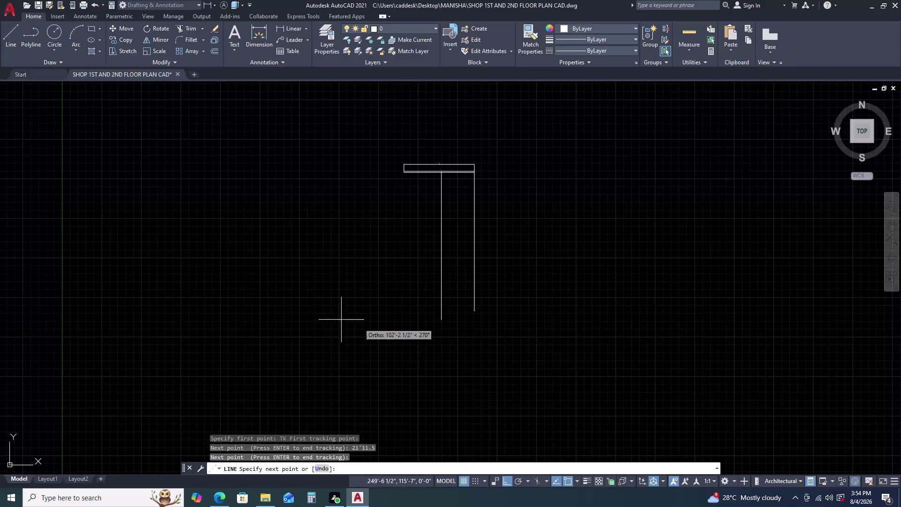
Draw a 92' partition line down from the top wall.
scroll(up, 3)
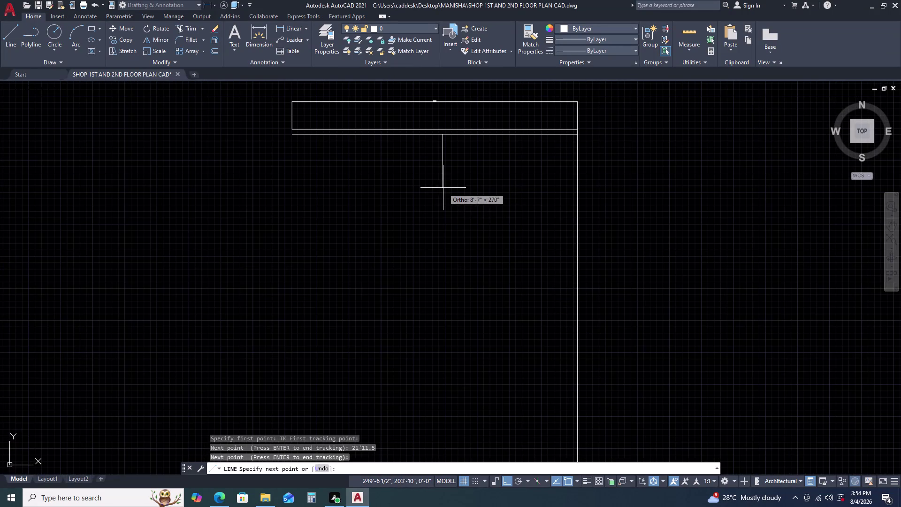
scroll(down, 3)
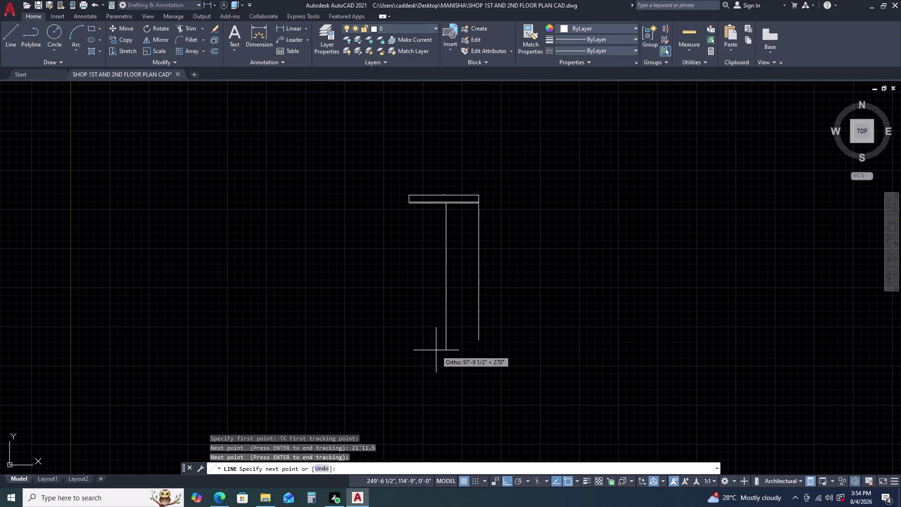
text(92')
key(Return)
key(Escape)
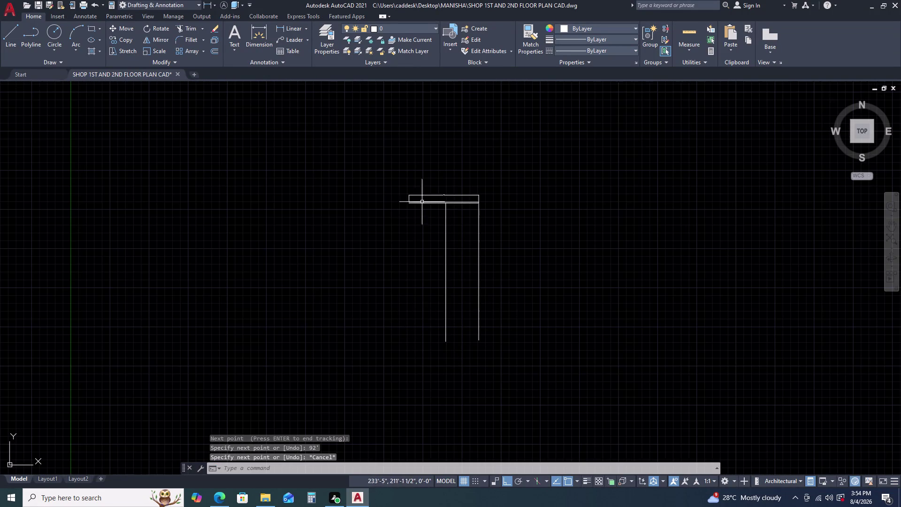
scroll(up, 3)
middle_drag(421, 222, 448, 203)
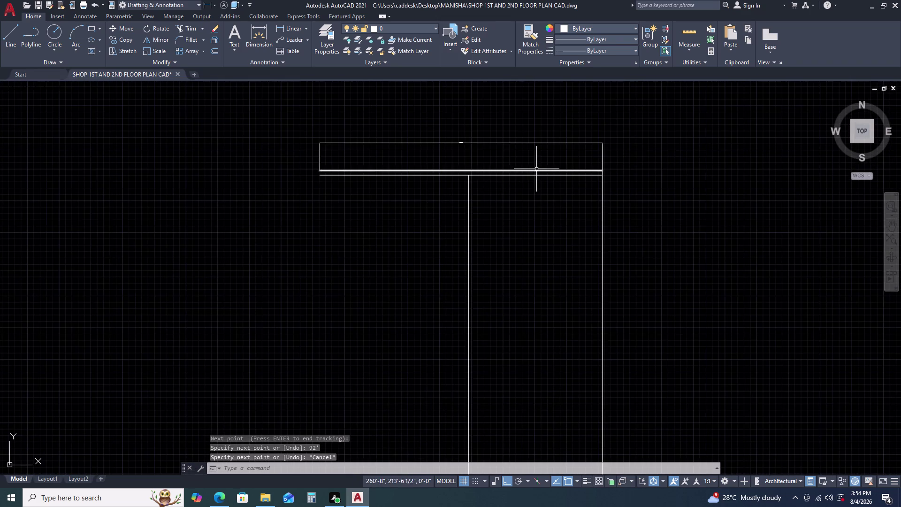
scroll(up, 3)
scroll(down, 3)
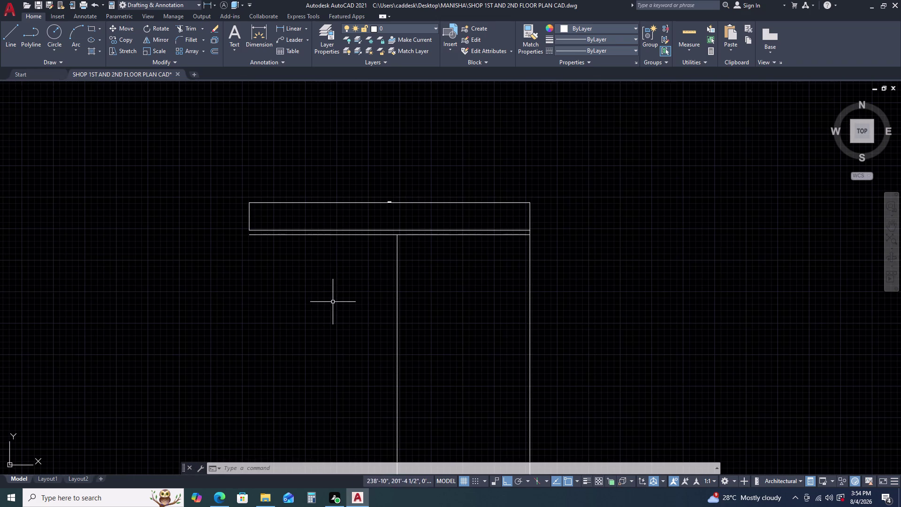
Place a vertical construction line (XL, Ver) through the wall's left corner.
key(x)
key(l)
key(space)
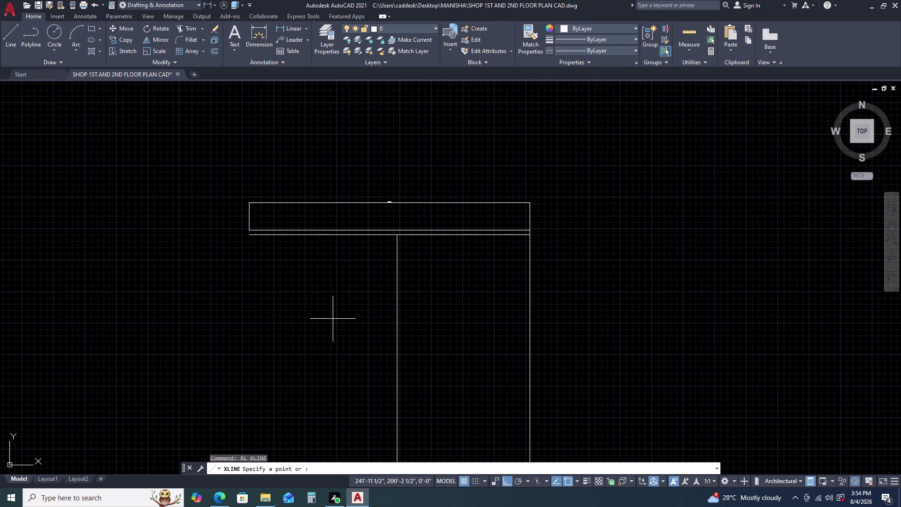
key(v)
key(c)
key(space)
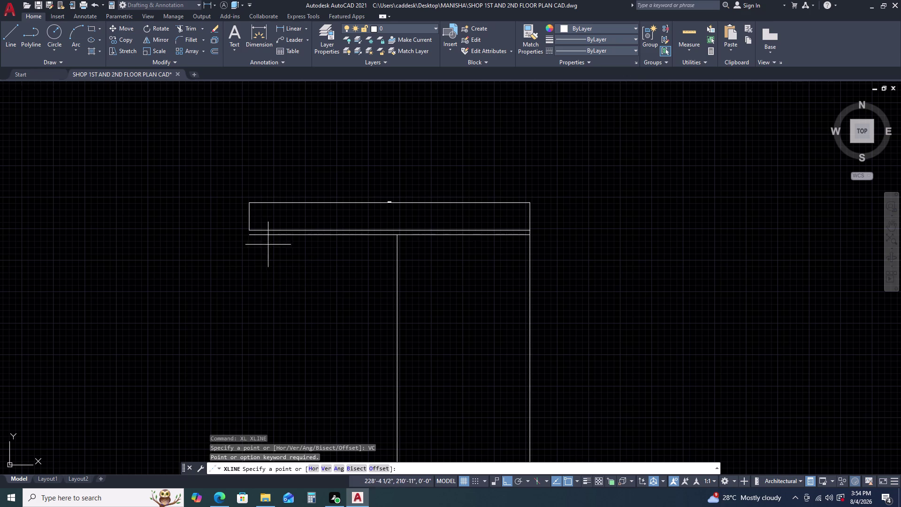
text(V)
key(space)
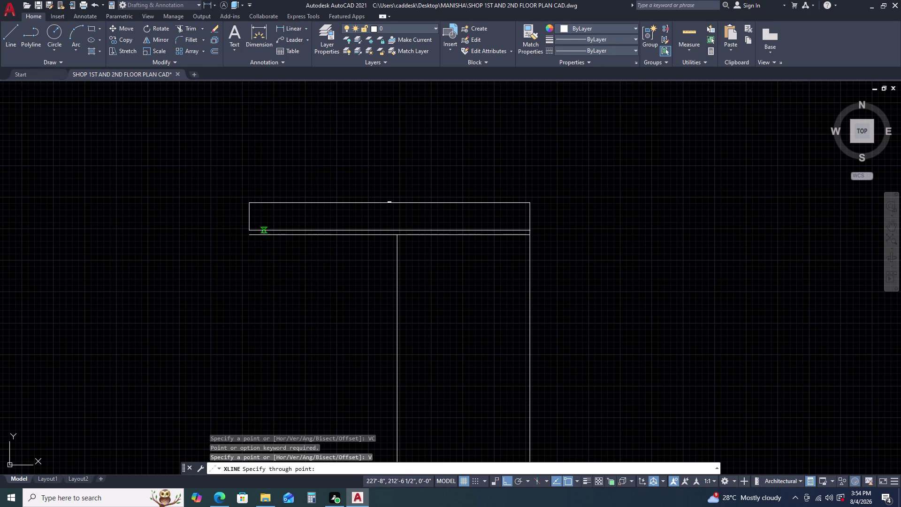
scroll(up, 3)
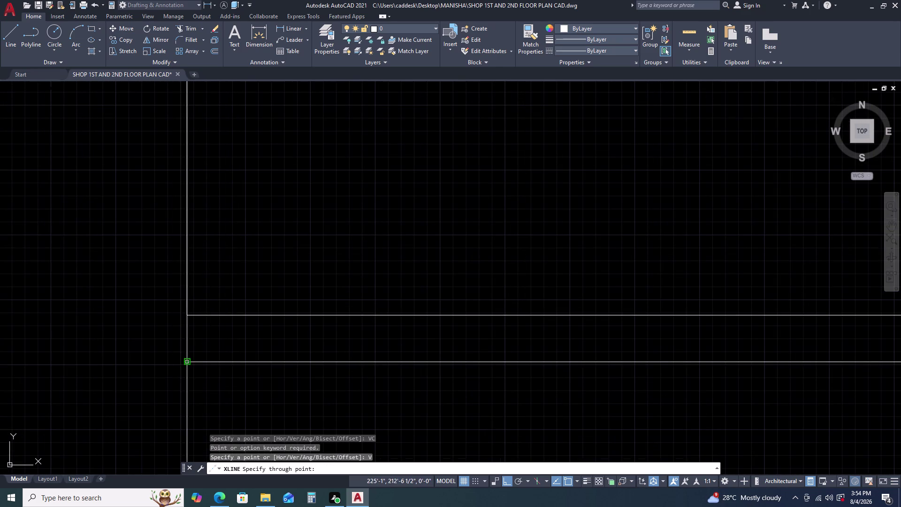
click(185, 364)
key(Escape)
Start an offset with a 9-inch wall thickness distance.
scroll(down, 3)
middle_drag(432, 382, 430, 316)
scroll(up, 3)
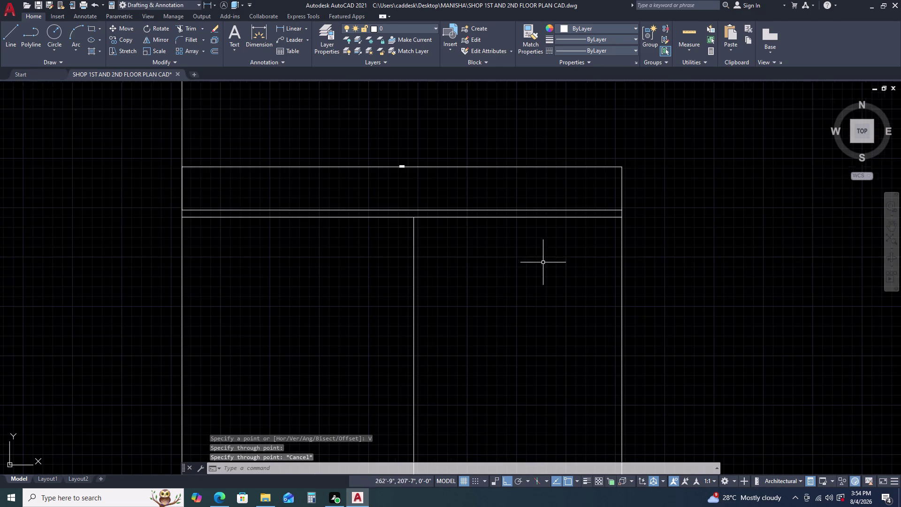
click(621, 239)
key(o)
key(space)
key(9)
key(Return)
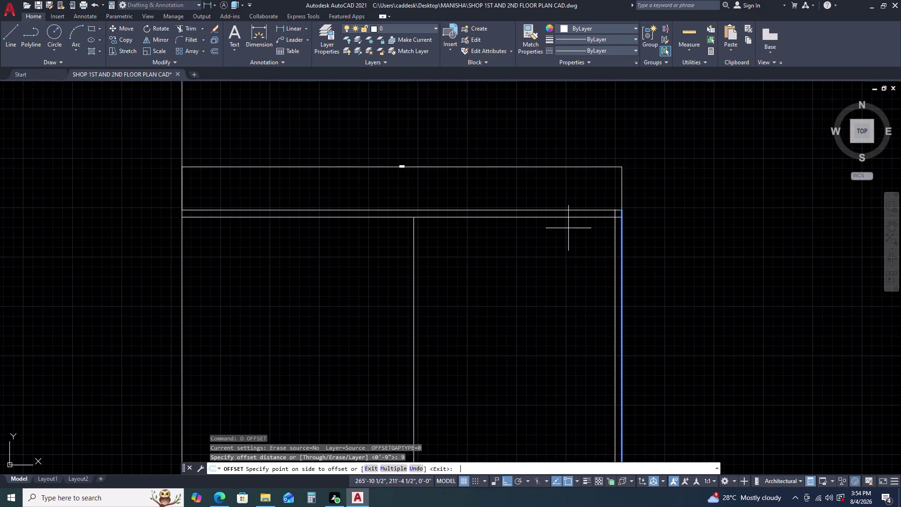
Offset the right wall 9 inches inward to form its inner face.
double_click(555, 246)
key(Escape)
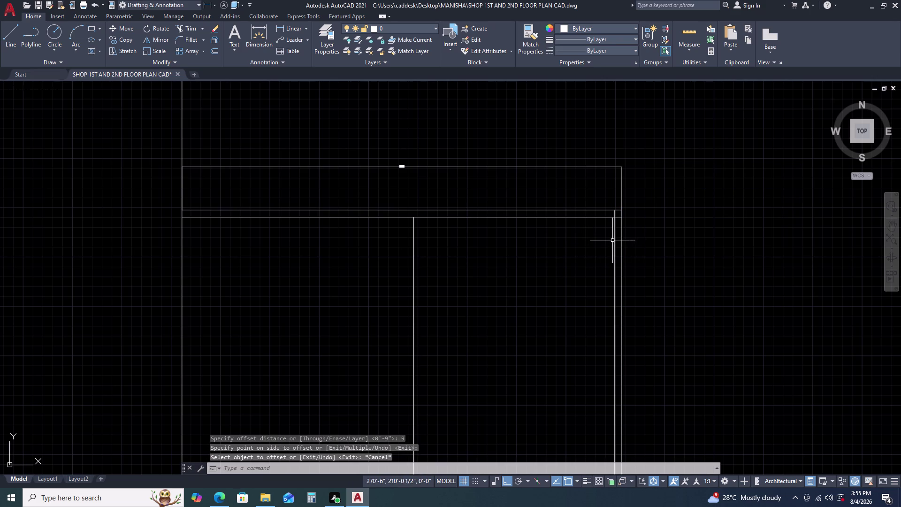
click(613, 239)
key(Escape)
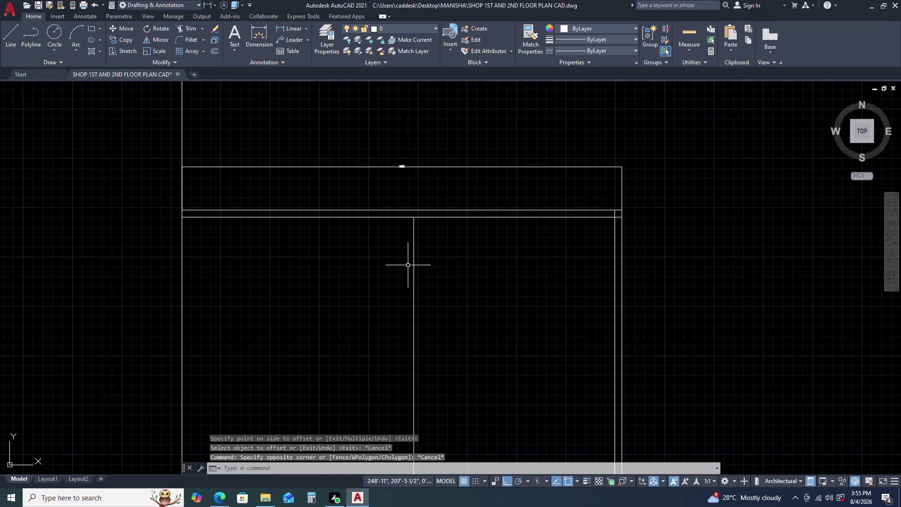
Select the middle partition and set a 10'-6 1/2" offset distance.
click(404, 265)
click(407, 261)
click(418, 253)
click(411, 259)
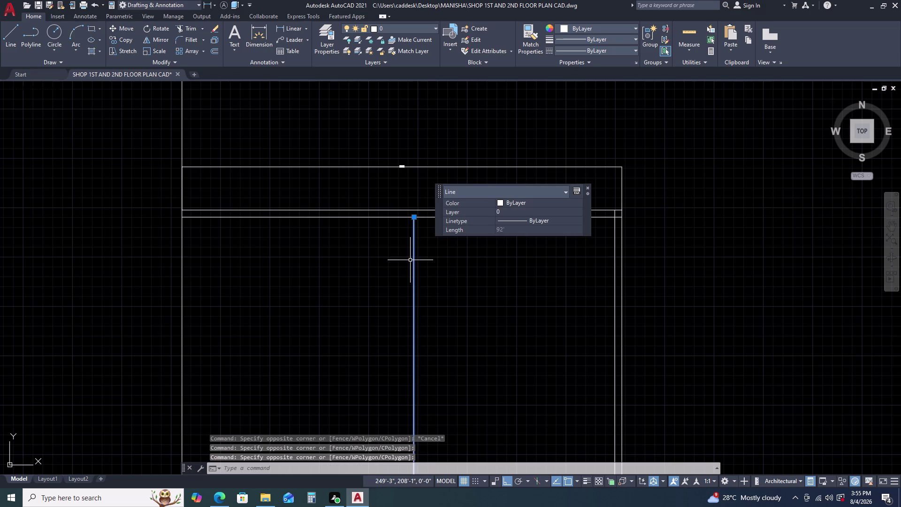
text(O)
key(space)
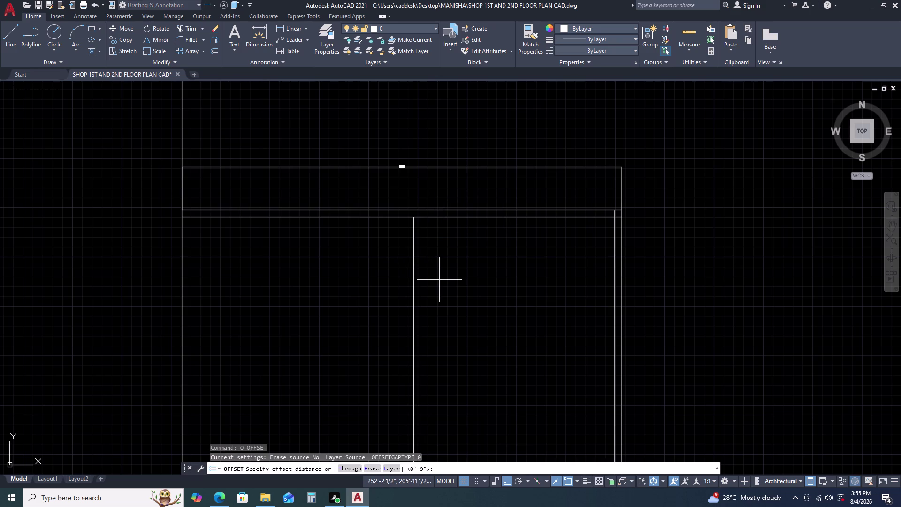
text(10)
key(apostrophe)
text(6.5)
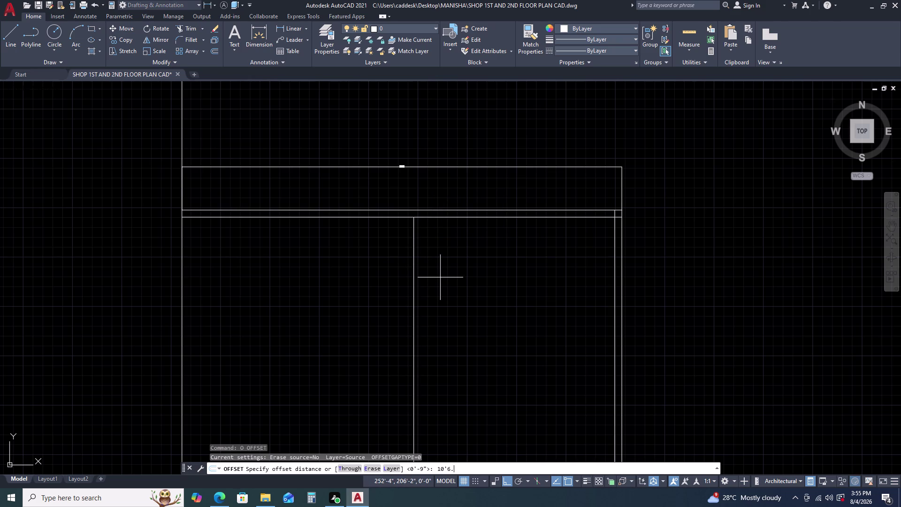
key(Return)
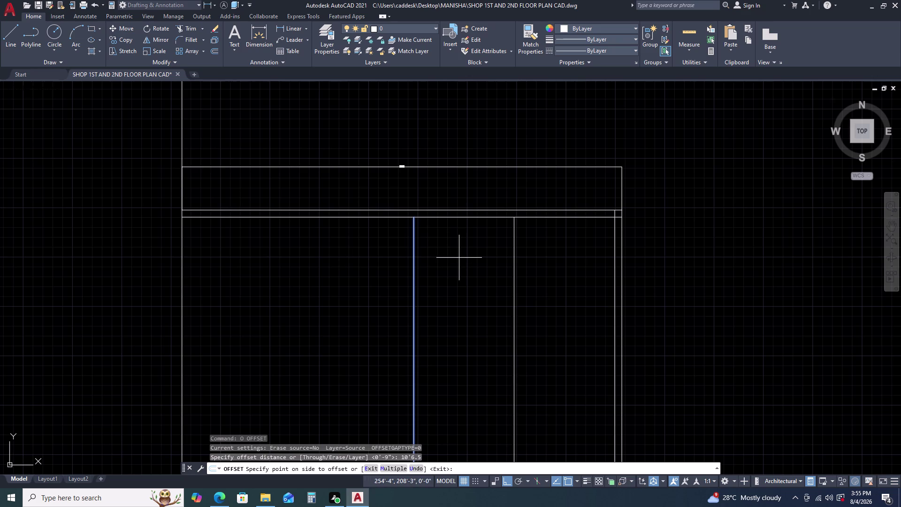
key(Escape)
Copy the middle partition line 10'-6 1/2" to the right.
key(space)
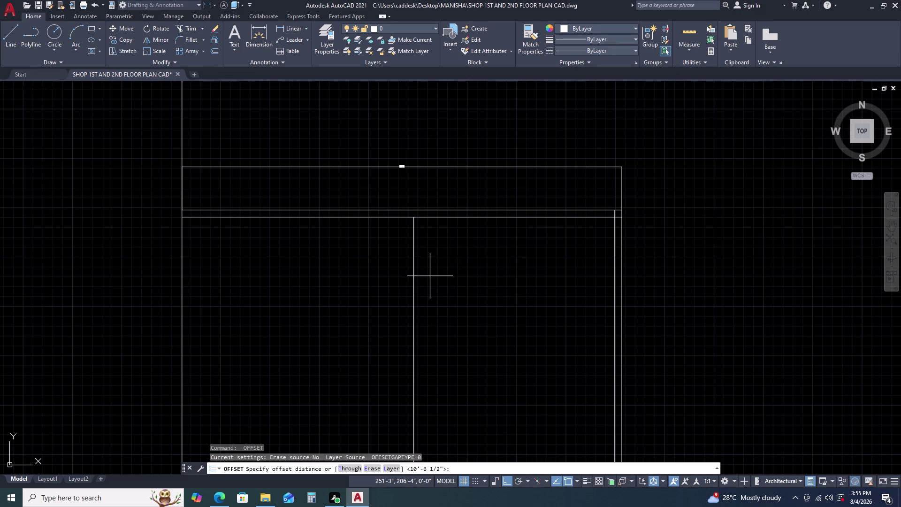
key(space)
key(space)
key(space)
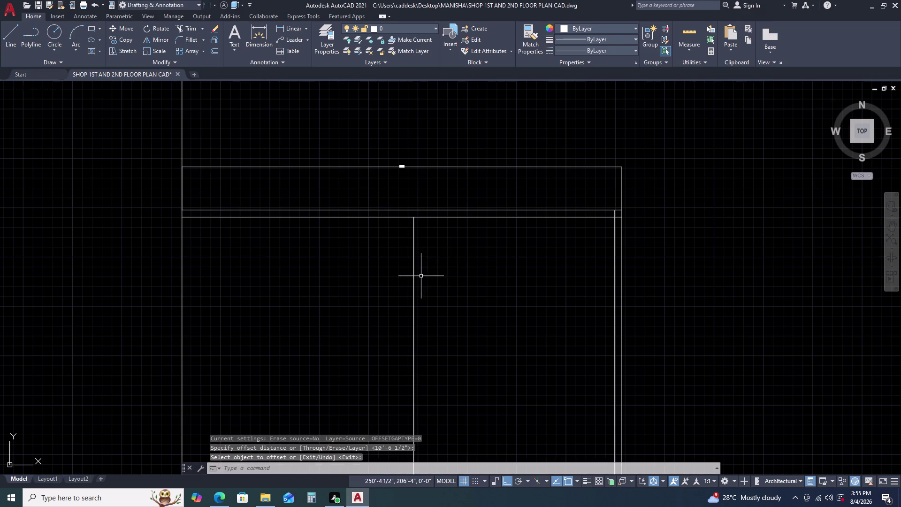
key(space)
click(412, 278)
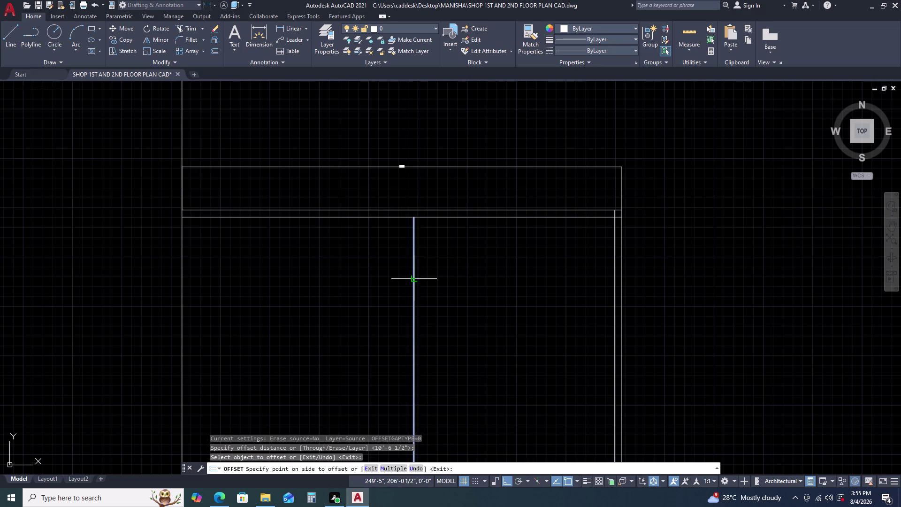
click(515, 267)
key(Escape)
Offset the middle partition by 4.5" to make it a double line.
middle_drag(418, 285, 418, 284)
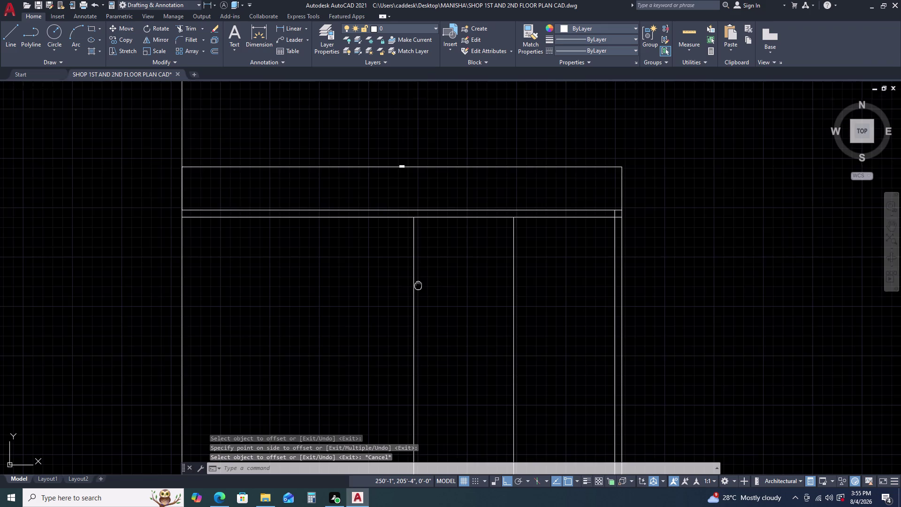
middle_drag(418, 283, 426, 245)
click(423, 239)
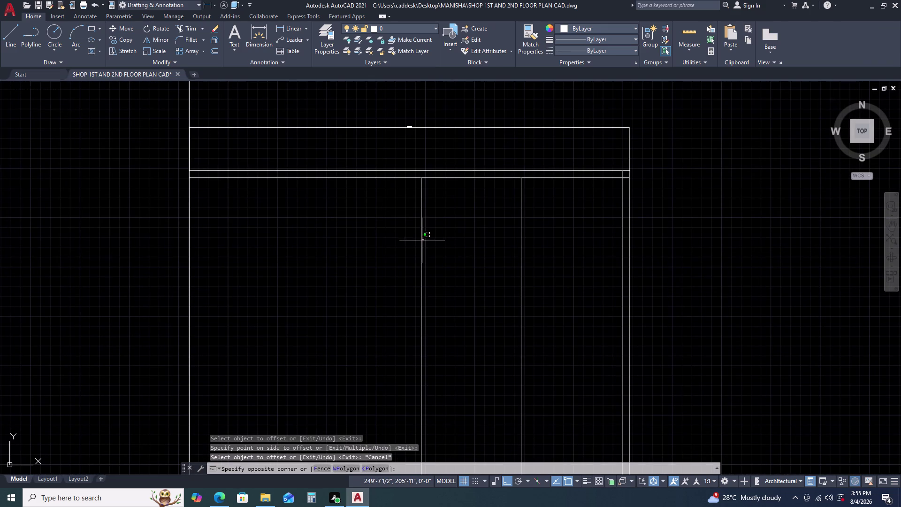
click(420, 241)
text(O)
key(space)
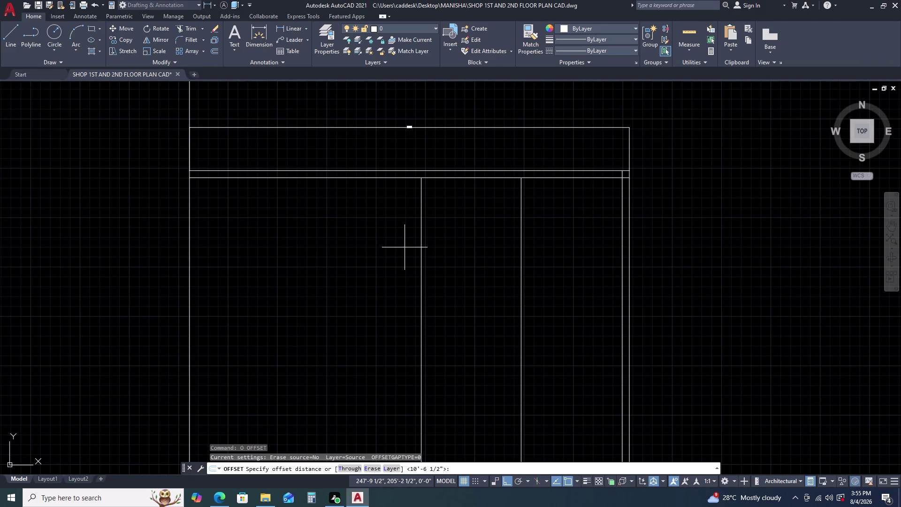
text(4.25)
key(BackSpace)
key(BackSpace)
key(5)
key(Return)
click(392, 250)
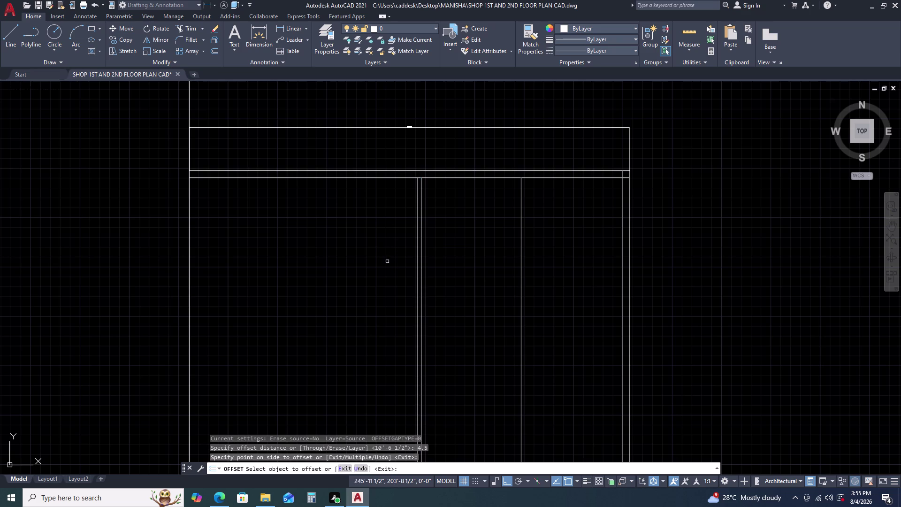
key(Escape)
Reposition the view and select the inner top wall line.
scroll(down, 3)
middle_drag(316, 284, 337, 252)
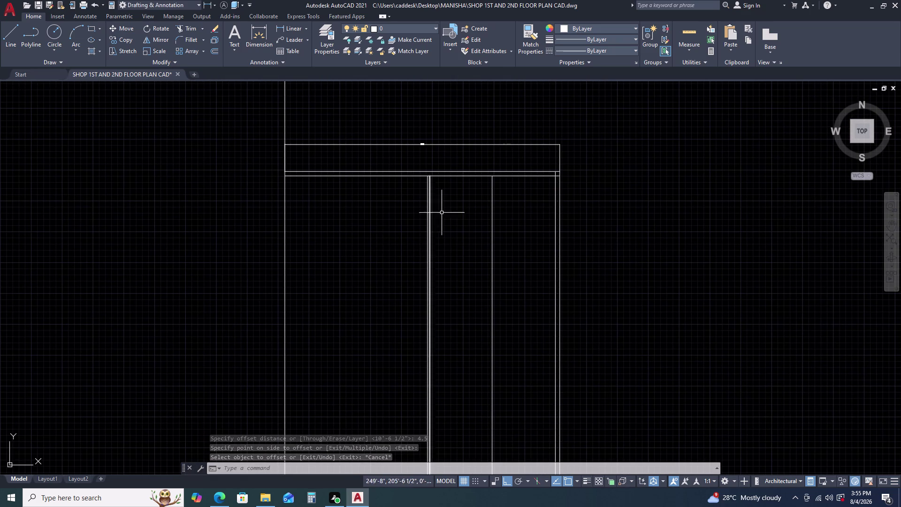
click(409, 178)
click(409, 175)
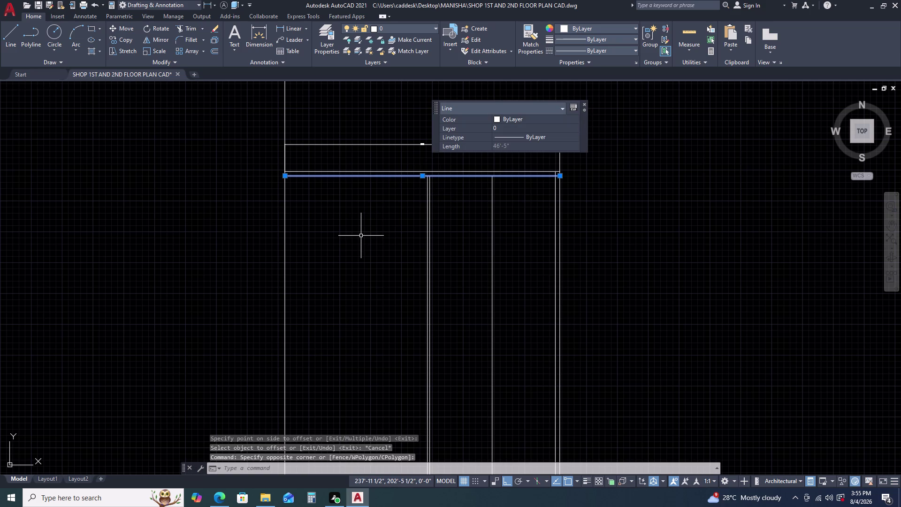
Offset two horizontal lines 4' apart below the top wall.
text(O)
key(space)
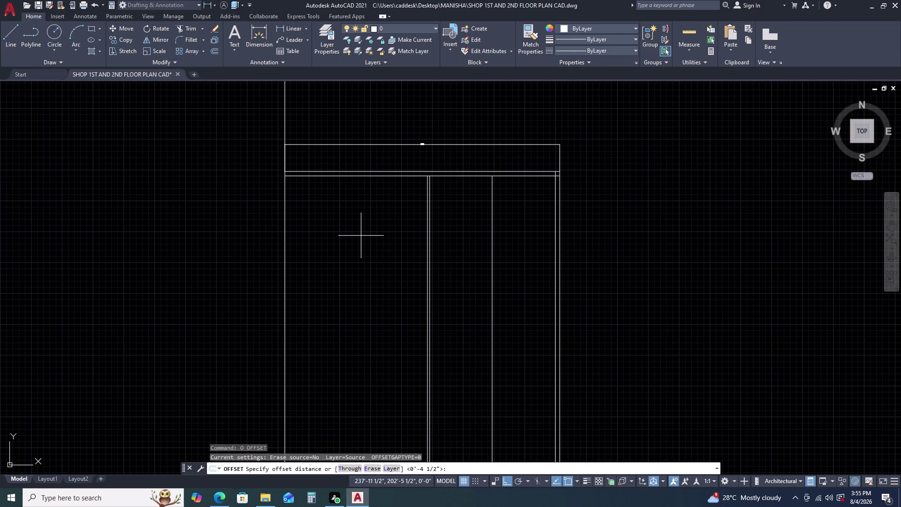
key(4)
key(apostrophe)
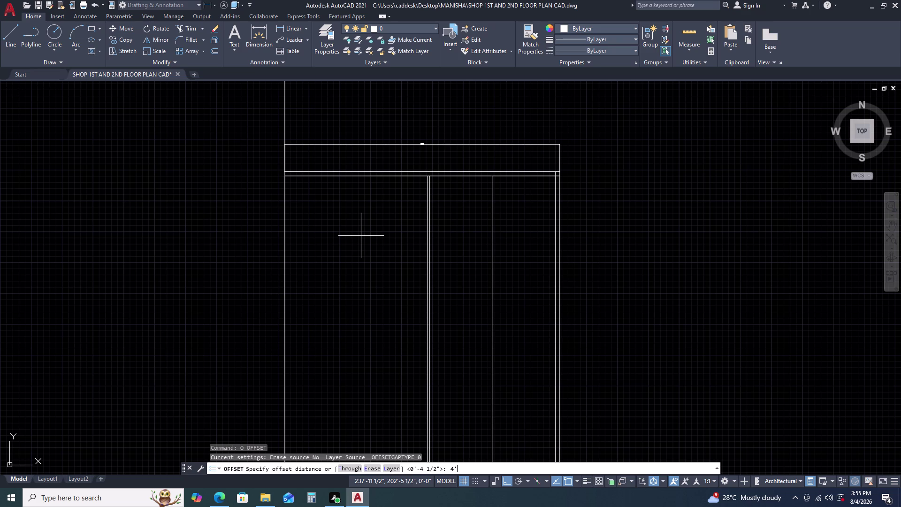
key(Return)
double_click(359, 237)
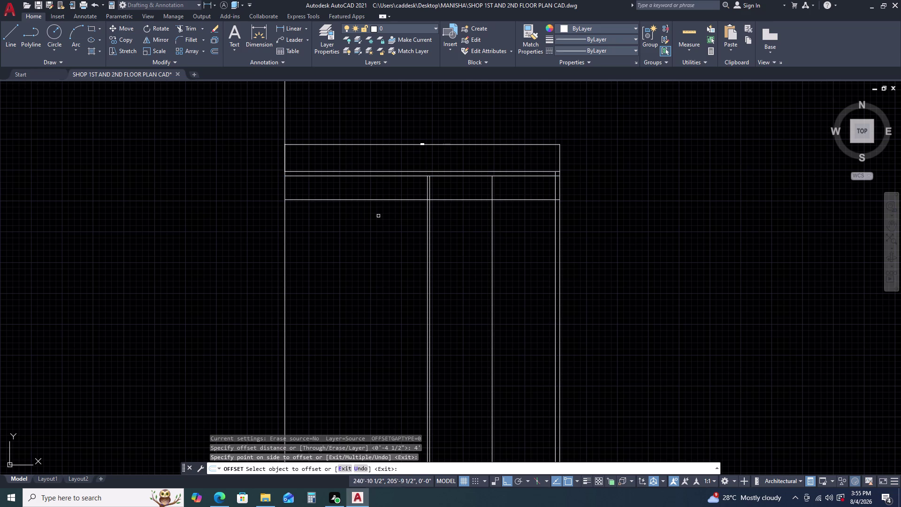
click(390, 200)
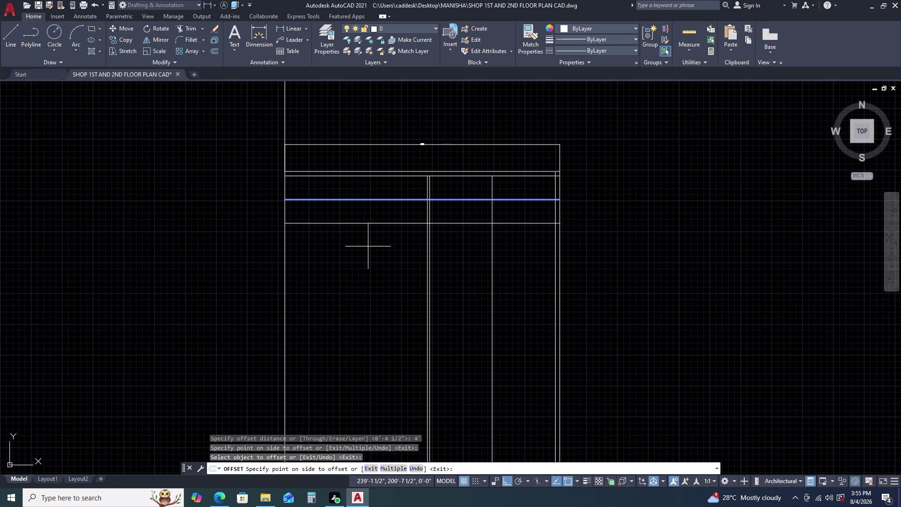
click(368, 246)
key(Escape)
Add a horizontal partition line 3'-10" below the last wall line.
click(464, 220)
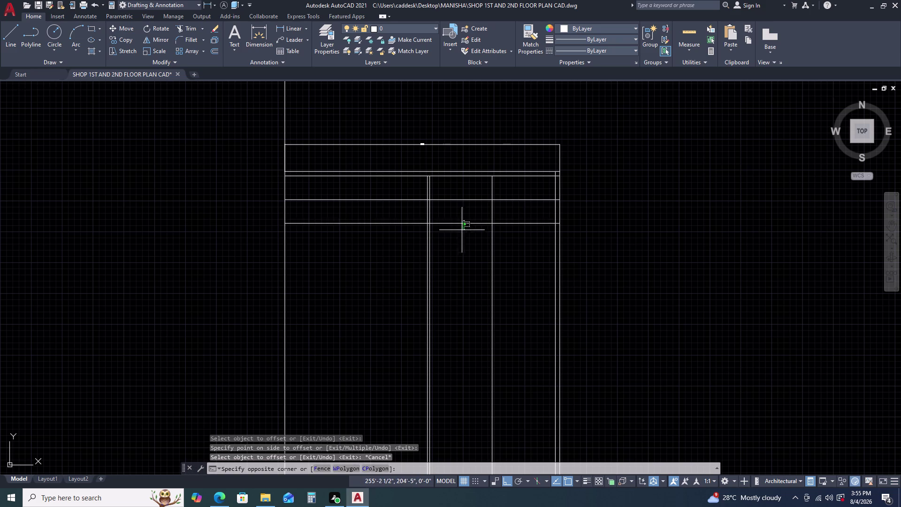
click(459, 240)
text(O)
key(space)
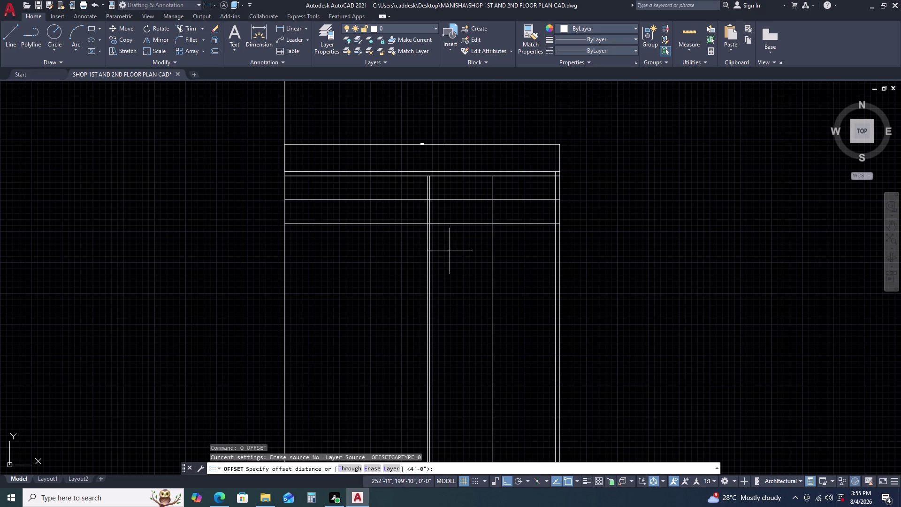
text(3')
key(1)
key(0)
key(Return)
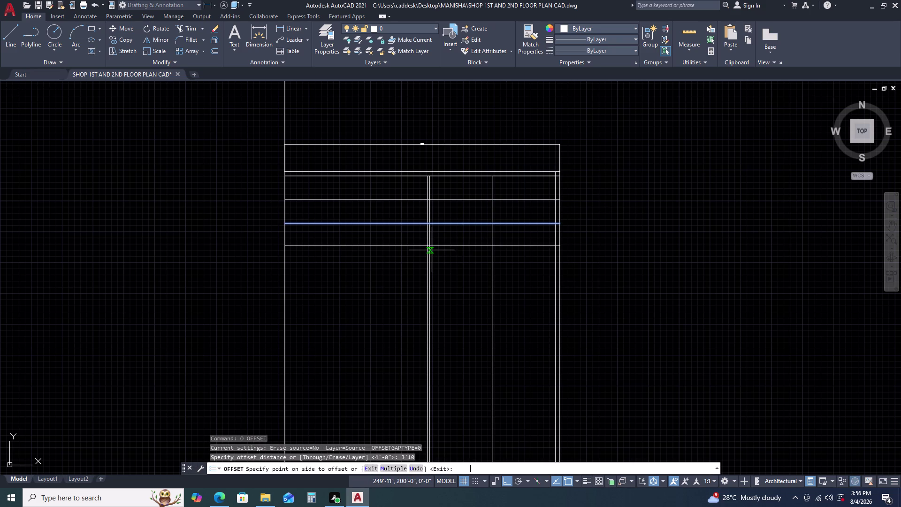
click(432, 276)
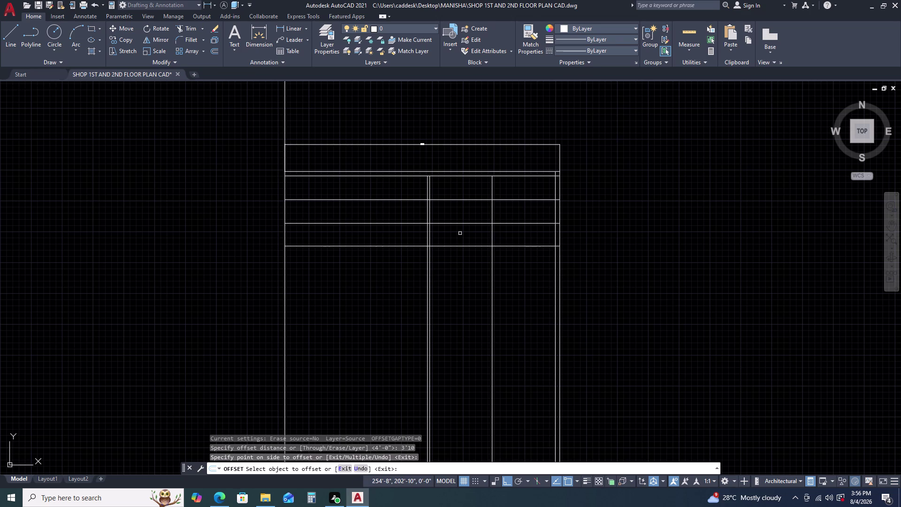
key(Escape)
scroll(up, 3)
click(411, 193)
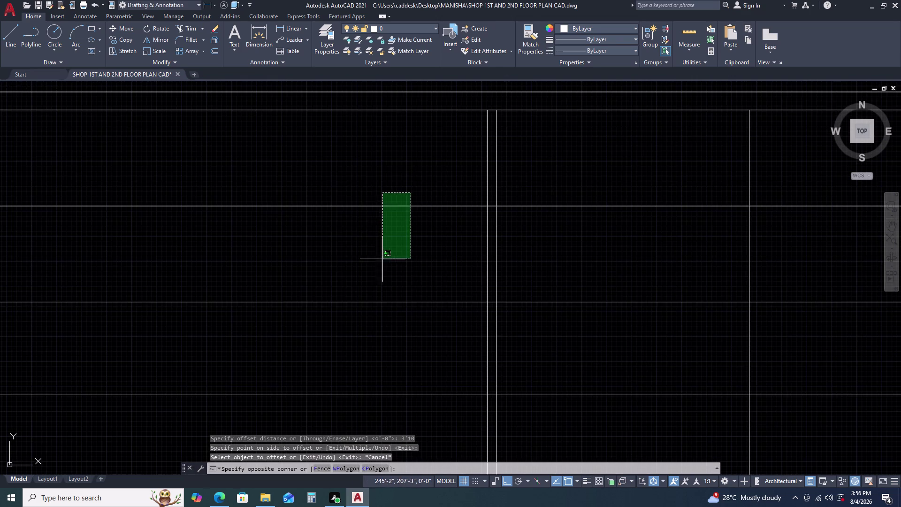
Delete the short stray lines and trim the partition line across the left room.
click(338, 327)
key(Delete)
scroll(down, 3)
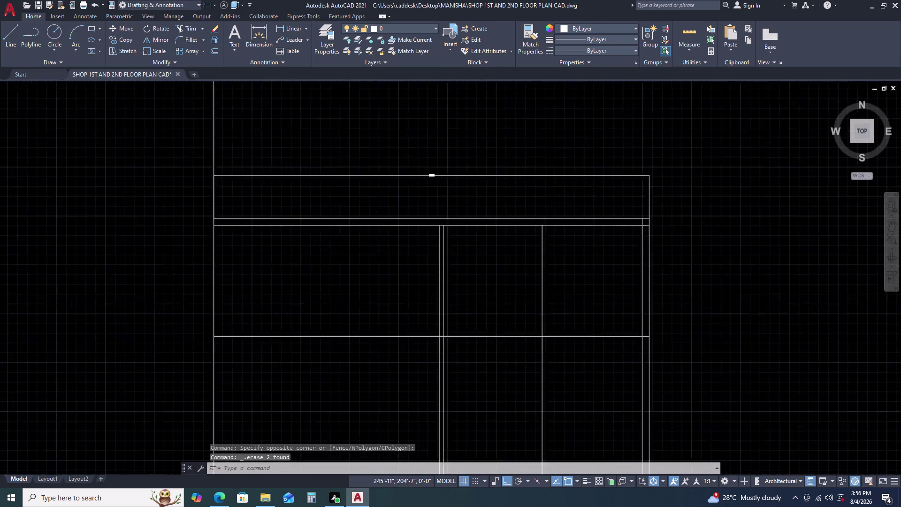
middle_drag(404, 293, 416, 262)
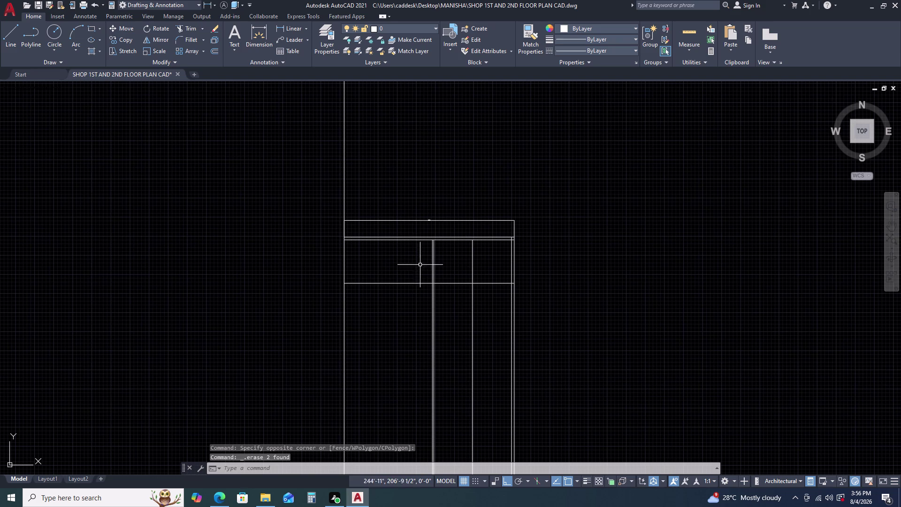
text(TR)
key(space)
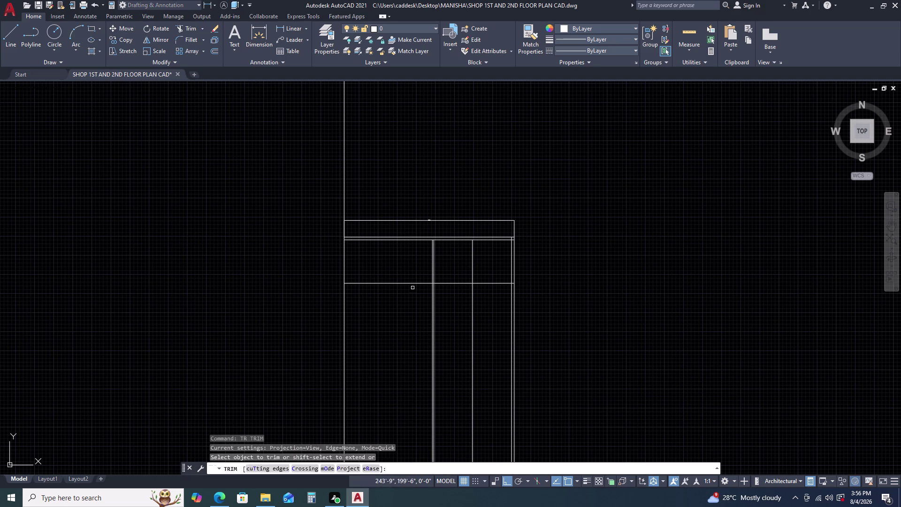
click(415, 283)
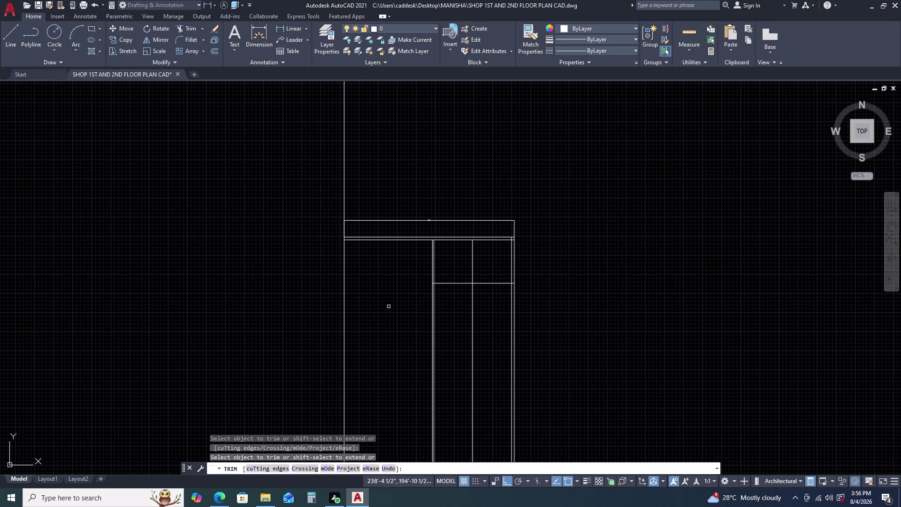
key(Escape)
Offset the inner top wall line 12'-8.5" downward to form a partition line.
scroll(up, 3)
middle_drag(443, 282, 465, 258)
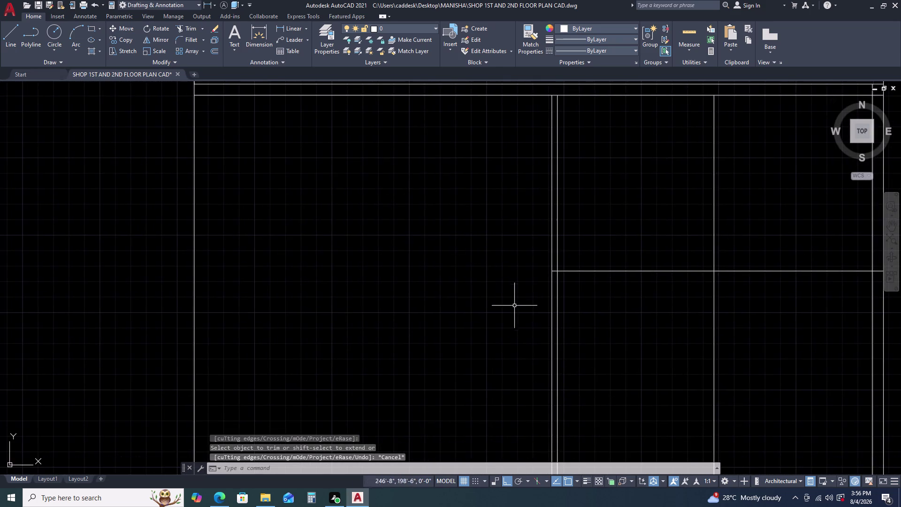
scroll(down, 3)
click(475, 223)
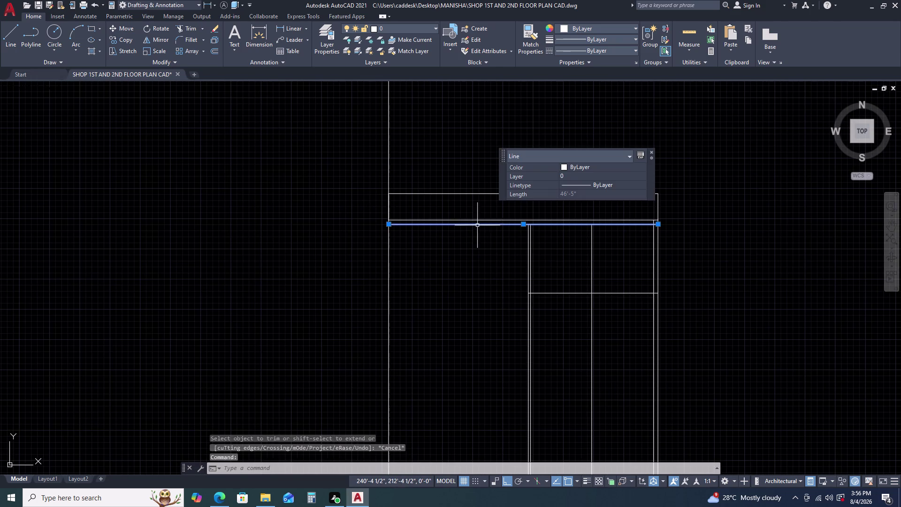
text(O)
key(space)
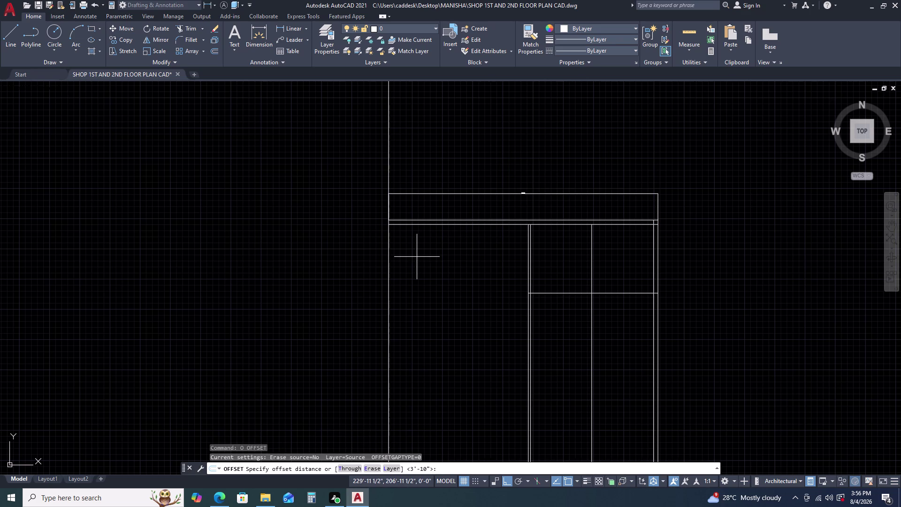
key(1)
text(2')
text(8.)
text(52)
key(BackSpace)
key(BackSpace)
key(5)
key(Return)
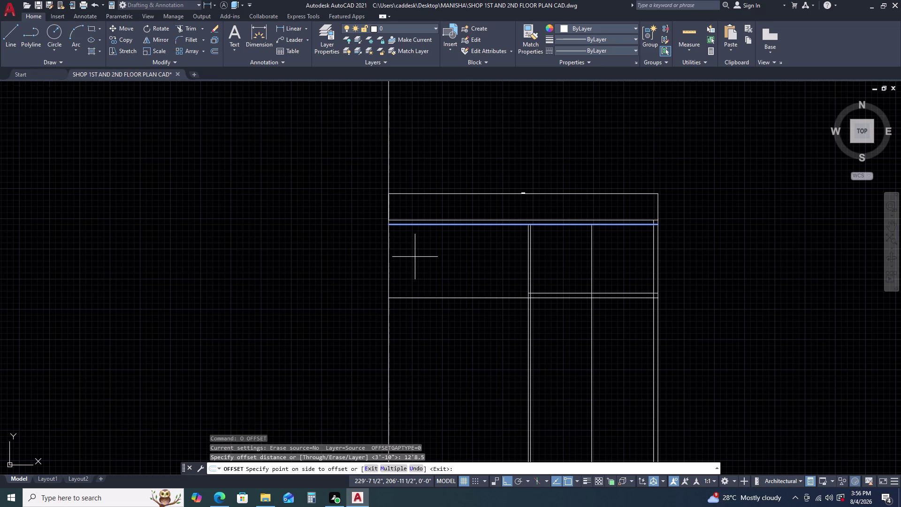
click(370, 246)
click(419, 332)
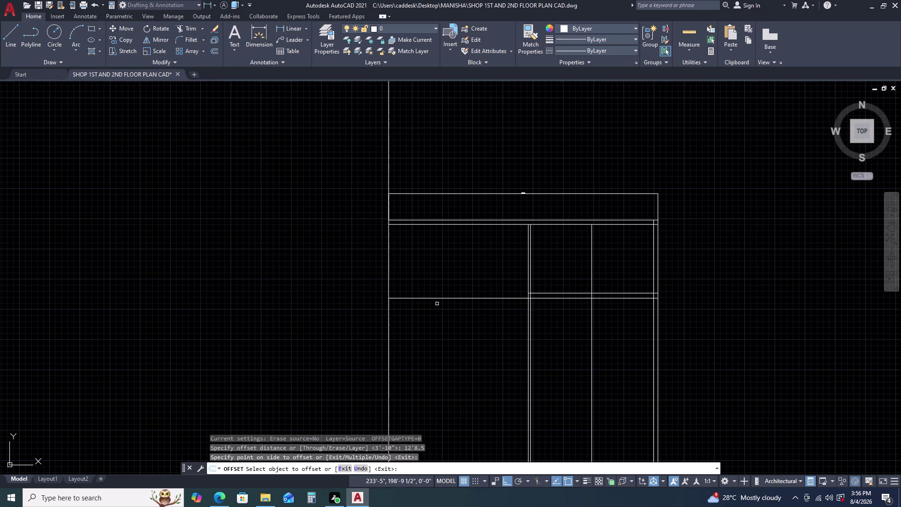
key(Escape)
Double the new partition line with a 4.5-inch offset just below it.
click(442, 299)
text(O)
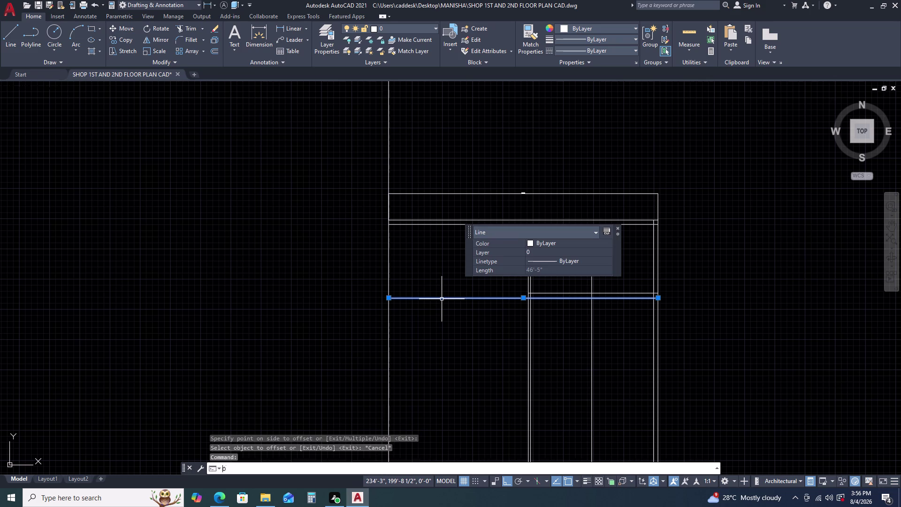
key(space)
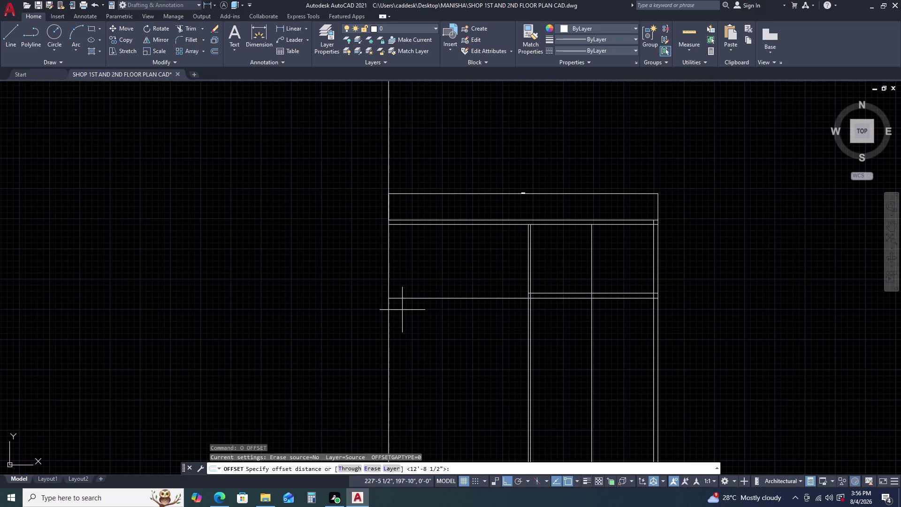
text(4.5)
key(Return)
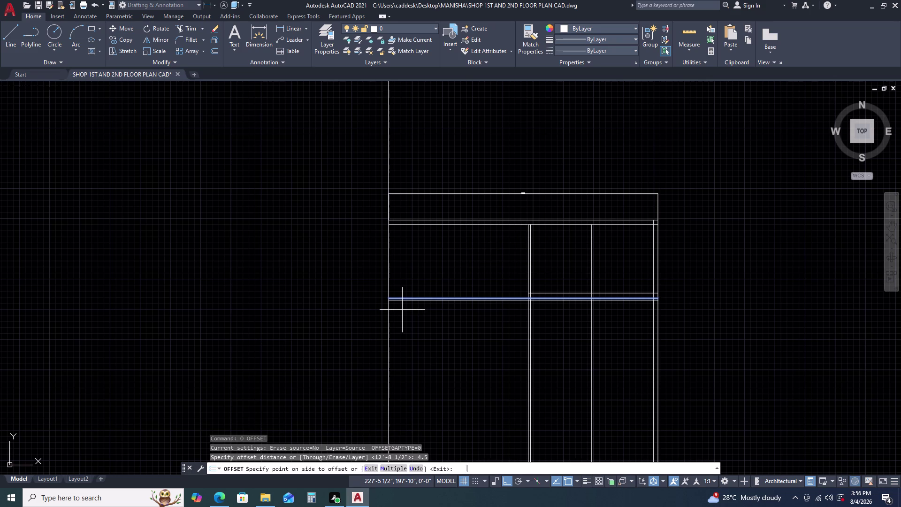
click(416, 353)
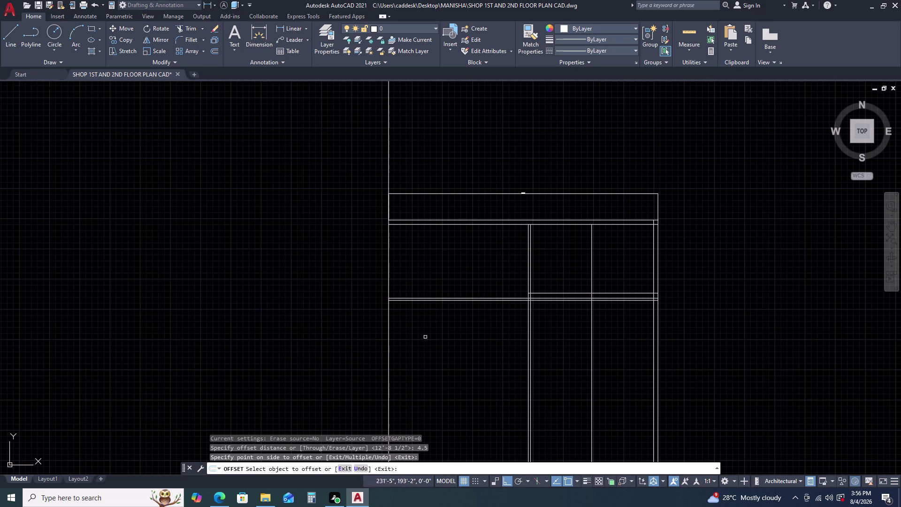
key(Escape)
Trim the double partition lines through the middle room and the extra right wall lines.
text(TR)
key(space)
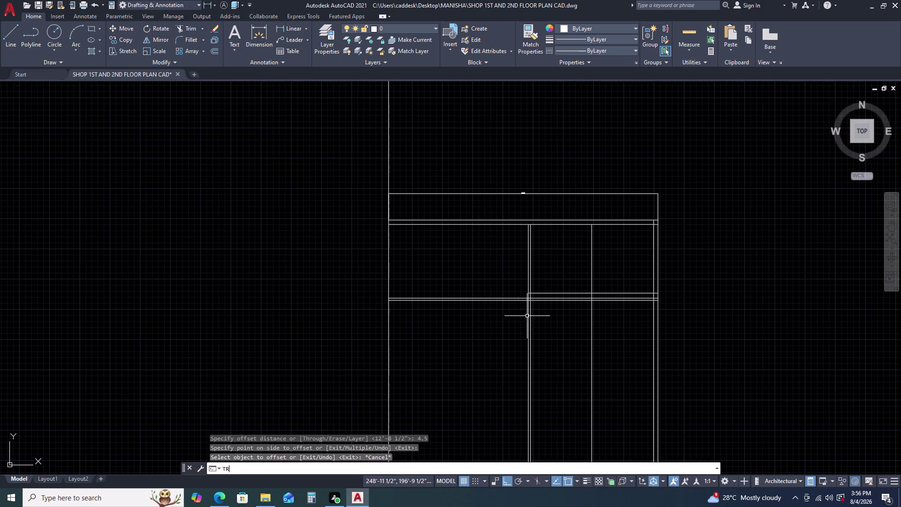
scroll(up, 3)
click(548, 309)
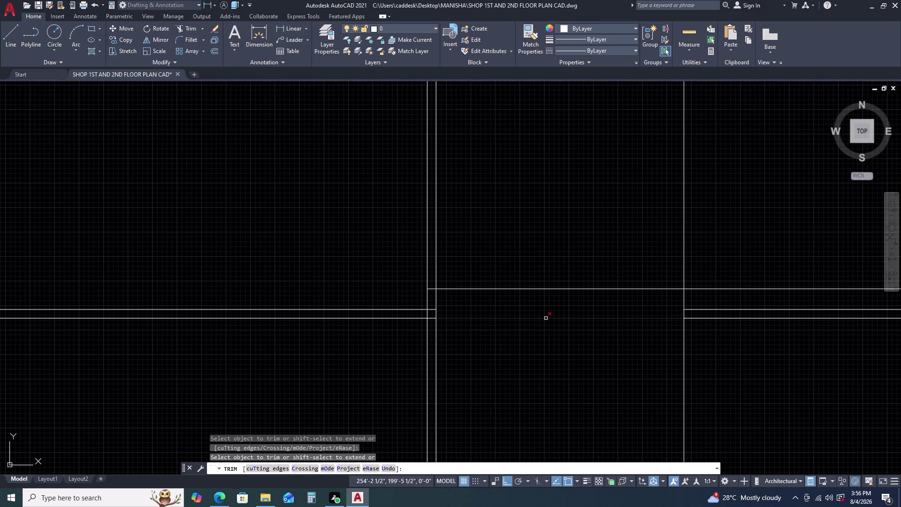
click(546, 318)
click(727, 307)
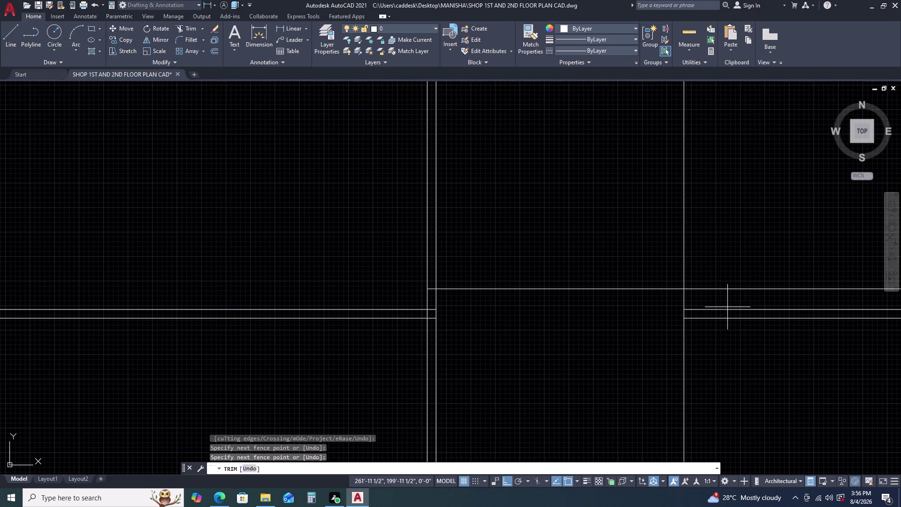
double_click(727, 318)
click(726, 321)
click(726, 319)
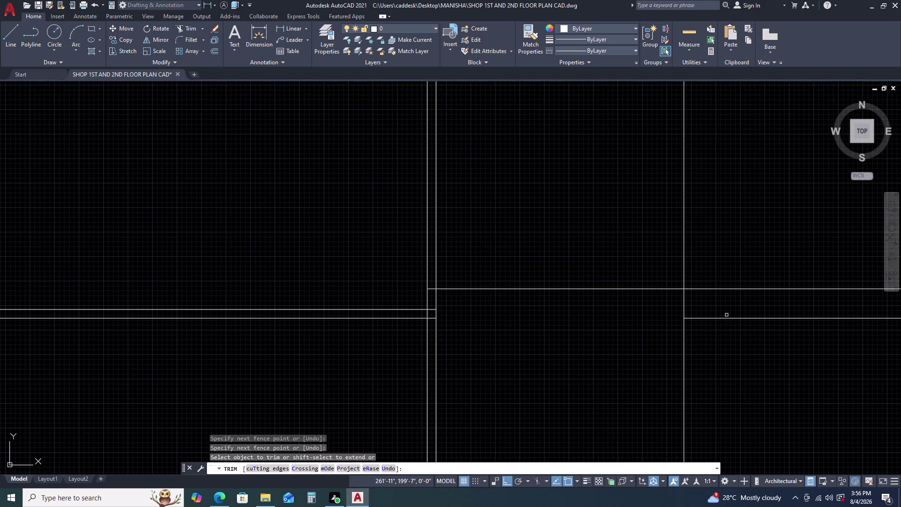
double_click(726, 317)
scroll(down, 3)
middle_drag(725, 319, 623, 301)
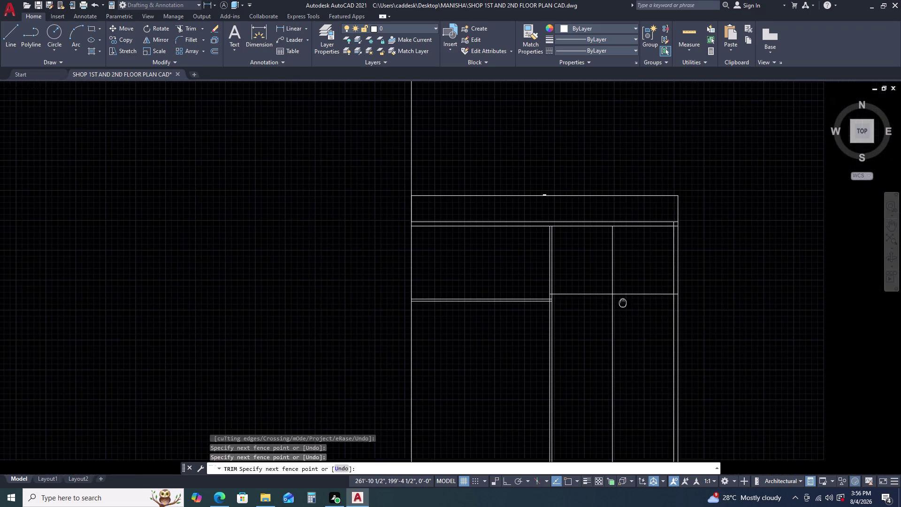
key(Escape)
Offset the right room's partition line 4.5 inches downward.
scroll(up, 3)
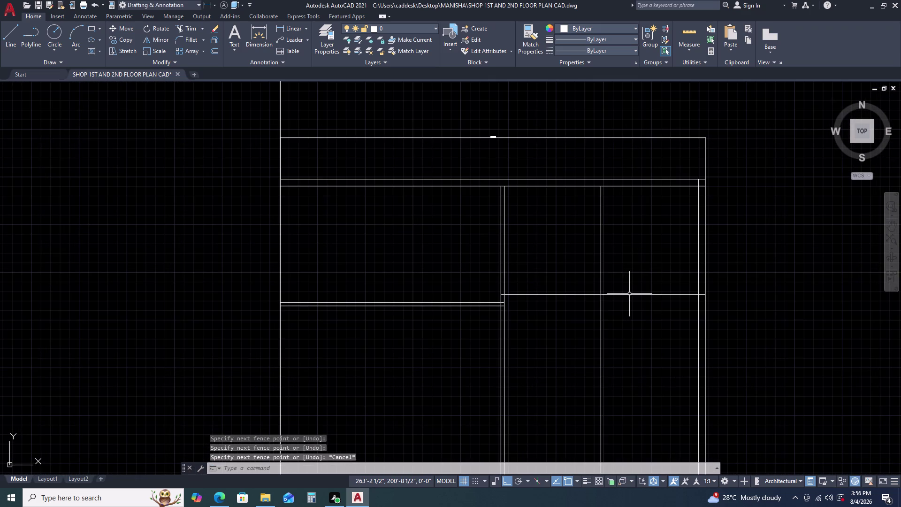
click(629, 293)
text(O)
key(space)
text(4.)
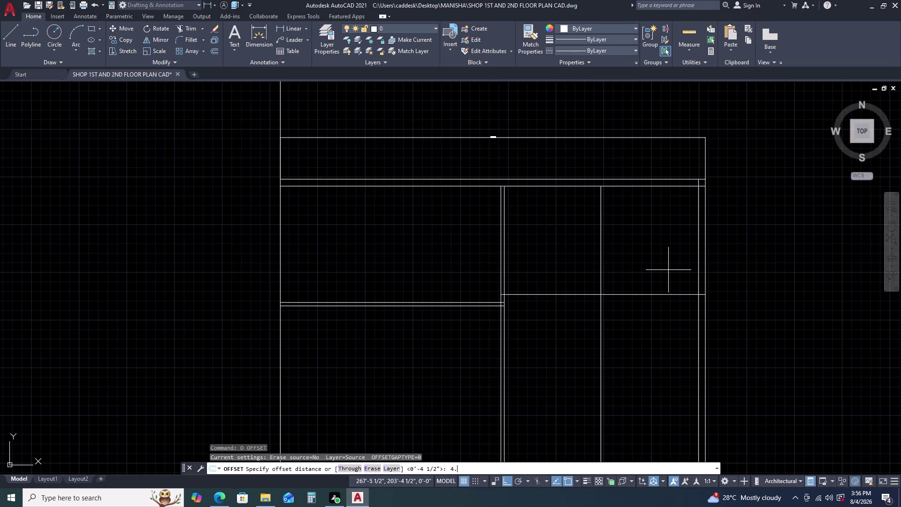
key(5)
key(Return)
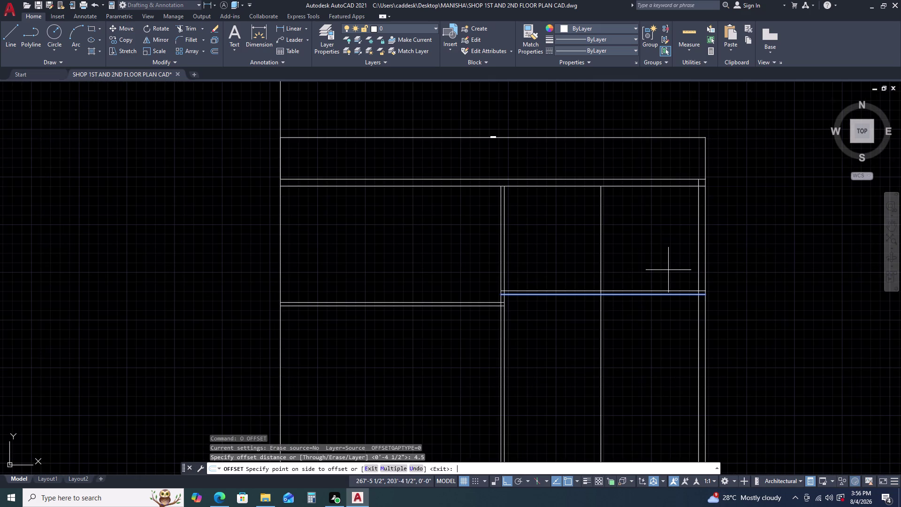
click(665, 318)
key(Escape)
Trim the two wall lines where they cross the vertical wall.
scroll(up, 3)
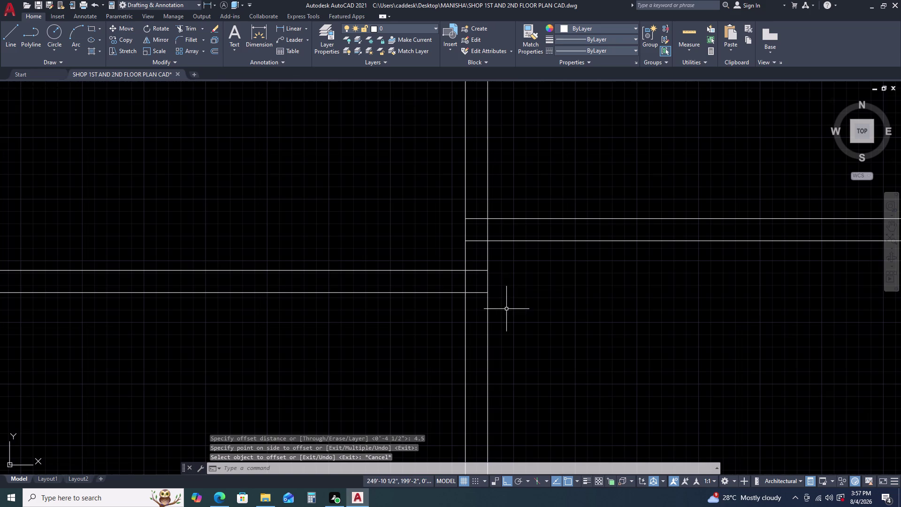
text(TR)
key(space)
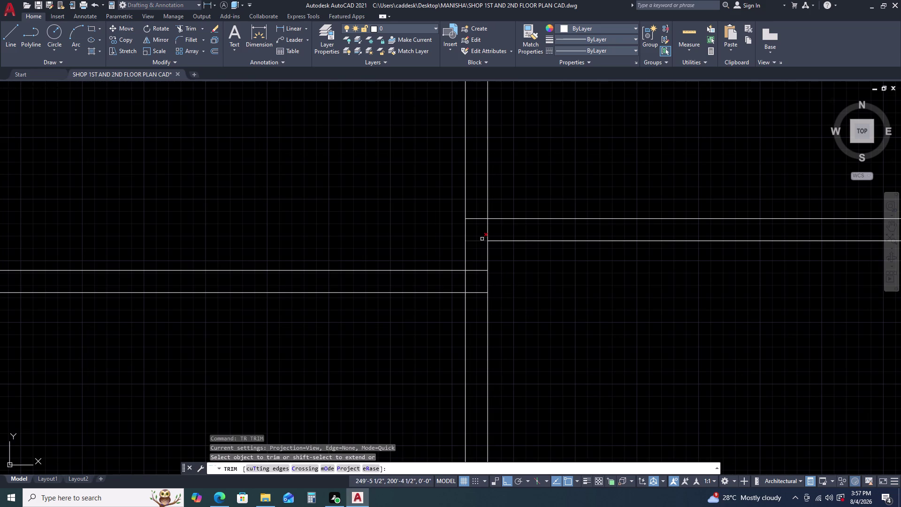
click(480, 241)
click(479, 219)
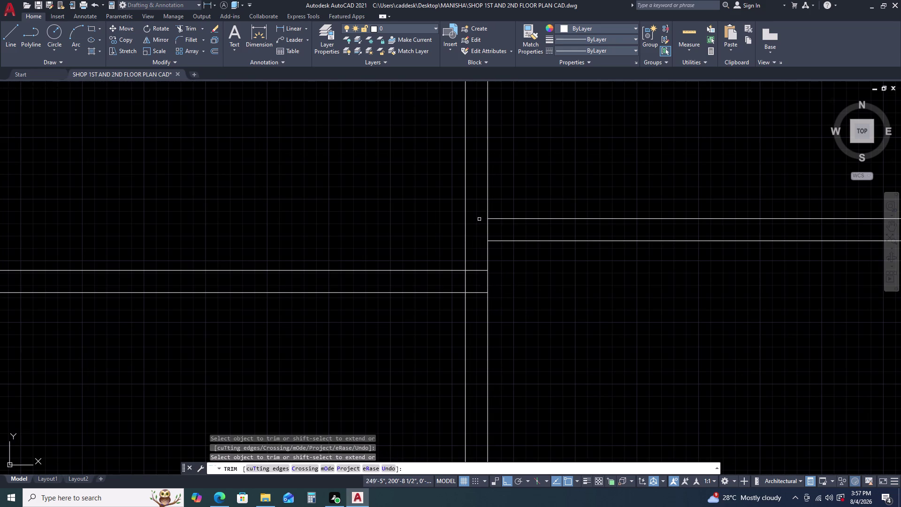
key(Escape)
scroll(down, 3)
middle_drag(493, 284, 517, 232)
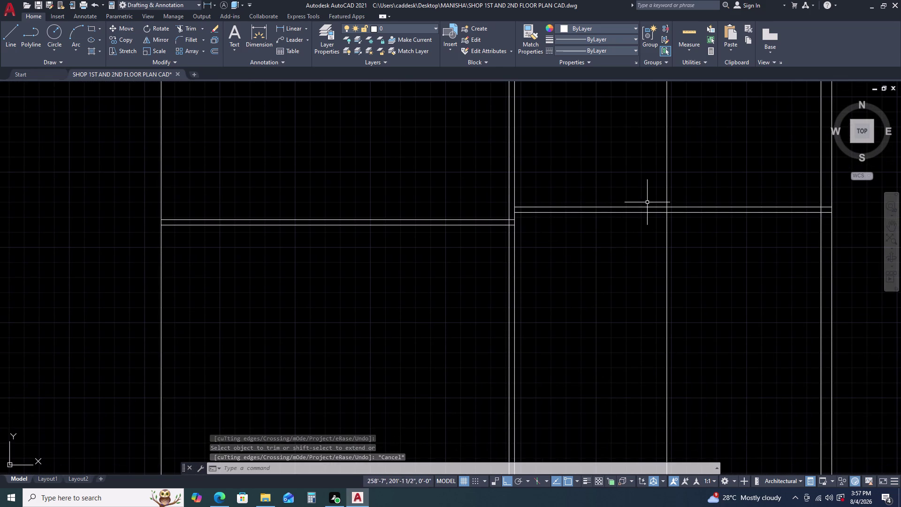
scroll(down, 3)
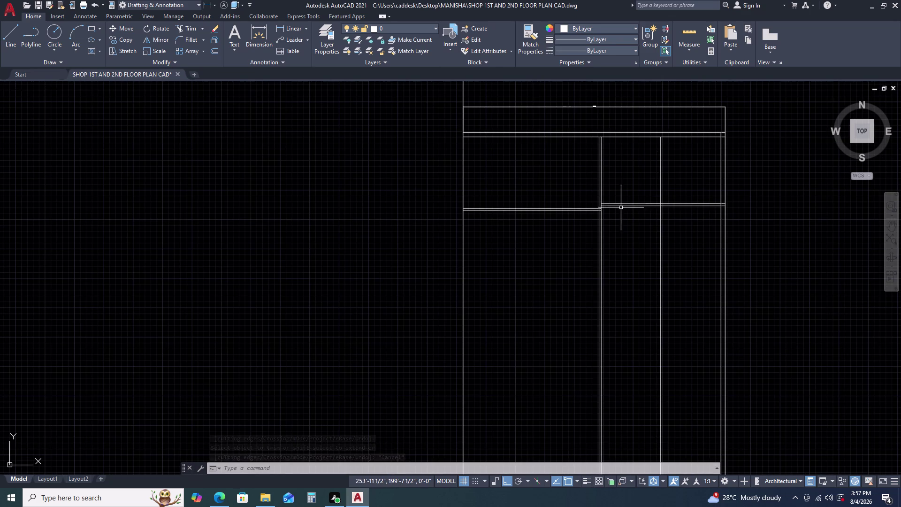
middle_drag(596, 206, 604, 187)
Offset the left wall line 4.5 inches to make it double-lined.
click(478, 157)
click(462, 156)
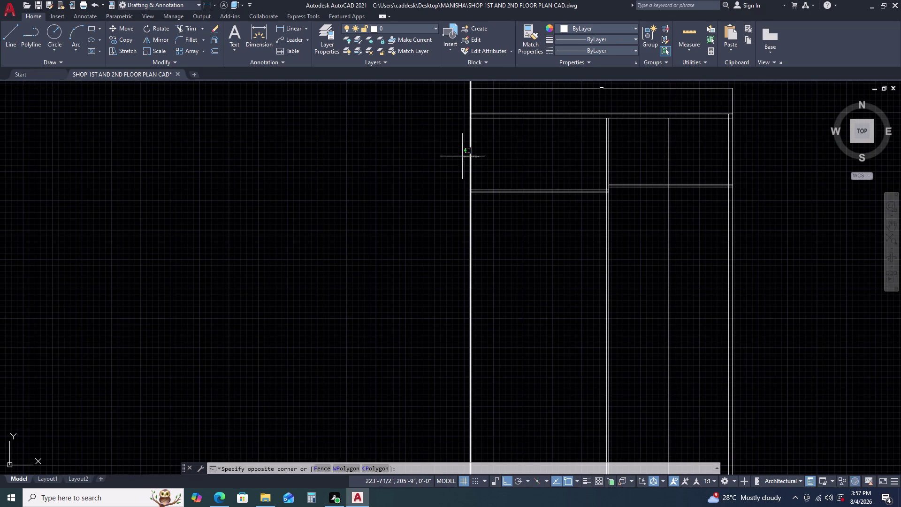
text(O)
key(space)
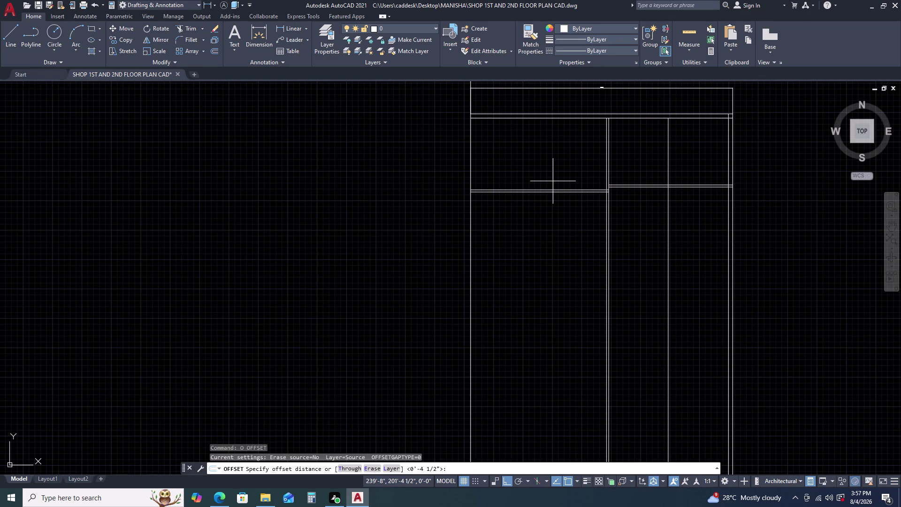
text(4.5)
key(Return)
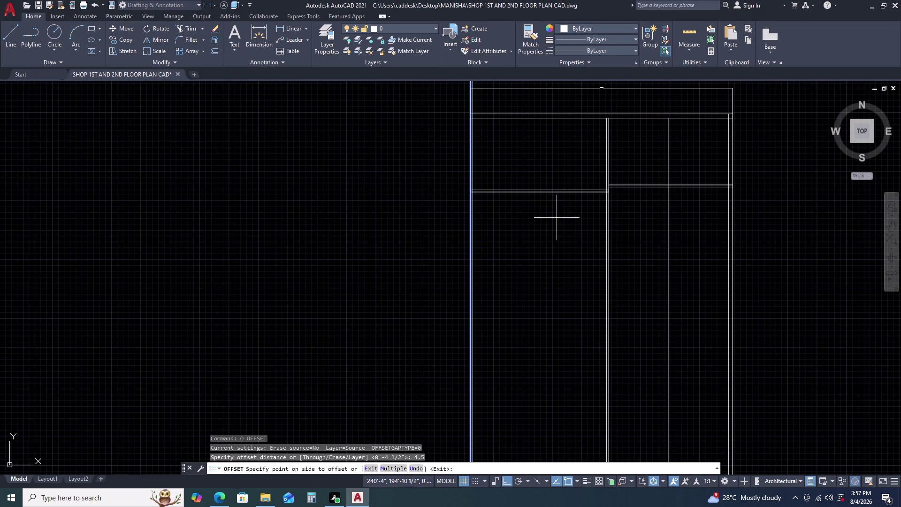
click(556, 220)
key(Escape)
middle_drag(554, 195, 507, 259)
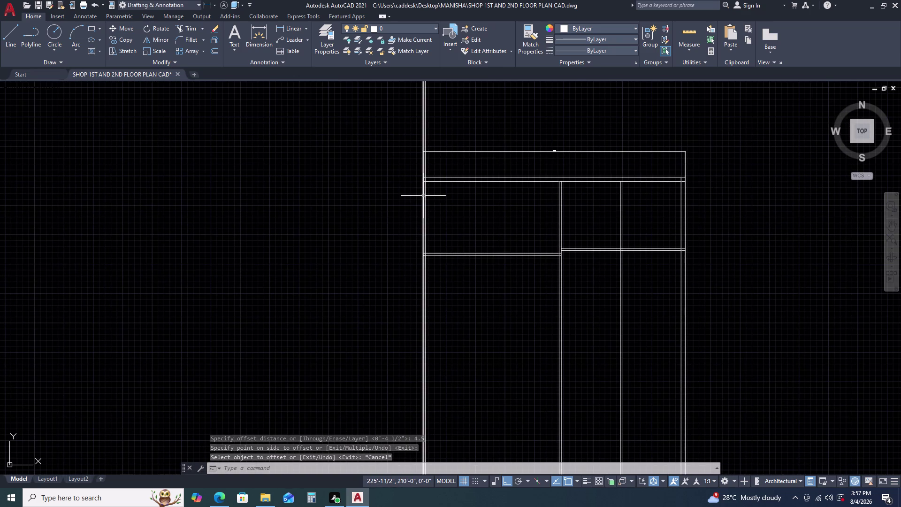
scroll(up, 3)
scroll(up, 3)
text(L)
key(space)
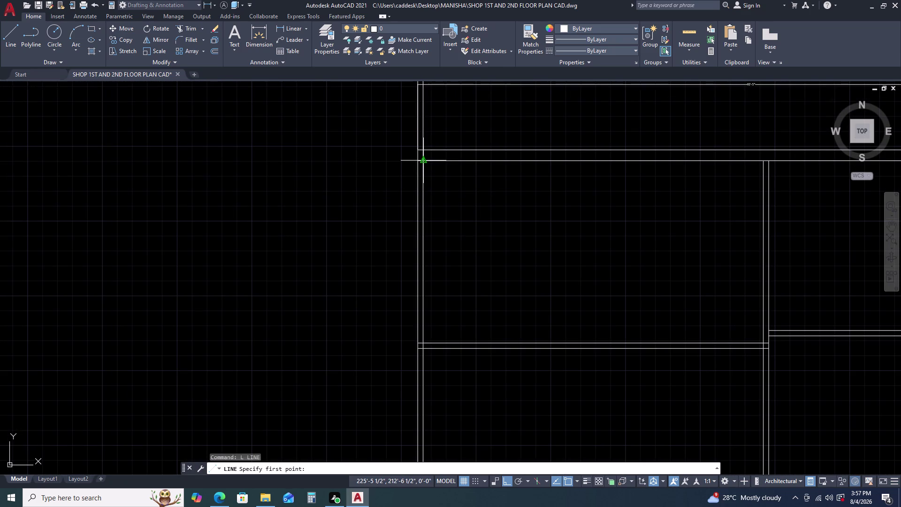
Dimension the top-left room's left side, corner to corner, as 13'-10", placed left of the wall.
key(Escape)
click(298, 28)
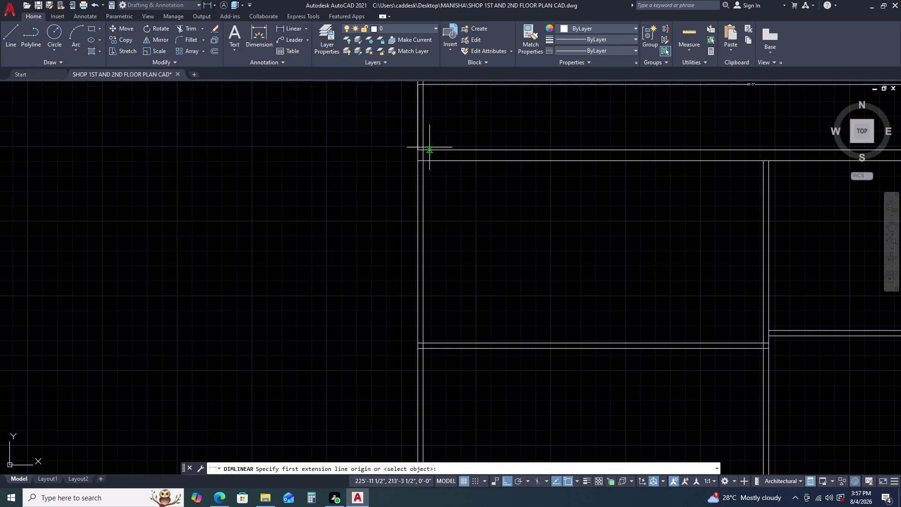
click(422, 162)
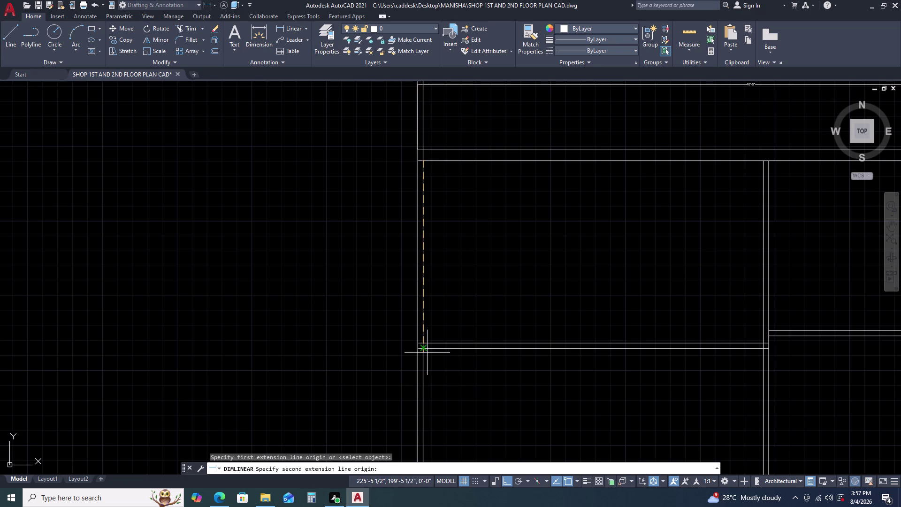
key(Escape)
key(space)
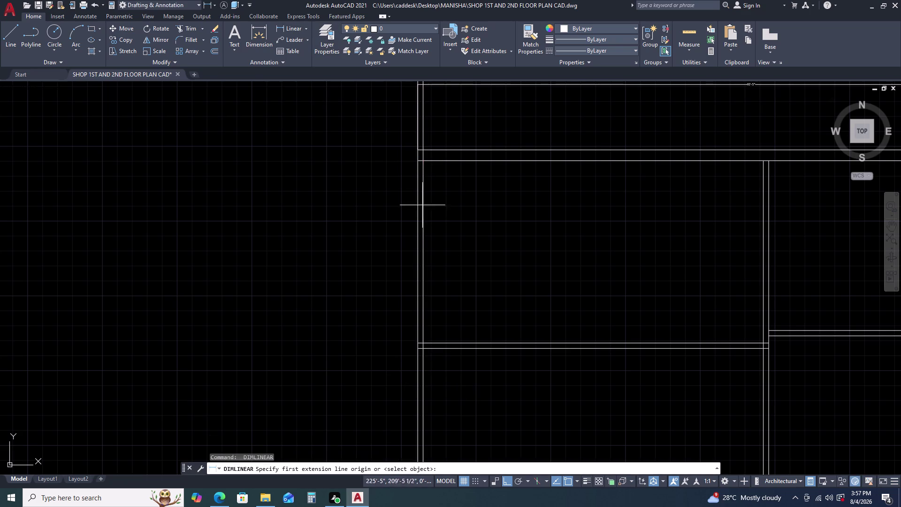
click(421, 152)
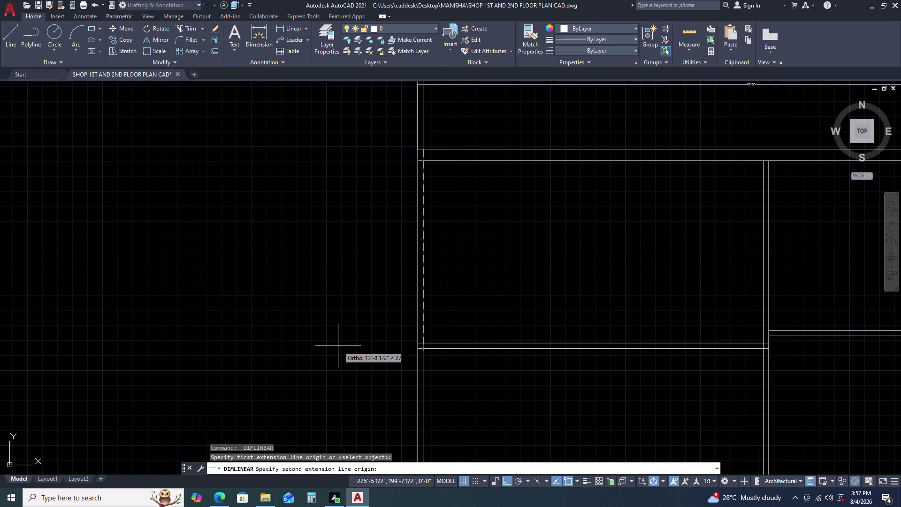
scroll(up, 3)
click(418, 351)
scroll(down, 3)
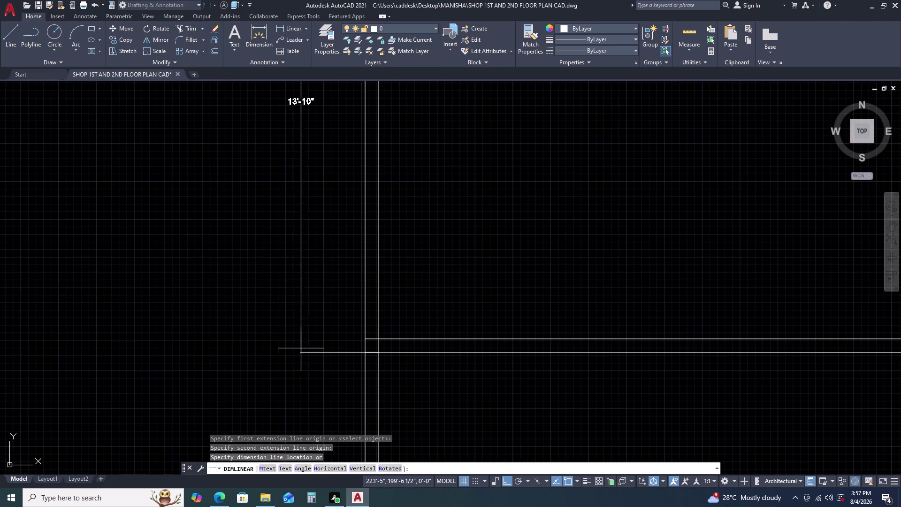
click(270, 345)
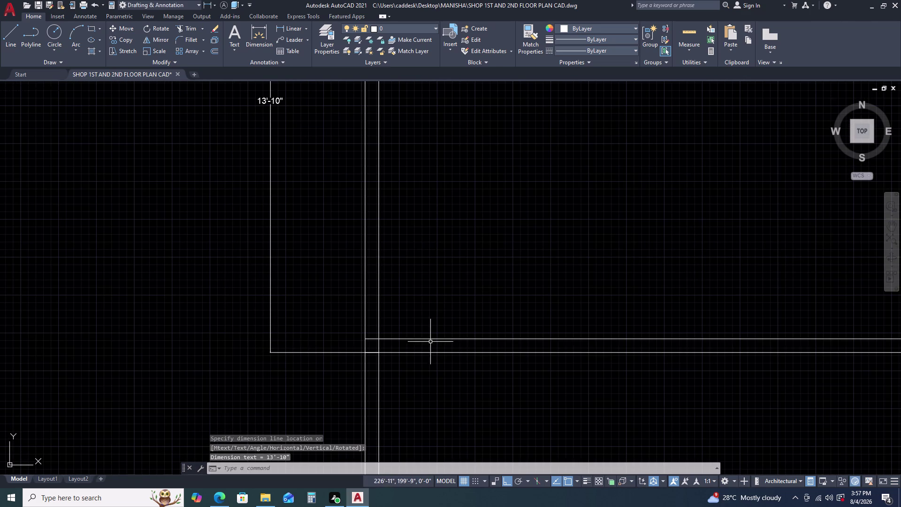
scroll(down, 3)
middle_drag(434, 351, 434, 352)
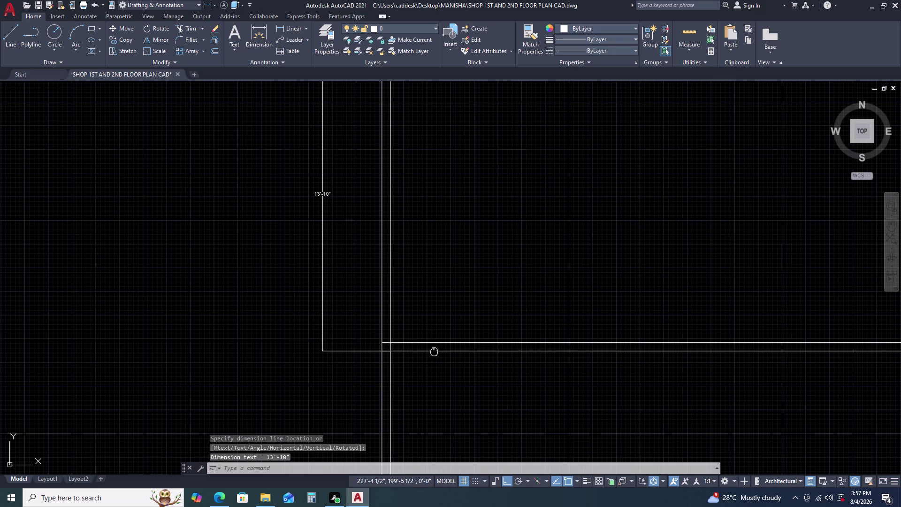
middle_drag(434, 351, 411, 355)
scroll(up, 3)
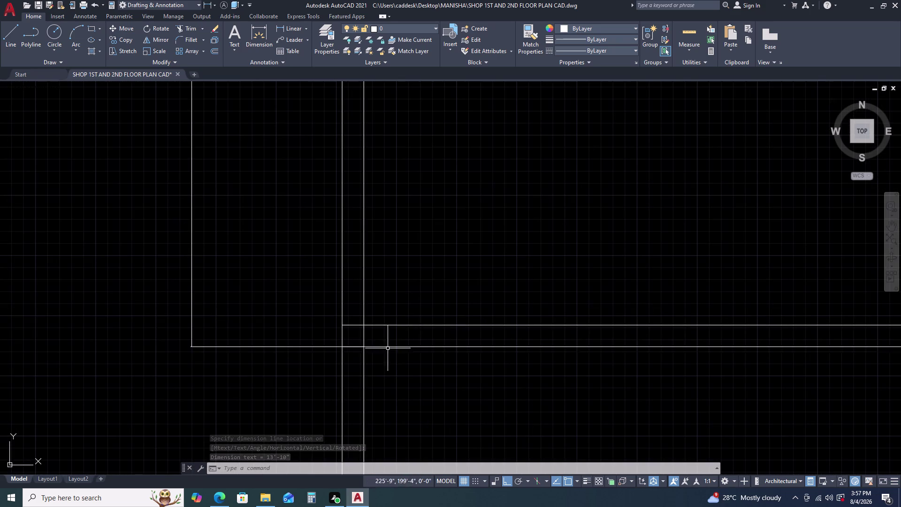
scroll(down, 3)
key(Escape)
scroll(up, 3)
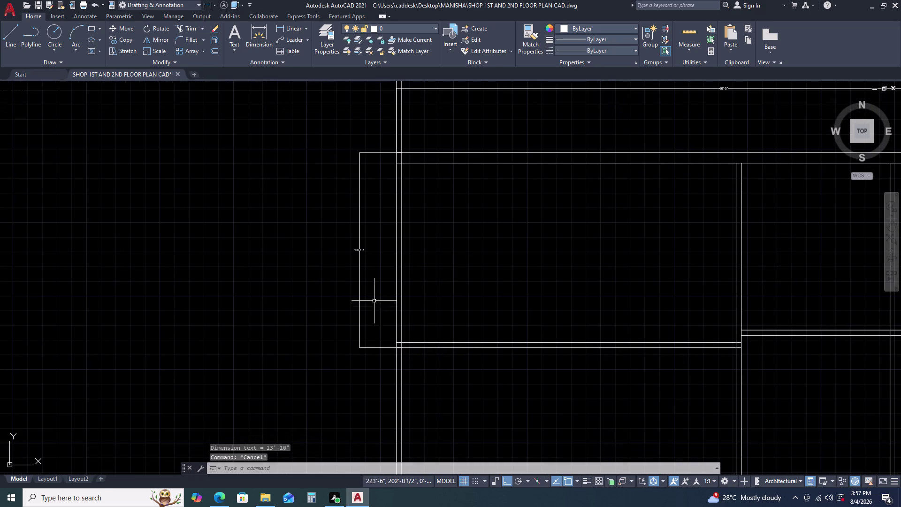
scroll(up, 3)
middle_drag(447, 302, 397, 315)
middle_click(397, 315)
middle_click(395, 315)
middle_click(395, 315)
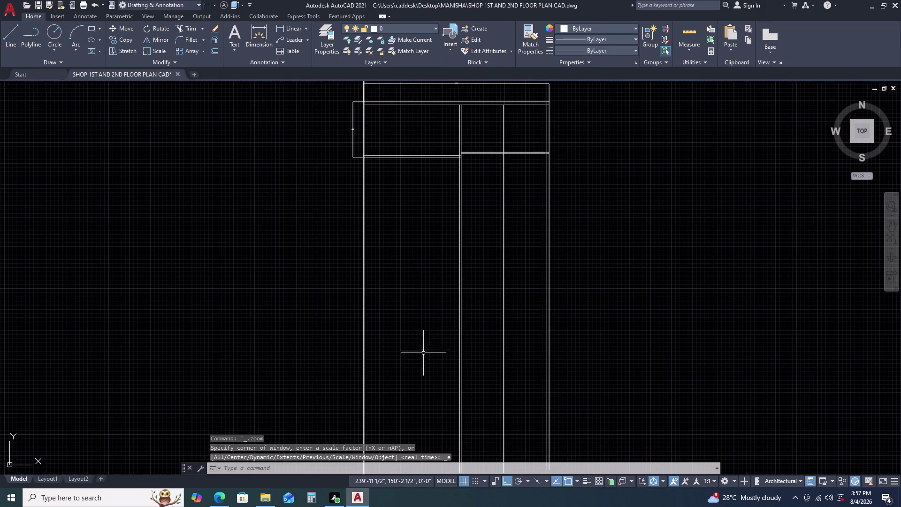
scroll(up, 3)
middle_drag(363, 139, 367, 213)
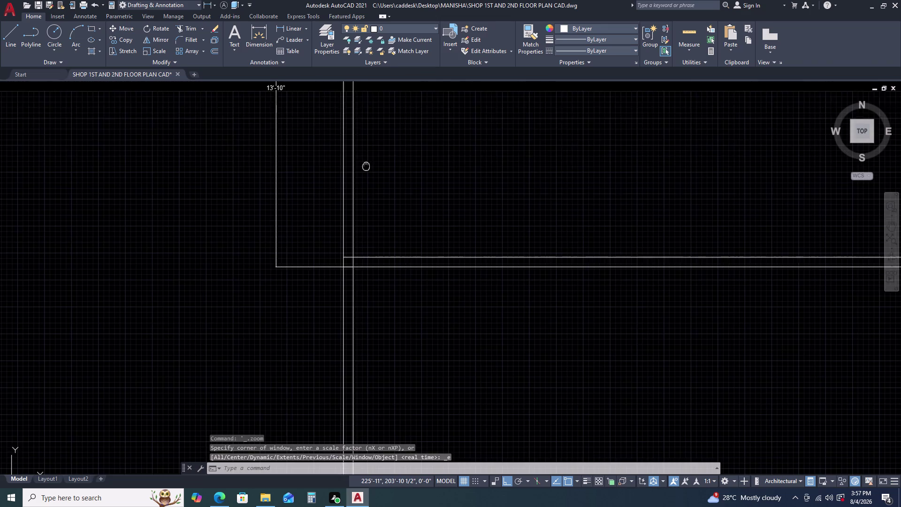
middle_drag(367, 213, 364, 239)
middle_drag(405, 256, 397, 293)
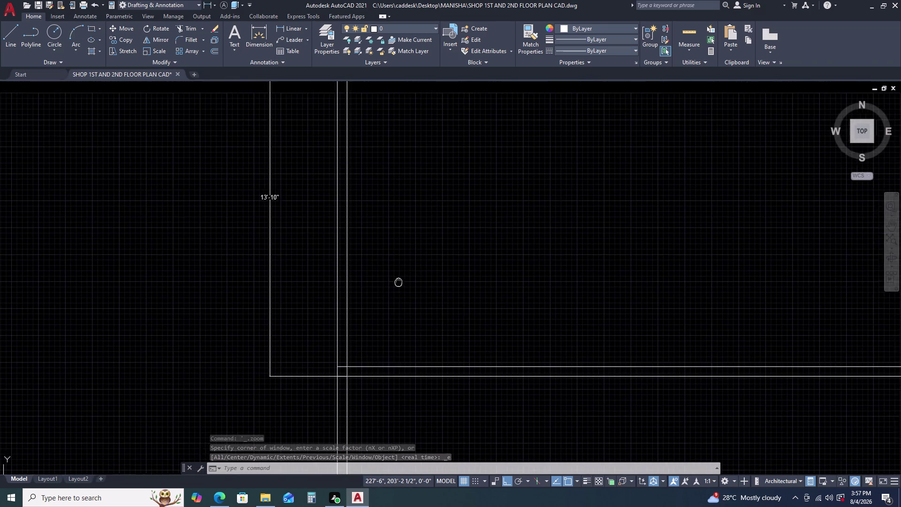
middle_click(397, 308)
scroll(down, 3)
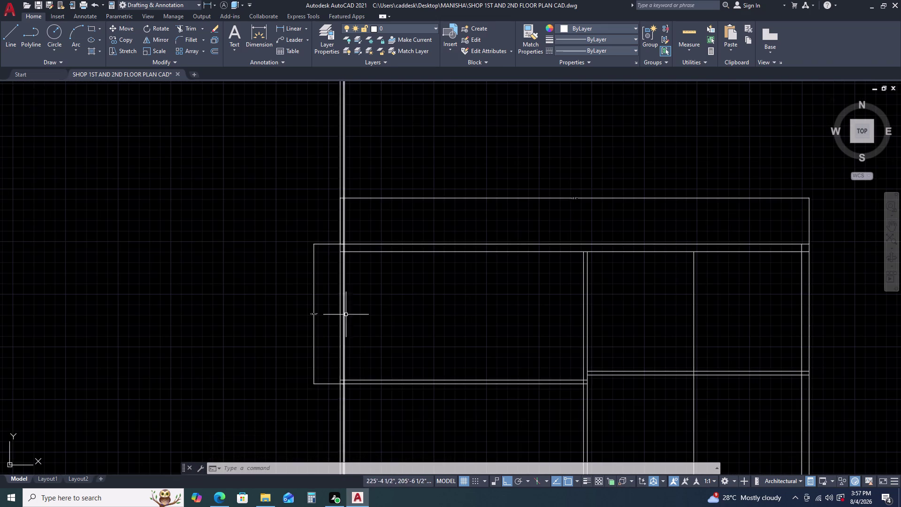
scroll(up, 3)
middle_drag(470, 281, 391, 230)
scroll(down, 3)
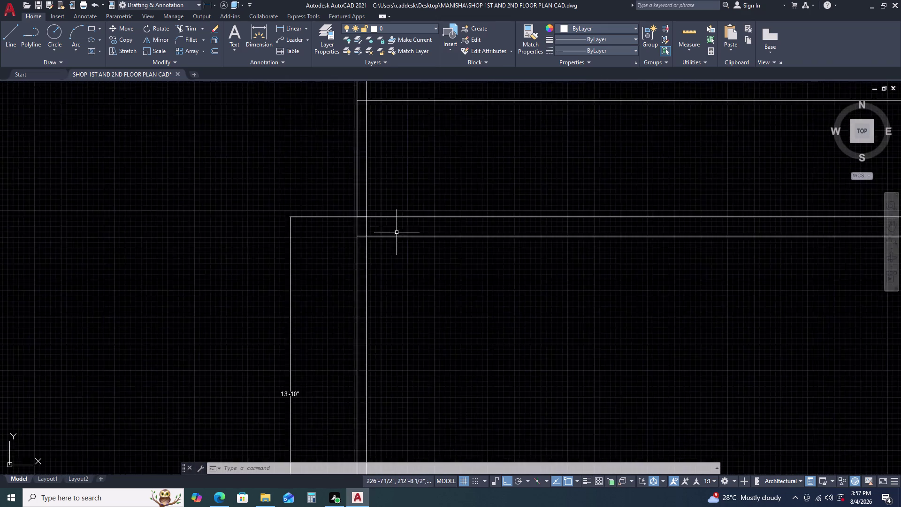
middle_drag(452, 312, 338, 236)
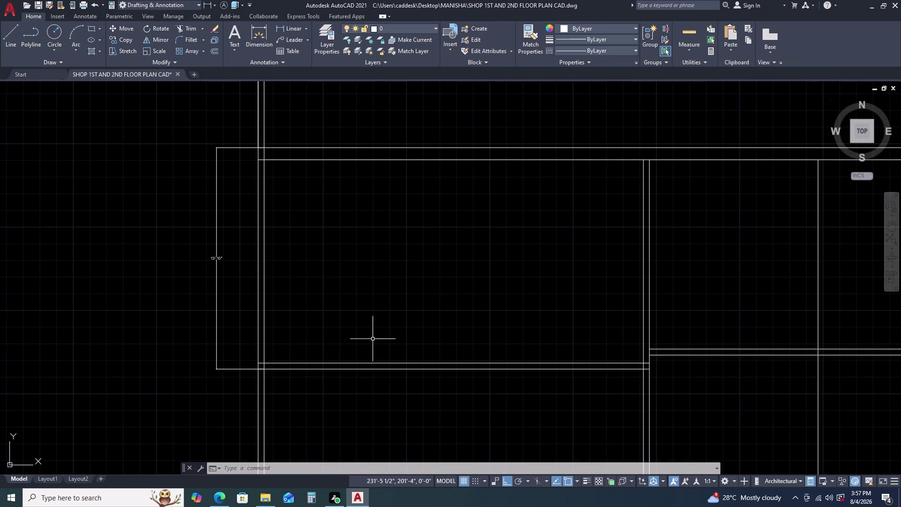
scroll(down, 3)
middle_drag(566, 292, 481, 258)
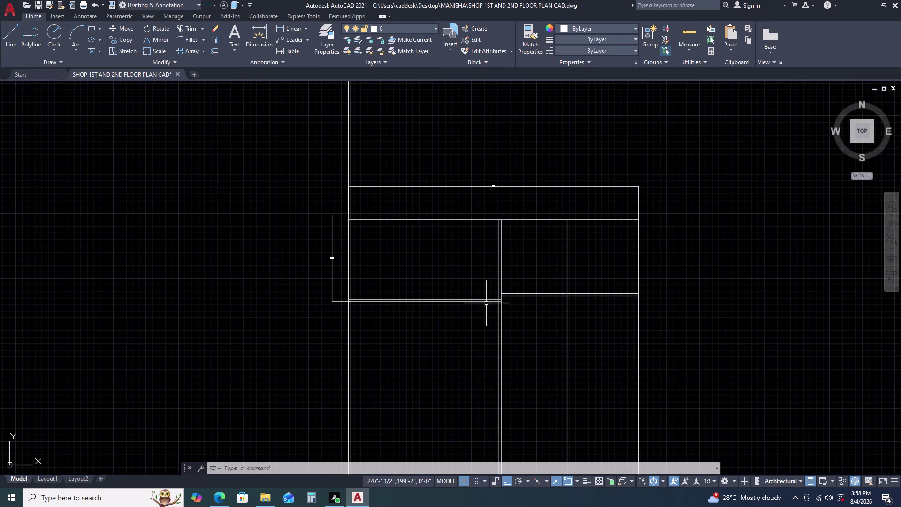
scroll(up, 3)
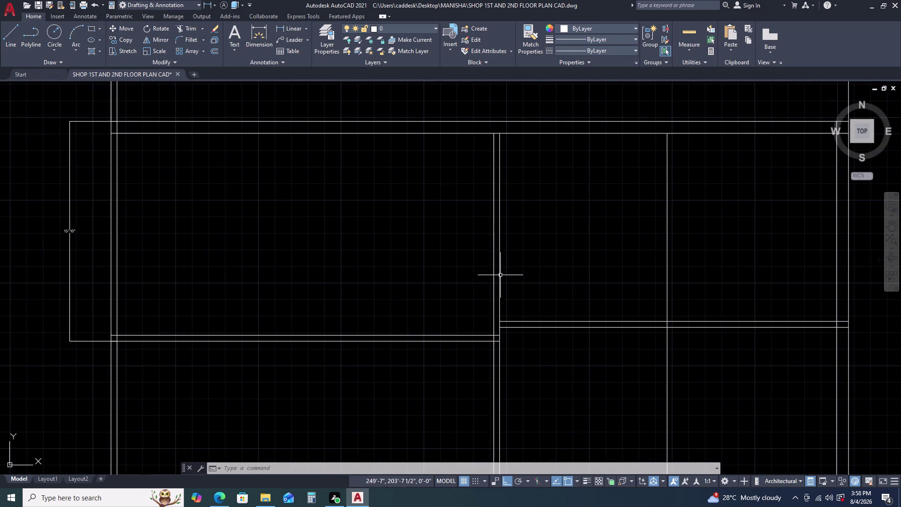
key(l)
key(space)
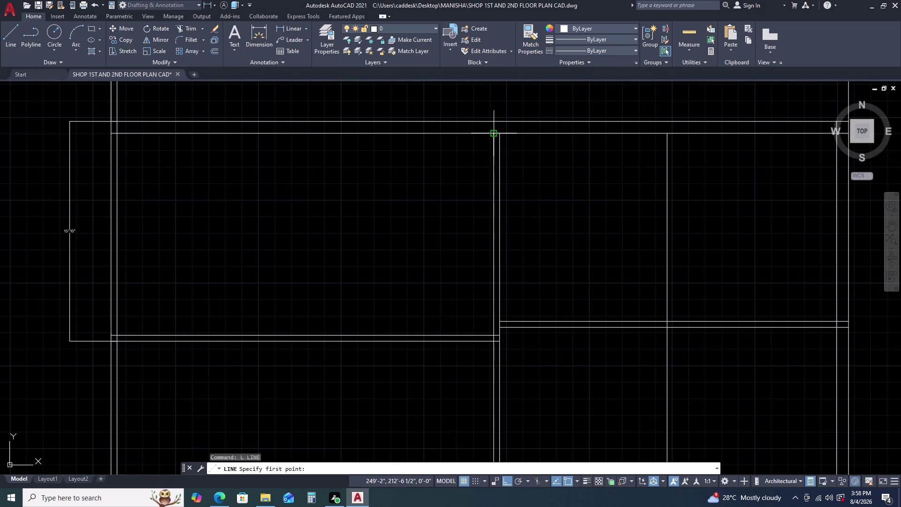
Draw a vertical line between the top and bottom walls and offset it 19'-11" left.
click(494, 135)
click(493, 333)
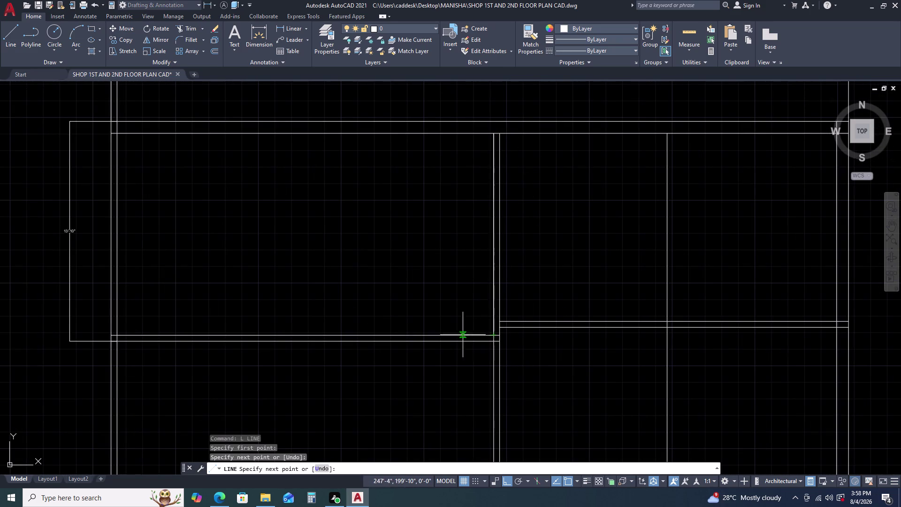
key(Escape)
click(493, 298)
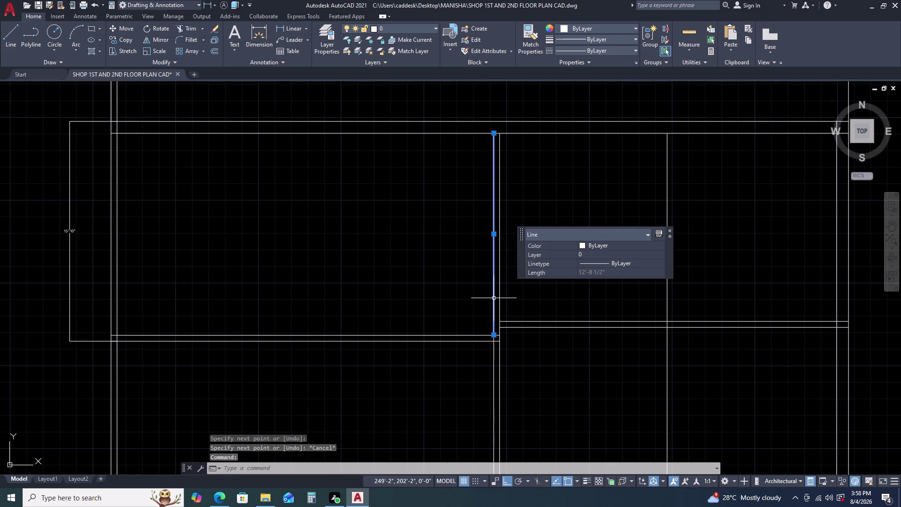
text(O)
key(space)
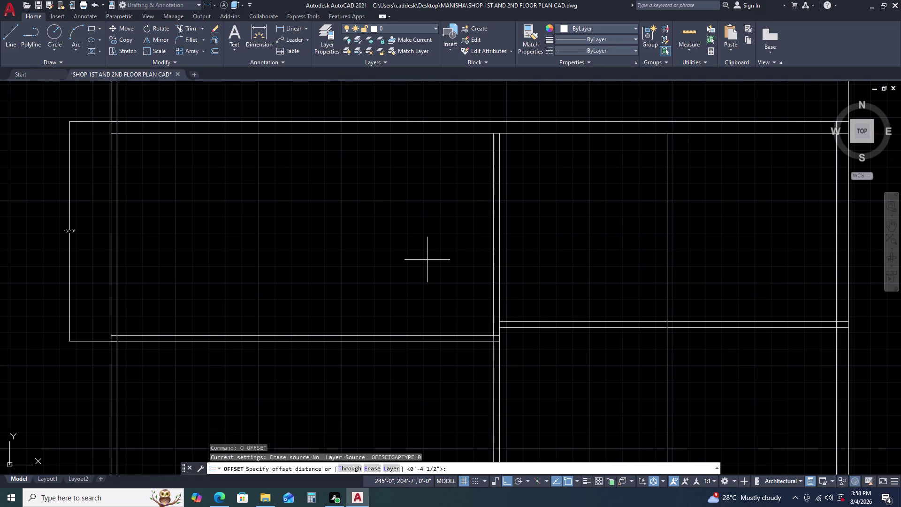
text(19')
text(11)
key(Return)
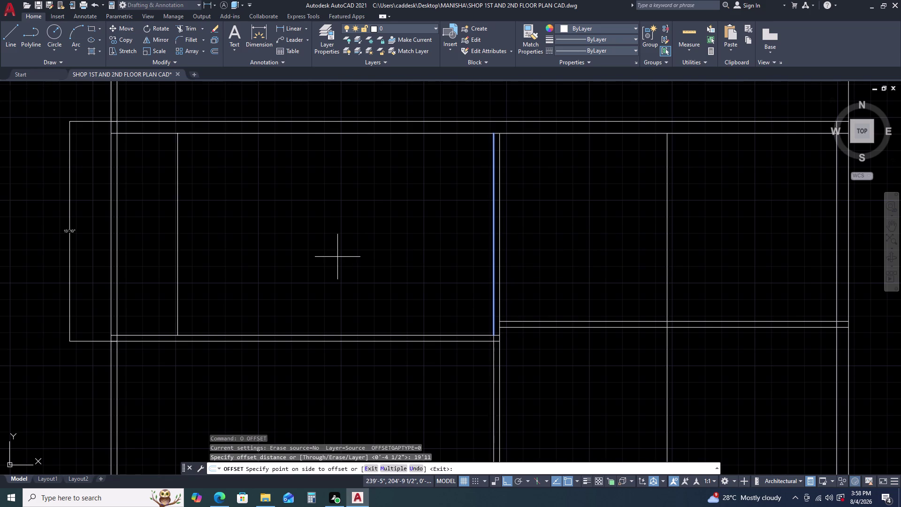
click(337, 257)
key(Escape)
Offset a line 9 inches to the left.
click(179, 212)
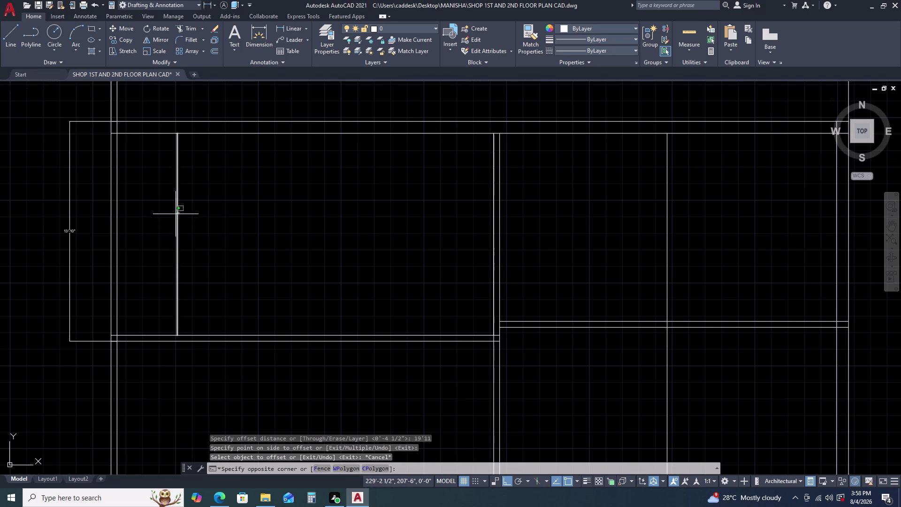
click(175, 215)
text(O)
key(space)
key(9)
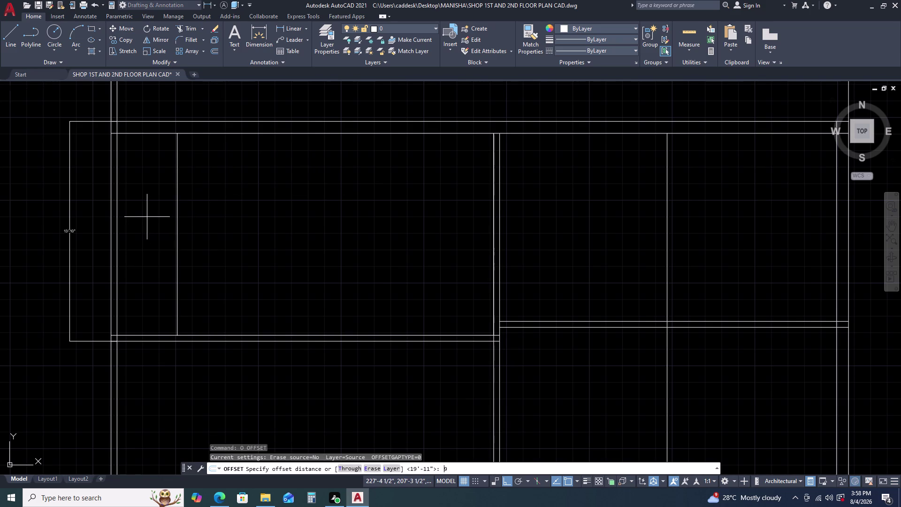
key(Return)
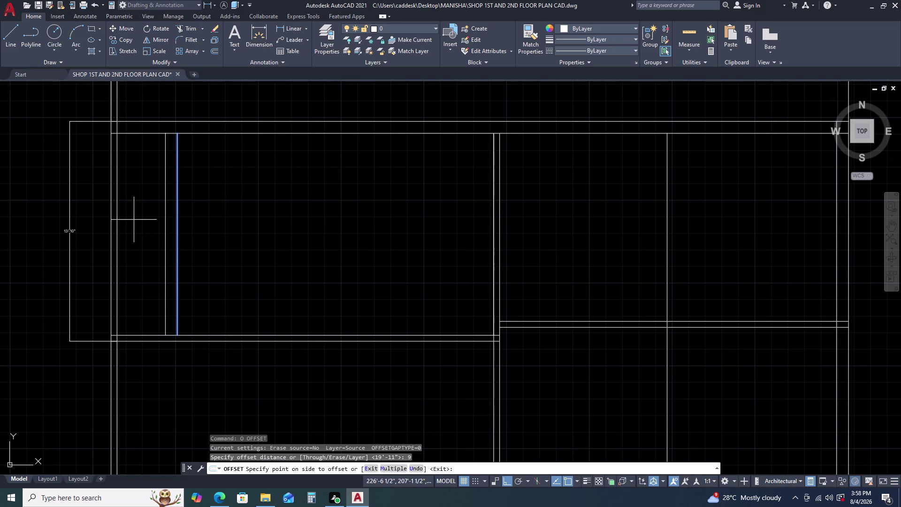
click(134, 220)
key(Escape)
middle_drag(208, 230, 281, 208)
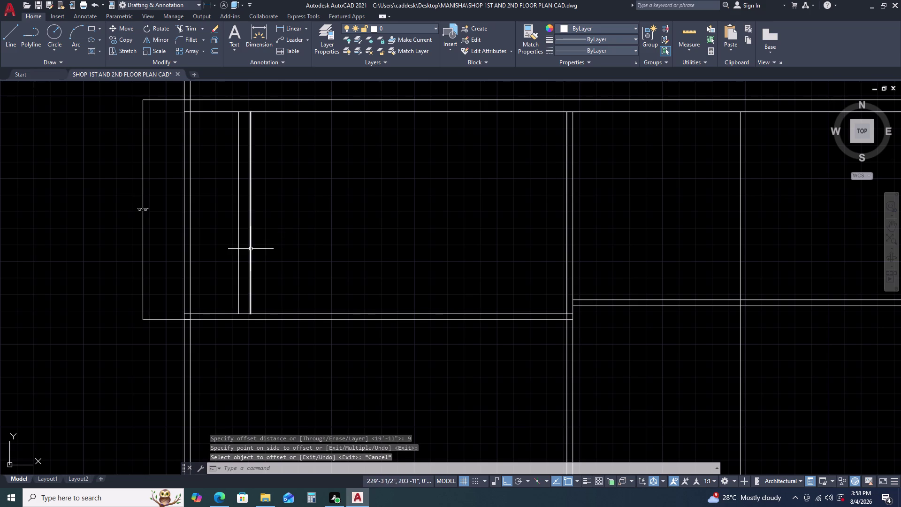
Offset a line 6'-3" to the right to create the middle partition.
click(250, 248)
text(O)
key(space)
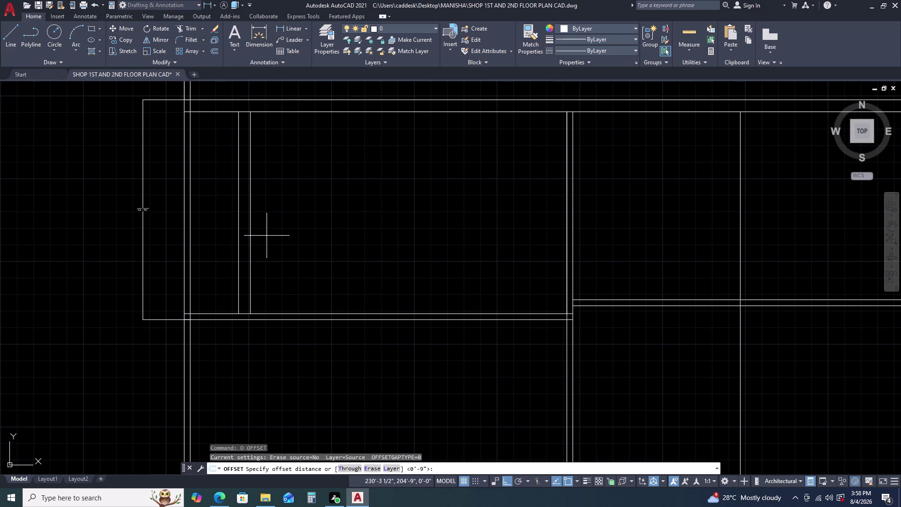
text(6)
text('3)
key(Return)
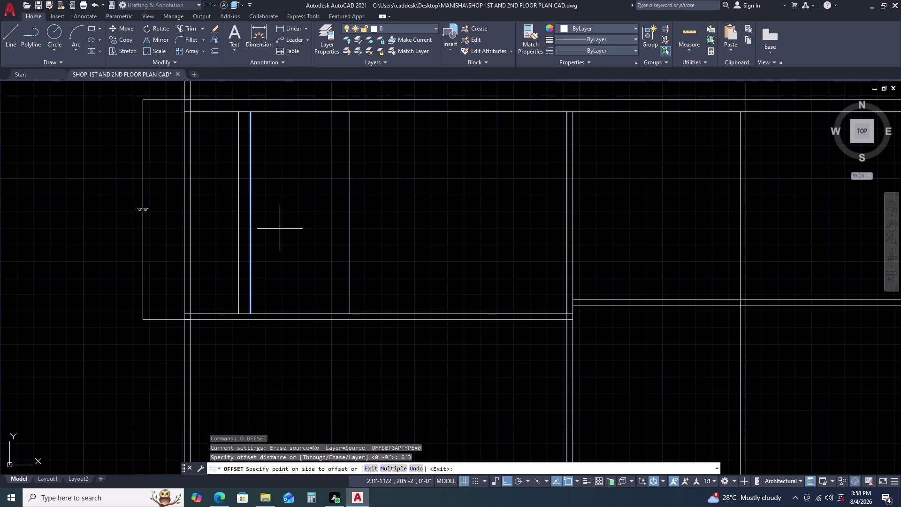
drag(311, 219, 315, 217)
key(Escape)
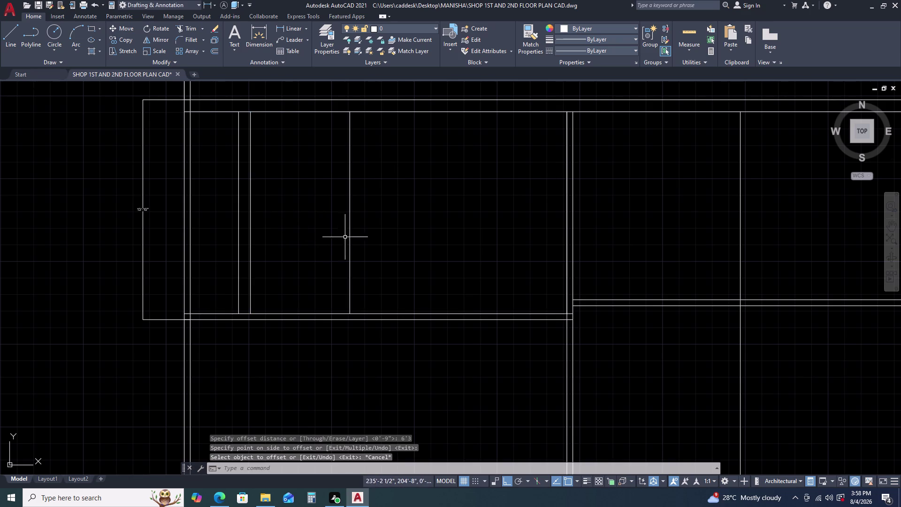
Offset the middle partition line 4.5 to its right to double it.
click(351, 226)
click(345, 230)
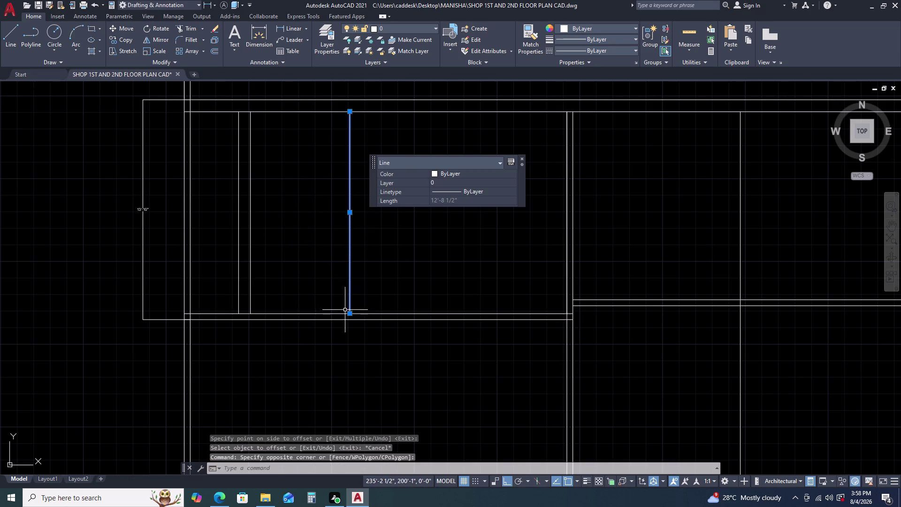
key(Escape)
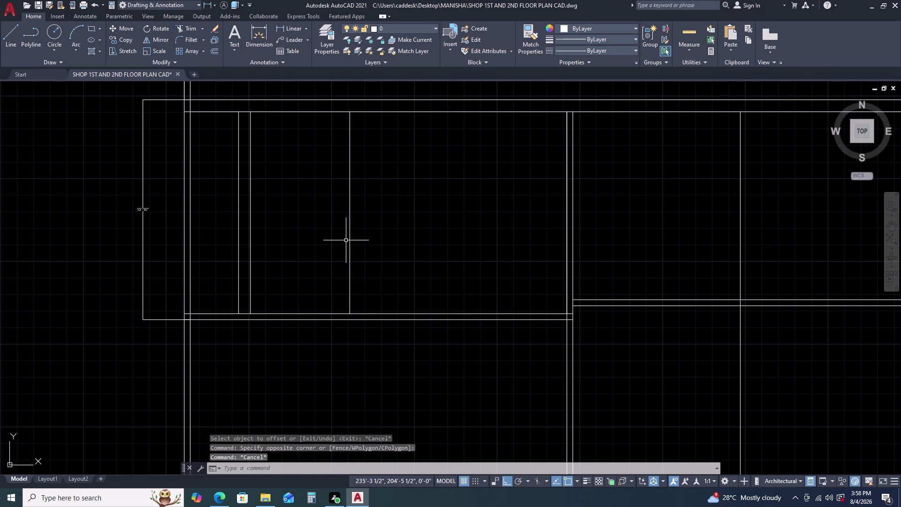
text(O)
key(space)
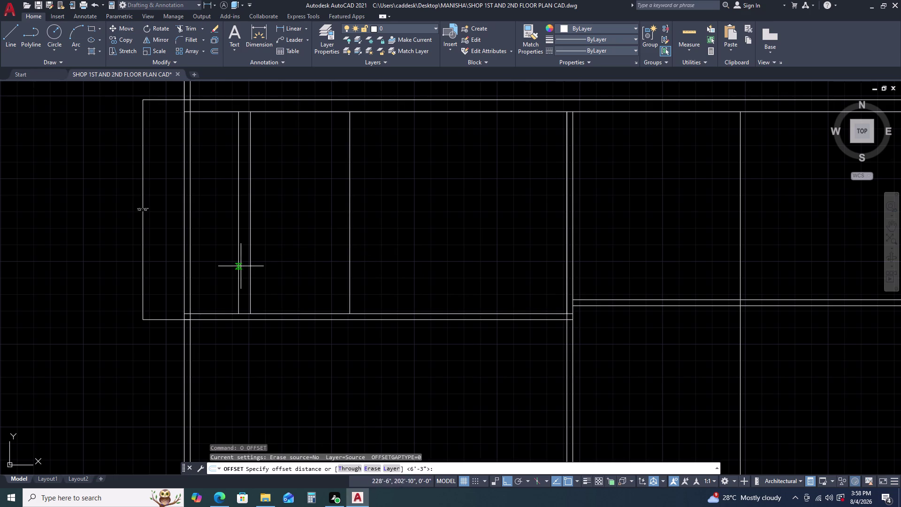
key(Escape)
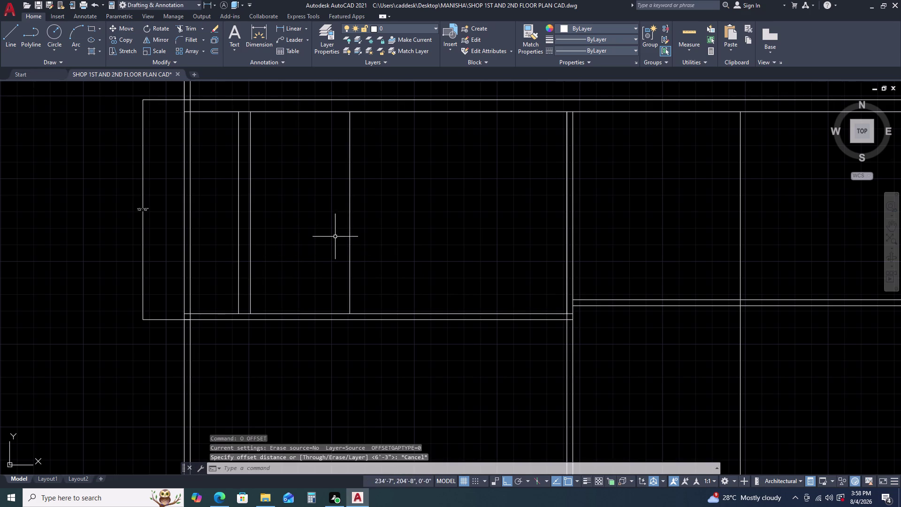
click(355, 215)
click(336, 227)
text(O)
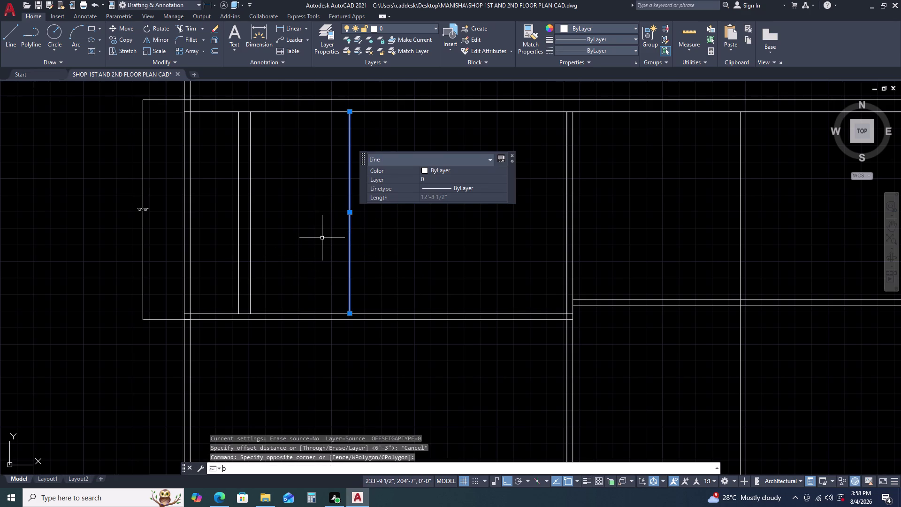
key(space)
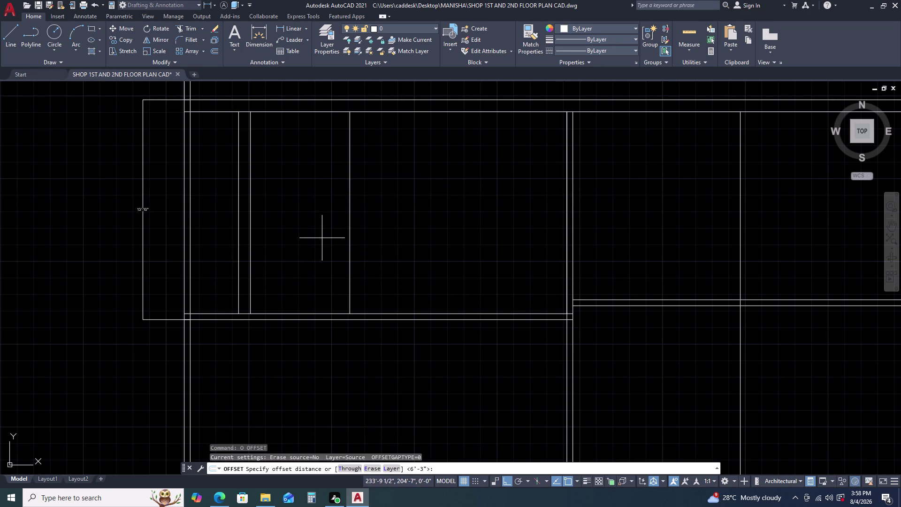
text(4.5)
key(Return)
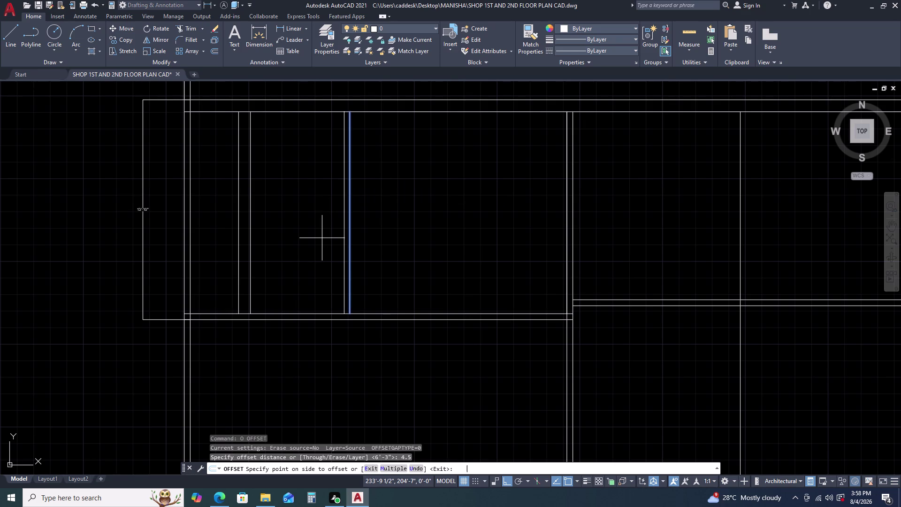
click(399, 237)
key(Escape)
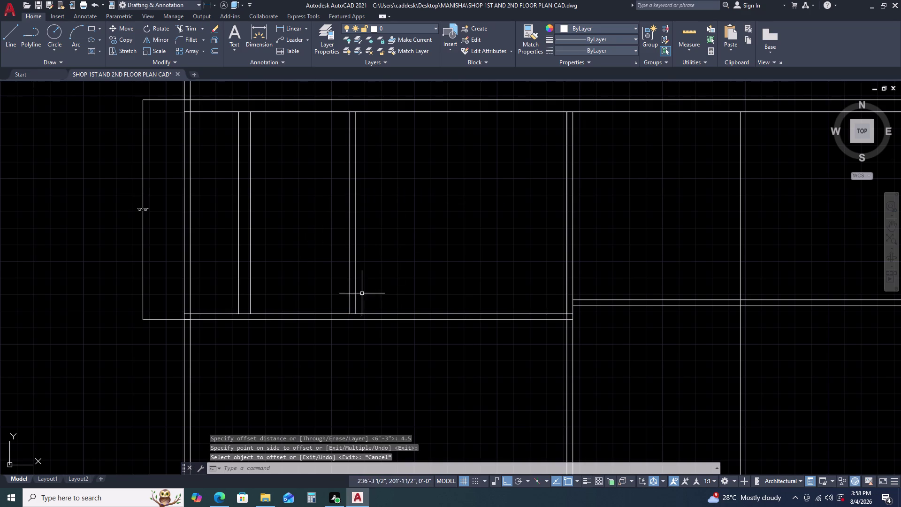
middle_drag(352, 305, 351, 279)
scroll(down, 3)
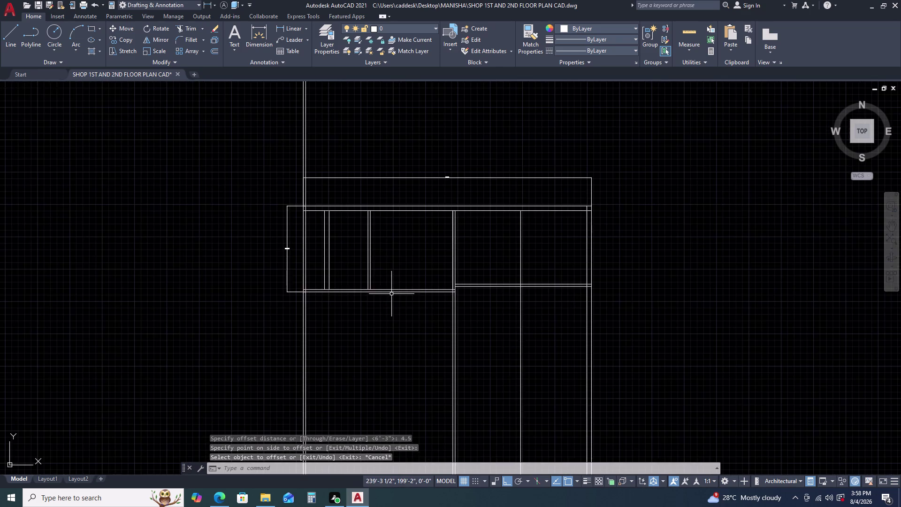
middle_drag(391, 293, 375, 246)
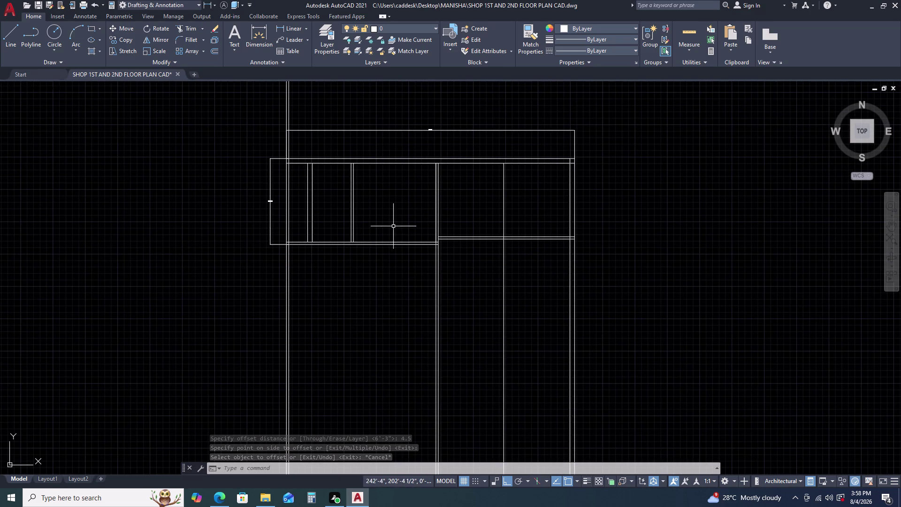
scroll(up, 3)
middle_drag(305, 237, 339, 242)
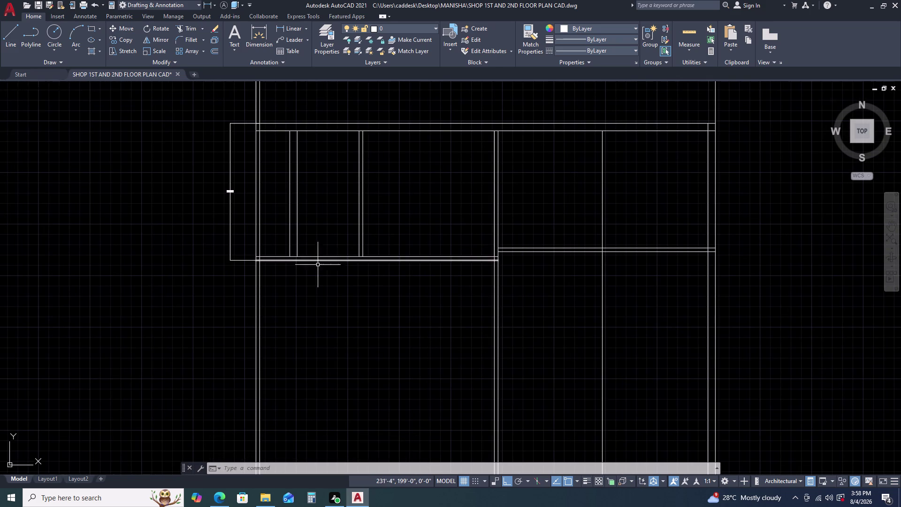
middle_drag(285, 277, 273, 221)
key(Escape)
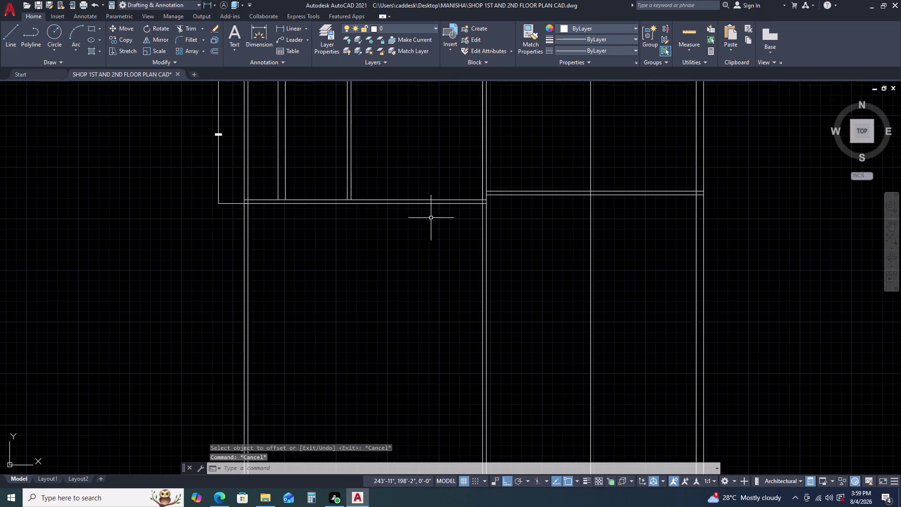
scroll(down, 3)
text(DT)
Start single-line text and pick the label's start point inside the room.
key(space)
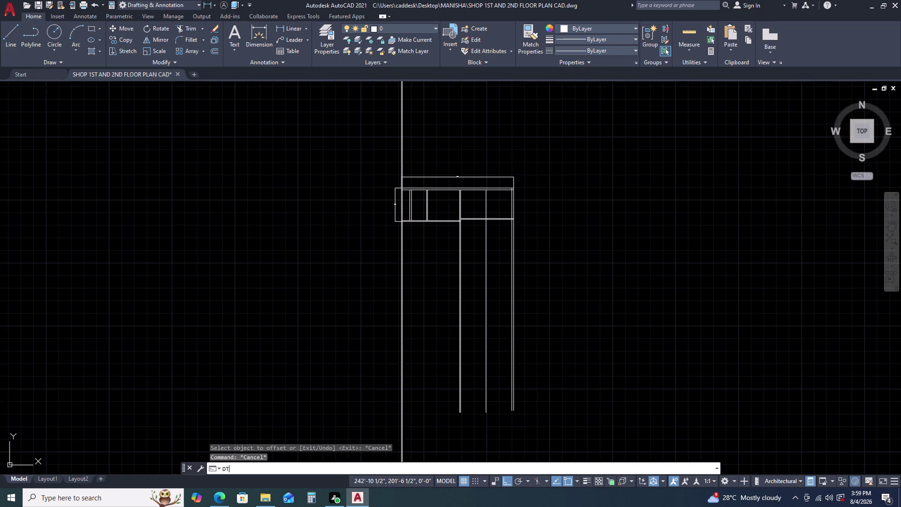
text(V)
scroll(up, 3)
click(417, 151)
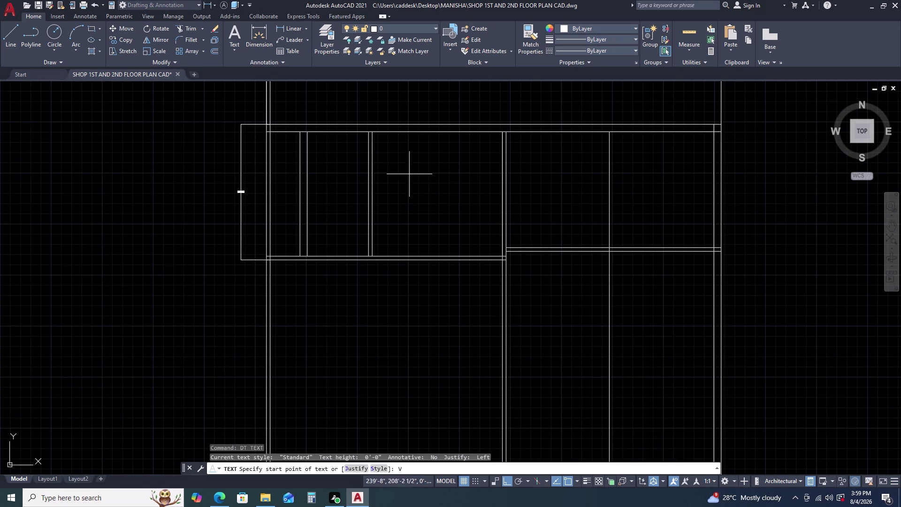
double_click(407, 167)
click(397, 159)
key(BackSpace)
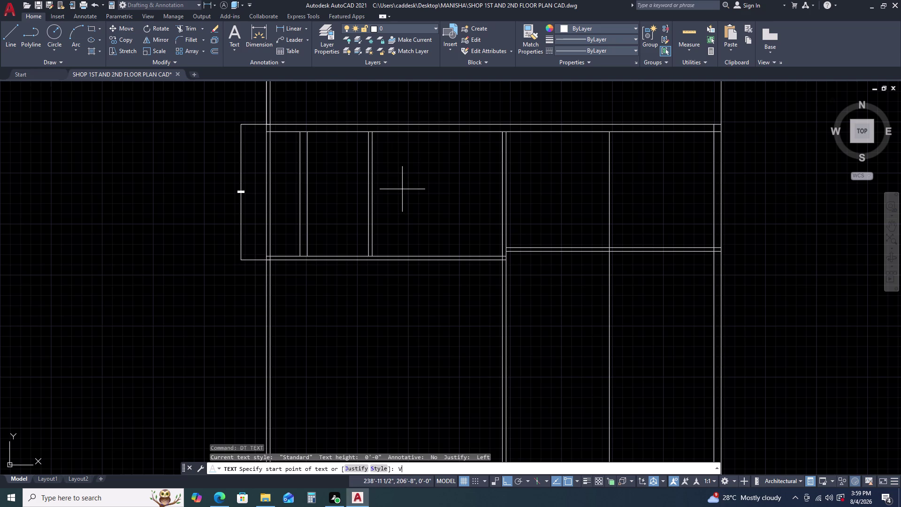
key(space)
click(398, 164)
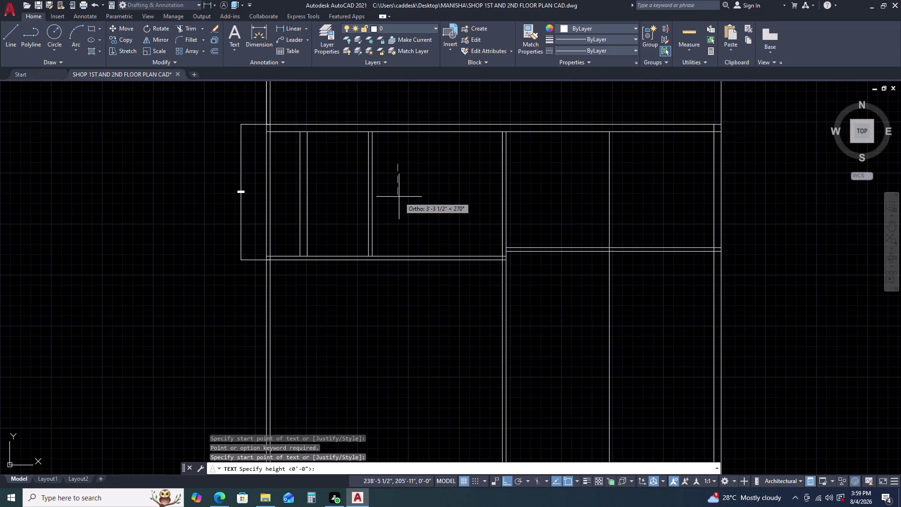
Set the text height to 1' and the rotation to 0.
key(2)
key(BackSpace)
key(BackSpace)
text(12)
key(BackSpace)
key(BackSpace)
key(BackSpace)
text(1)
text(')
key(Return)
key(0)
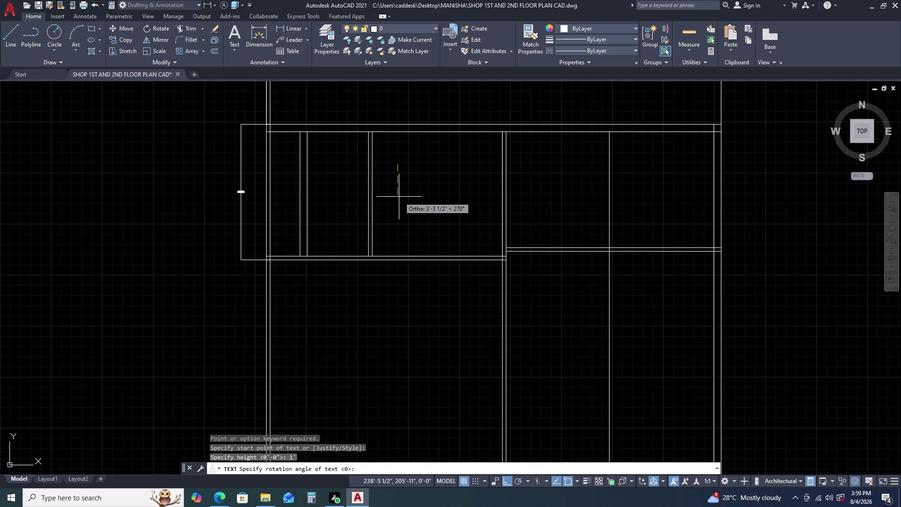
key(Return)
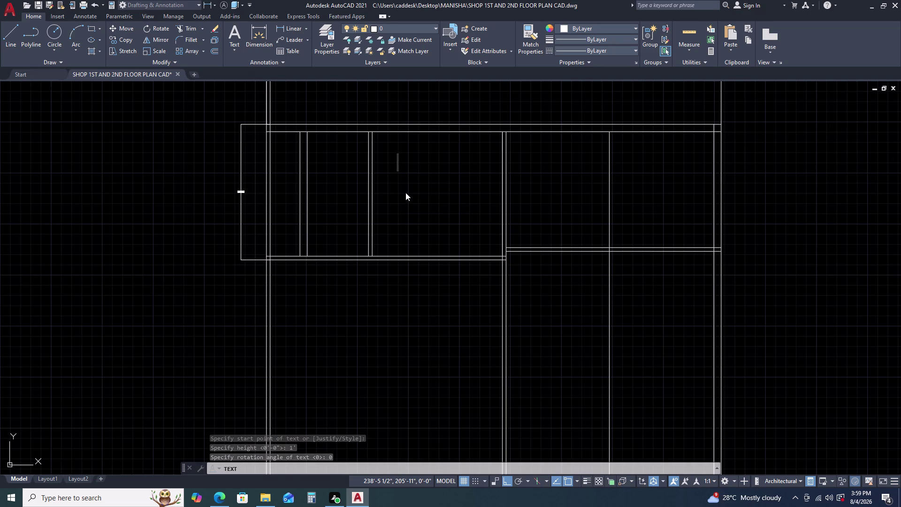
Enter the label COMMON ROOM, then select it and start a move.
text(COOM)
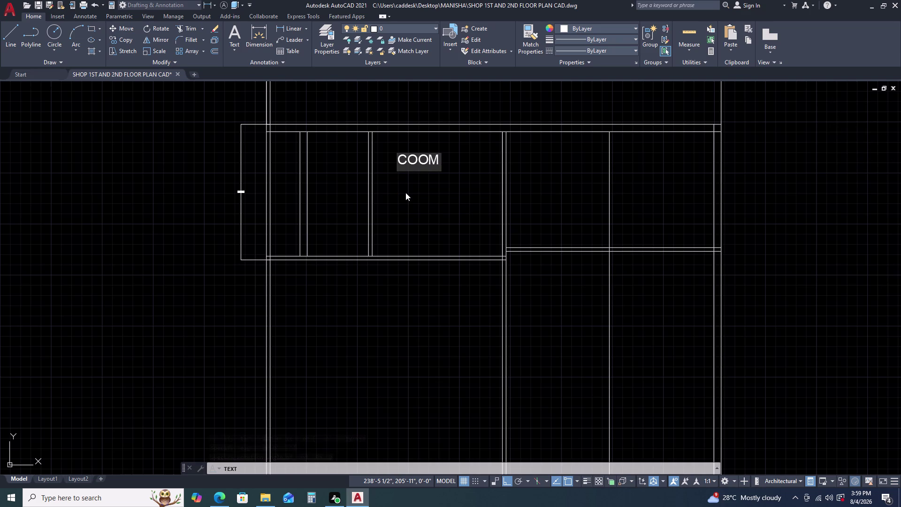
key(BackSpace)
key(BackSpace)
text(MMON)
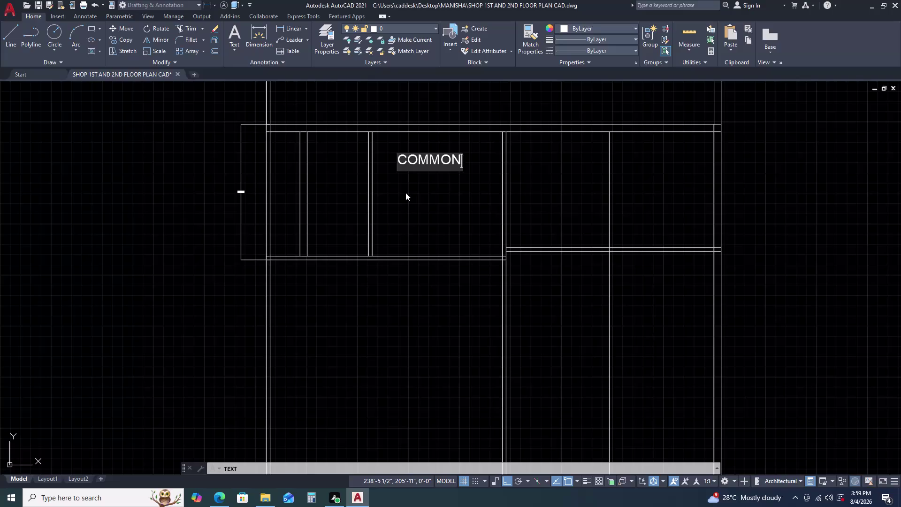
key(space)
text(ROON)
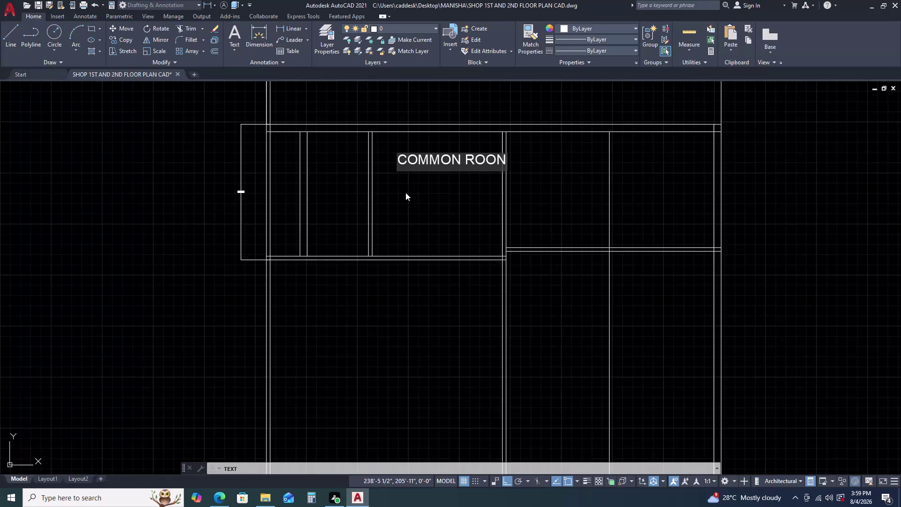
key(BackSpace)
key(m)
click(457, 221)
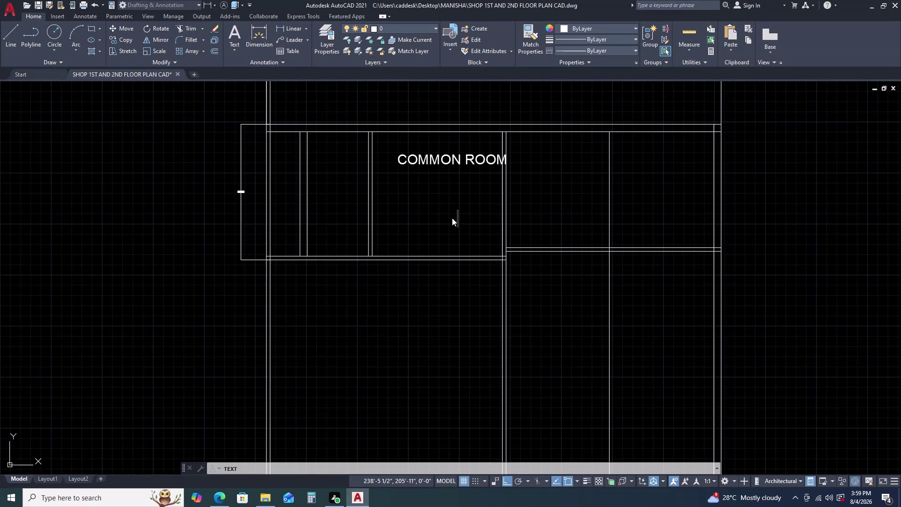
key(Escape)
click(431, 161)
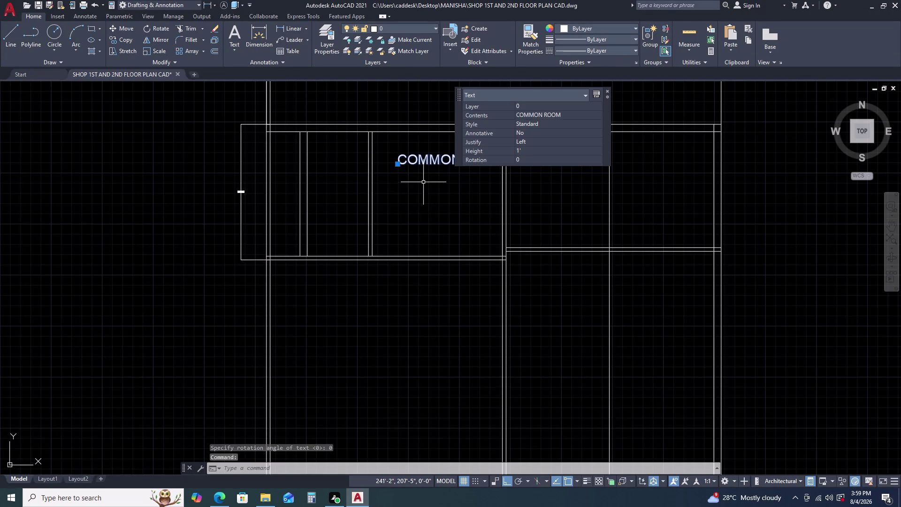
key(m)
key(space)
Try moving the COMMON ROOM label lower with Ortho turned off.
click(419, 186)
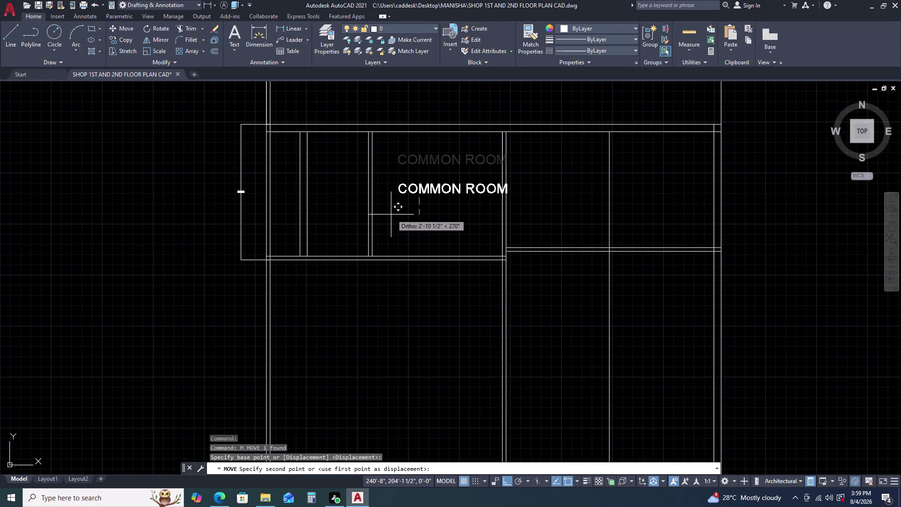
key(F8)
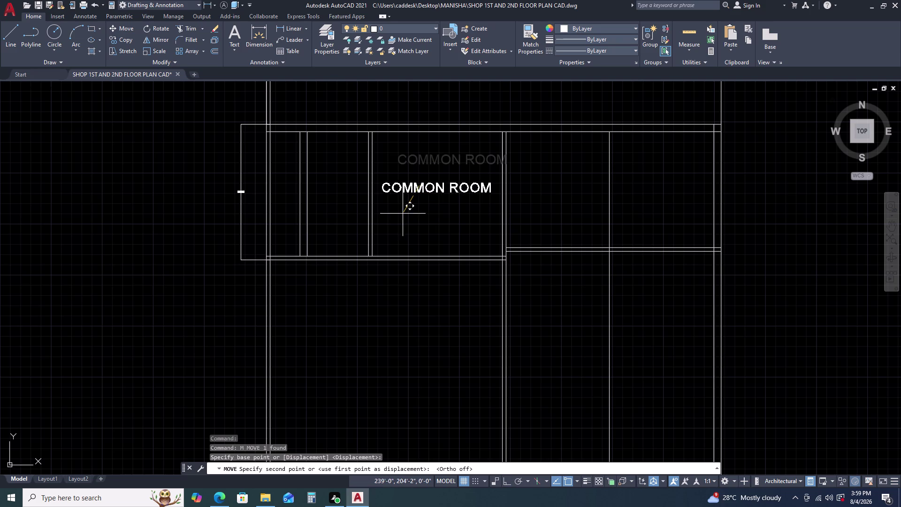
click(403, 214)
key(Escape)
Delete the extra line at the wall junction right of the room.
scroll(down, 3)
middle_drag(422, 256, 428, 218)
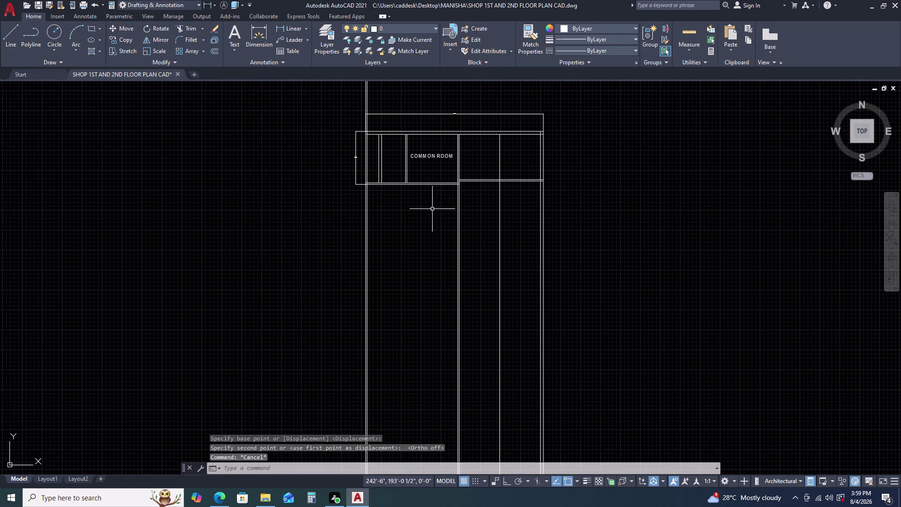
scroll(up, 3)
scroll(up, 3)
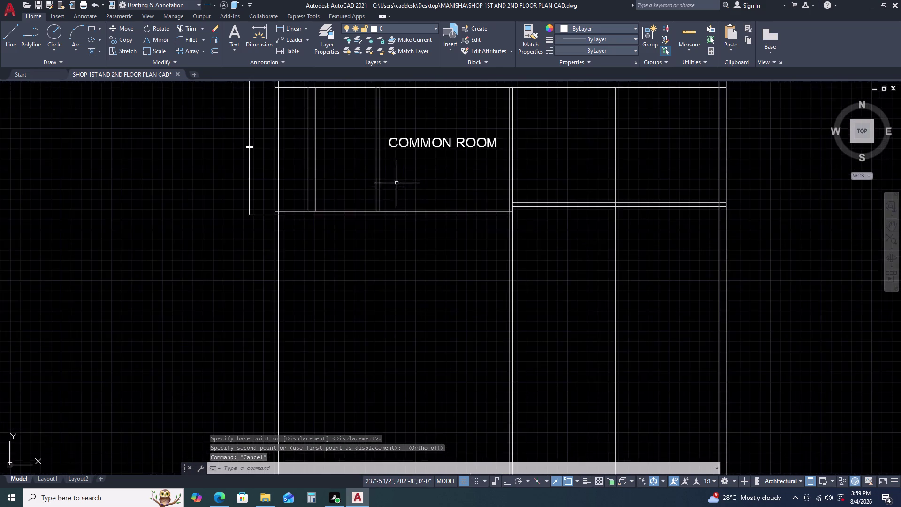
middle_drag(396, 183, 409, 155)
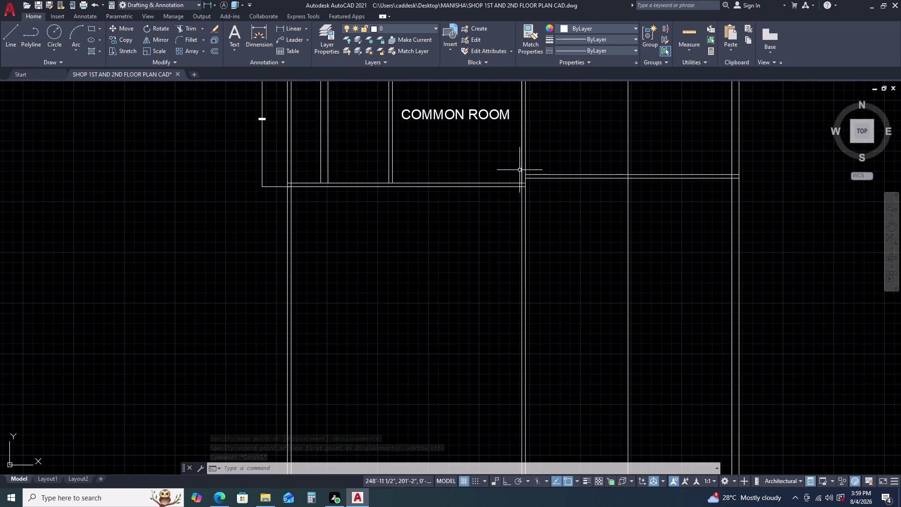
click(523, 167)
key(Delete)
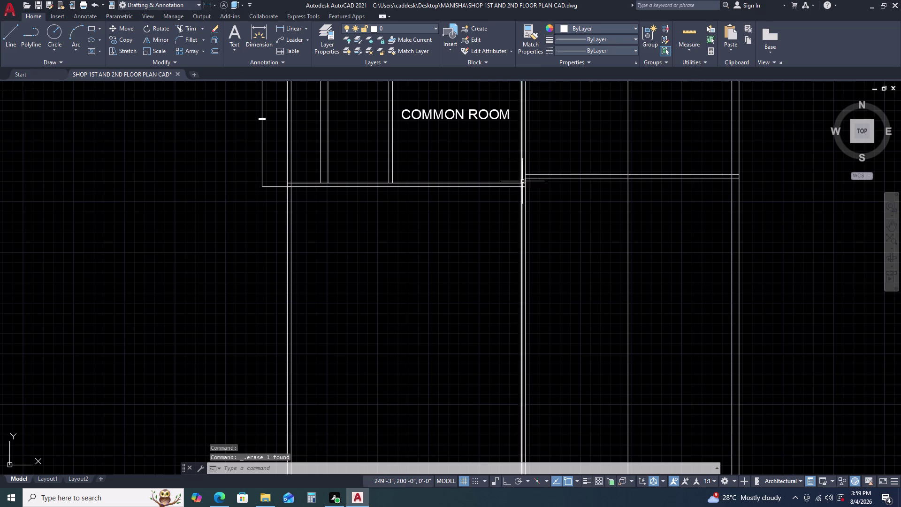
Draw an 11'7.5" vertical partition and a horizontal line back to the left wall.
text(L)
key(space)
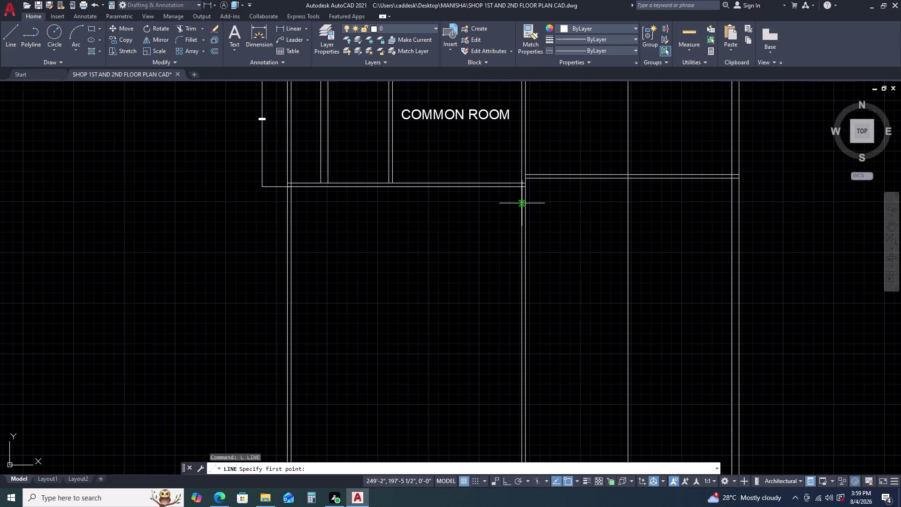
click(524, 186)
key(F8)
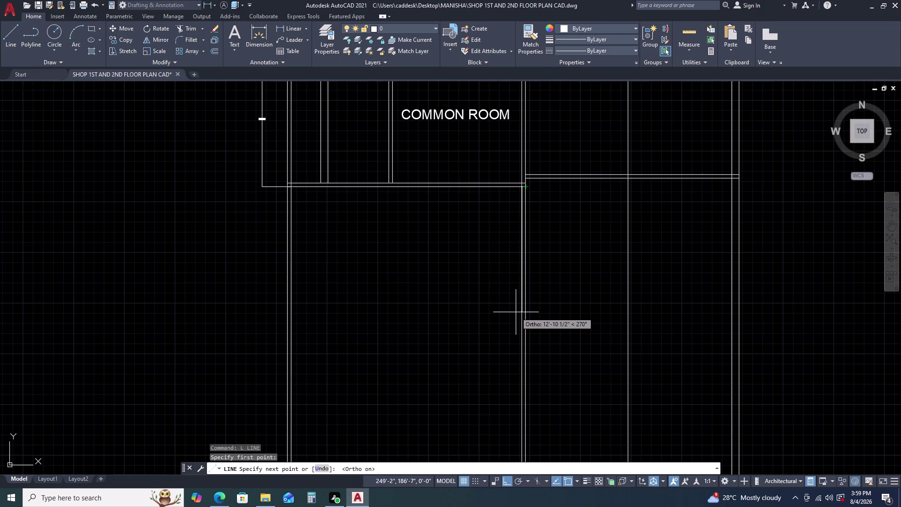
text(11')
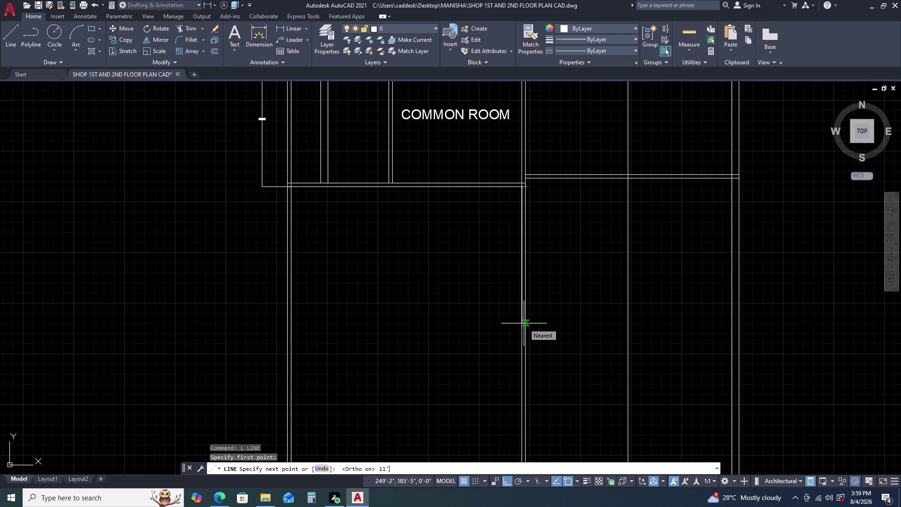
text(7.)
text(5)
key(Return)
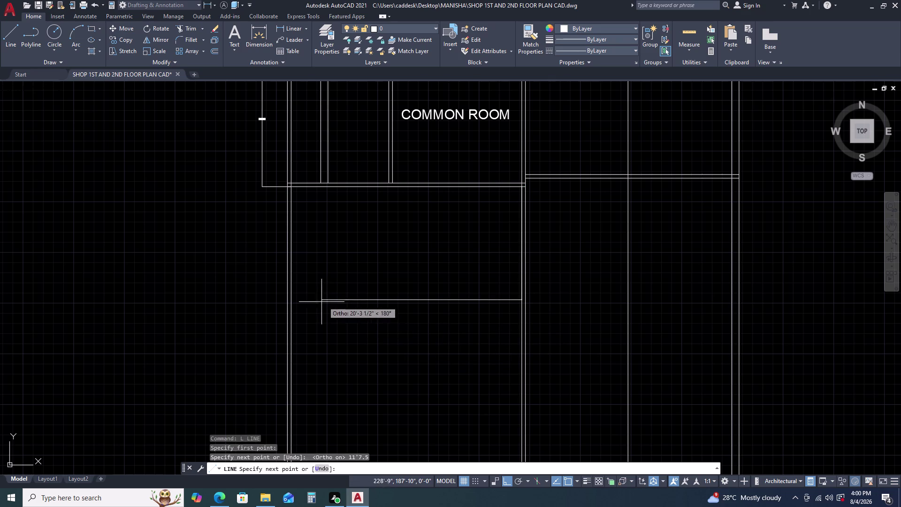
click(291, 301)
key(Escape)
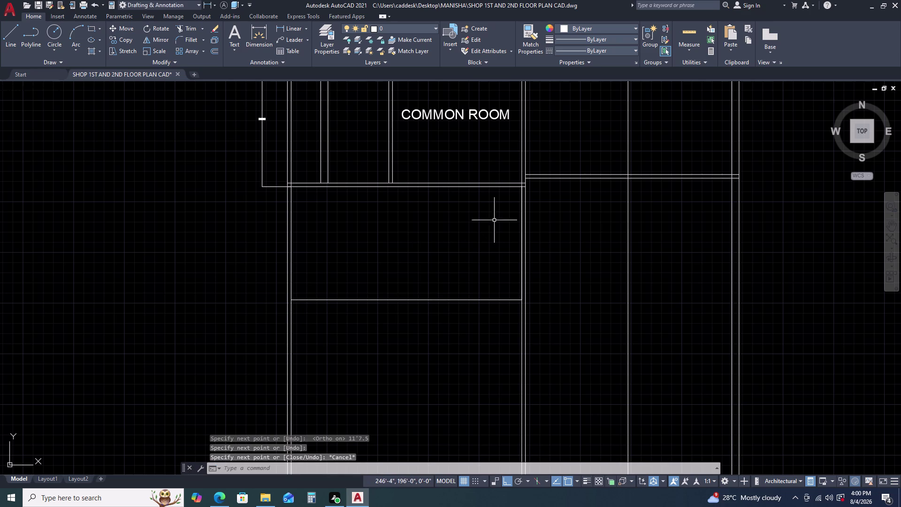
click(521, 207)
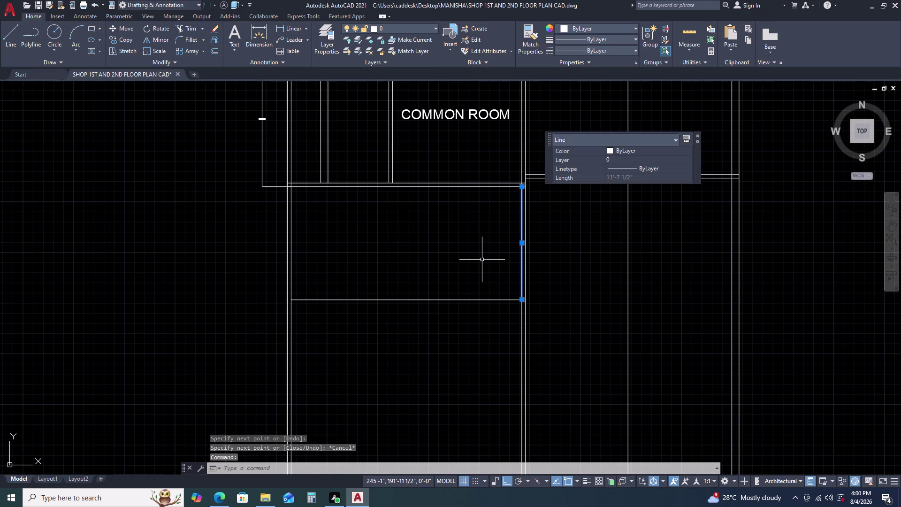
Offset the room's right line 12'1" to the left to form the partition.
key(o)
key(space)
text(123)
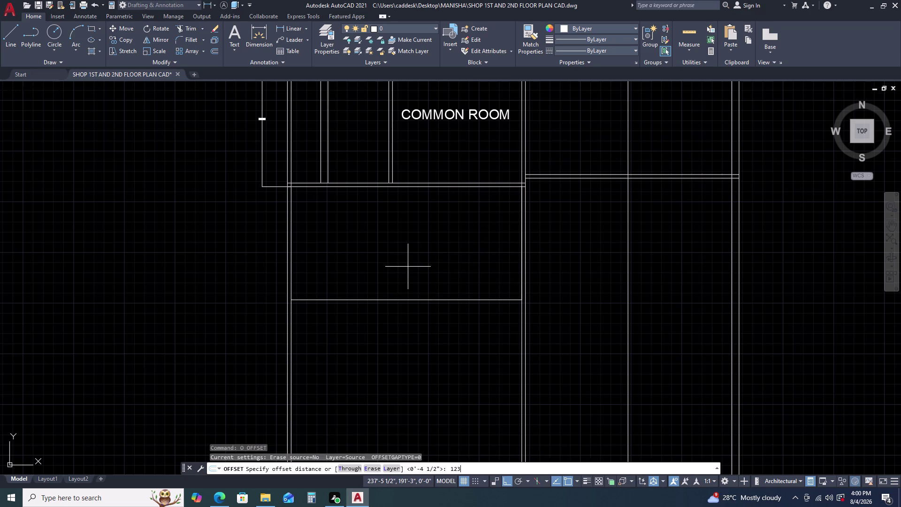
text(')
key(BackSpace)
key(BackSpace)
key(1)
key(BackSpace)
key(apostrophe)
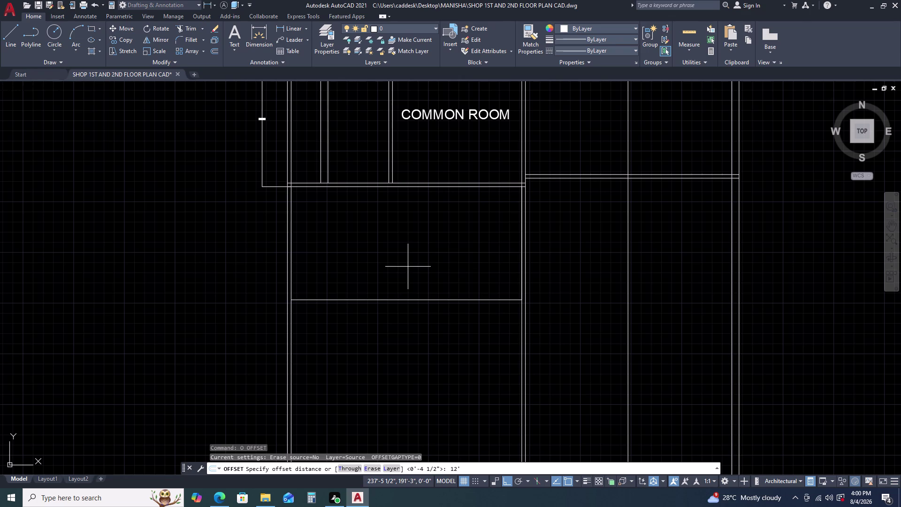
key(1)
key(Return)
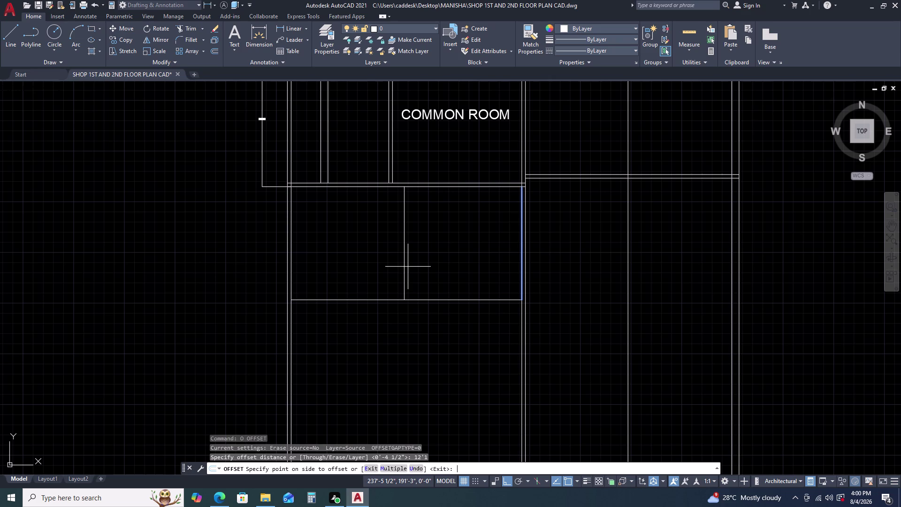
click(367, 279)
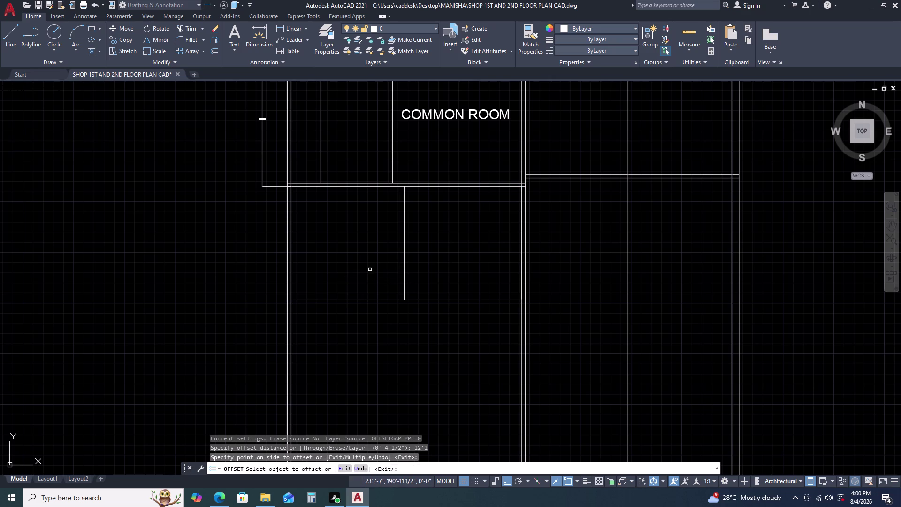
key(Escape)
Offset the partition line 4.5" to the left to double it.
click(416, 243)
click(395, 257)
key(o)
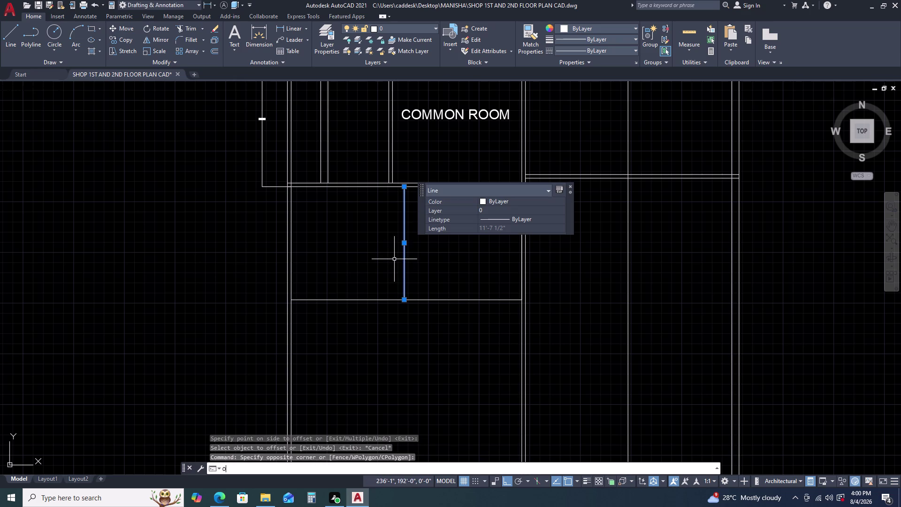
key(space)
text(4.5)
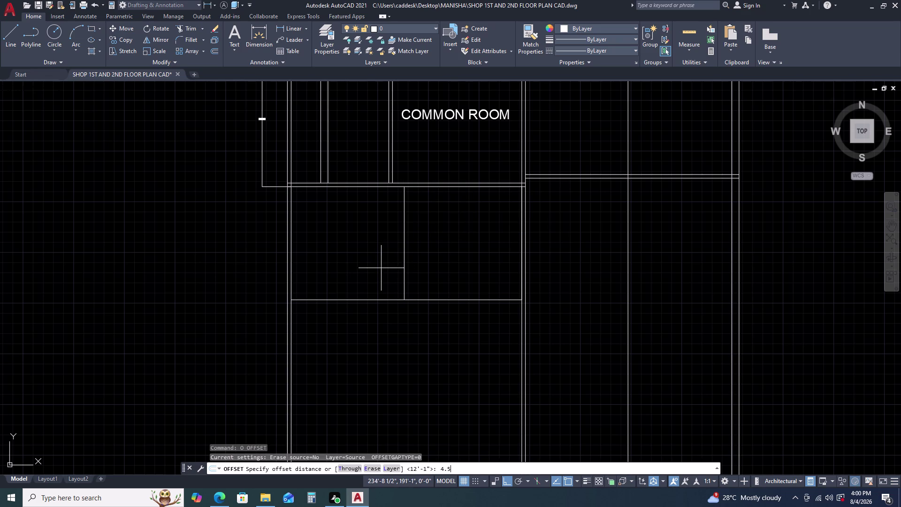
key(Return)
click(381, 268)
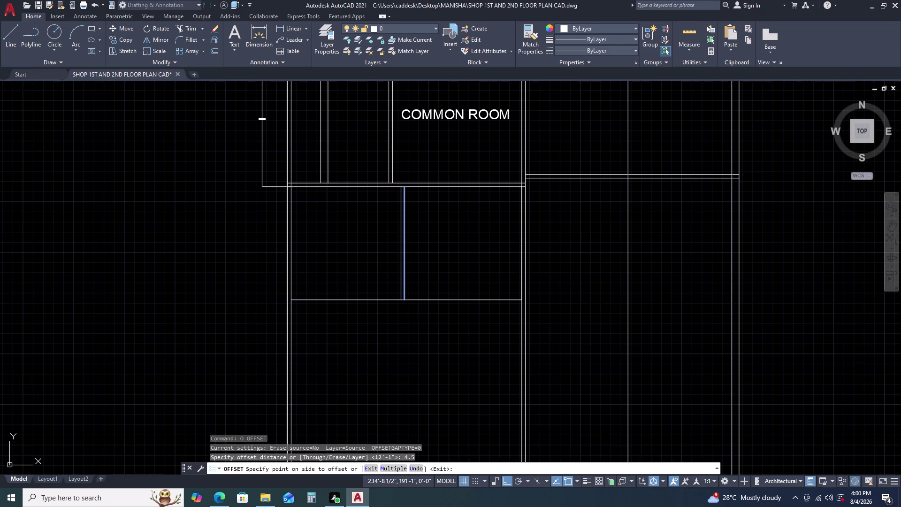
click(368, 249)
key(Escape)
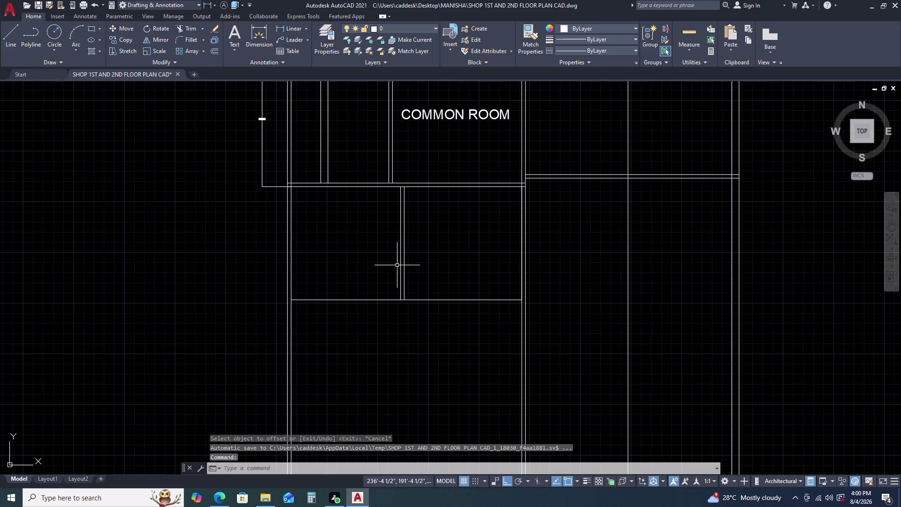
Trim away the leftover wall line segment.
text(TR)
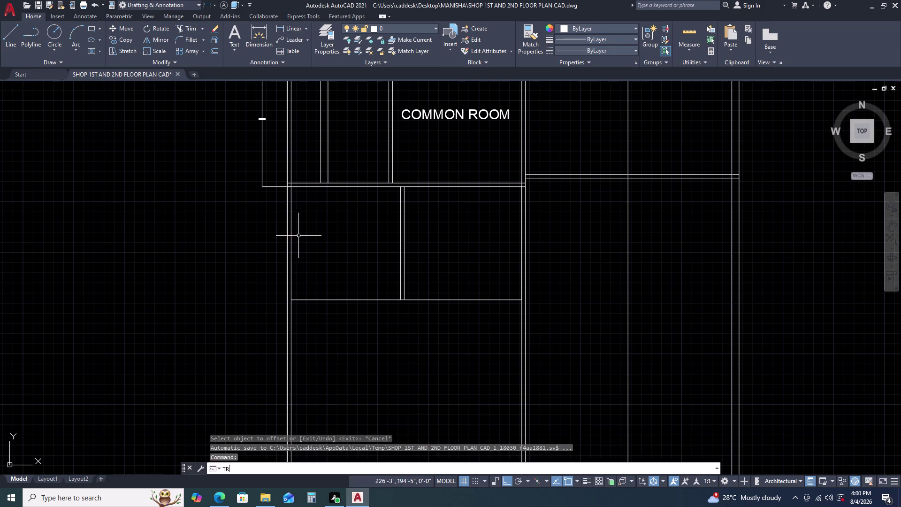
key(space)
click(289, 238)
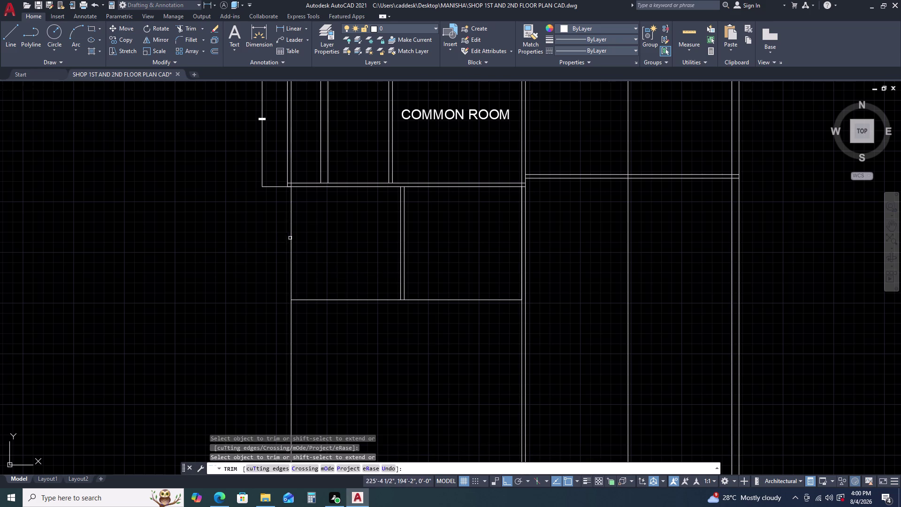
click(291, 238)
Offset the partition line 11'9" to the left to create the room's left wall.
key(Escape)
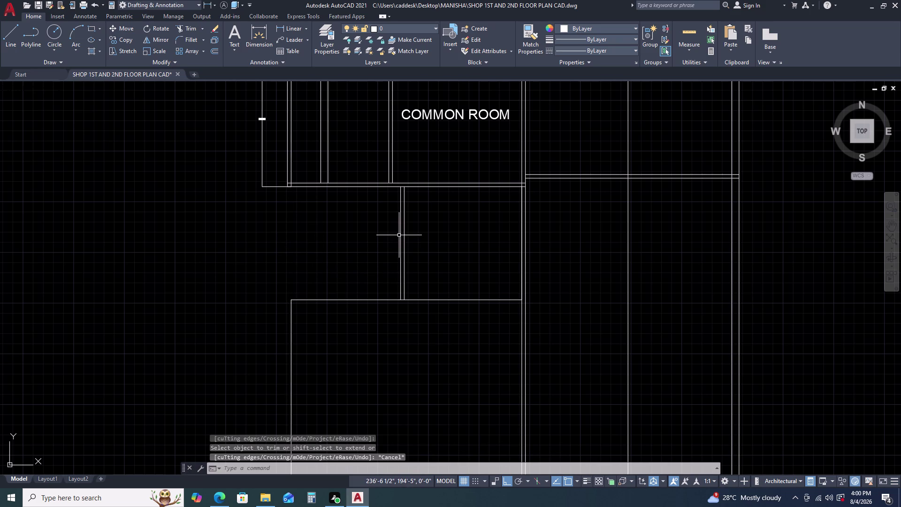
click(400, 234)
text(O)
key(space)
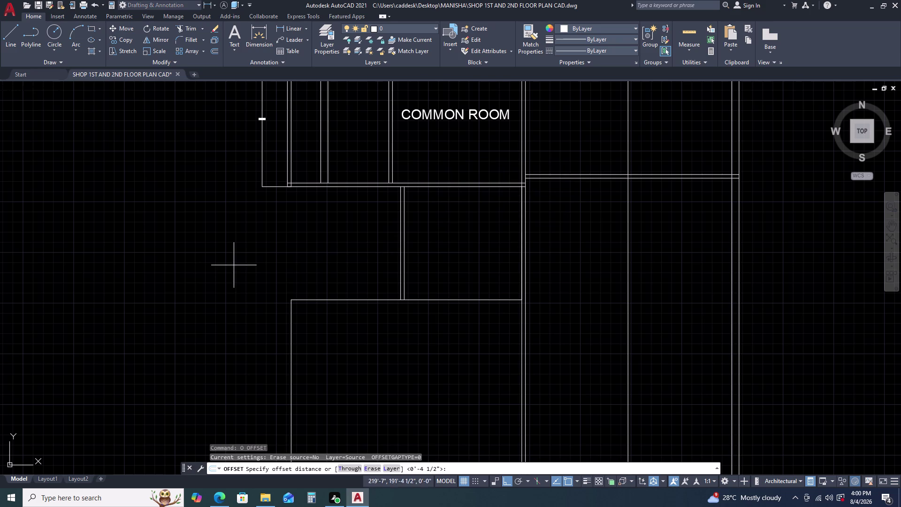
text(11'9)
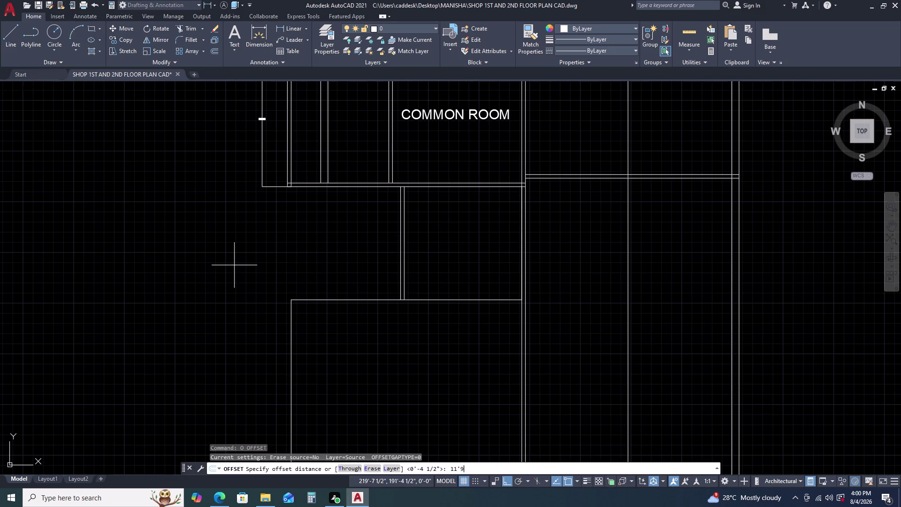
key(Return)
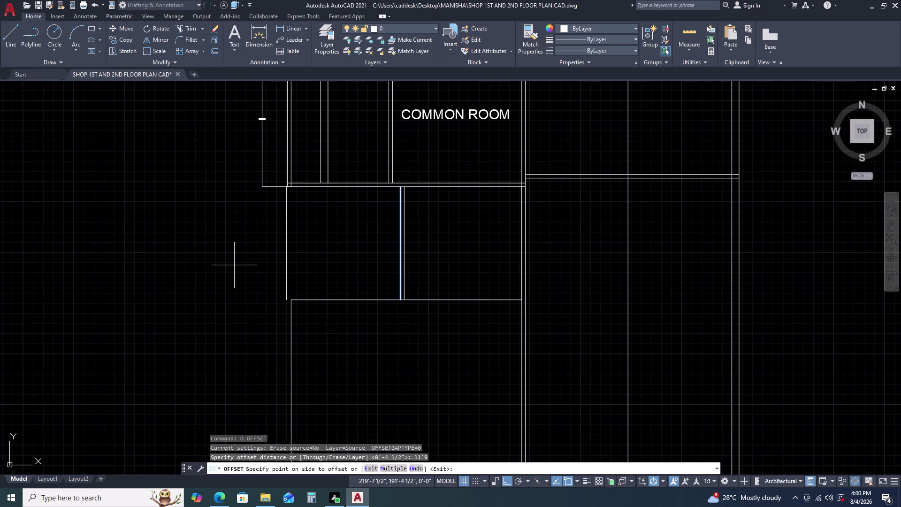
click(234, 265)
click(243, 270)
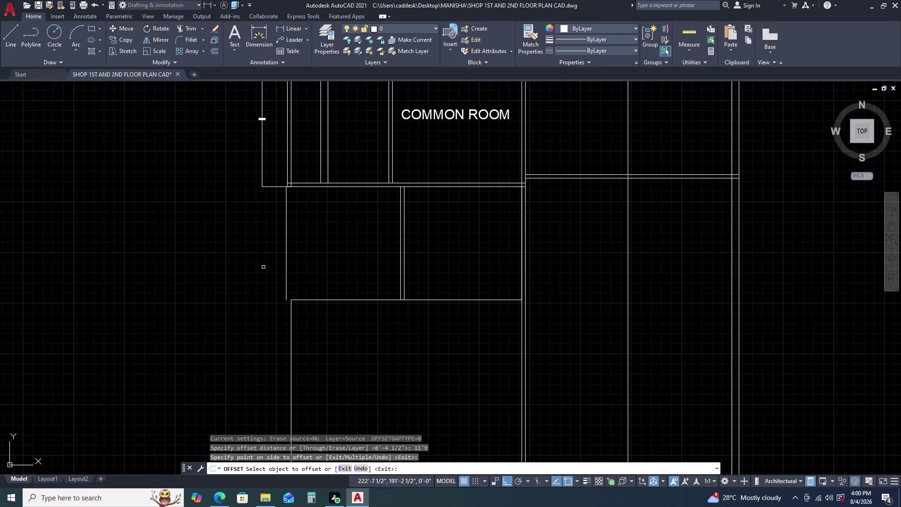
key(Escape)
Start a 4.5" offset of the left wall line, then cancel it.
click(280, 260)
click(290, 251)
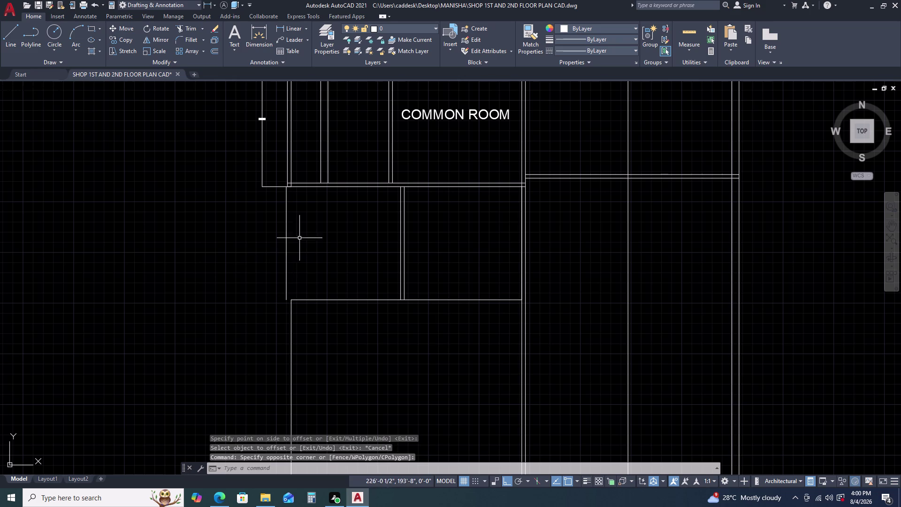
click(303, 232)
click(260, 256)
text(O)
key(space)
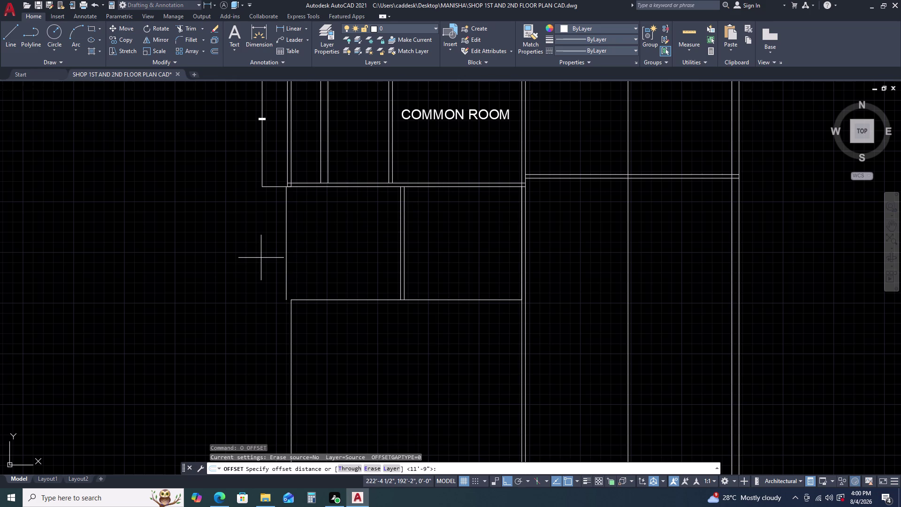
key(9)
key(BackSpace)
text(4)
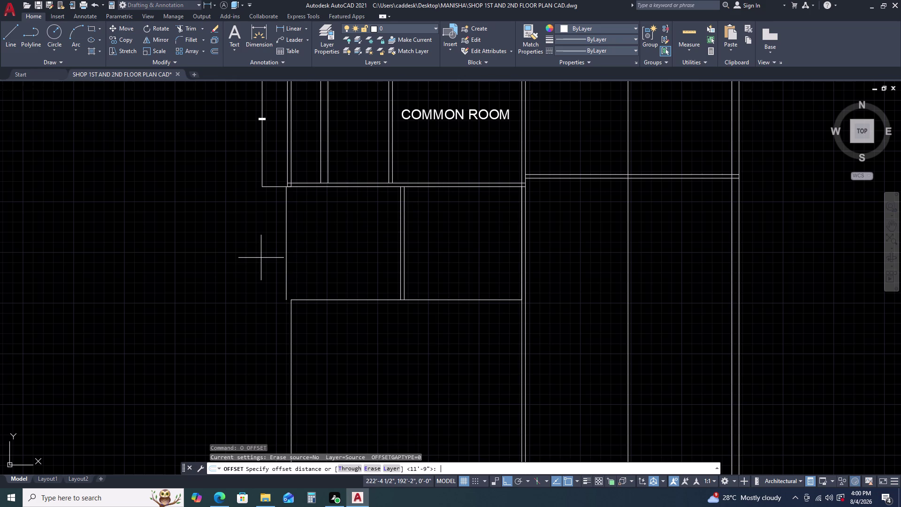
text(.5)
key(Return)
click(261, 258)
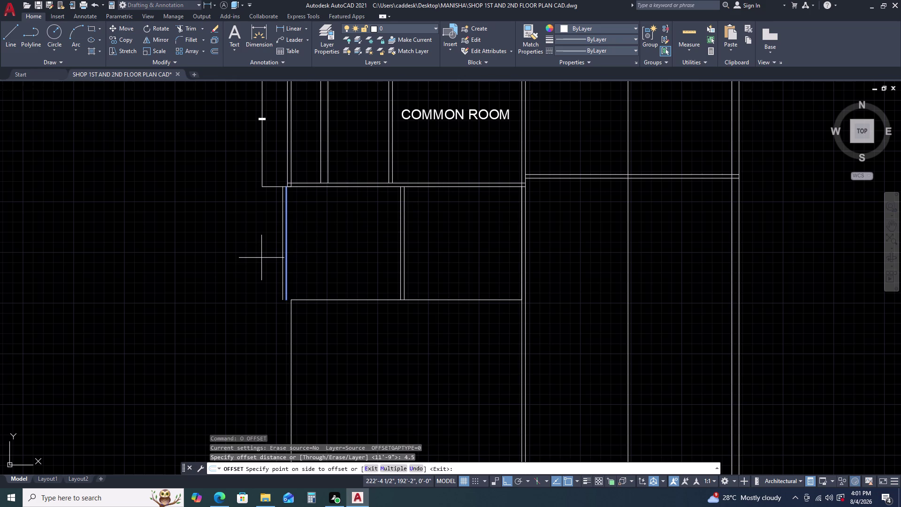
key(Escape)
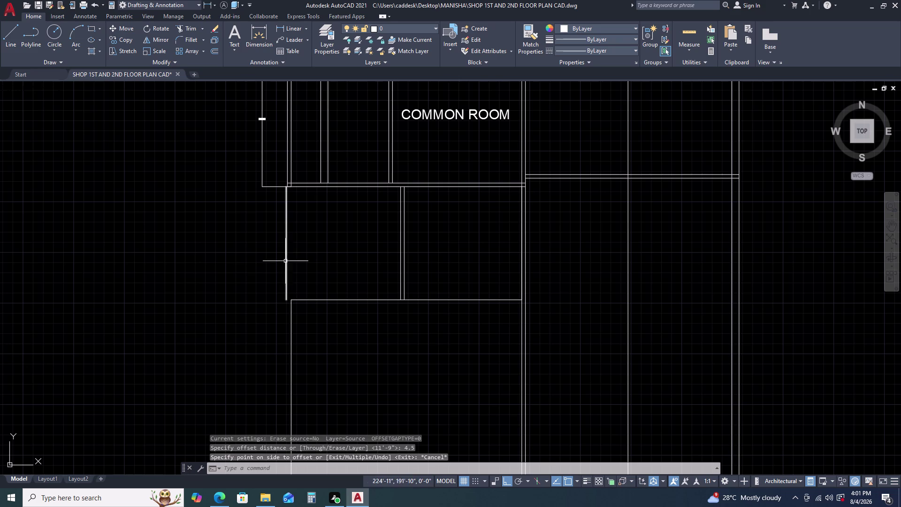
Offset the left wall line 4.5" further left for wall thickness.
click(296, 251)
click(253, 269)
text(O)
key(space)
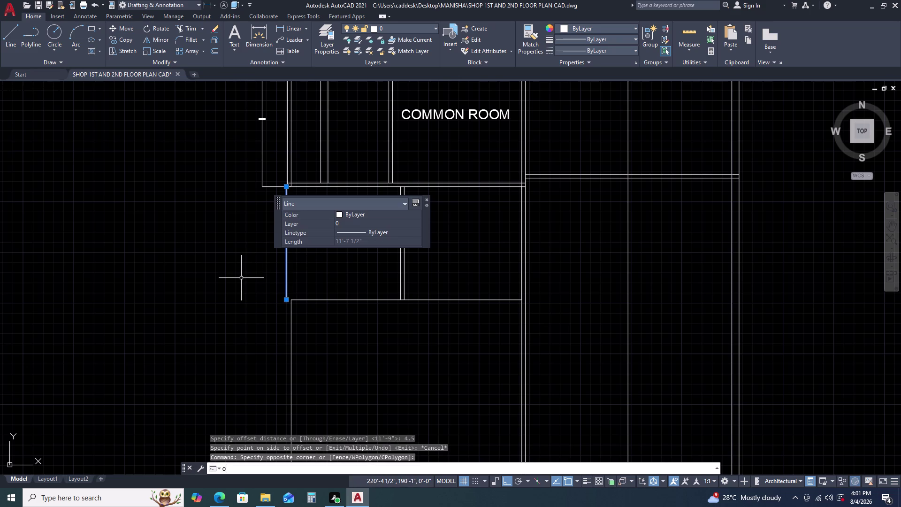
text(4.5)
key(Return)
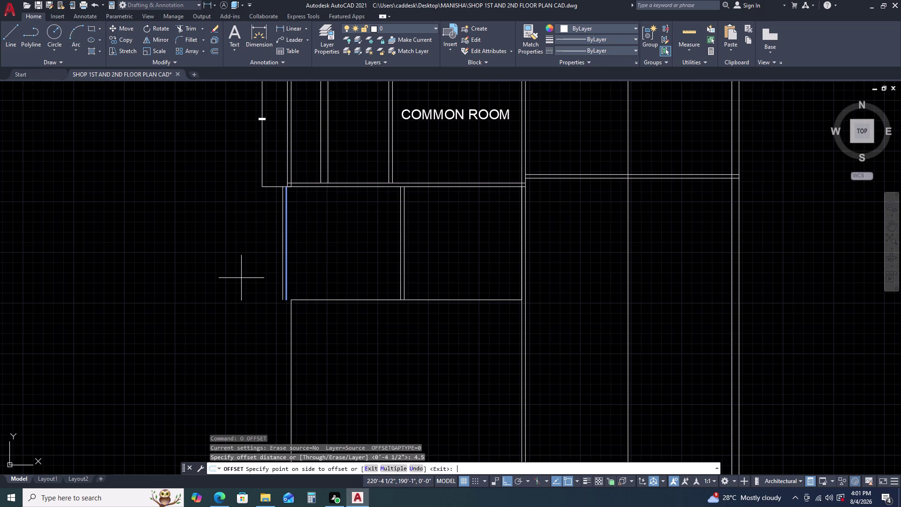
click(241, 277)
click(240, 276)
click(245, 293)
key(Escape)
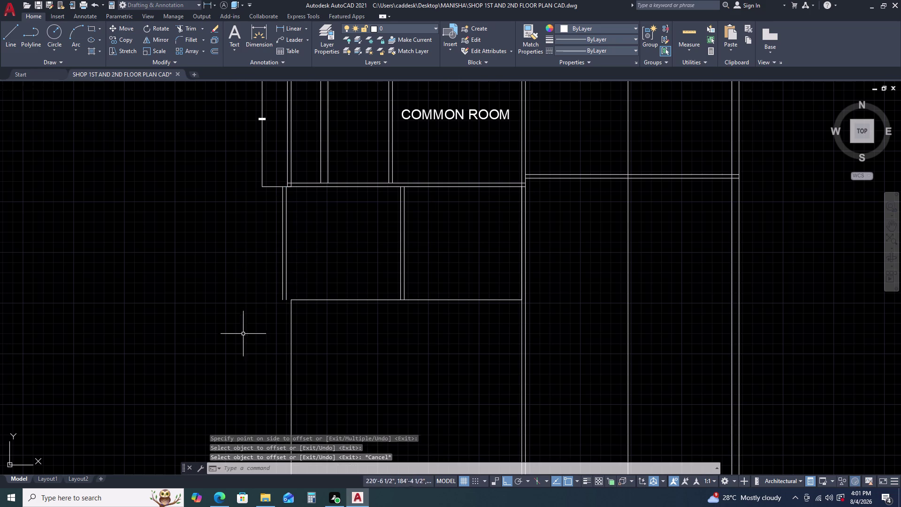
Extend two wall lines to the room edge with EX.
key(e)
key(x)
key(space)
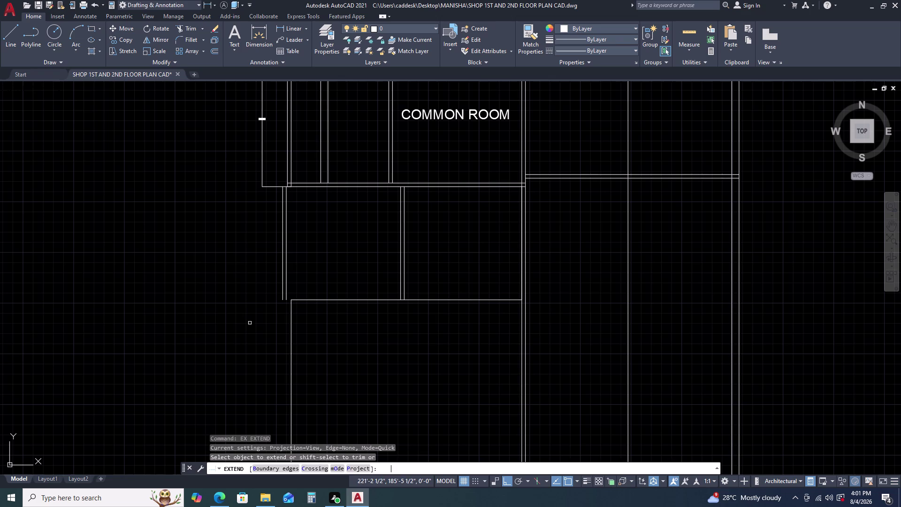
click(321, 301)
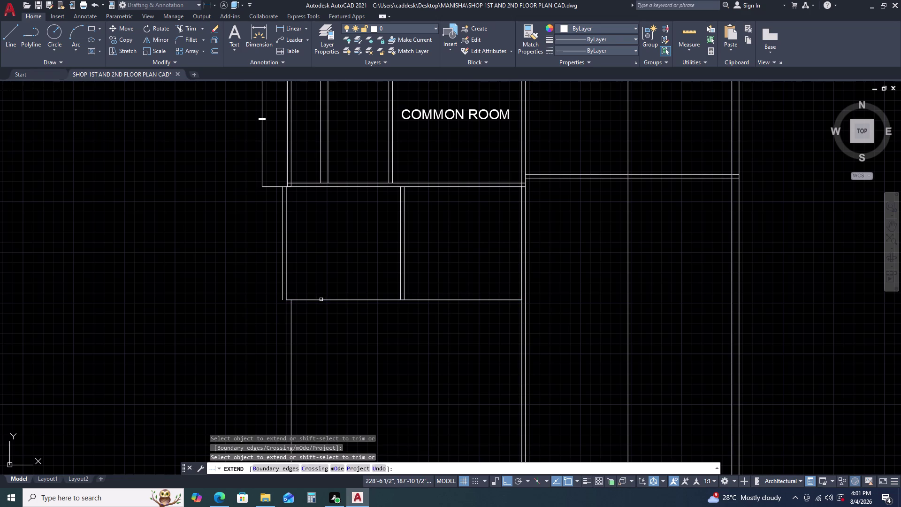
click(321, 299)
key(Escape)
Offset a wall line 4.5 to double the lower room's wall.
scroll(down, 3)
middle_drag(316, 323, 311, 284)
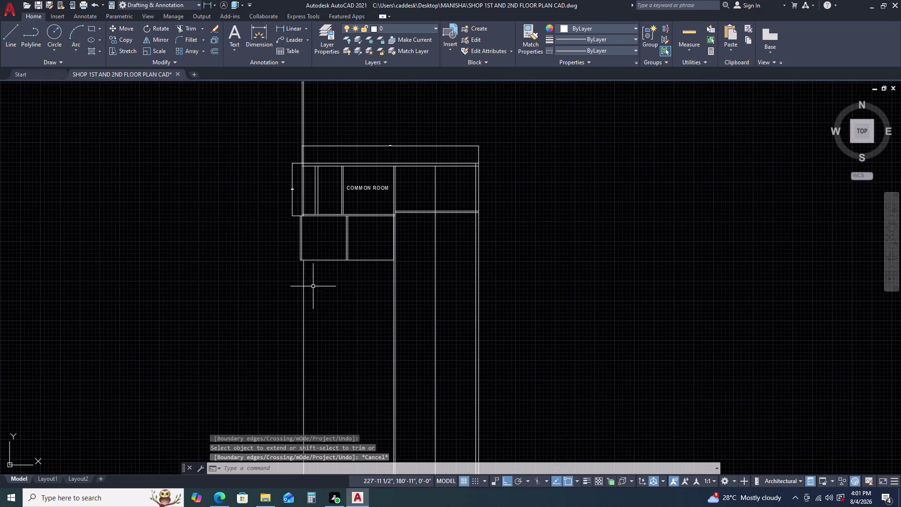
scroll(up, 3)
scroll(up, 3)
click(335, 261)
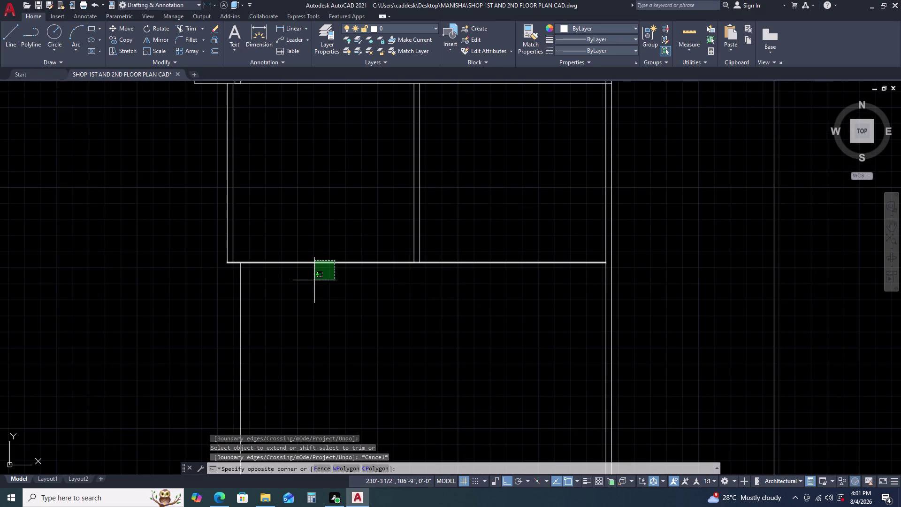
click(314, 280)
text(O)
key(space)
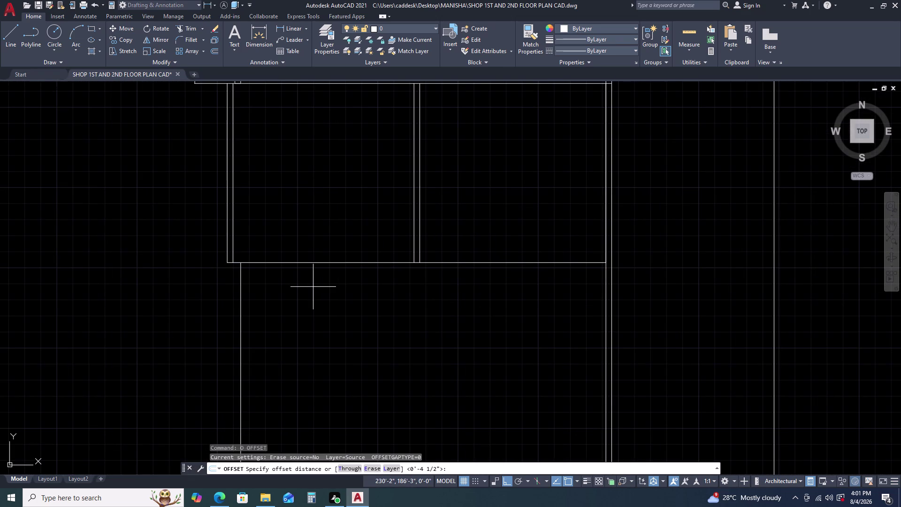
text(4.5)
key(Return)
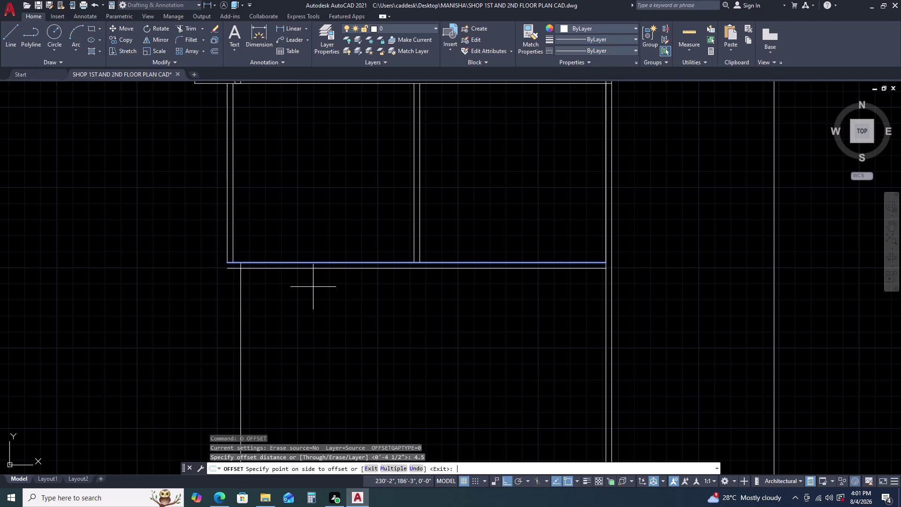
click(313, 286)
click(311, 311)
key(Escape)
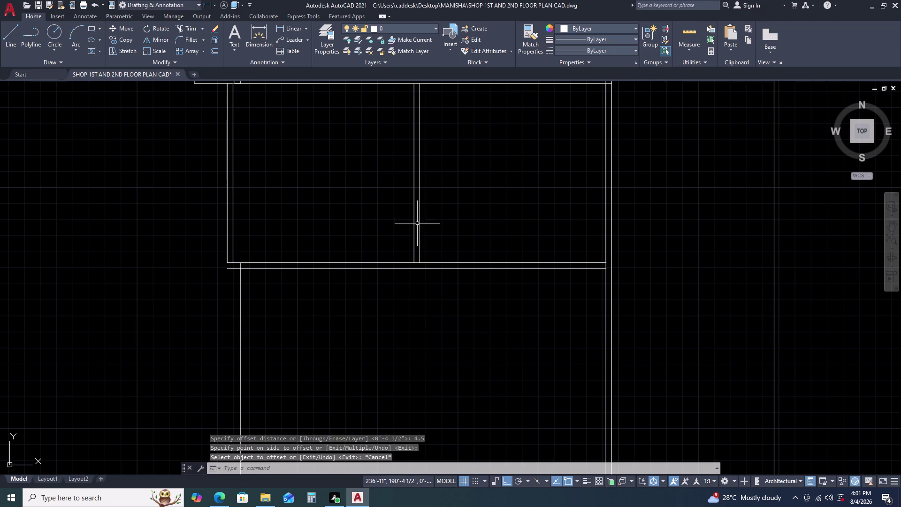
Fence-extend the middle and left vertical wall lines down to the bottom wall.
middle_drag(442, 225, 411, 266)
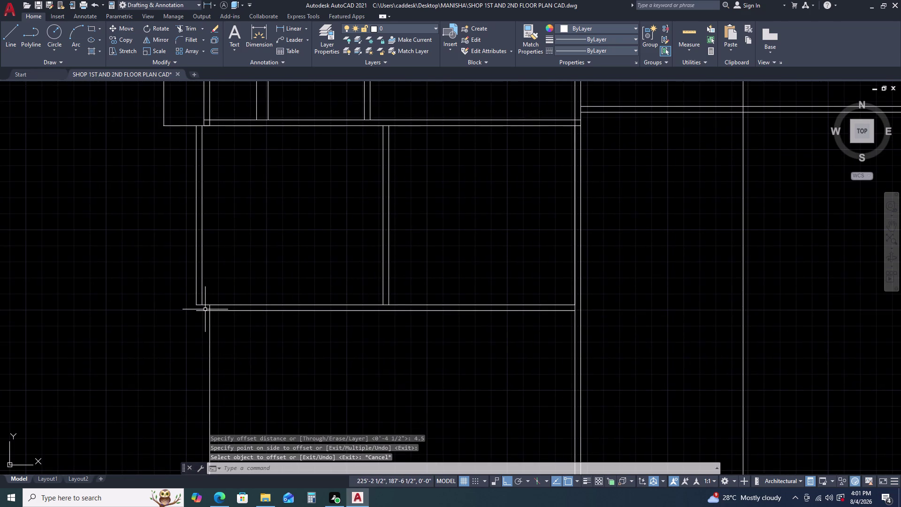
text(EZX)
key(BackSpace)
key(BackSpace)
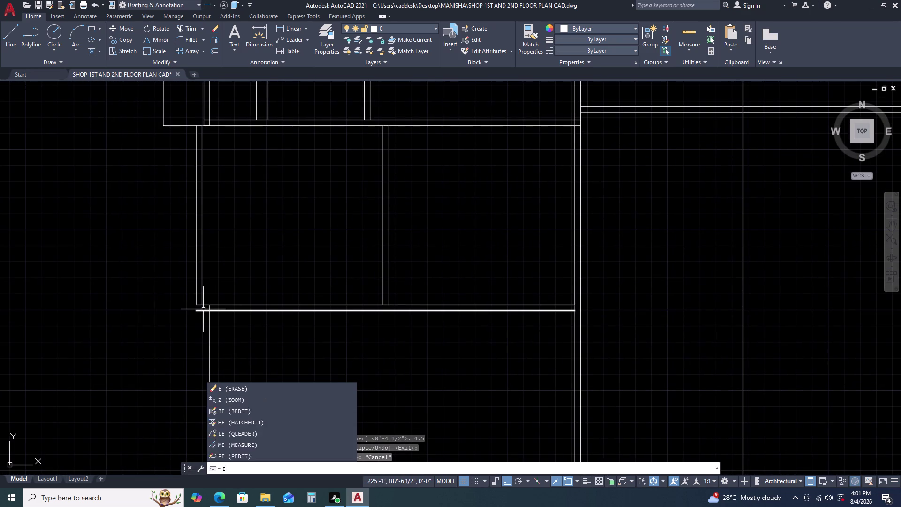
text(X)
key(space)
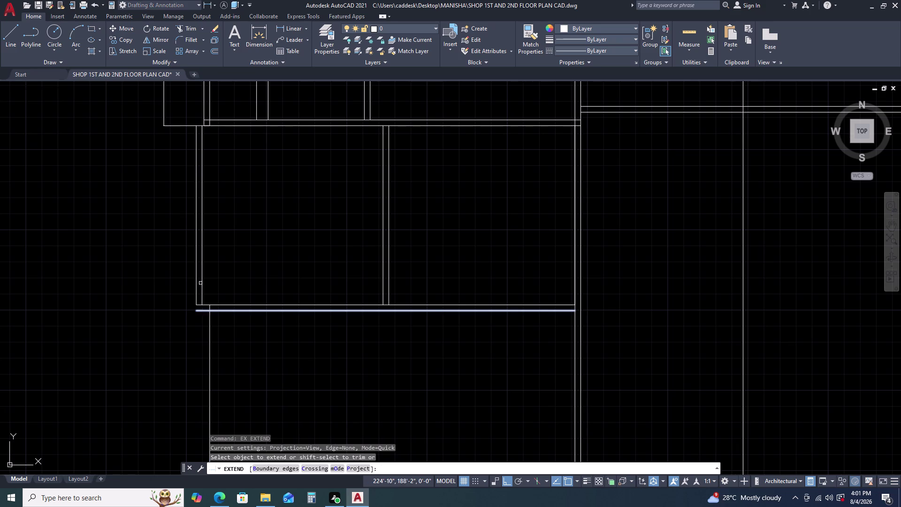
click(393, 274)
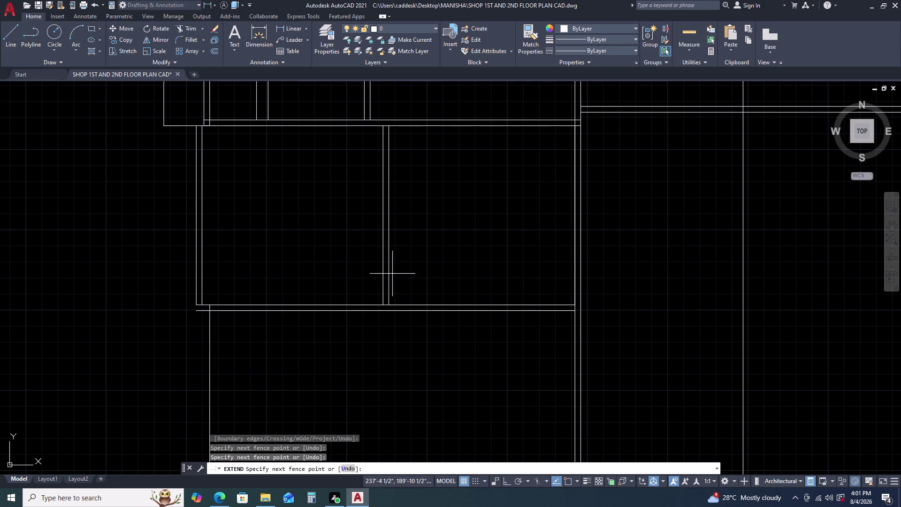
click(375, 278)
click(212, 250)
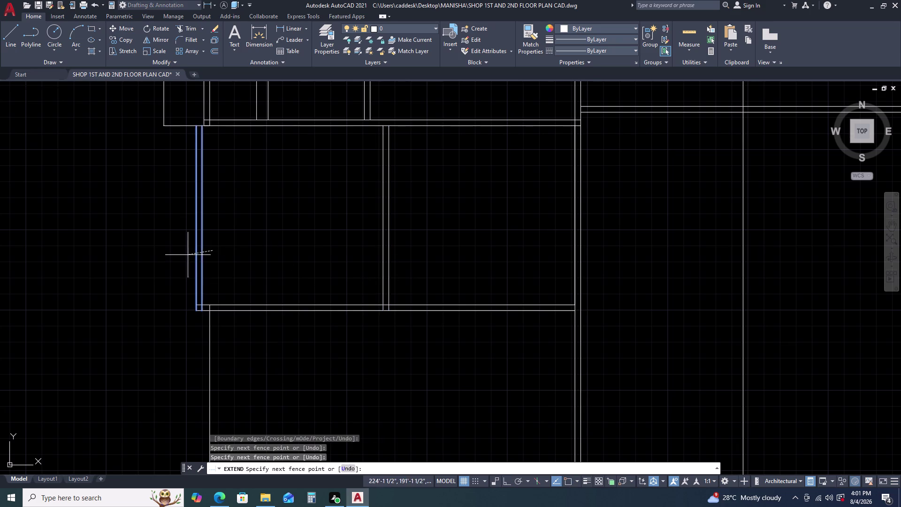
click(183, 256)
key(Escape)
Pan below COMMON ROOM and select the stray construction ray.
scroll(down, 3)
middle_drag(240, 292, 240, 237)
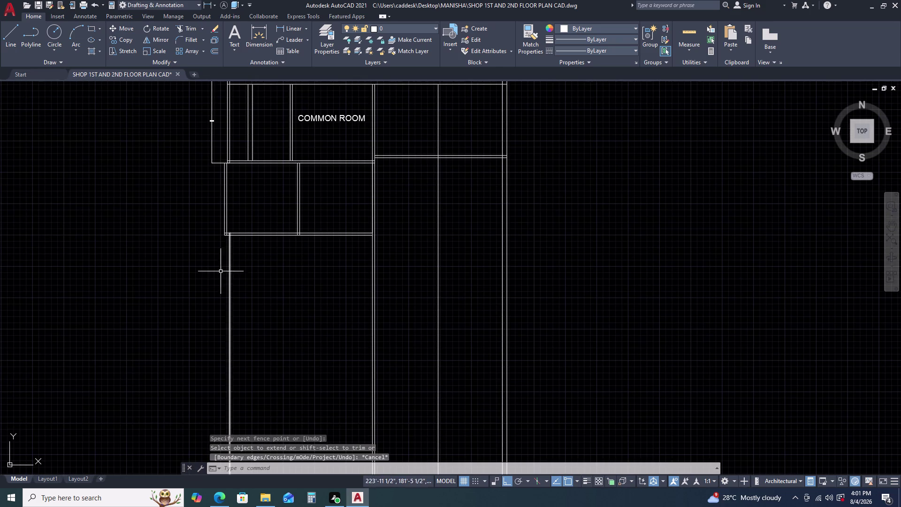
click(235, 271)
Delete the stray construction ray below the rooms and pan across the walls.
click(205, 277)
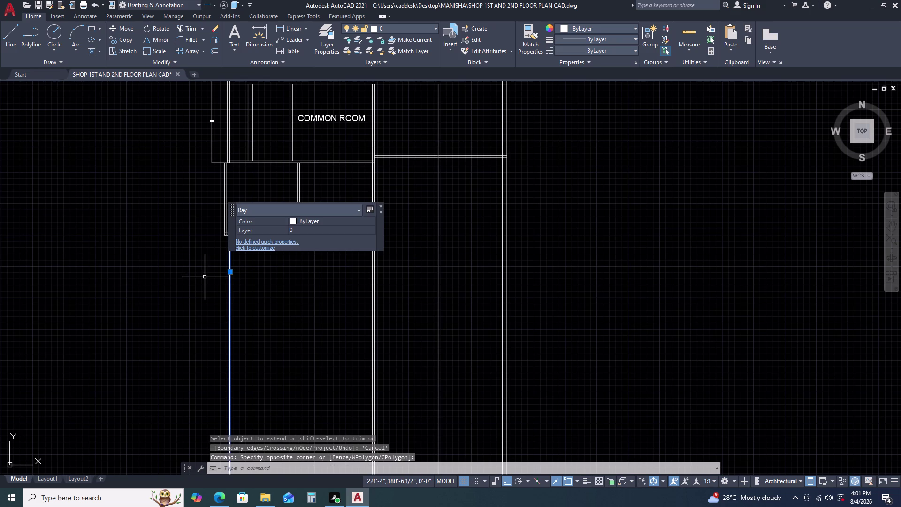
key(Delete)
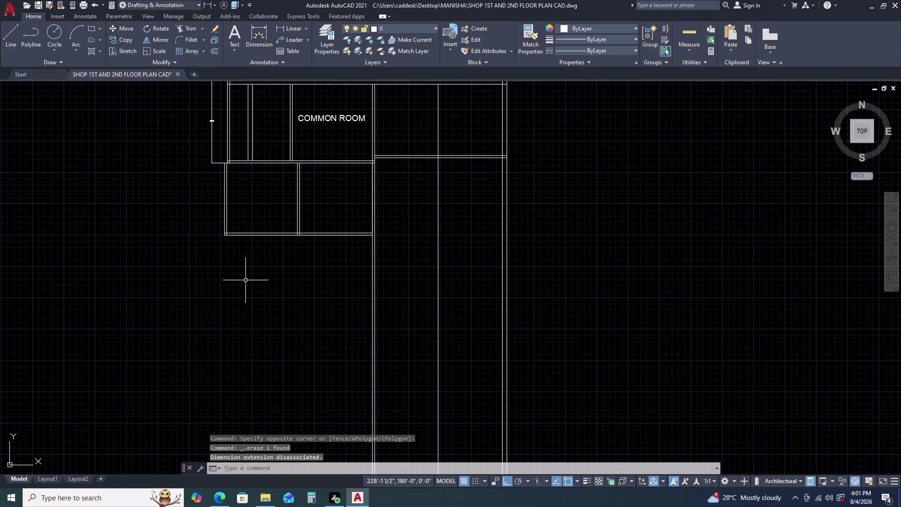
middle_drag(292, 282, 312, 225)
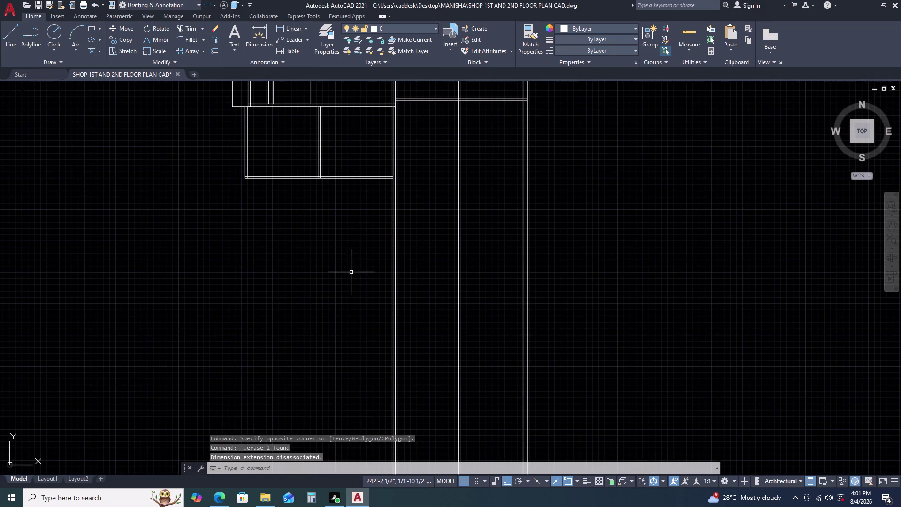
middle_drag(365, 262, 360, 236)
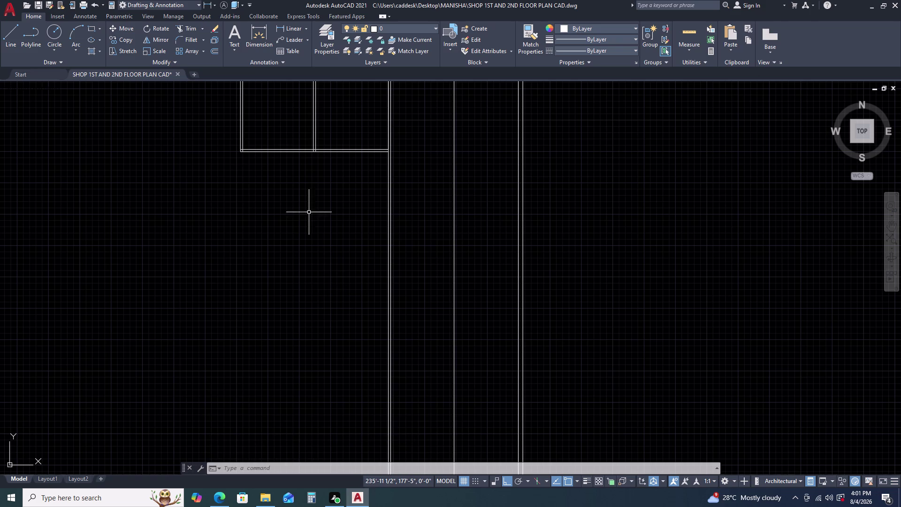
middle_drag(309, 213, 361, 305)
scroll(up, 3)
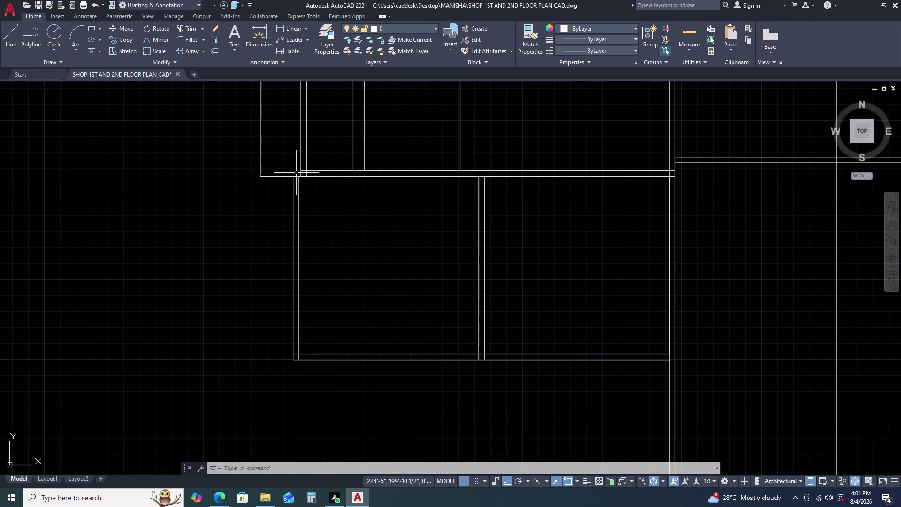
scroll(up, 3)
middle_drag(307, 180, 391, 299)
scroll(up, 3)
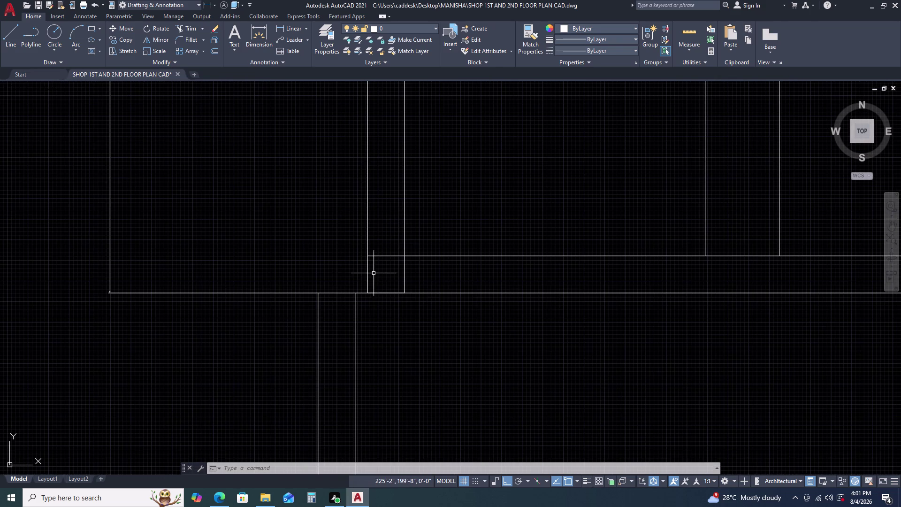
Select the vertical construction ray and grip it to start stretching.
click(375, 271)
click(352, 276)
click(366, 291)
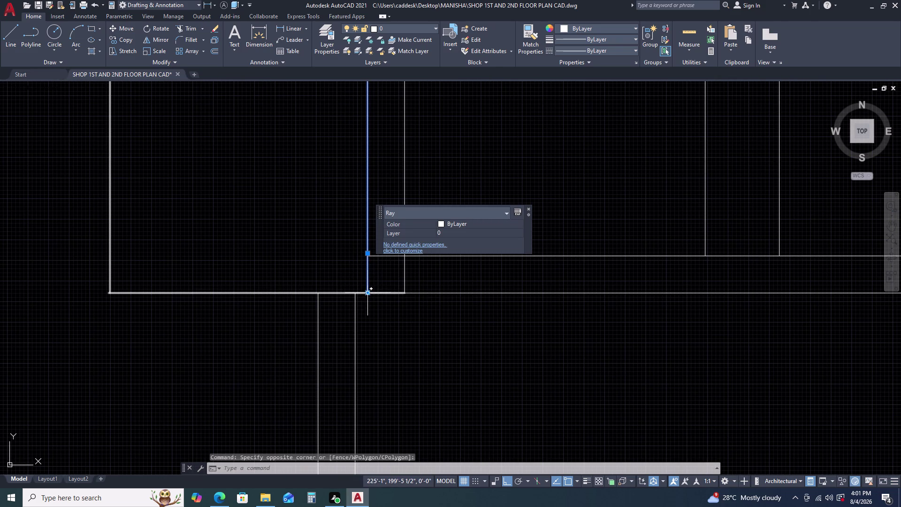
click(315, 295)
scroll(down, 3)
middle_drag(383, 296, 386, 337)
scroll(down, 3)
scroll(up, 3)
middle_drag(384, 280, 358, 202)
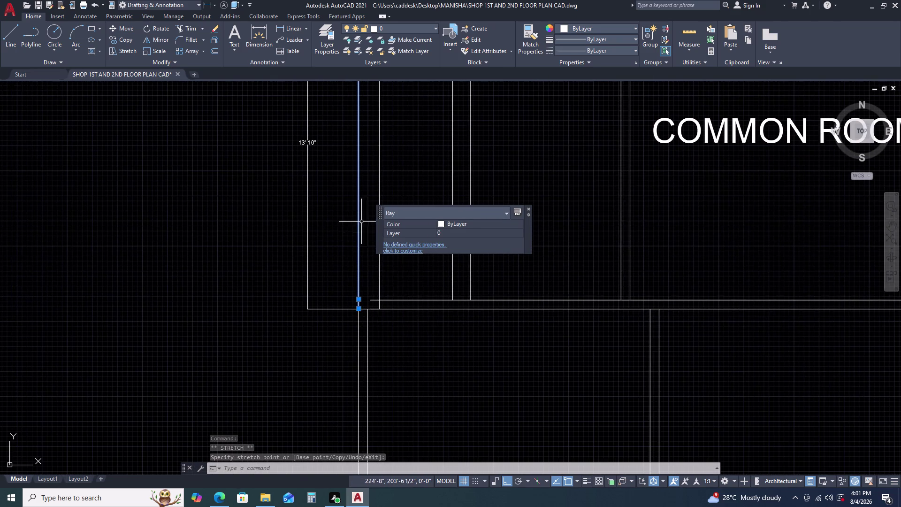
Add the second ray near COMMON ROOM, then cancel the stretch.
click(381, 302)
click(377, 304)
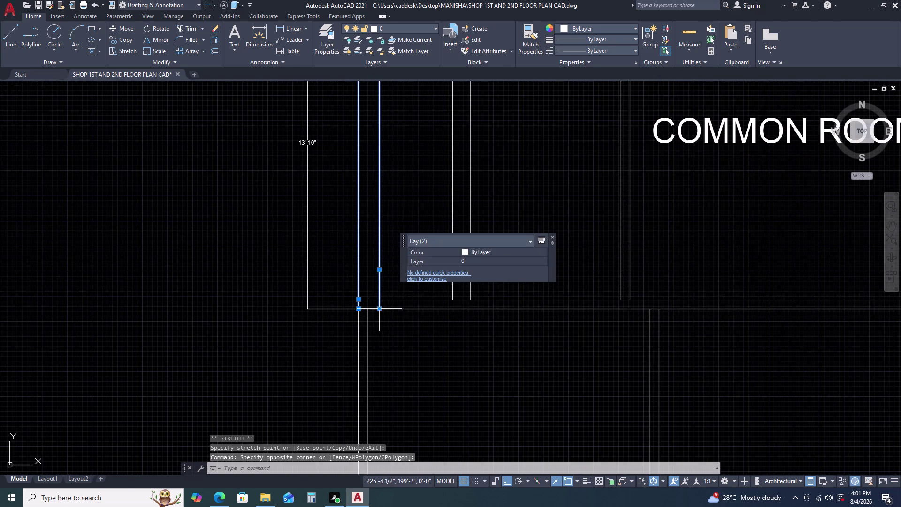
click(379, 307)
click(369, 306)
scroll(down, 3)
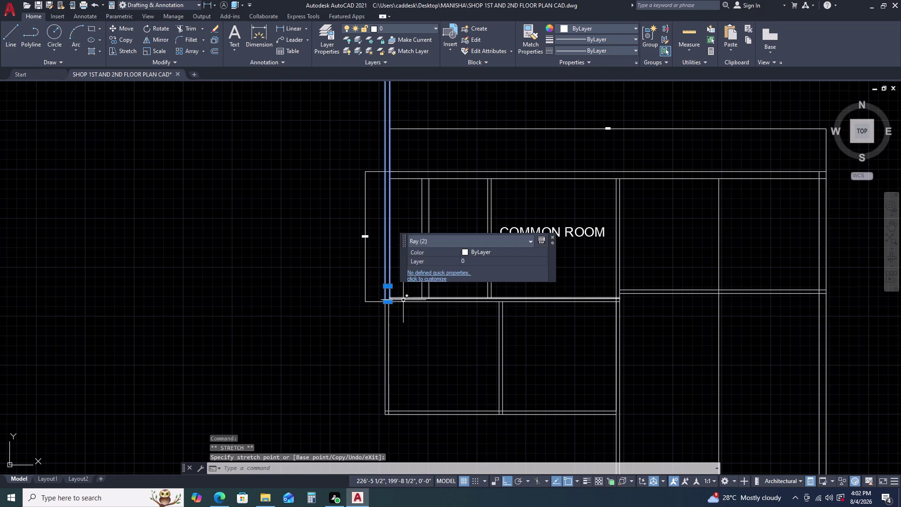
key(Escape)
middle_drag(390, 244, 368, 281)
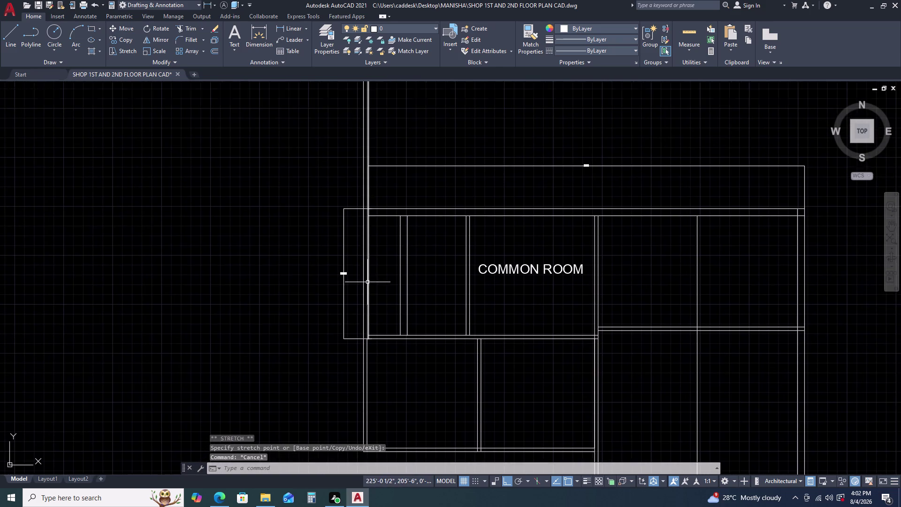
scroll(up, 3)
scroll(up, 3)
scroll(down, 3)
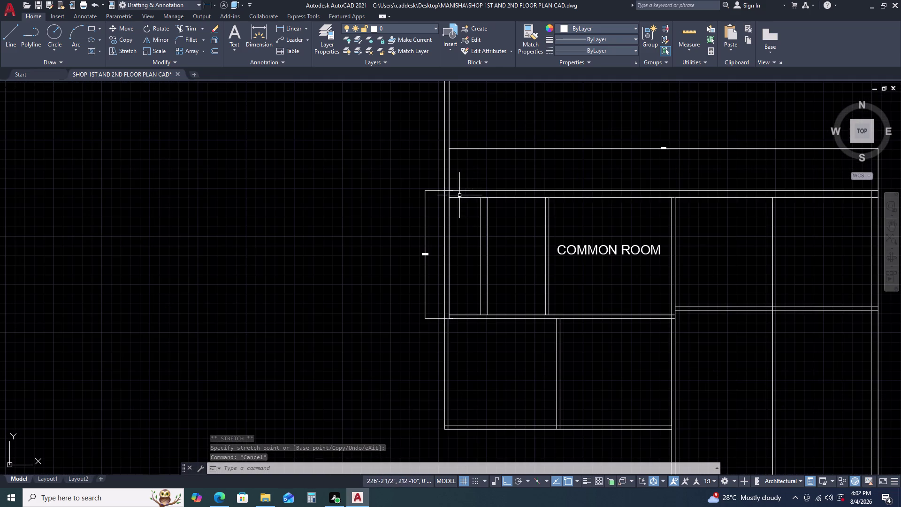
Trim off the construction ray's end above the top wall.
text(TR)
key(space)
click(470, 157)
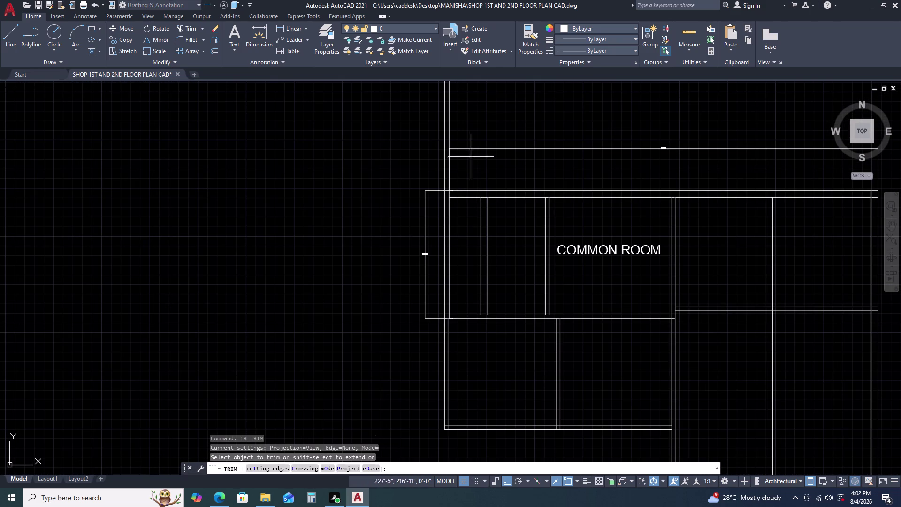
key(Escape)
key(Escape)
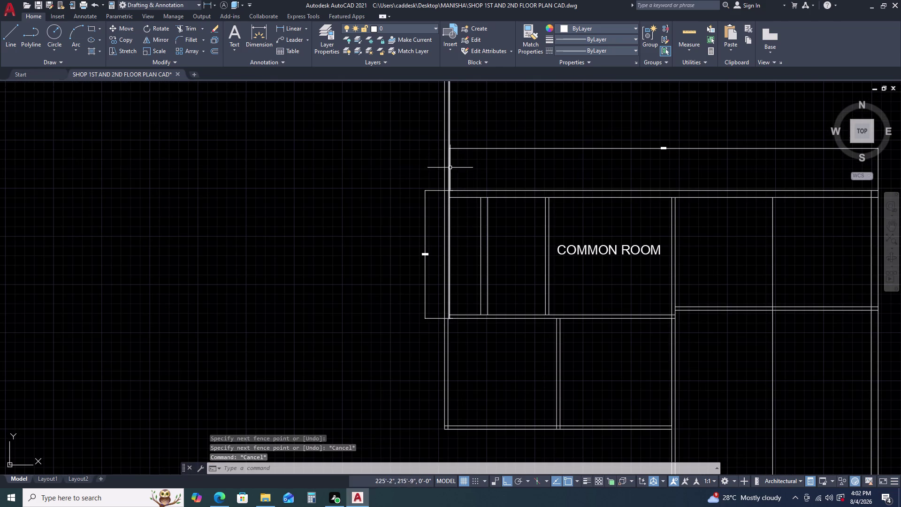
text(TR)
key(space)
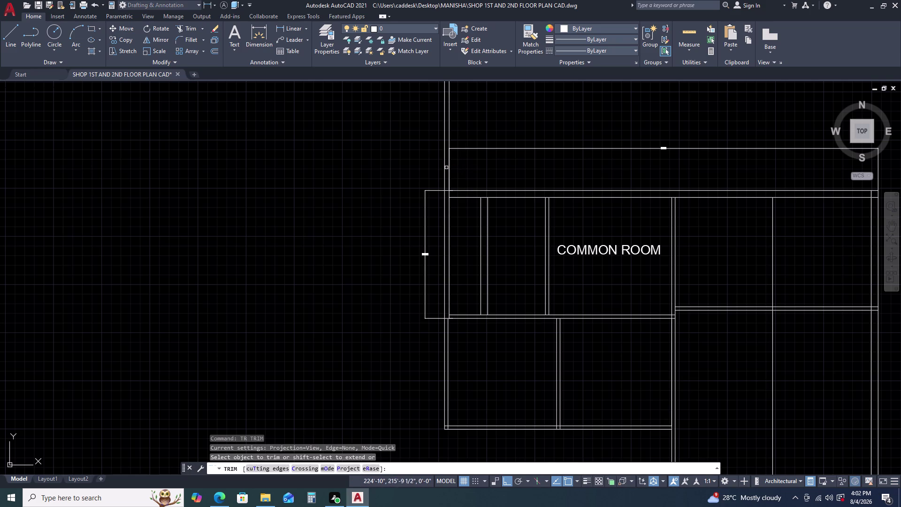
click(446, 167)
key(Escape)
key(space)
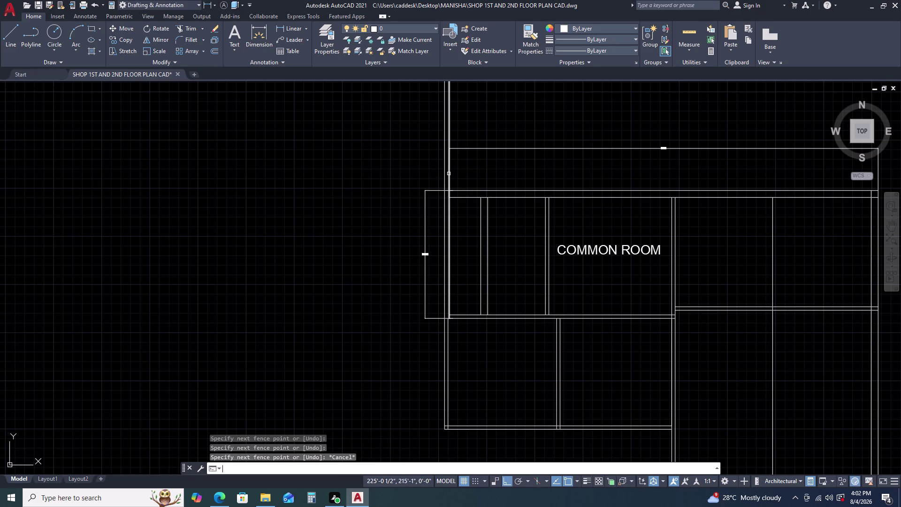
click(451, 171)
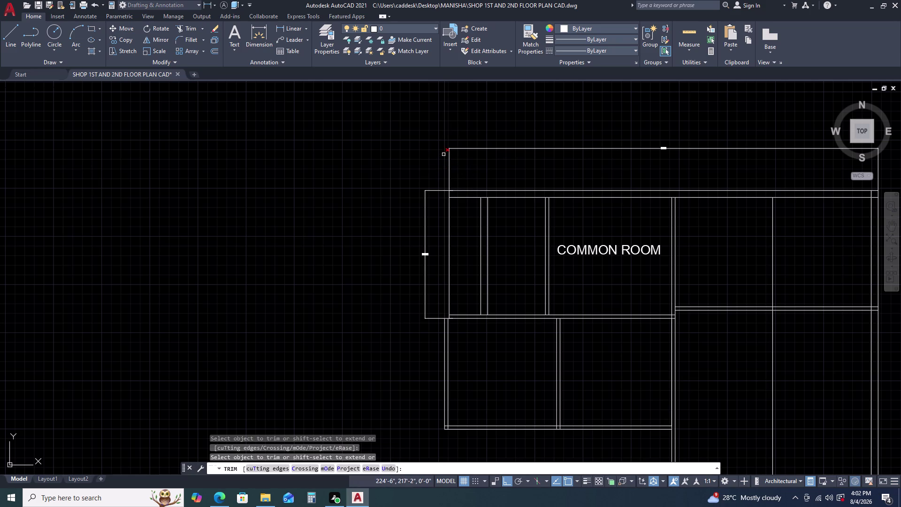
key(Escape)
Delete the remaining construction ray beside COMMON ROOM.
click(443, 149)
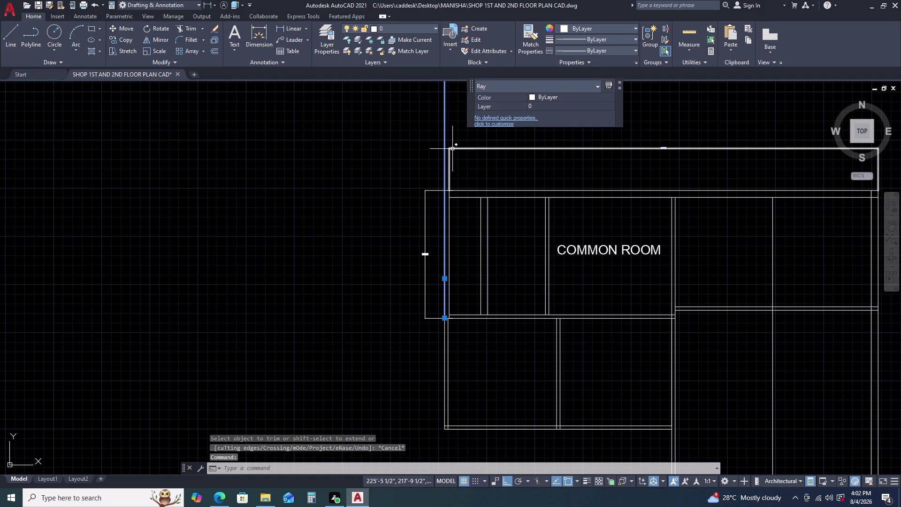
key(Delete)
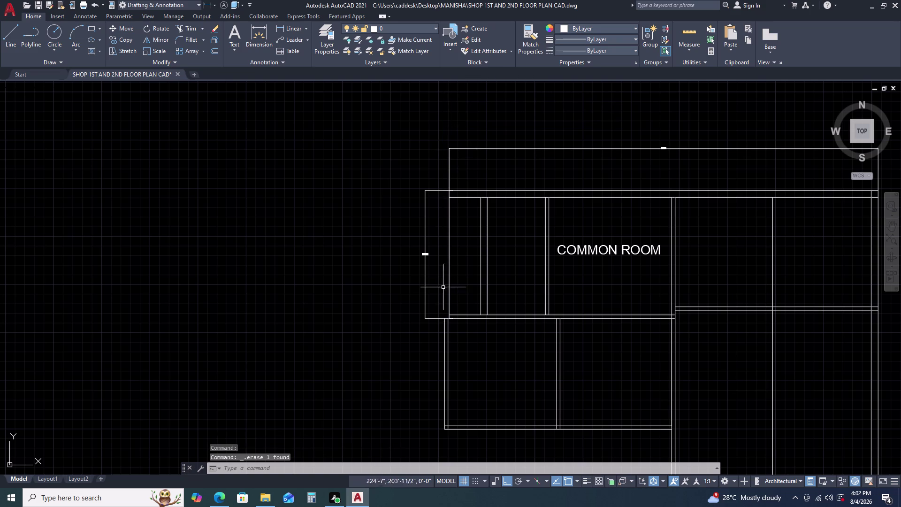
scroll(up, 3)
middle_drag(432, 265, 433, 296)
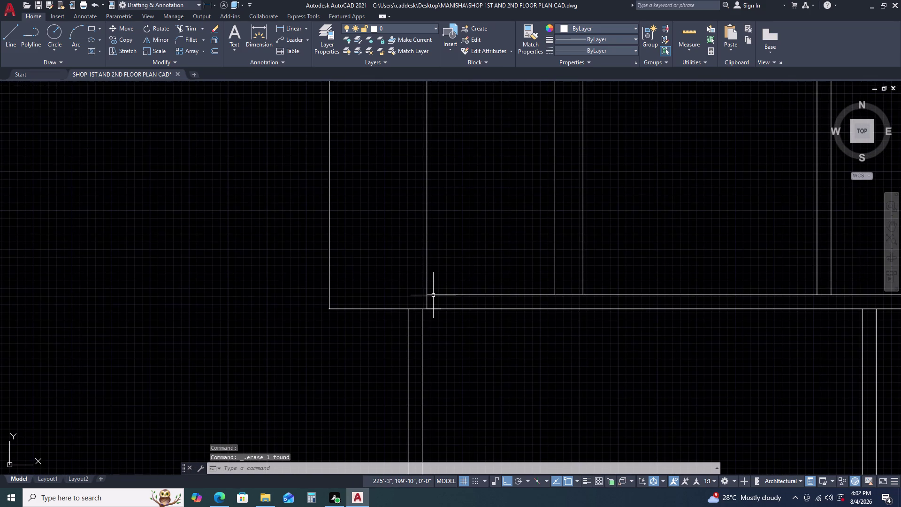
scroll(down, 3)
text(F)
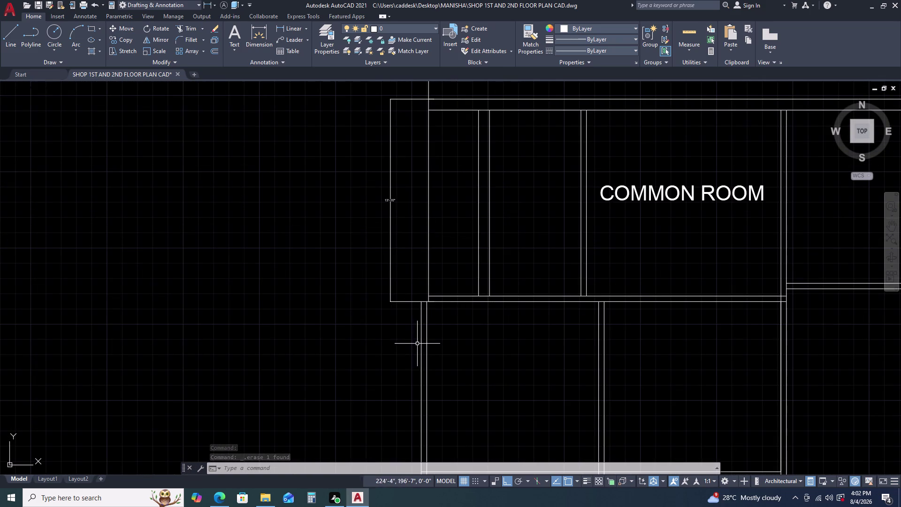
key(space)
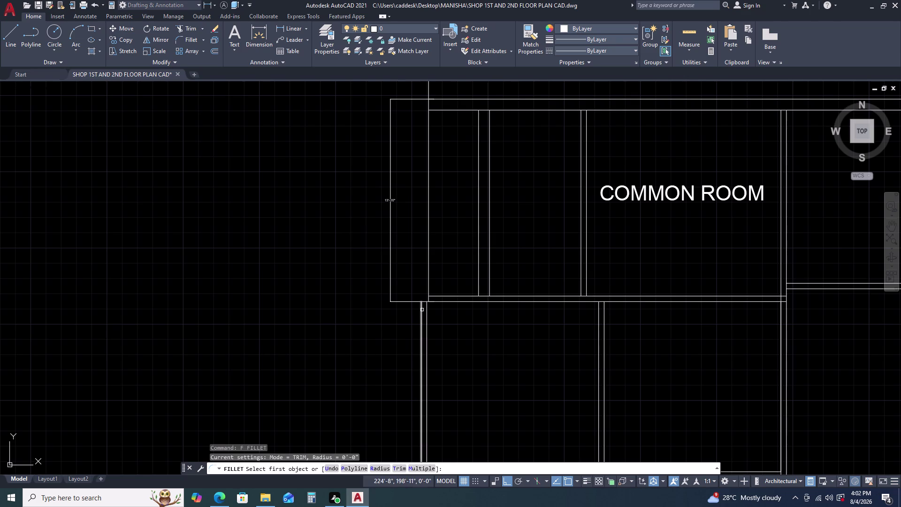
click(422, 310)
click(462, 99)
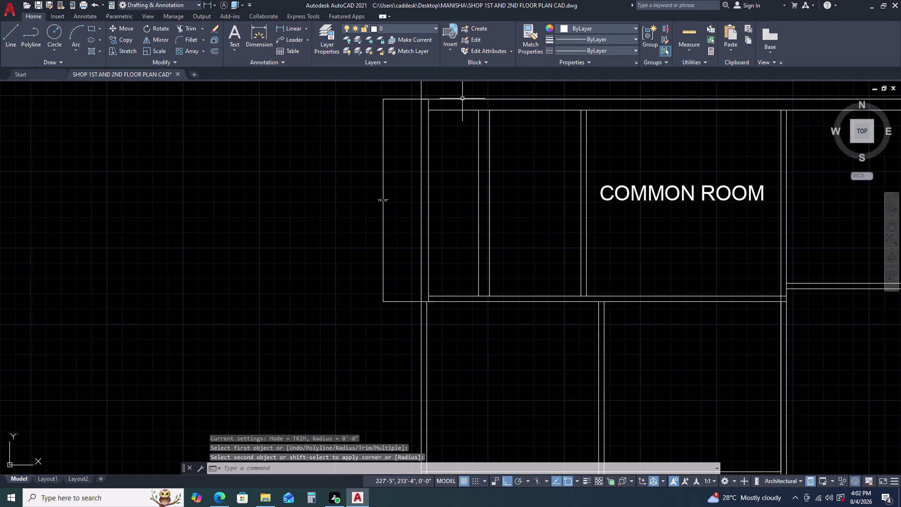
key(Escape)
scroll(up, 3)
middle_drag(412, 210, 413, 152)
scroll(up, 3)
middle_drag(446, 279, 440, 212)
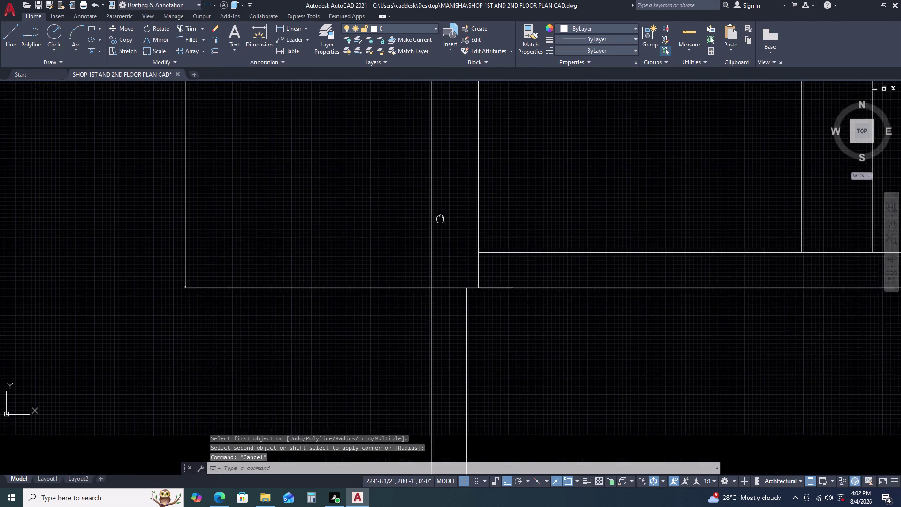
scroll(down, 3)
scroll(down, 3)
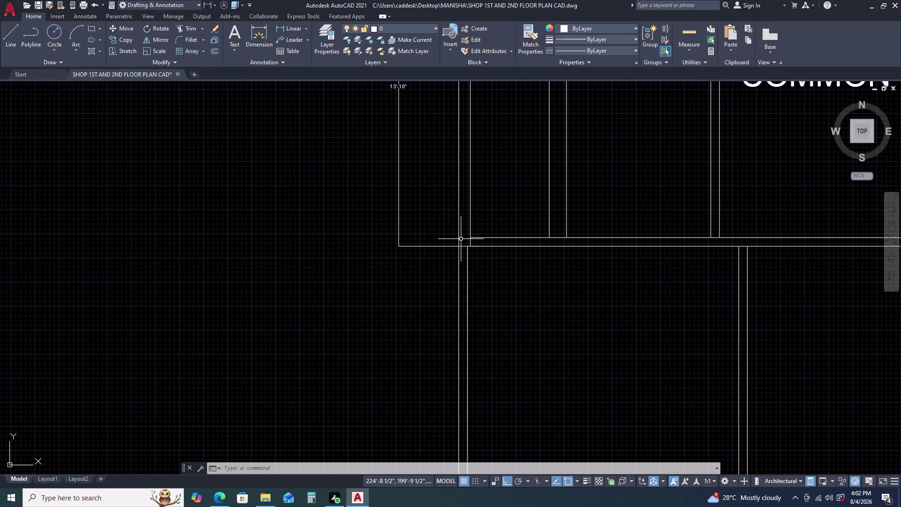
key(ctrl+z)
key(ctrl+z)
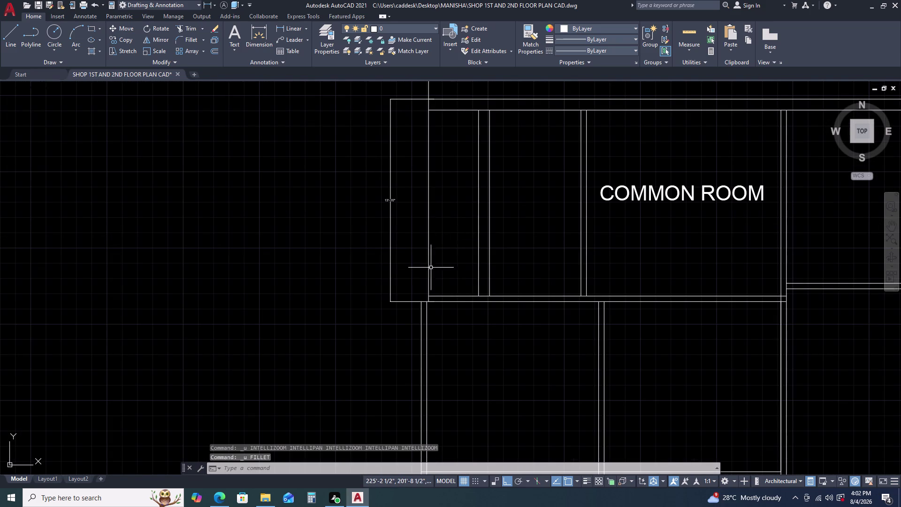
middle_drag(437, 260, 447, 203)
middle_drag(447, 227, 451, 233)
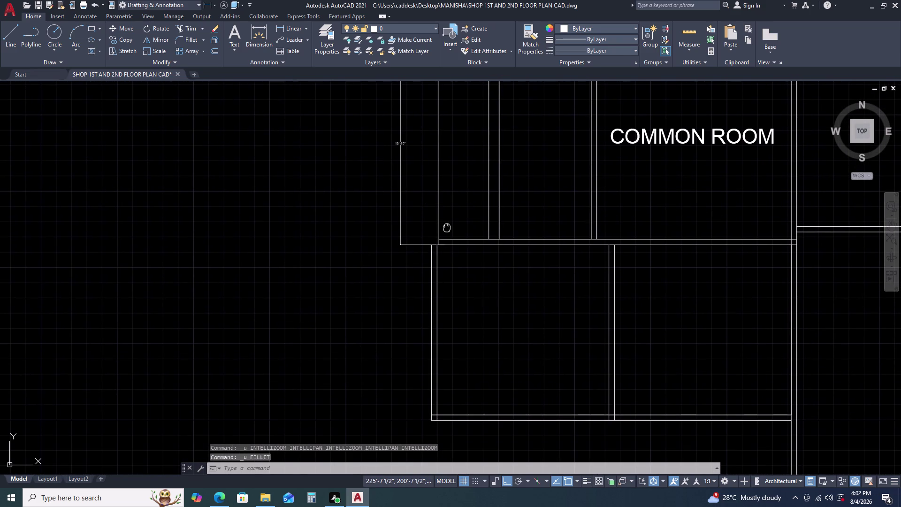
middle_drag(450, 233, 499, 281)
middle_drag(503, 161, 504, 169)
middle_click(503, 196)
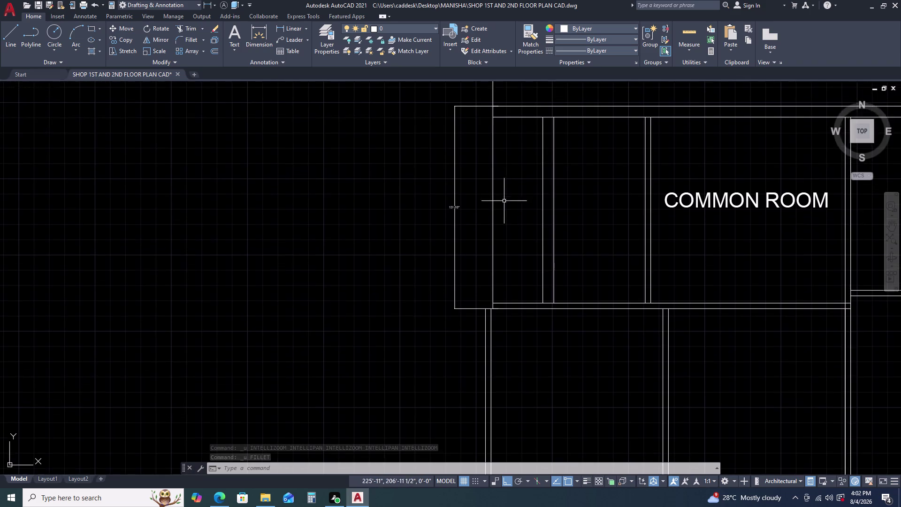
scroll(down, 3)
scroll(up, 3)
scroll(up, 3)
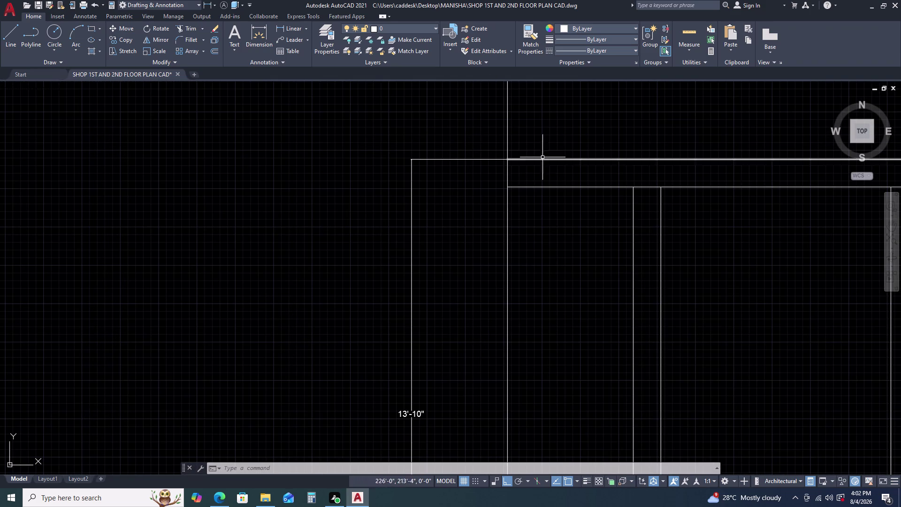
click(545, 156)
click(534, 171)
key(Escape)
scroll(down, 3)
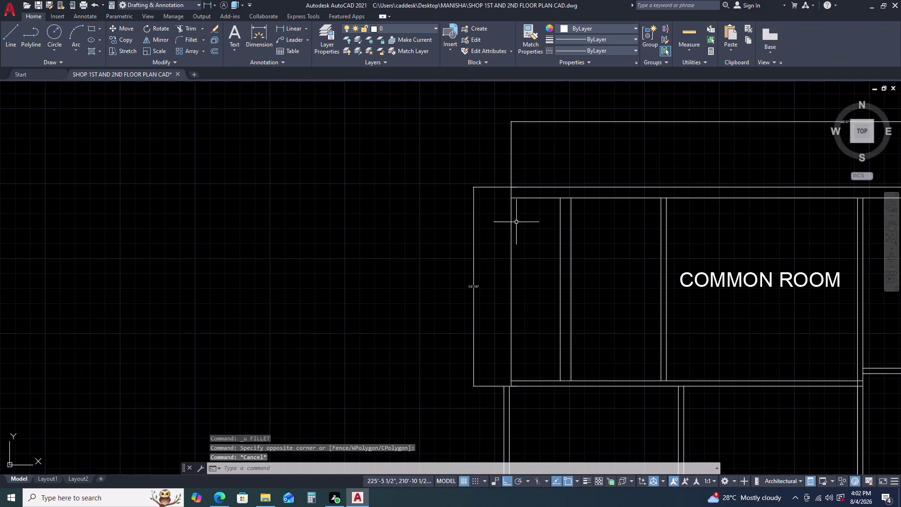
middle_drag(520, 233, 506, 187)
click(502, 207)
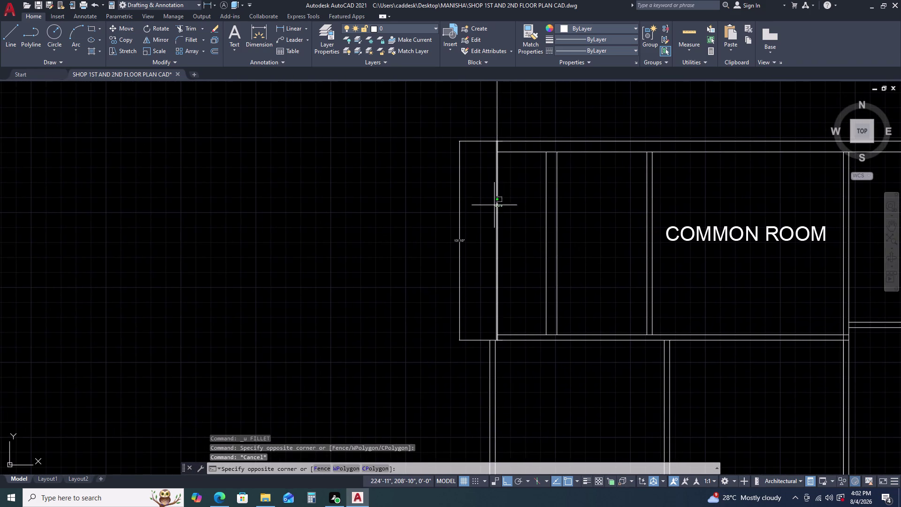
click(494, 205)
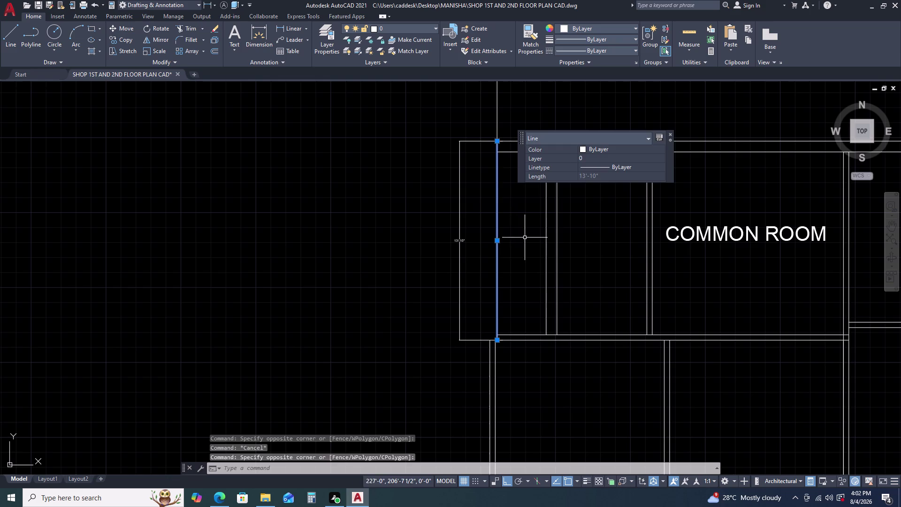
Offset the left wall line 4.5 inches to the inner side.
key(o)
key(space)
text(4.5)
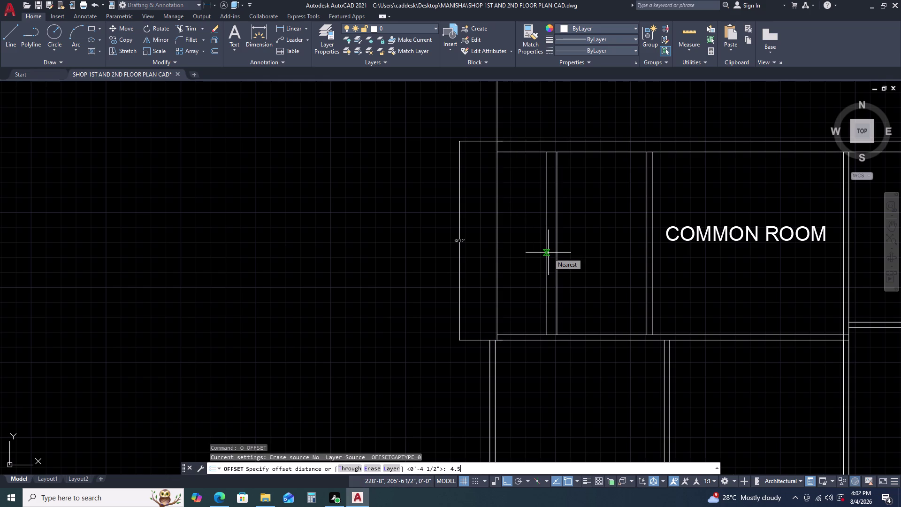
key(Return)
click(549, 253)
key(Escape)
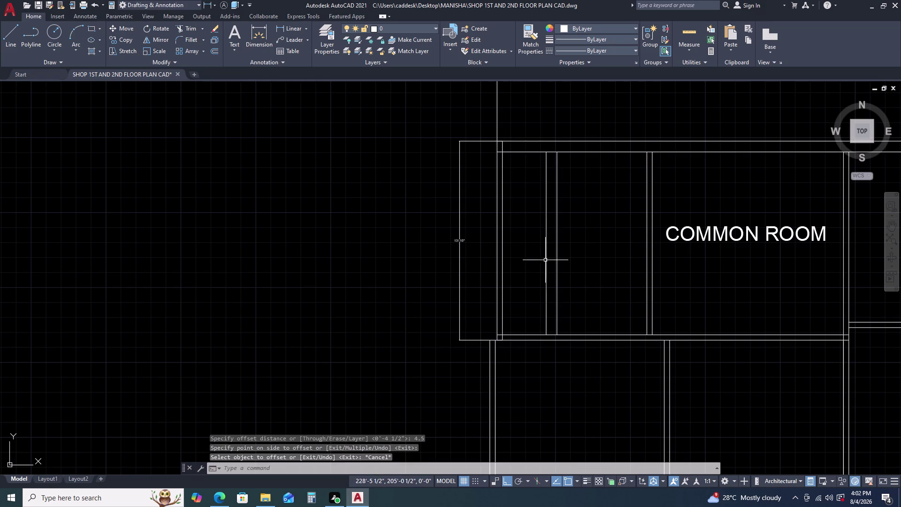
Grip-stretch both wall lines' lower ends onto the wall below.
middle_drag(537, 249, 405, 276)
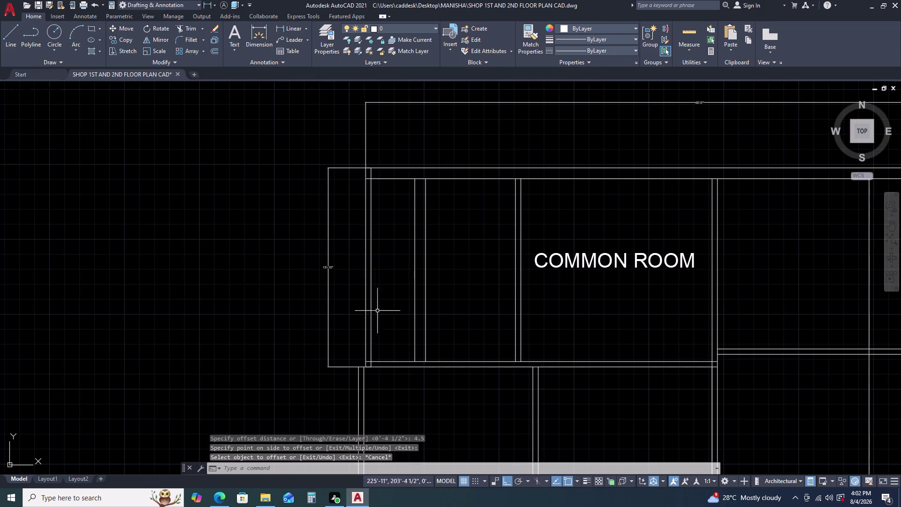
middle_drag(379, 319, 383, 246)
click(371, 284)
scroll(up, 3)
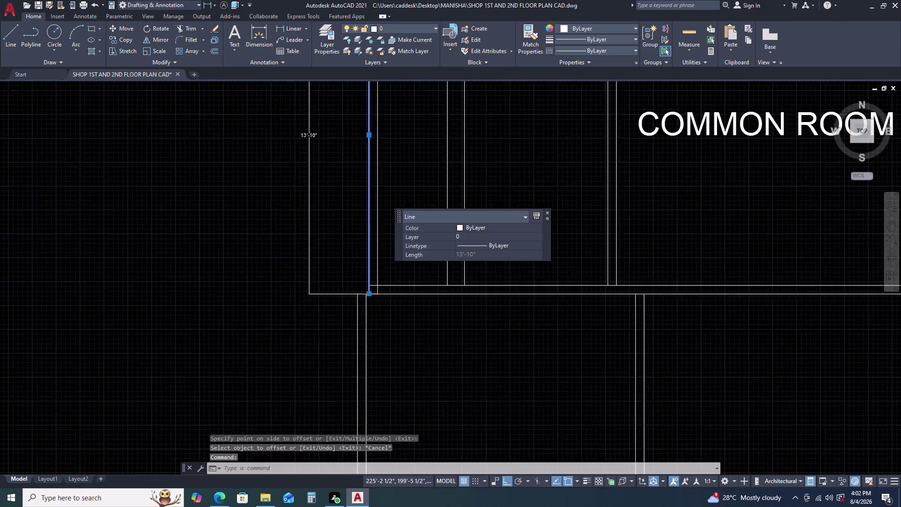
click(355, 297)
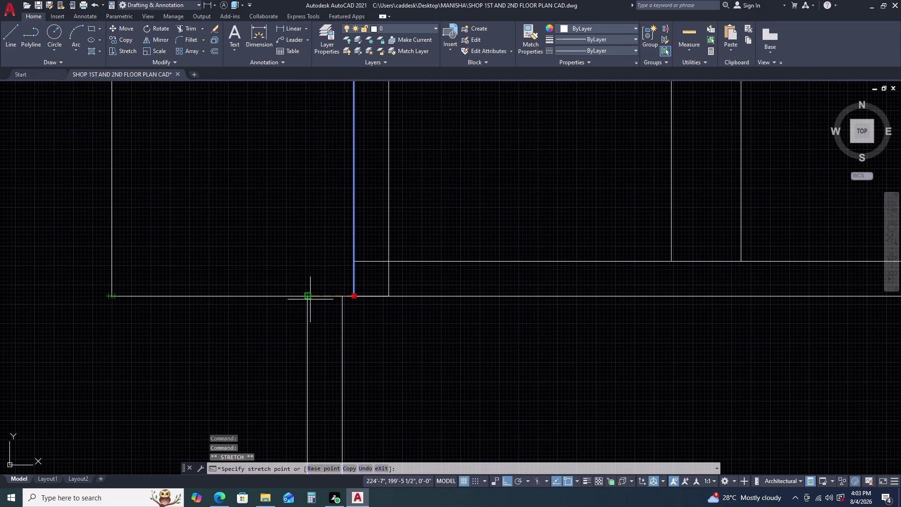
click(309, 295)
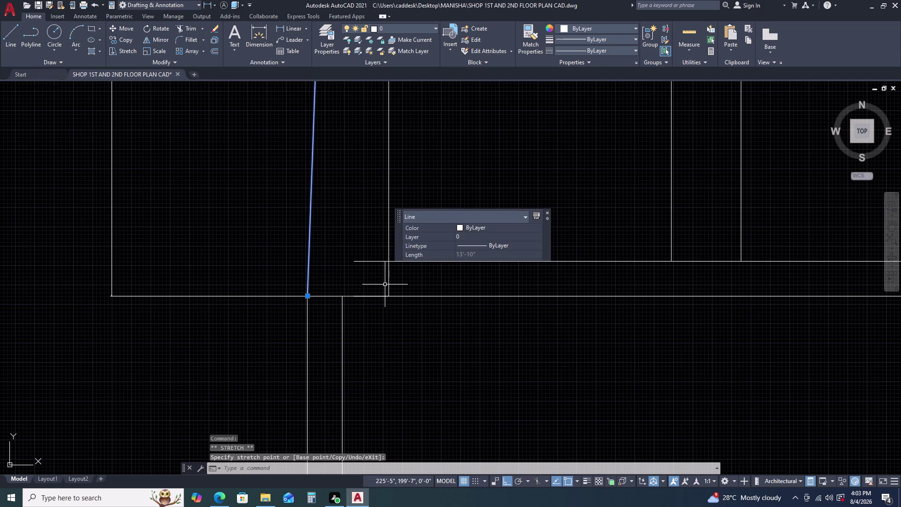
click(386, 284)
click(391, 271)
click(390, 278)
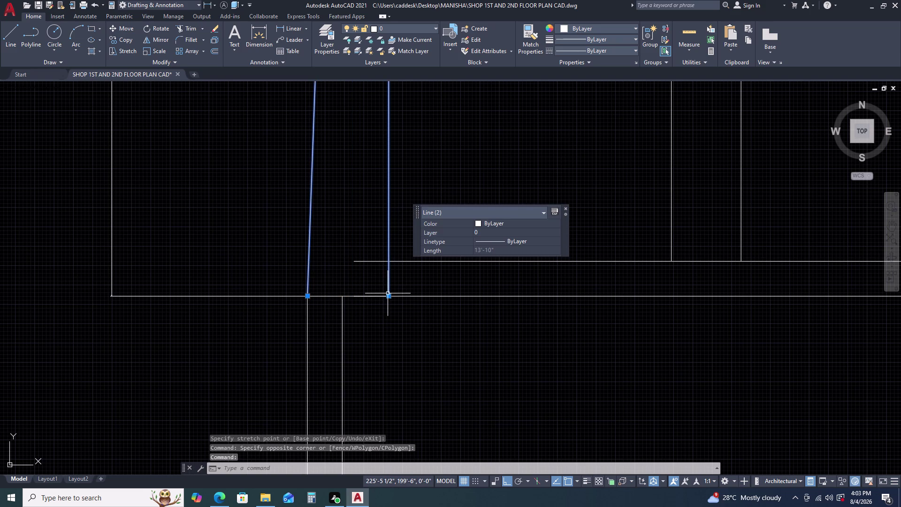
click(388, 296)
click(343, 298)
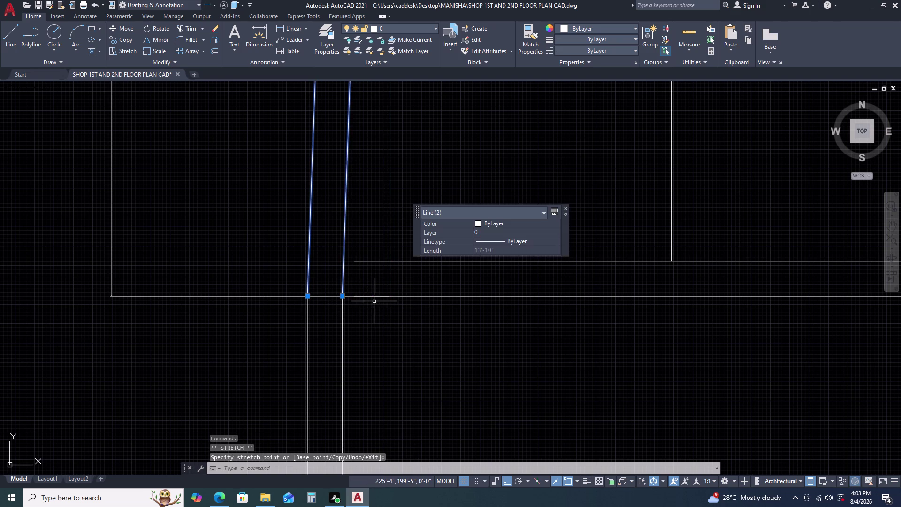
scroll(down, 3)
key(Escape)
Select the 13'-10" dimension, then cancel the selection.
scroll(down, 3)
scroll(up, 3)
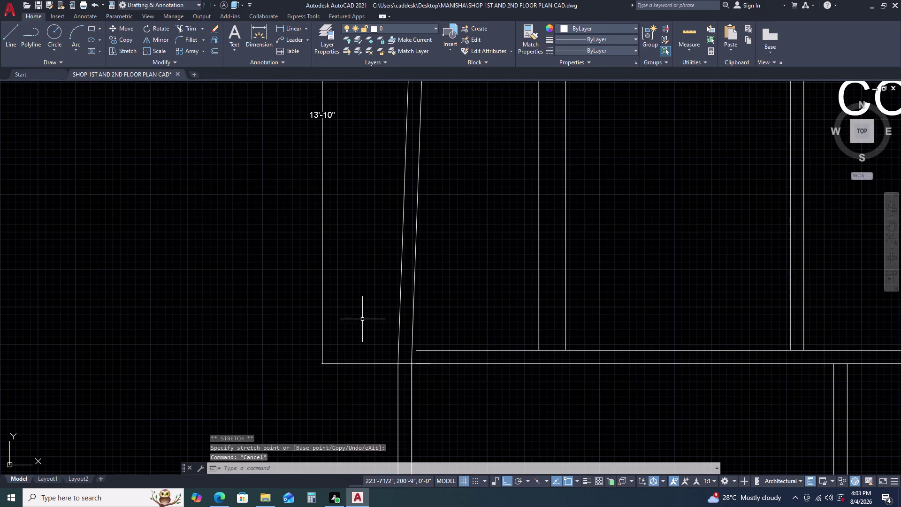
middle_drag(371, 321, 387, 280)
drag(395, 322, 388, 325)
click(364, 337)
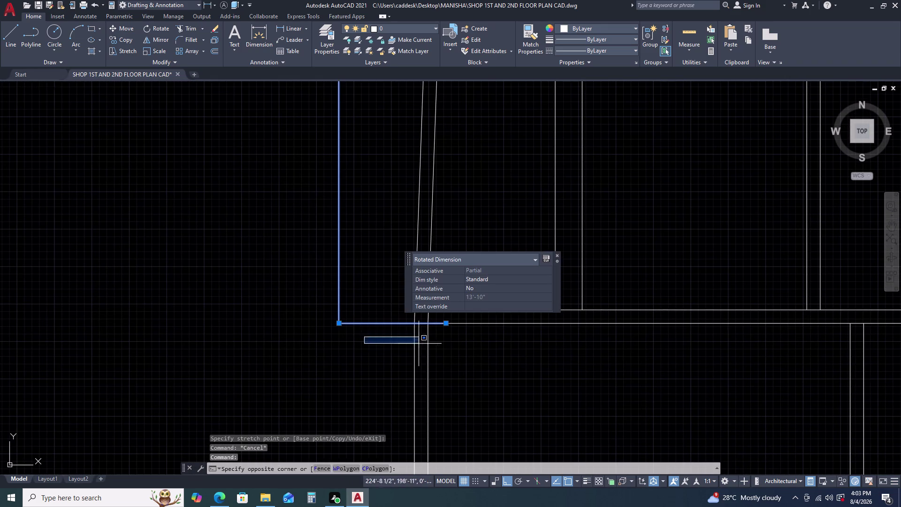
scroll(up, 3)
key(Escape)
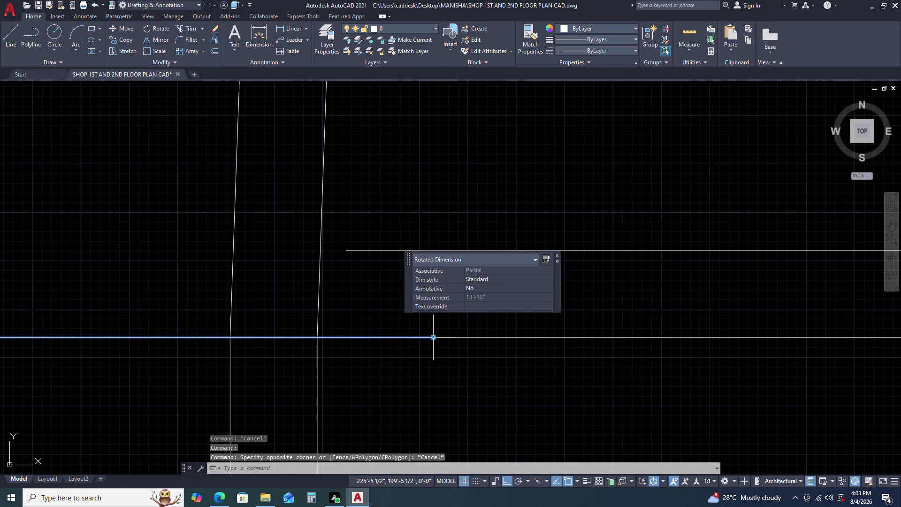
Grip a 13'-10" dimension point to stretch it, then cancel.
drag(433, 339, 423, 339)
click(227, 338)
scroll(down, 3)
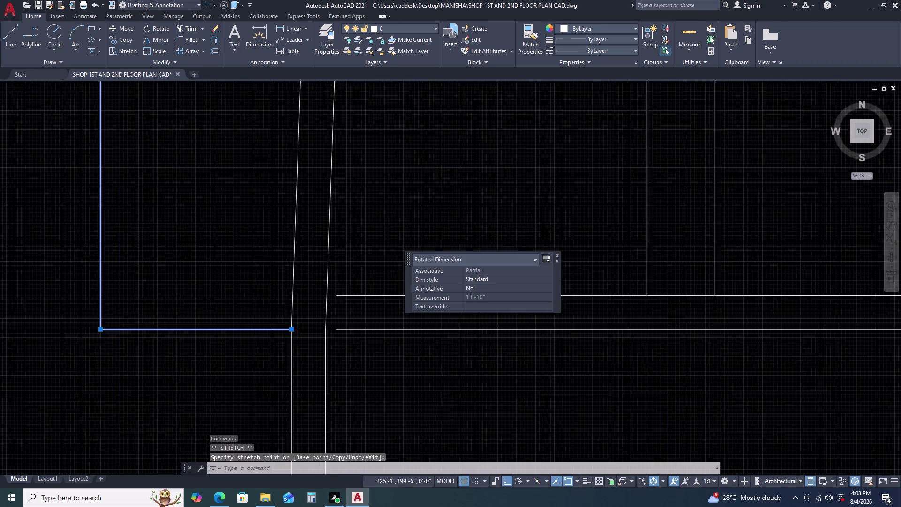
middle_drag(332, 326, 375, 356)
scroll(down, 3)
scroll(up, 3)
key(Escape)
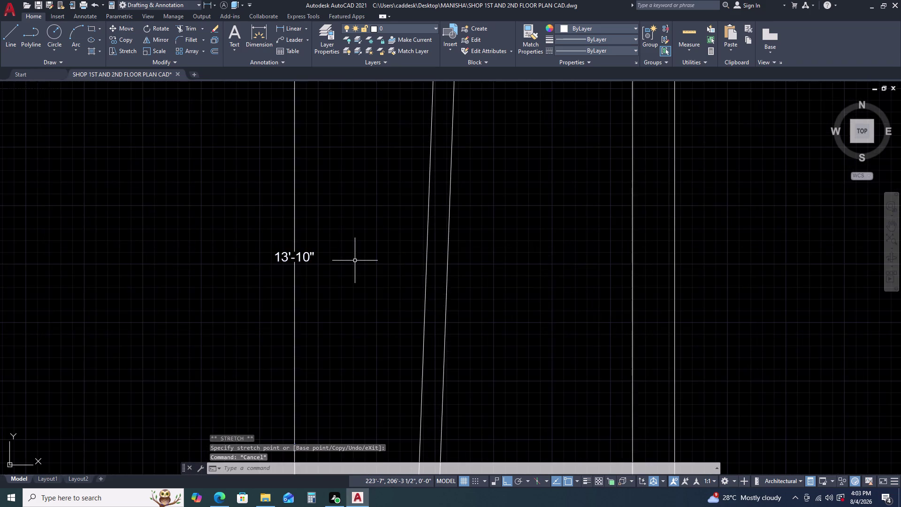
scroll(down, 3)
middle_drag(373, 359, 370, 312)
scroll(up, 3)
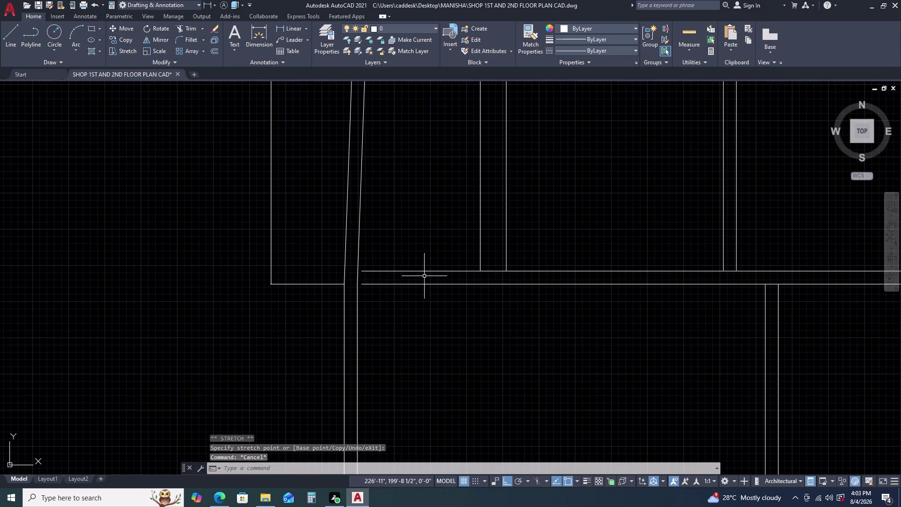
Start EXTEND (EX) on the wall lines and cancel it.
key(e)
key(x)
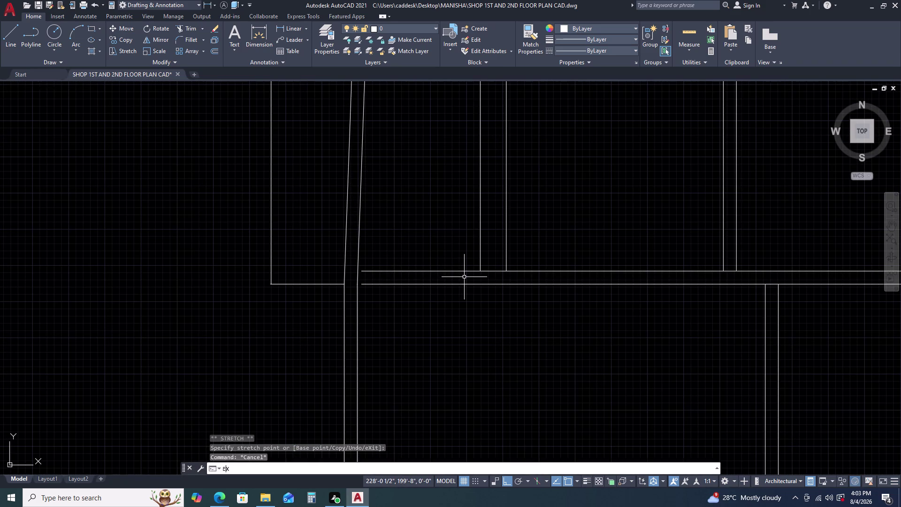
key(space)
click(435, 260)
click(402, 306)
key(Escape)
scroll(down, 3)
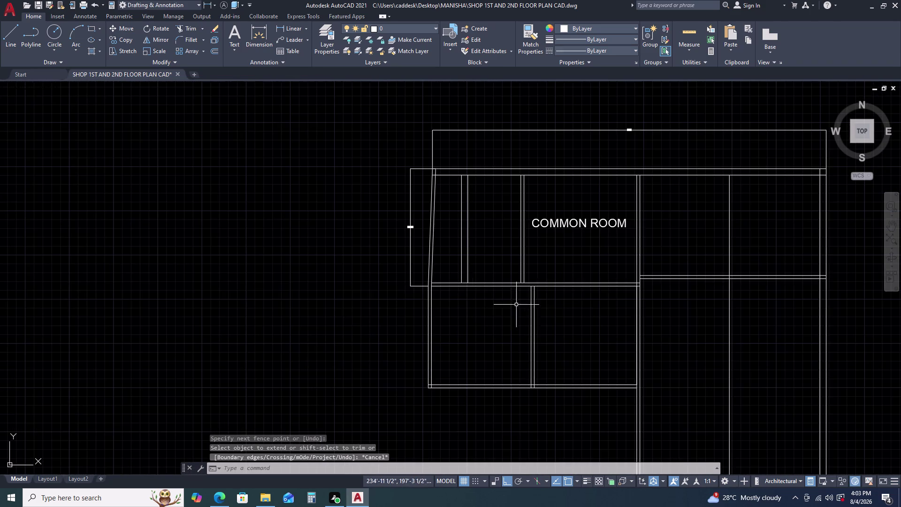
middle_drag(579, 303, 555, 276)
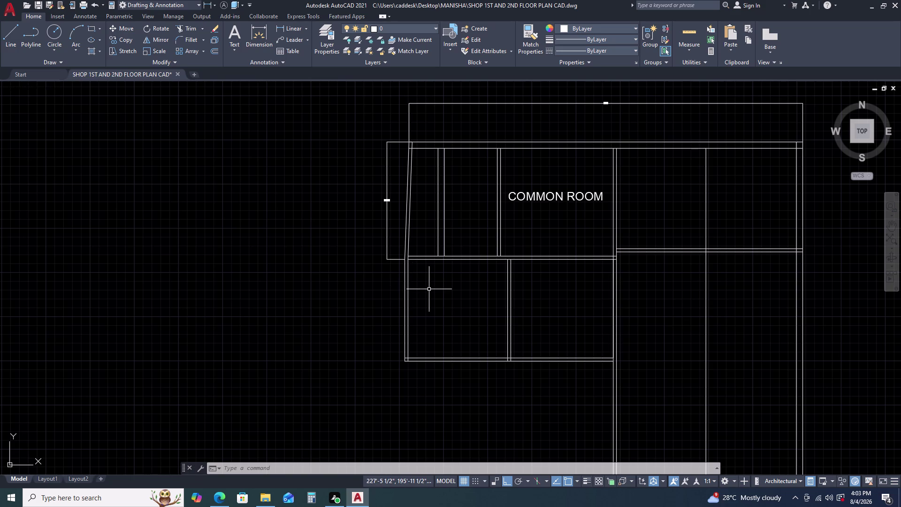
middle_drag(564, 231, 482, 250)
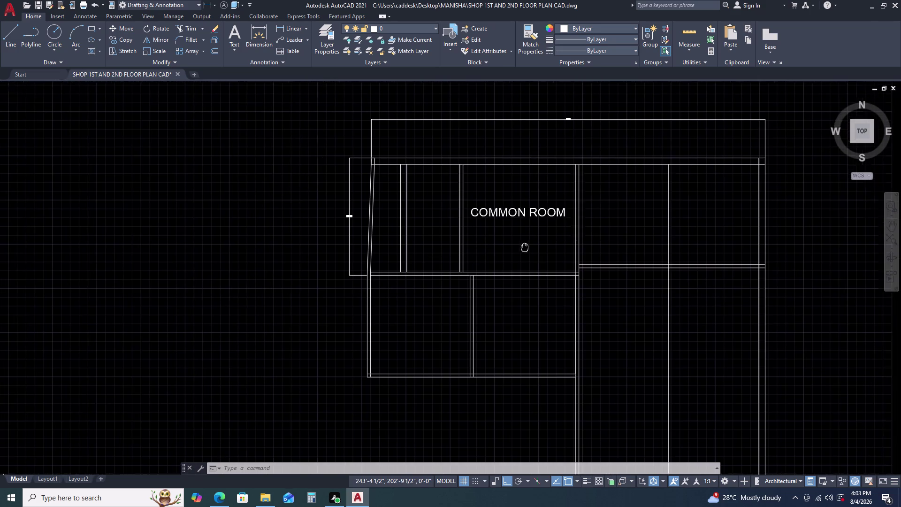
middle_drag(483, 251, 475, 252)
click(689, 52)
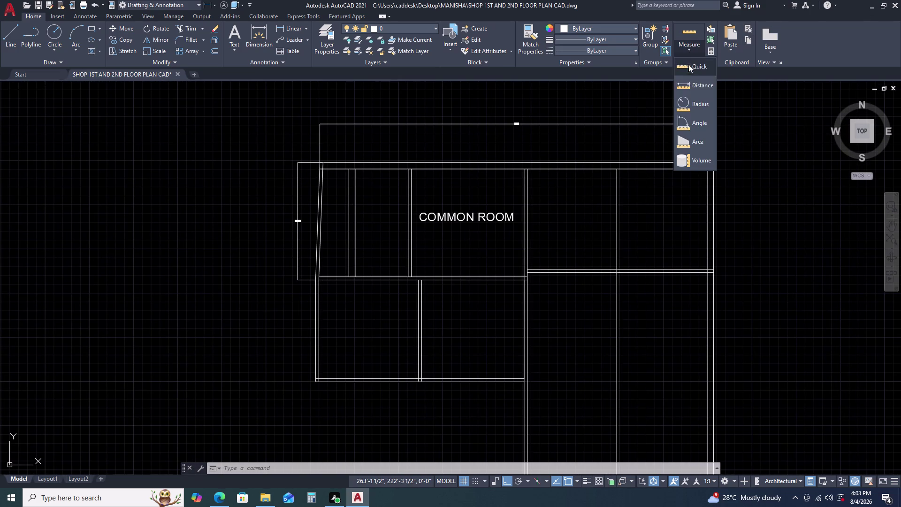
click(696, 67)
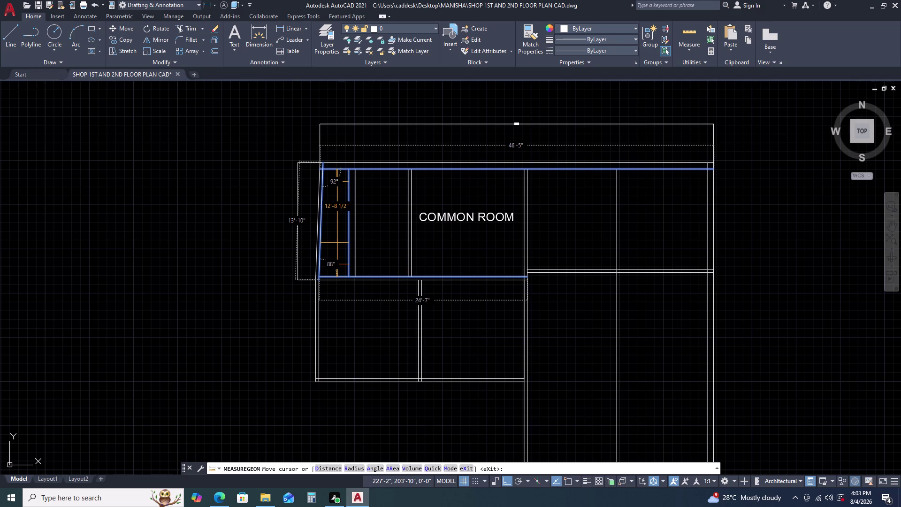
key(Escape)
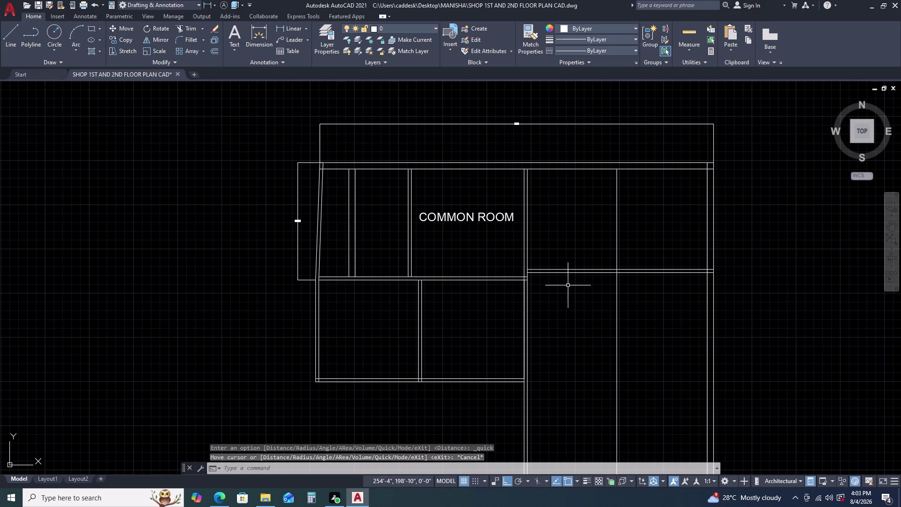
middle_drag(562, 284, 563, 239)
middle_click(562, 234)
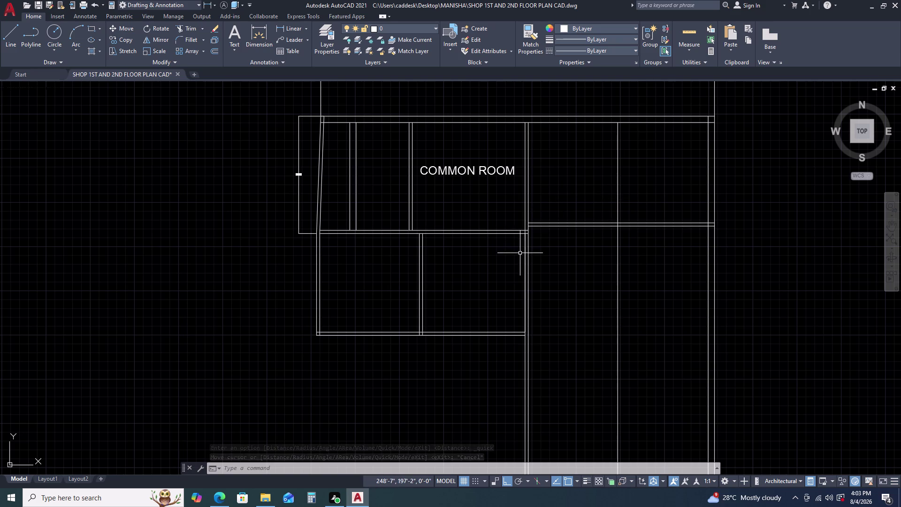
middle_drag(521, 253, 537, 157)
middle_drag(500, 292, 517, 247)
scroll(down, 3)
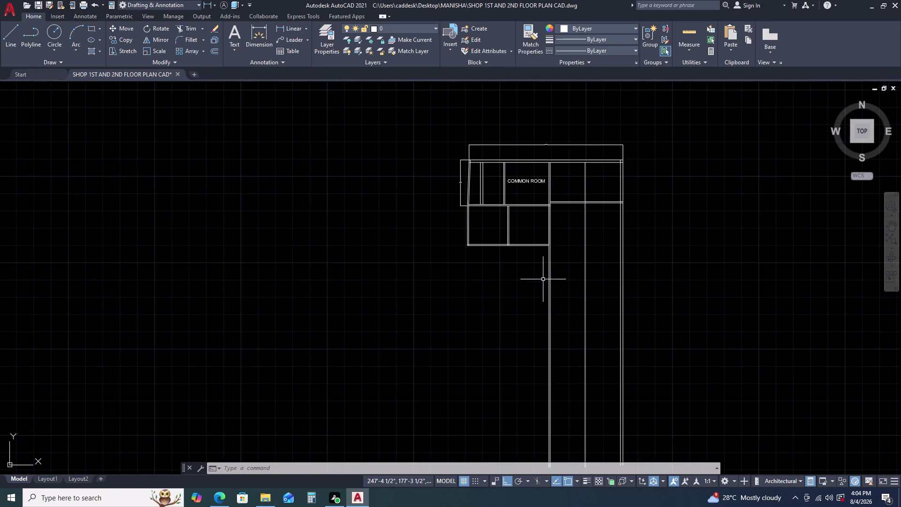
Offset the 24'-7" bottom wall line 11'10.5" downward.
scroll(up, 3)
middle_drag(511, 263, 519, 234)
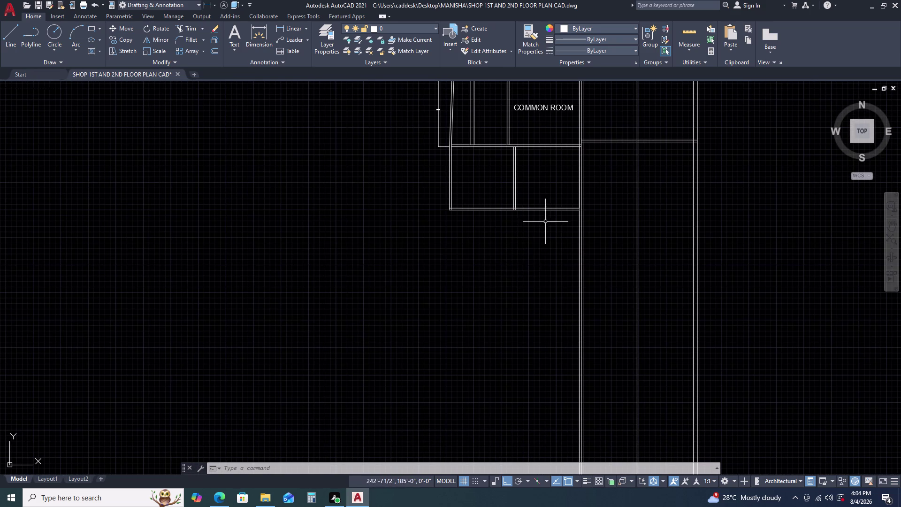
scroll(up, 3)
click(623, 180)
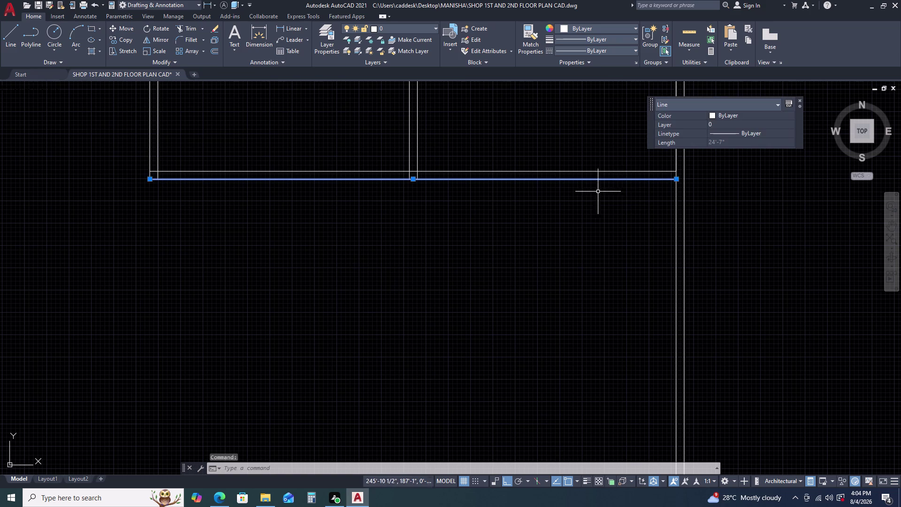
text(O)
key(space)
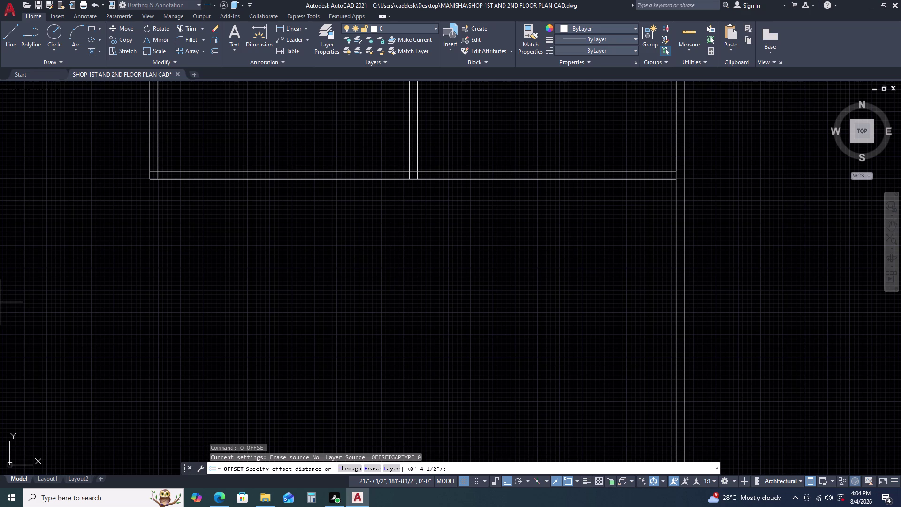
text(11)
text(')
text(1.5)
key(BackSpace)
key(BackSpace)
text(0.)
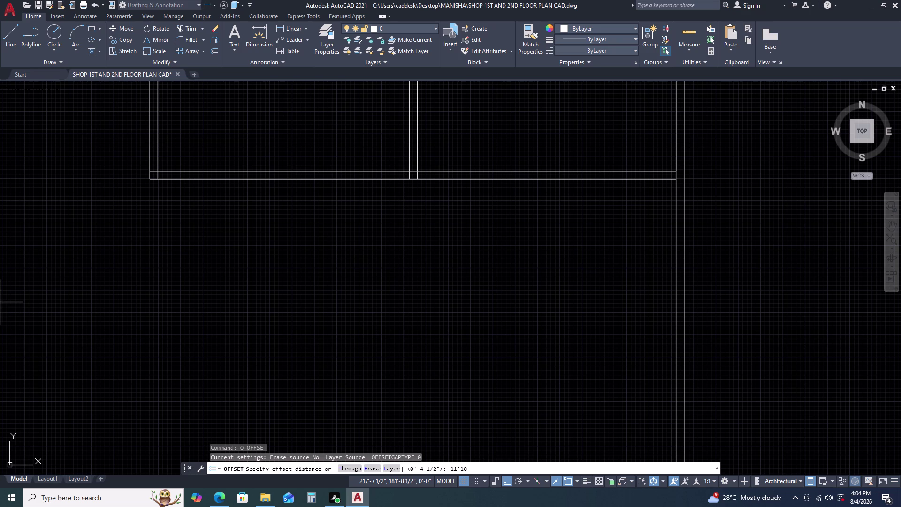
text(5)
key(Return)
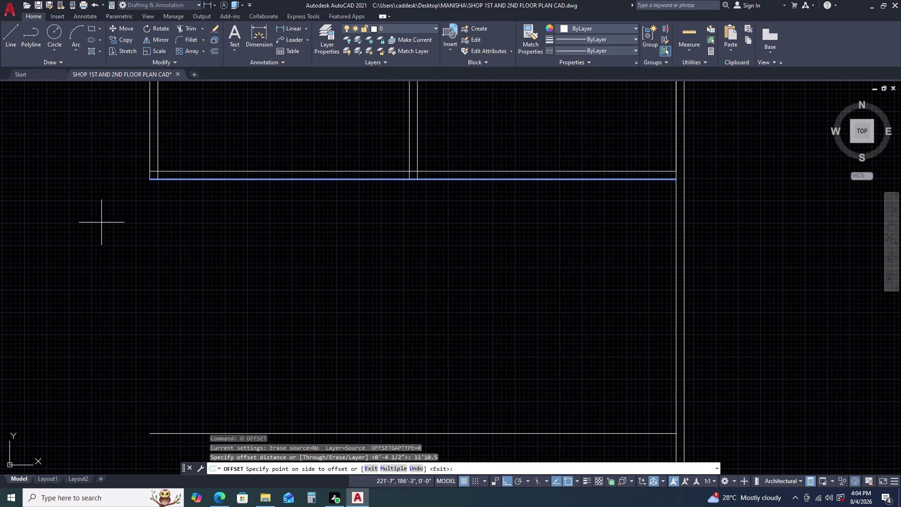
scroll(down, 3)
middle_drag(322, 274, 339, 239)
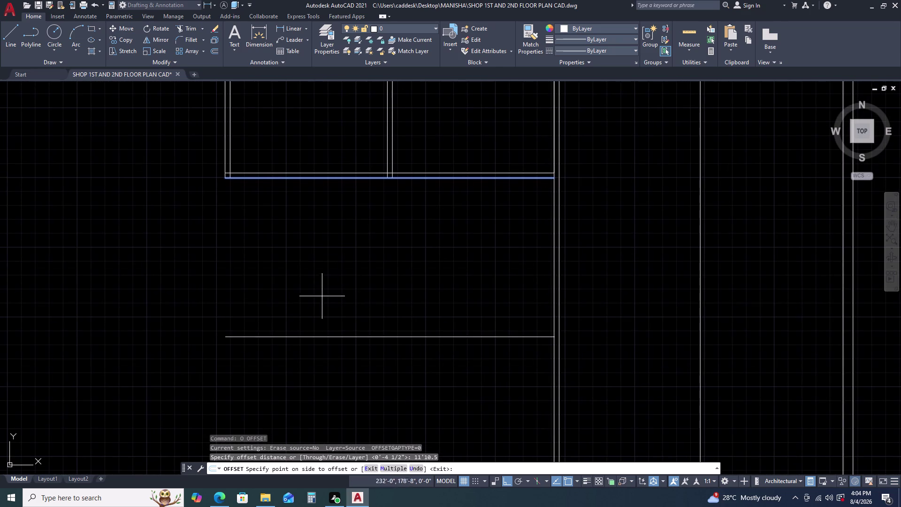
click(320, 298)
click(318, 313)
key(Escape)
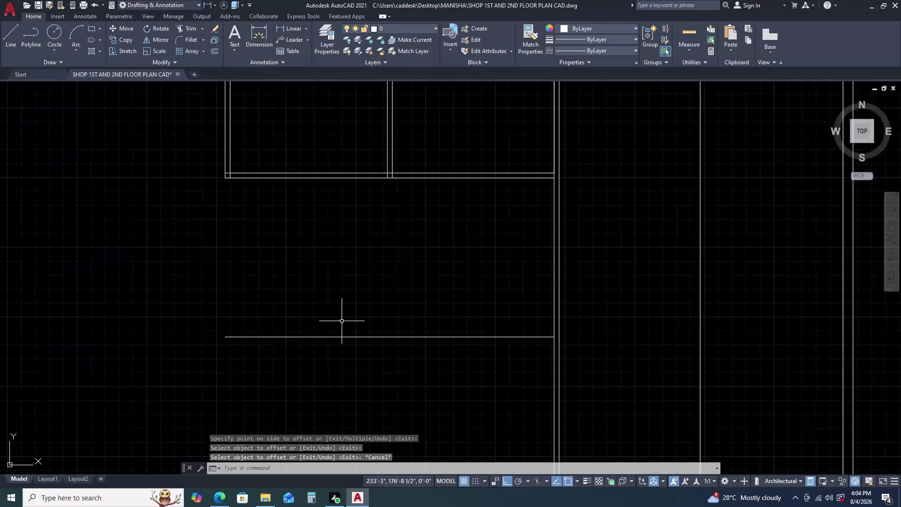
Double the new wall line with a second line 4.5" below it.
click(341, 321)
drag(301, 351, 307, 350)
text(O)
key(space)
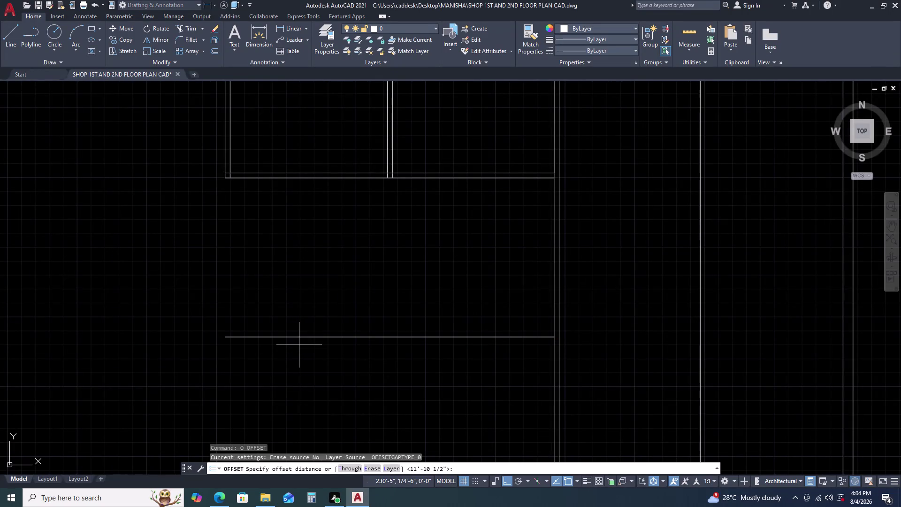
text(4.5)
key(Return)
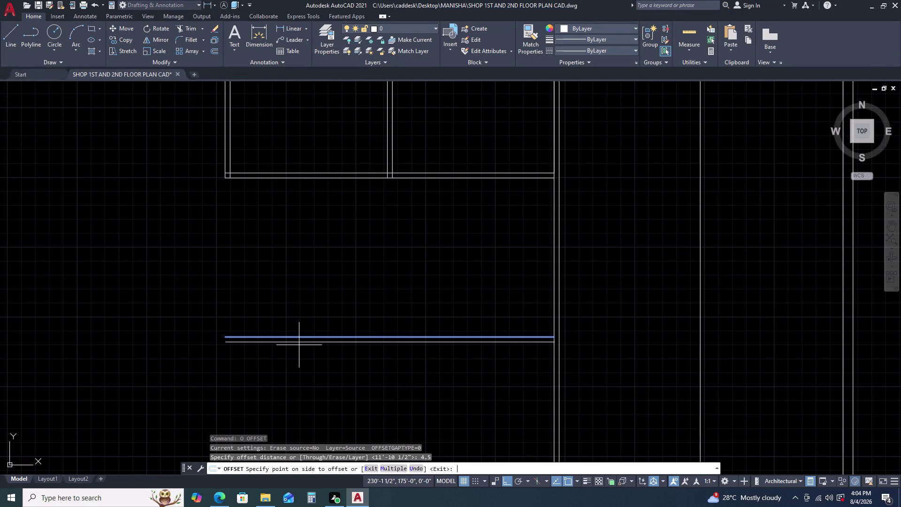
click(336, 378)
key(Escape)
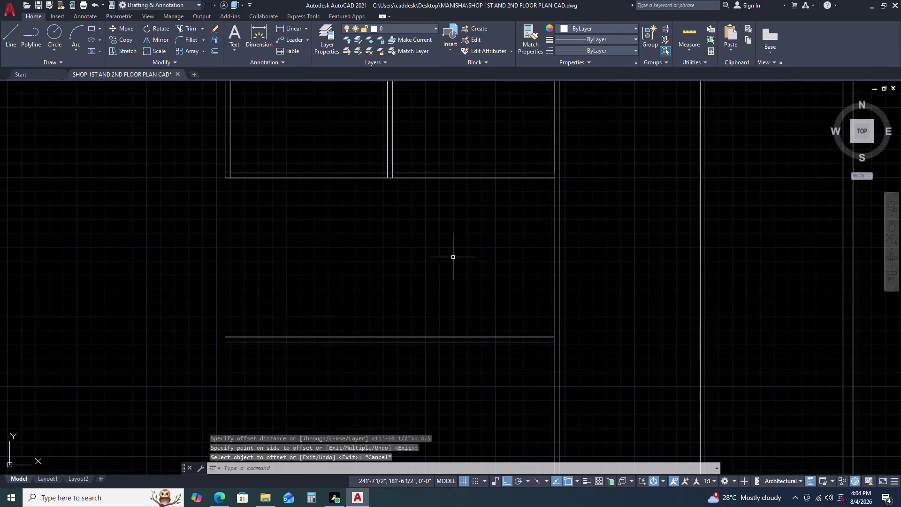
key(Escape)
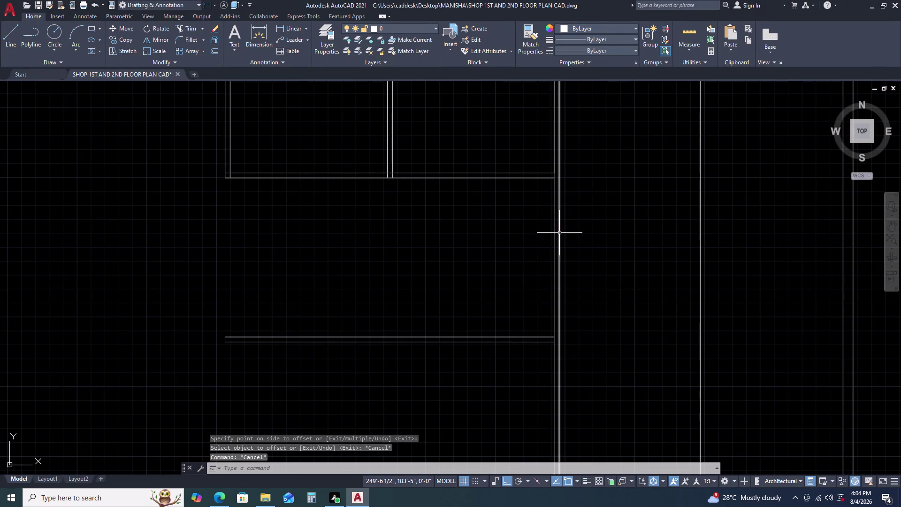
Start a vertical line from the right wall, then abandon it.
key(l)
key(space)
click(554, 178)
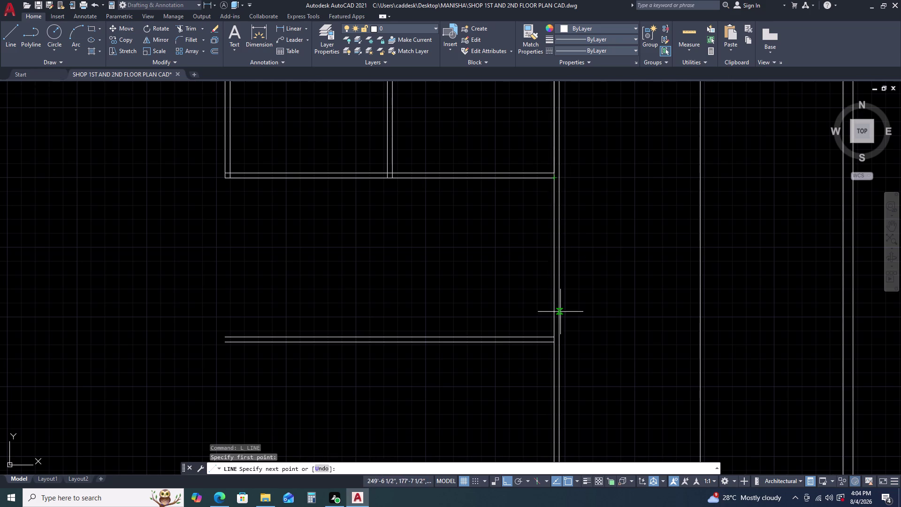
click(556, 338)
key(Escape)
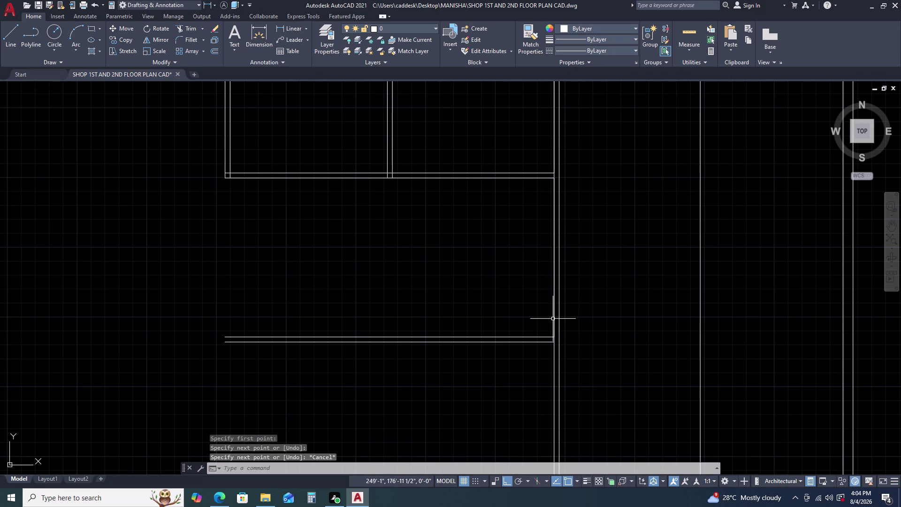
click(553, 318)
Offset the right wall line 14'6.5" to the left as a partition.
text(O)
key(space)
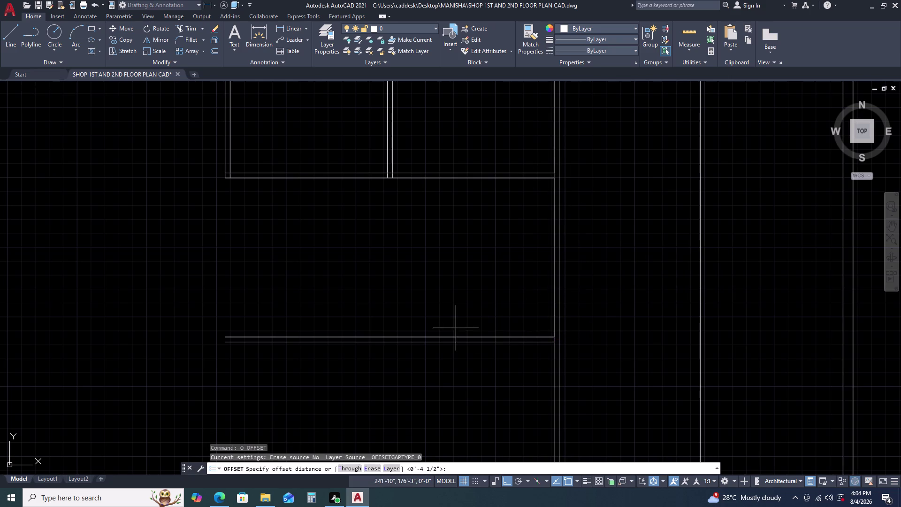
text(14')
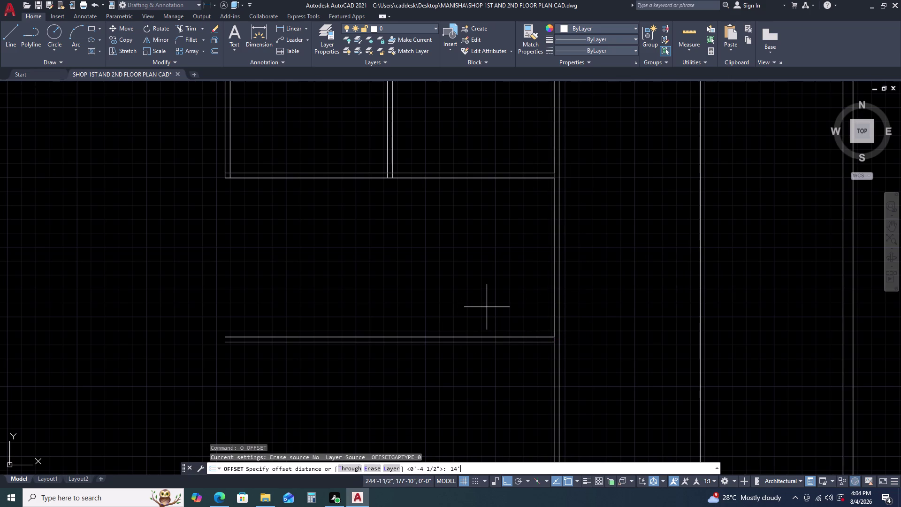
text(6.5)
key(Return)
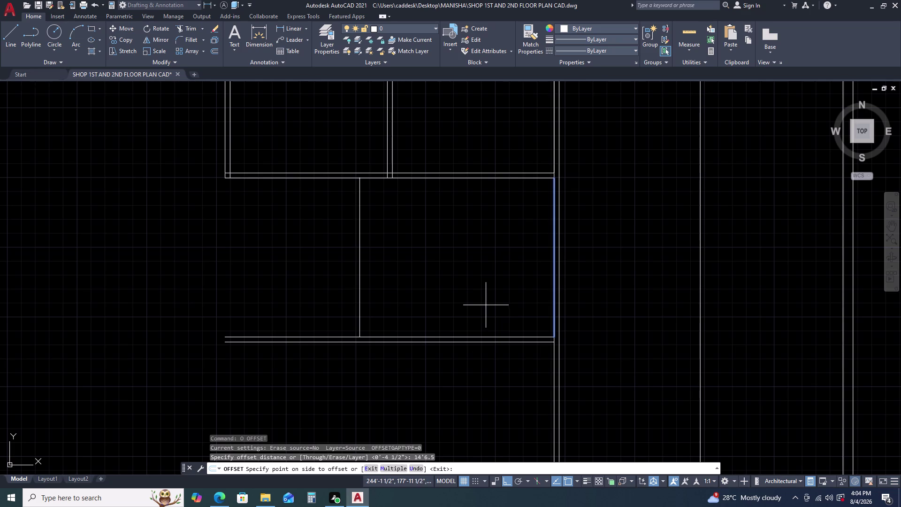
click(334, 279)
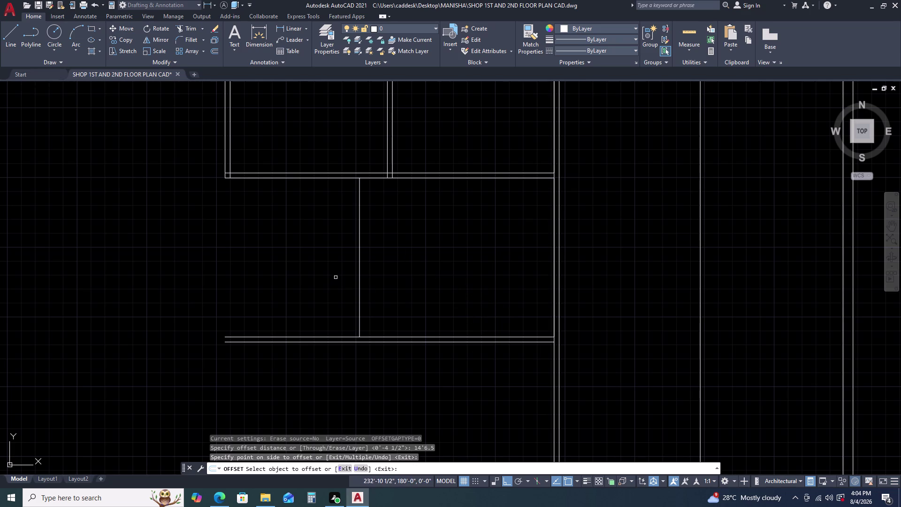
click(335, 278)
key(Escape)
drag(365, 264, 359, 266)
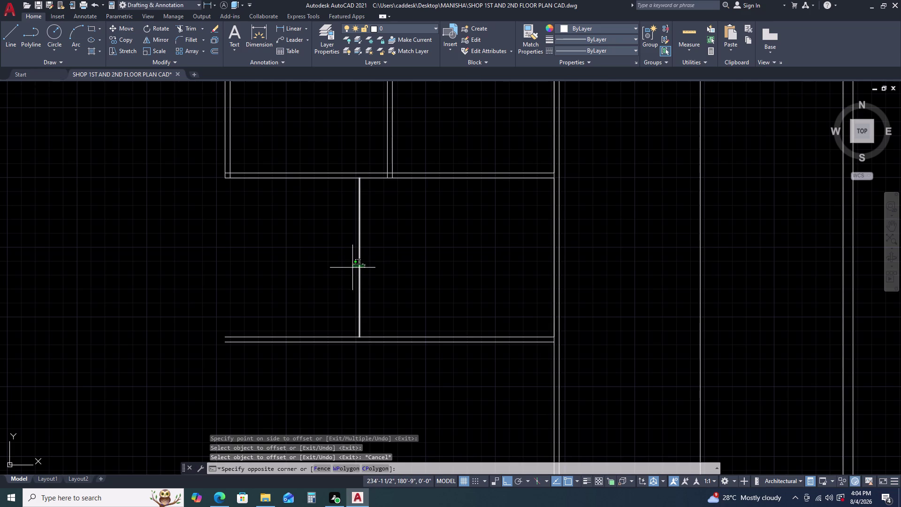
Double the partition line with a 4.5" offset beside it.
text(O)
key(space)
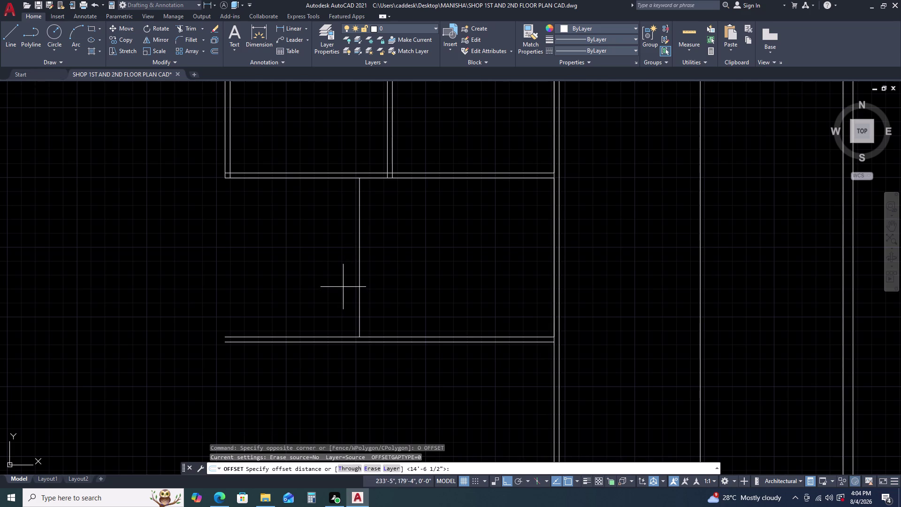
text(4.5)
key(Return)
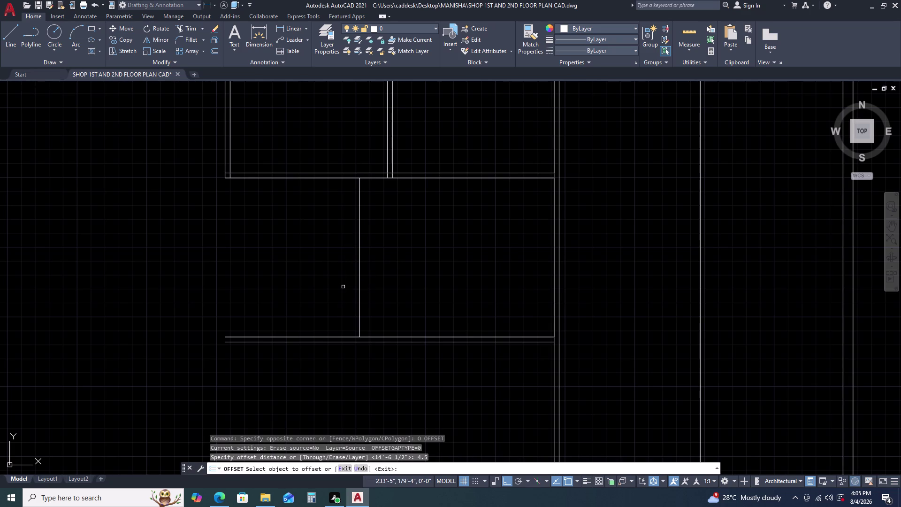
click(361, 275)
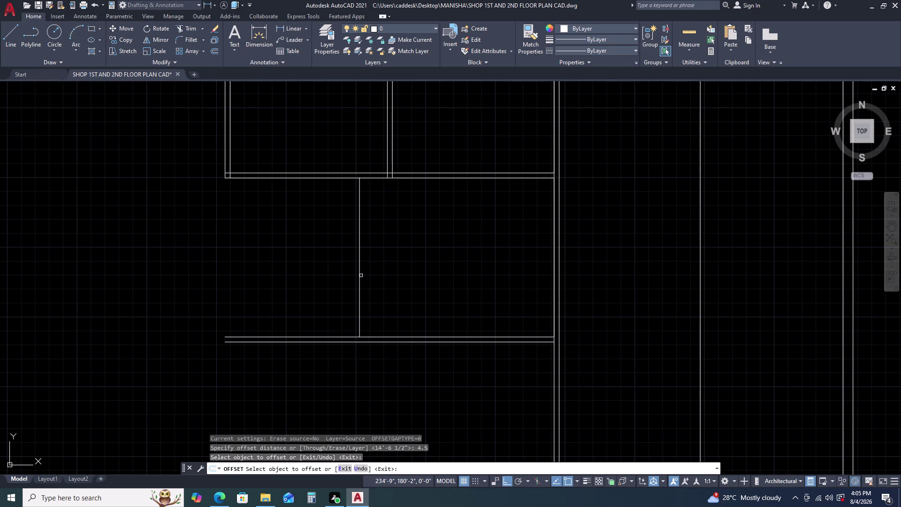
click(359, 273)
click(332, 275)
key(Escape)
middle_drag(406, 290, 480, 294)
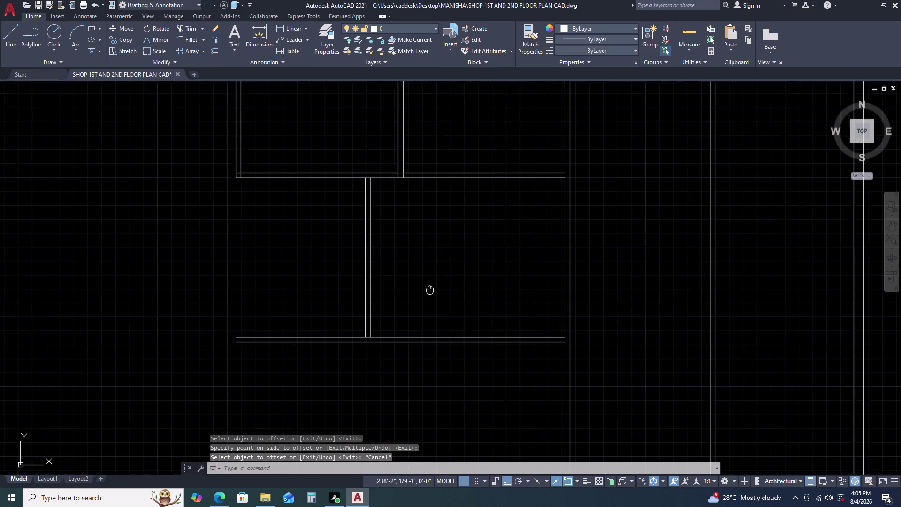
Offset the double partition's left line 7' to the left.
middle_drag(481, 293, 521, 294)
click(468, 300)
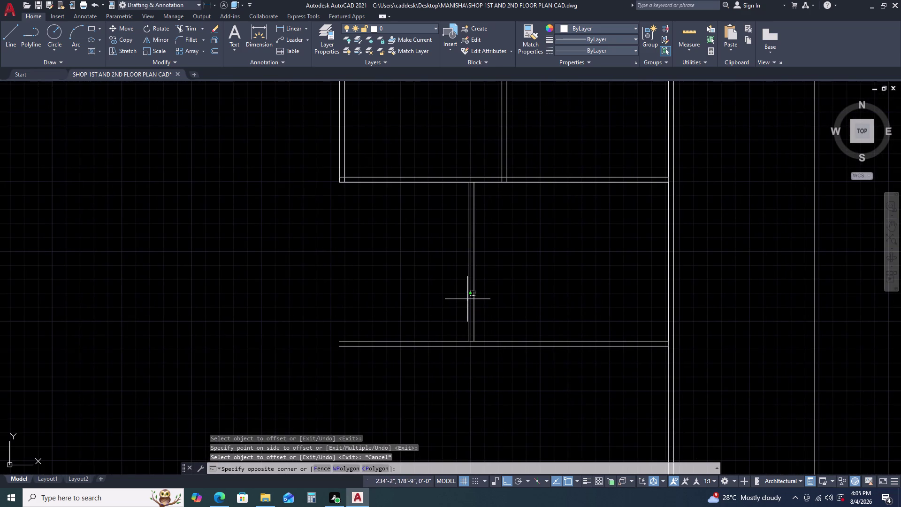
click(469, 295)
click(470, 293)
text(O)
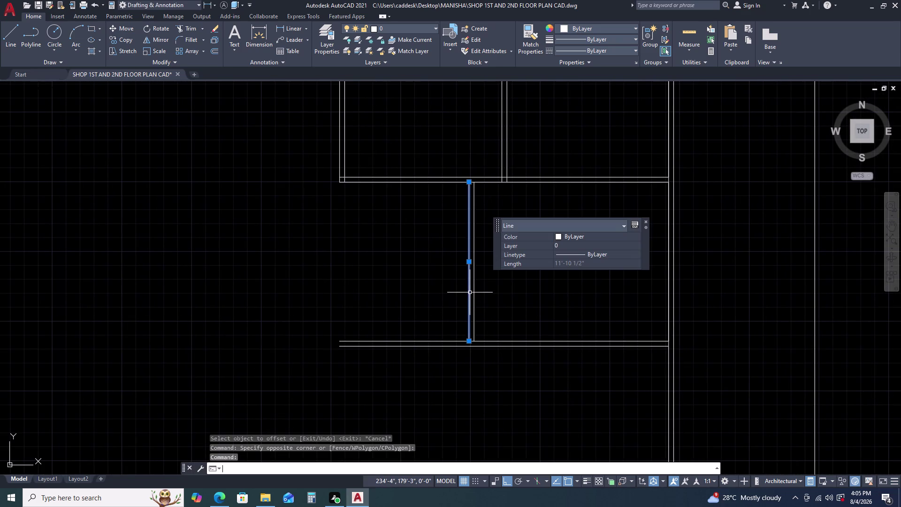
key(space)
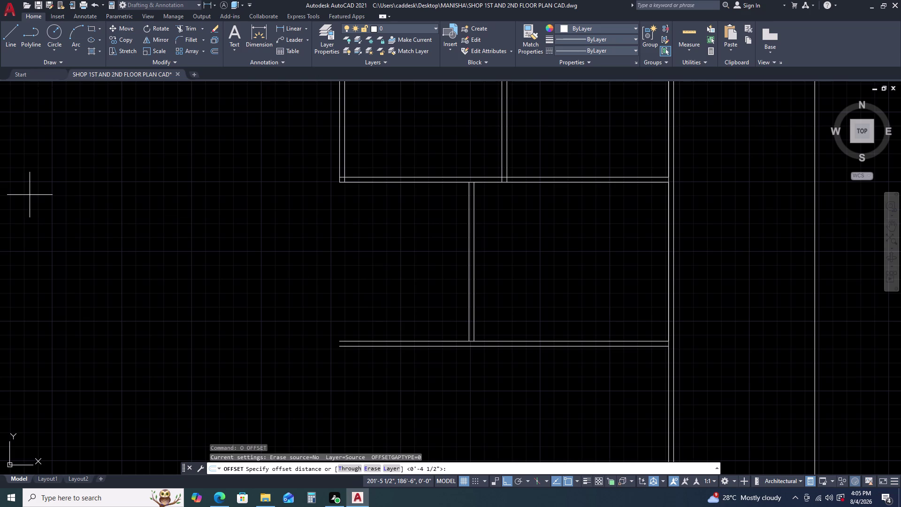
text(7')
key(Return)
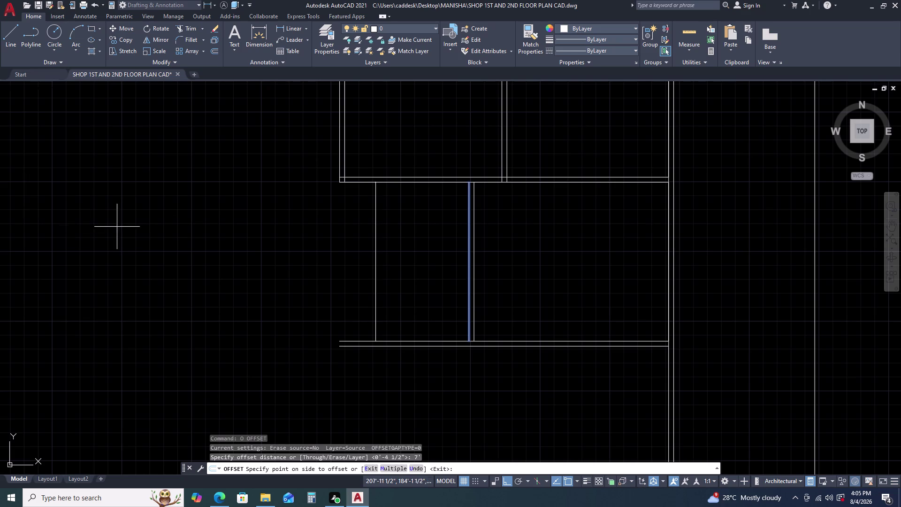
click(138, 227)
key(Escape)
Place another vertical line 11'10.5" farther left.
click(395, 224)
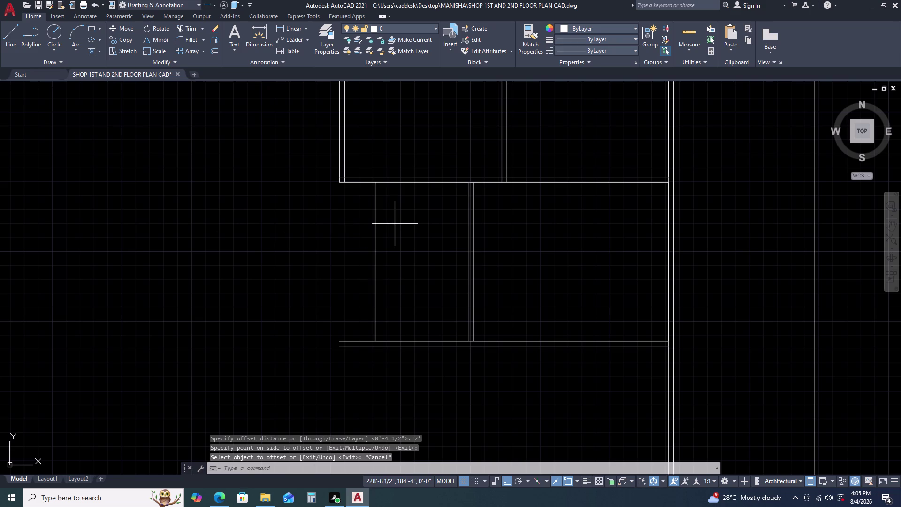
click(344, 233)
text(O)
key(space)
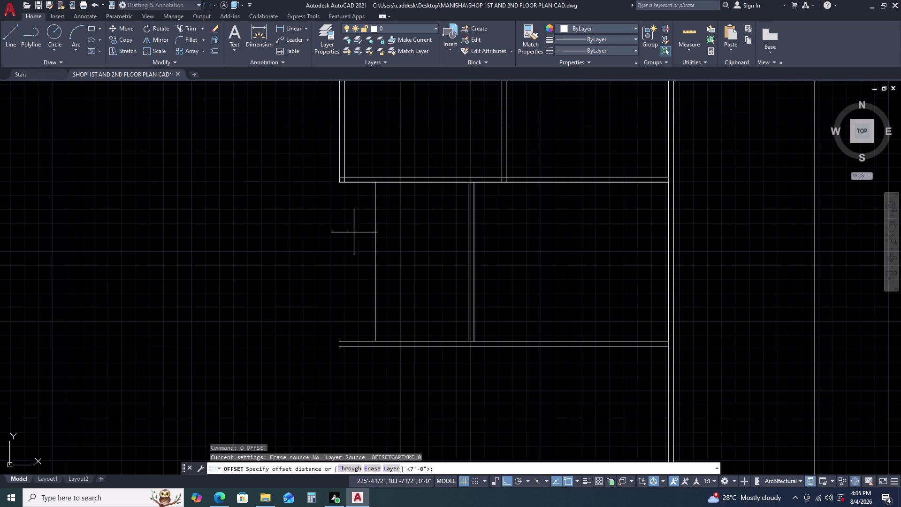
text(10)
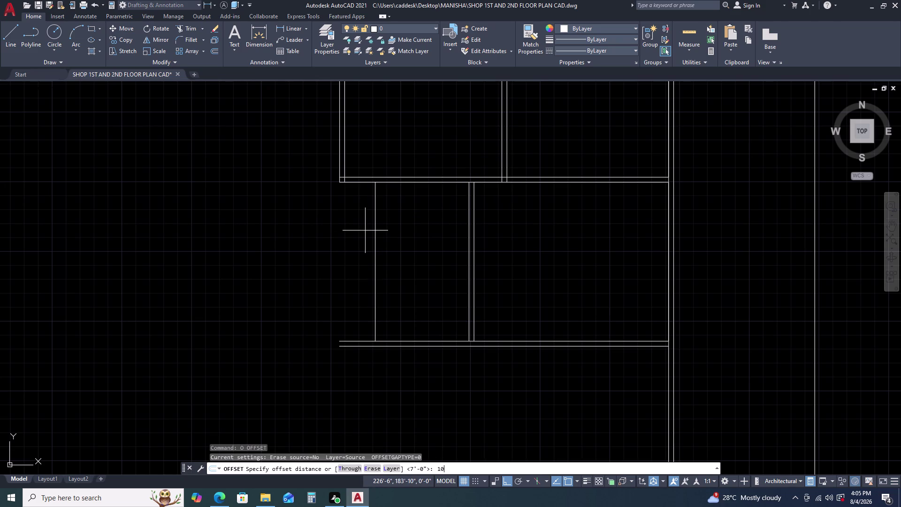
key(BackSpace)
key(BackSpace)
text(11'10)
text(.5)
key(space)
click(303, 248)
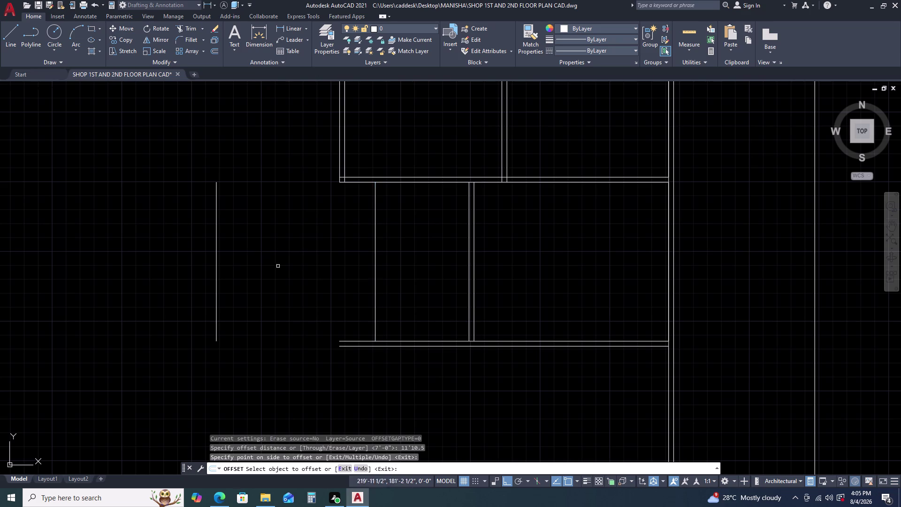
key(Escape)
scroll(down, 3)
middle_drag(368, 235, 373, 220)
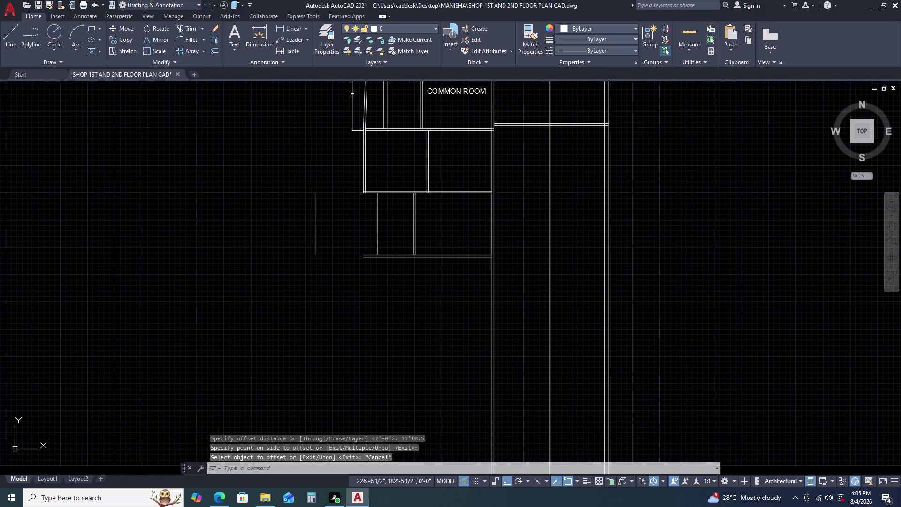
middle_drag(374, 219, 375, 214)
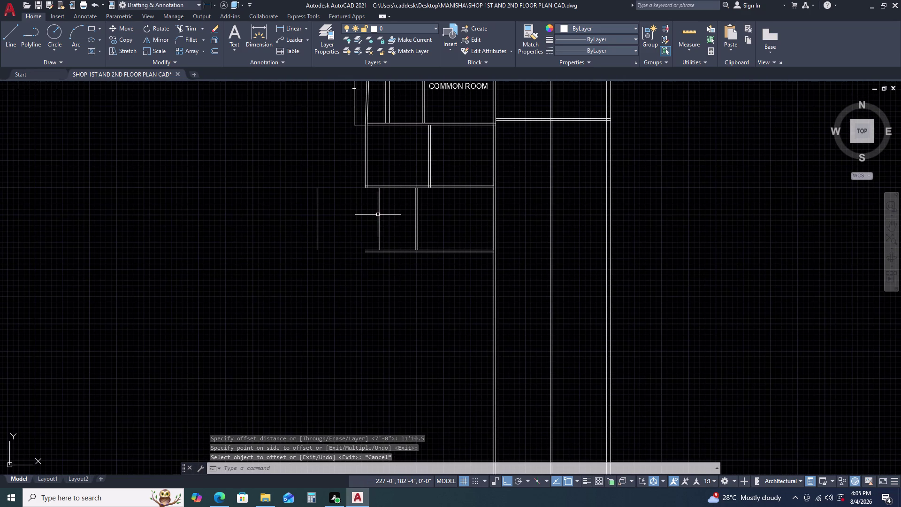
key(Escape)
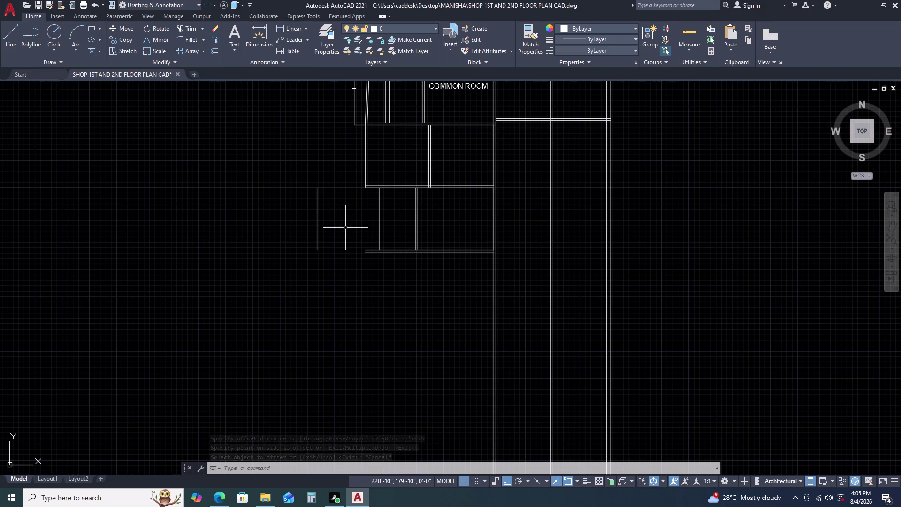
drag(336, 205, 331, 208)
click(300, 224)
key(Delete)
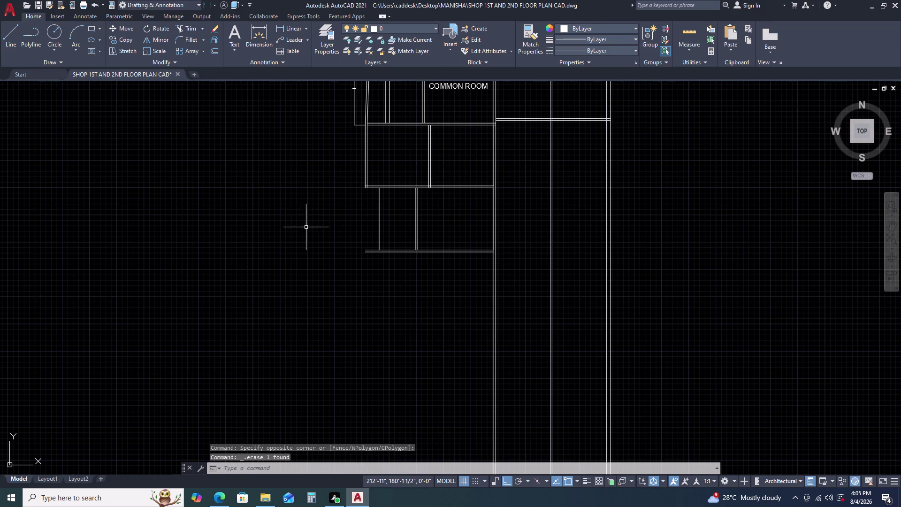
middle_drag(369, 235, 371, 210)
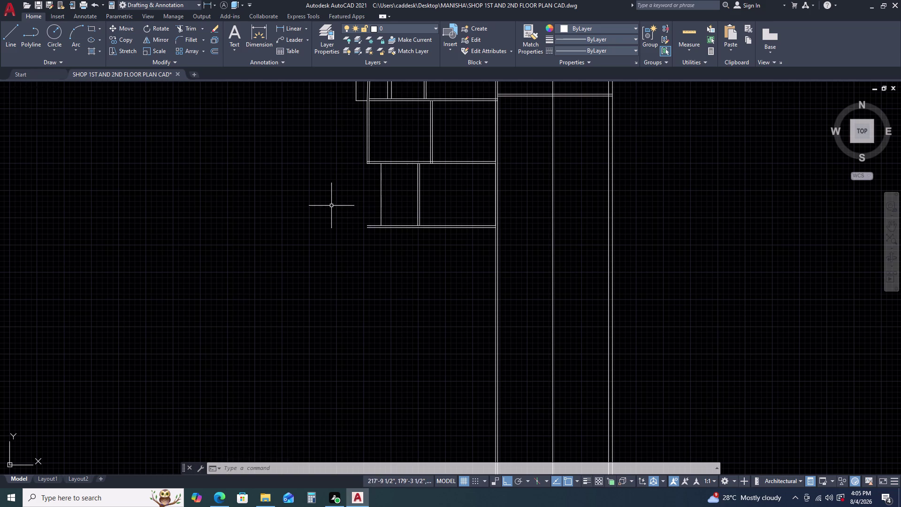
scroll(up, 3)
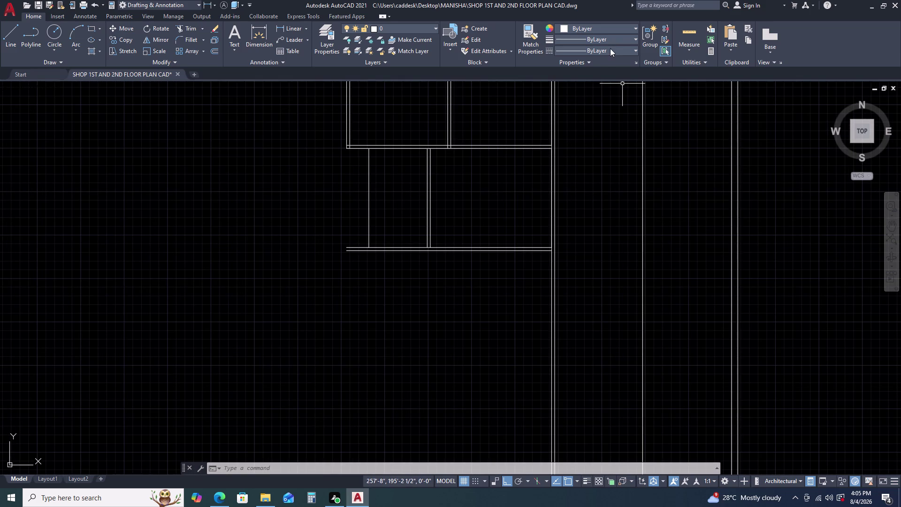
click(692, 39)
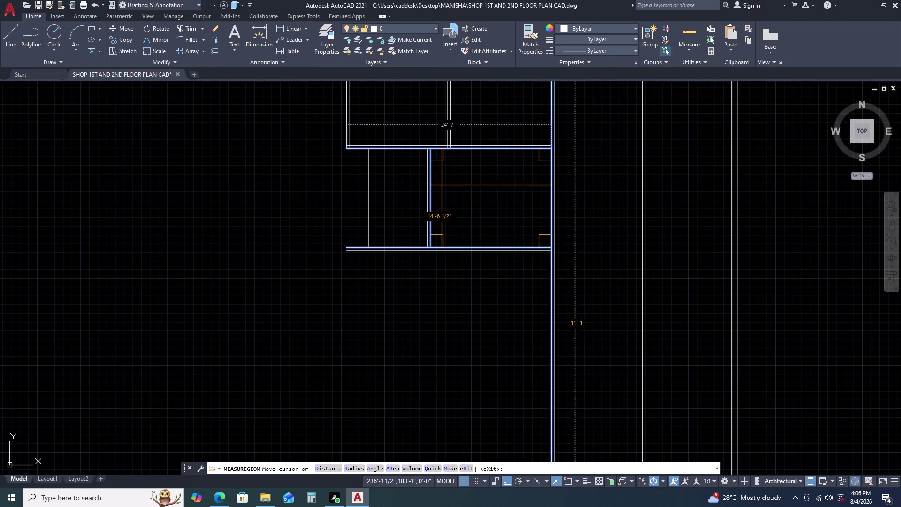
key(Escape)
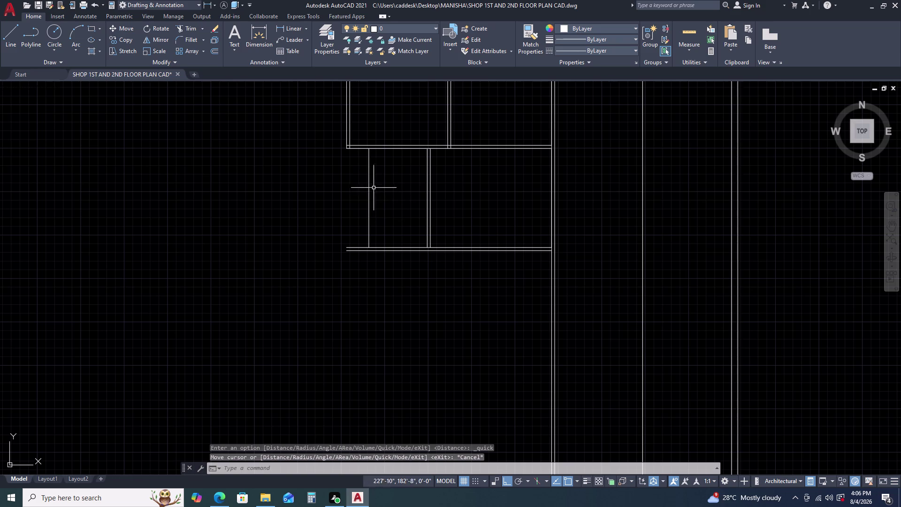
drag(372, 188, 366, 193)
click(358, 196)
key(o)
key(space)
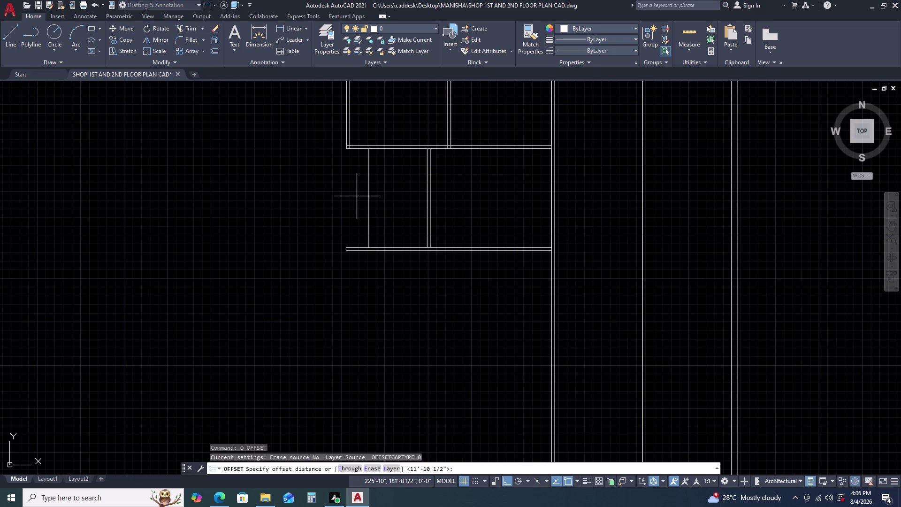
Offset the partition room's left wall line 4.5" outward.
text(4.5)
key(Return)
click(363, 190)
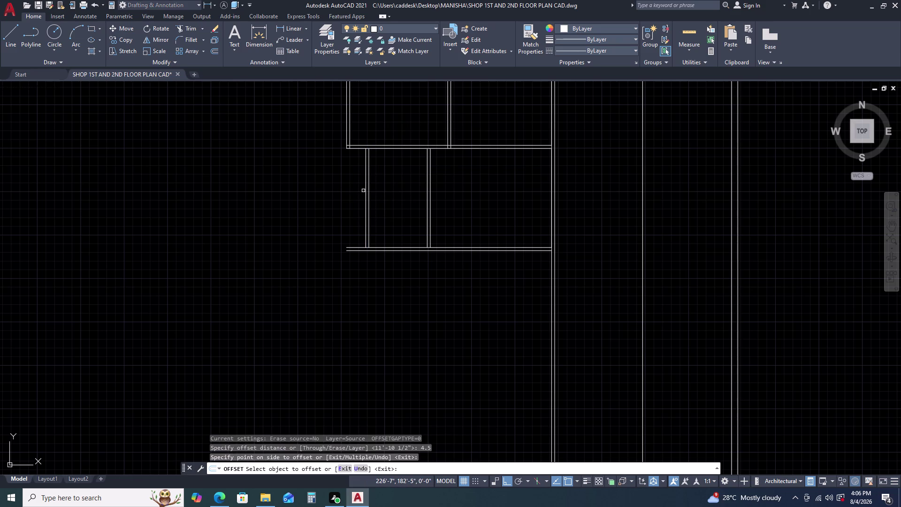
key(Escape)
click(367, 188)
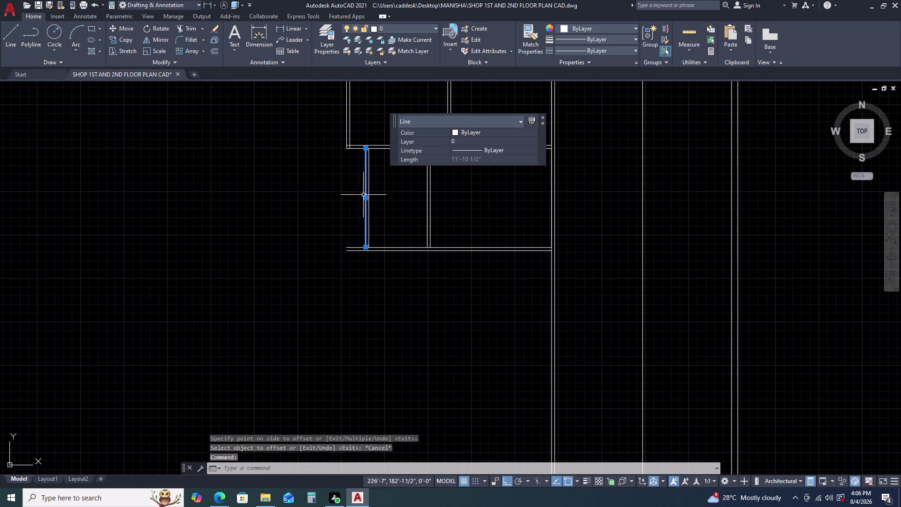
Add a parallel line 2'8.5" further left of the room.
text(O)
key(space)
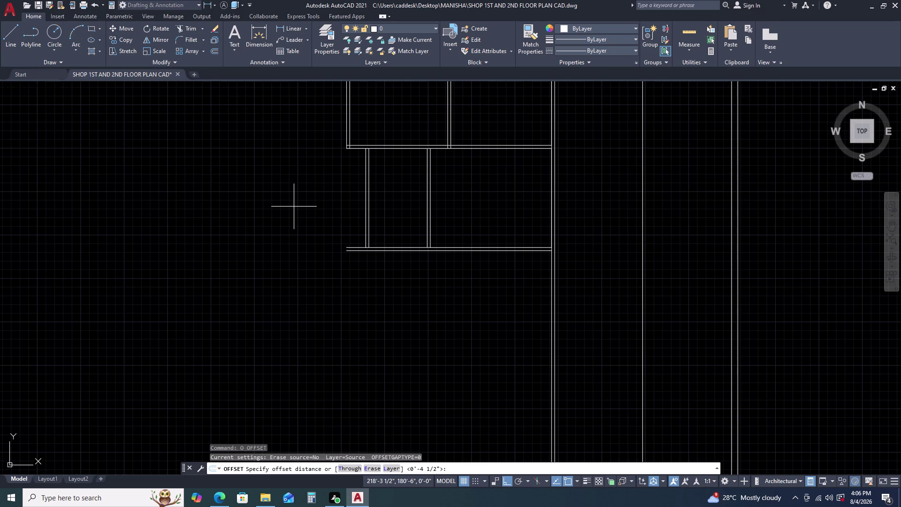
text(2')
key(8)
text(.5)
key(Return)
click(278, 214)
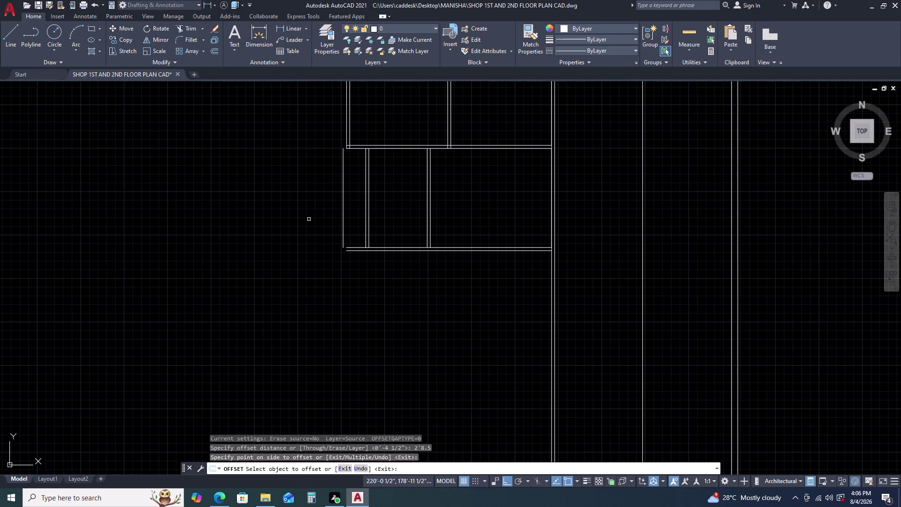
key(Escape)
middle_drag(355, 190, 389, 178)
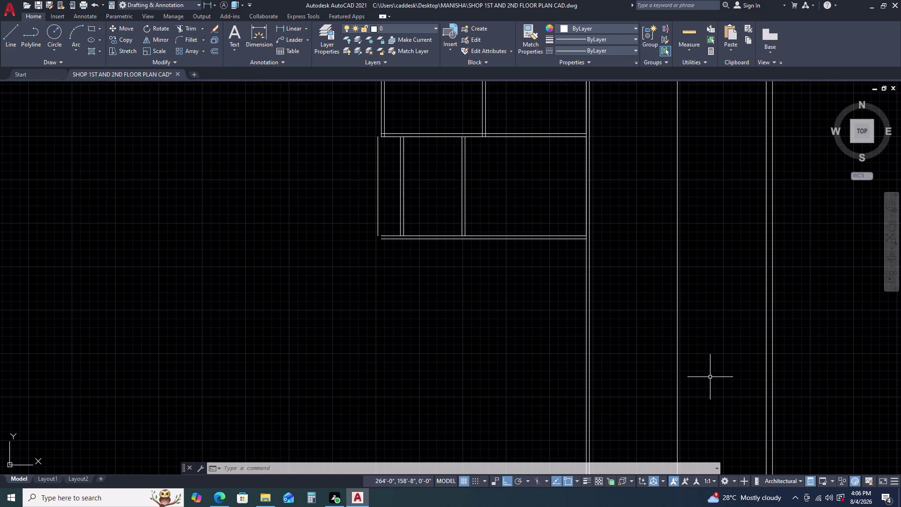
Zoom and pan around the plan to center the left partition rooms.
scroll(down, 3)
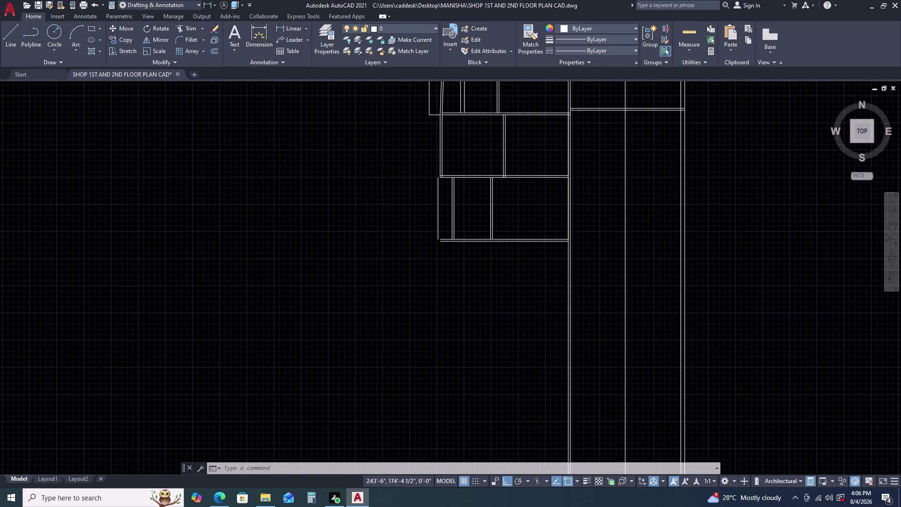
middle_drag(572, 202, 505, 234)
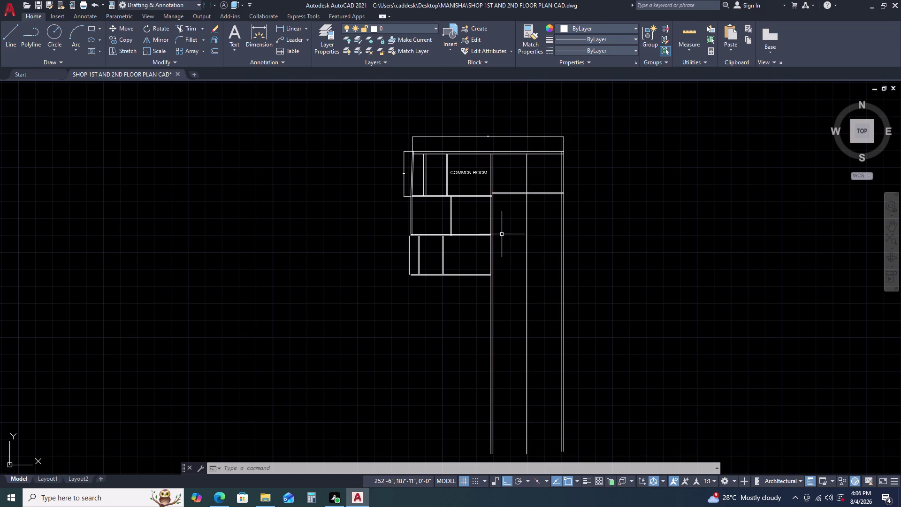
scroll(up, 3)
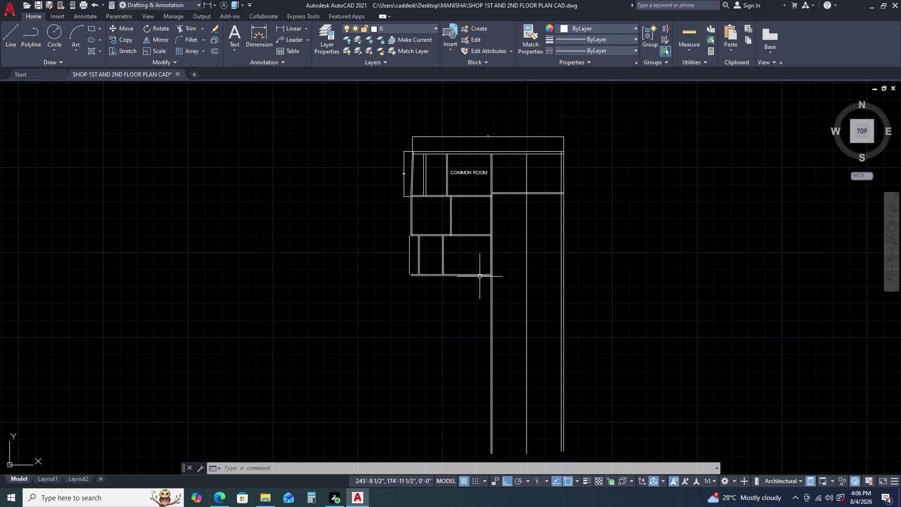
scroll(up, 3)
scroll(down, 3)
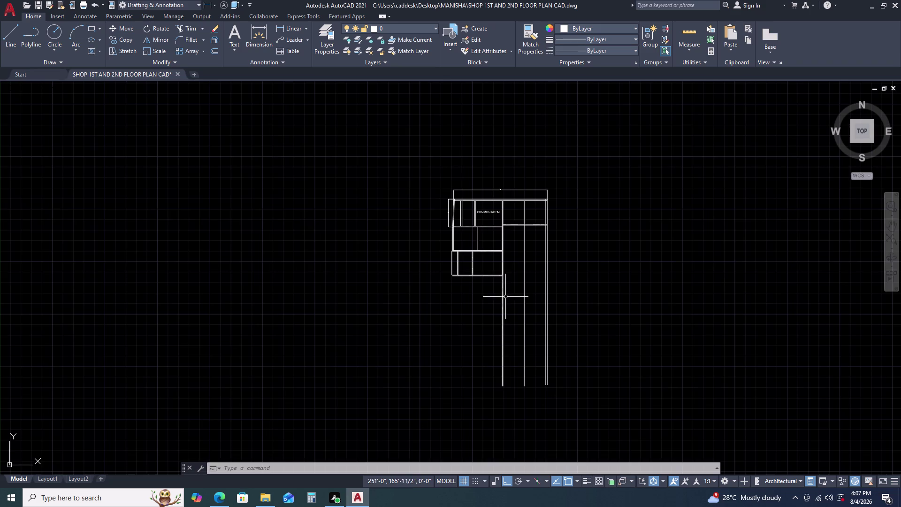
middle_drag(505, 297, 510, 264)
scroll(up, 3)
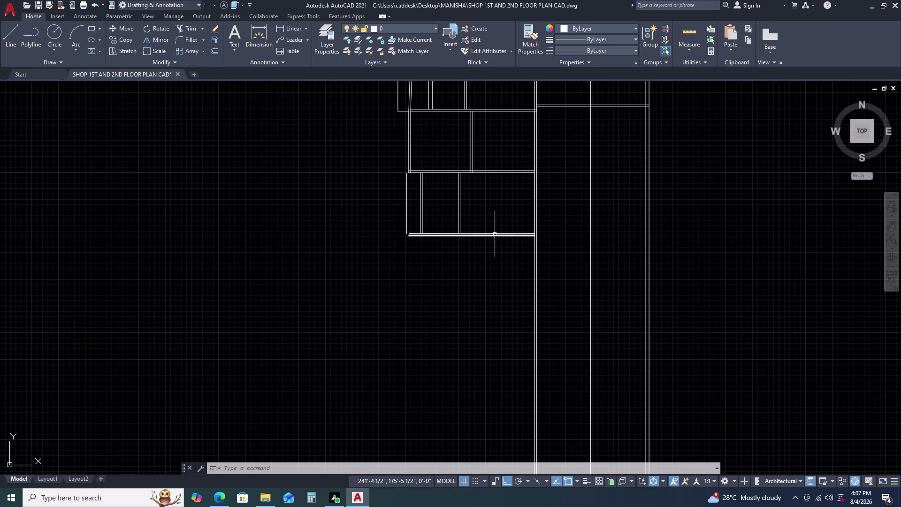
scroll(up, 3)
scroll(up, 3)
middle_drag(494, 240, 508, 225)
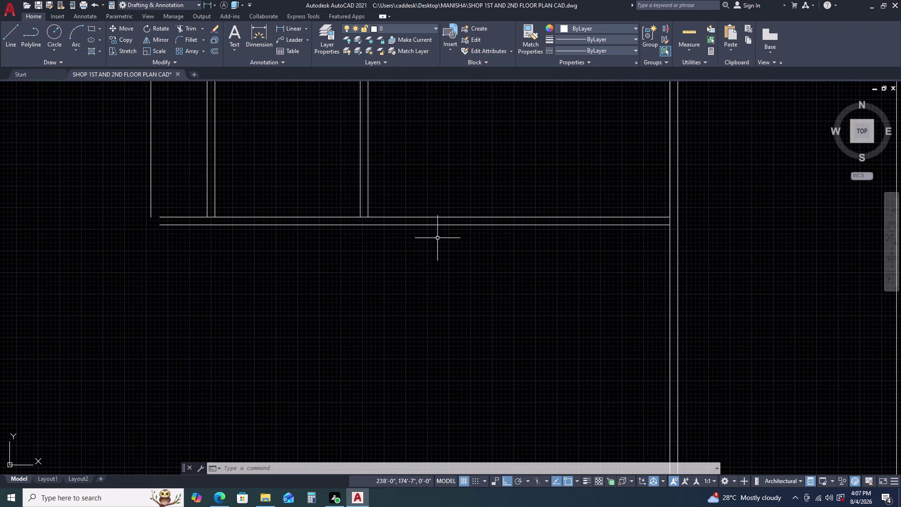
scroll(down, 3)
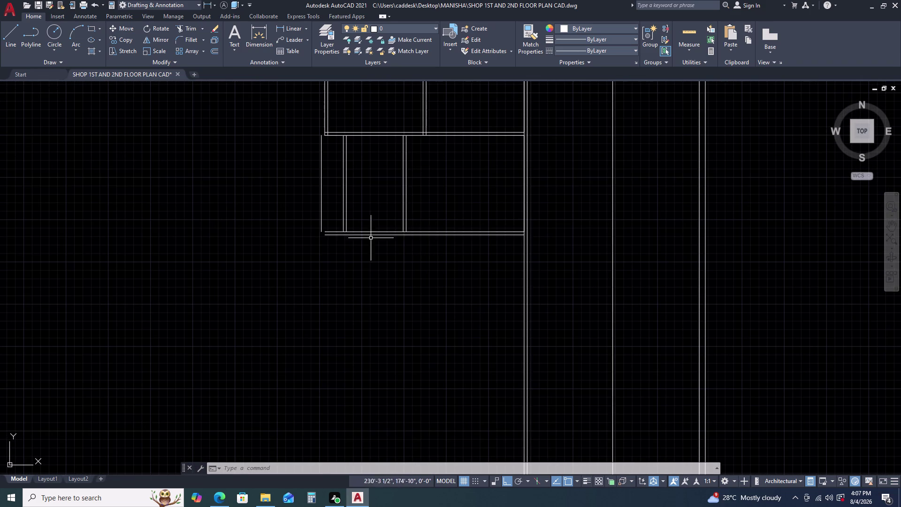
middle_drag(327, 223, 346, 245)
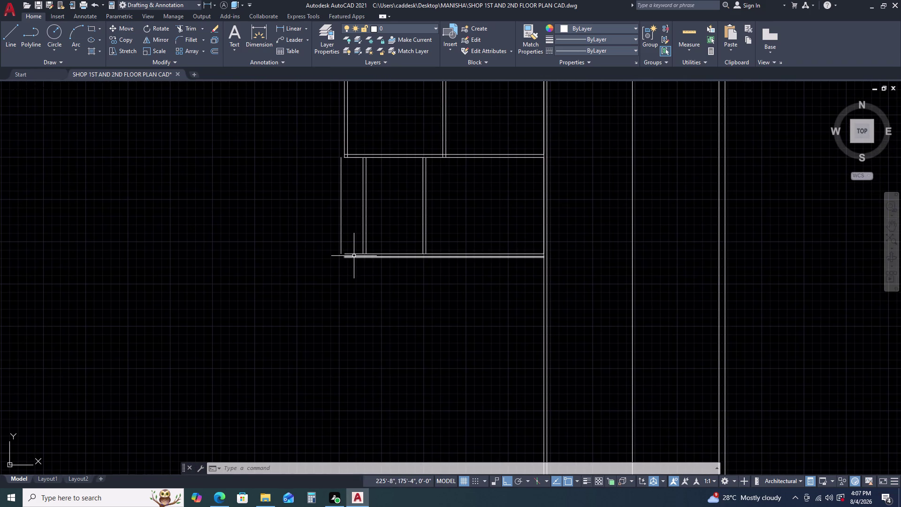
Start a linear dimension with DLI.
key(d)
text(LI)
key(space)
scroll(up, 3)
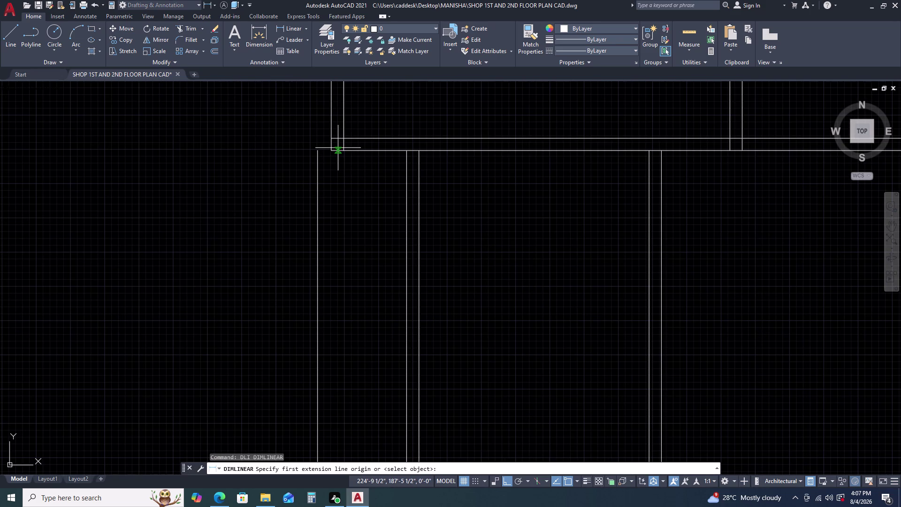
Pick two dimension points at the wall corner, then cancel the dimension.
double_click(331, 150)
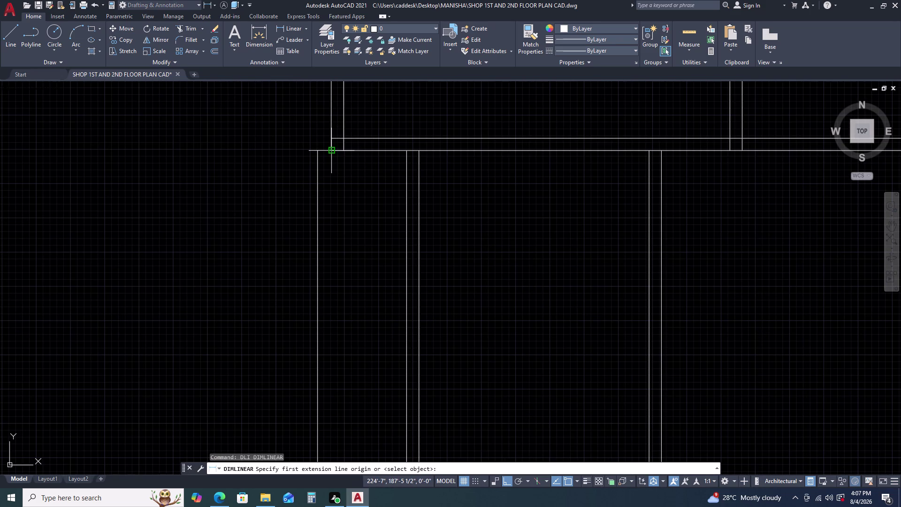
scroll(down, 3)
scroll(up, 3)
click(329, 258)
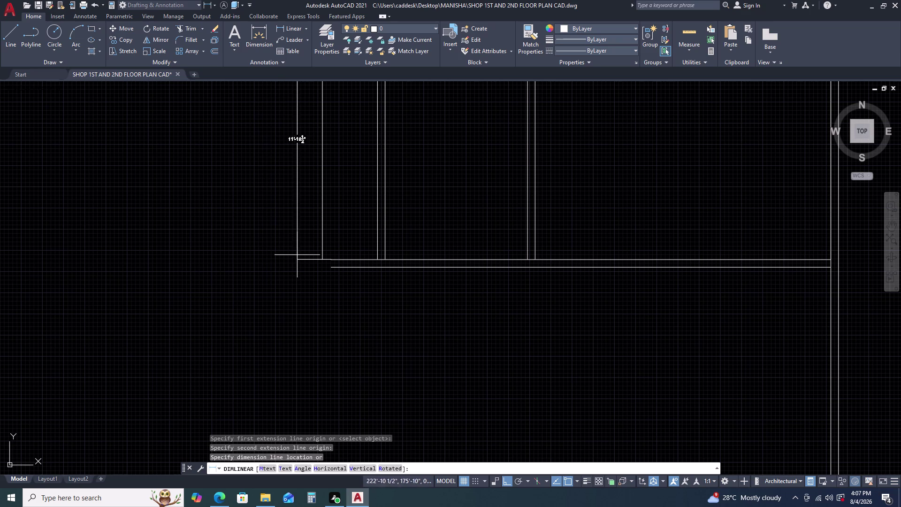
key(Escape)
Delete the outermost 11'-10½" line left of the partition room.
scroll(down, 3)
middle_drag(267, 257, 301, 262)
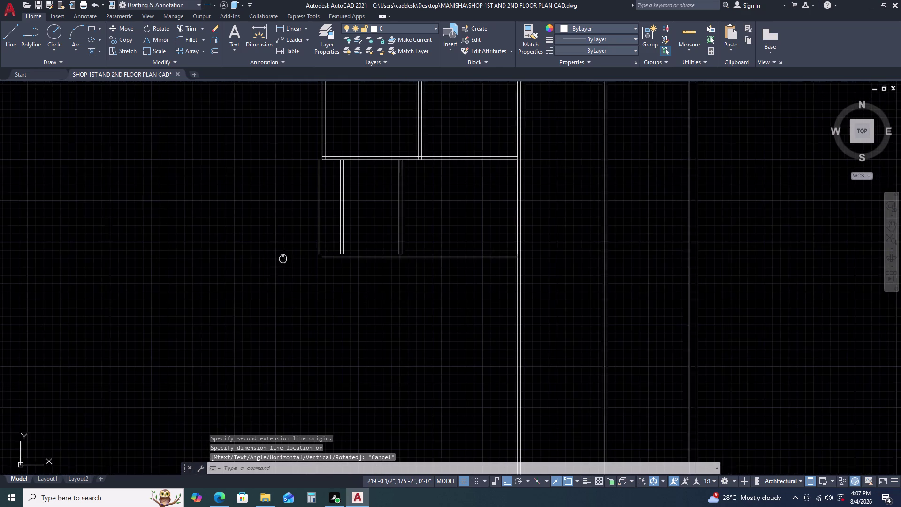
middle_drag(301, 261, 329, 266)
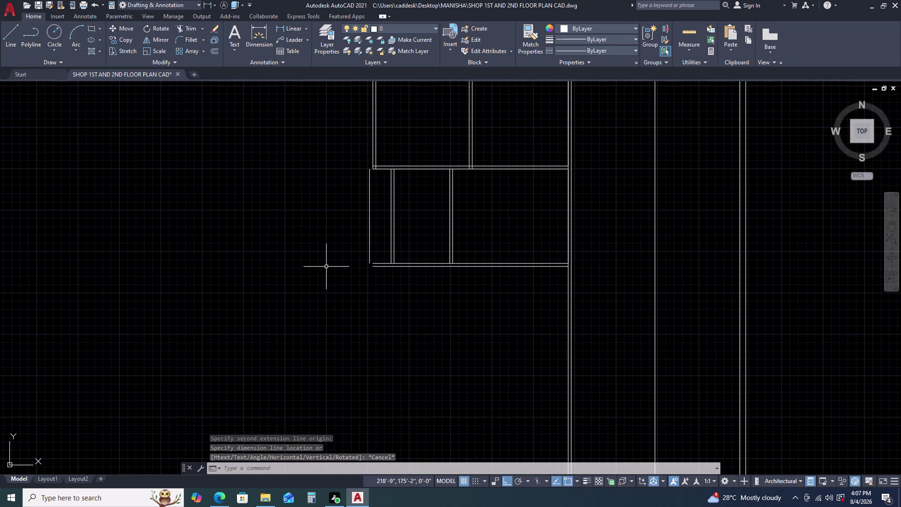
click(371, 220)
click(358, 217)
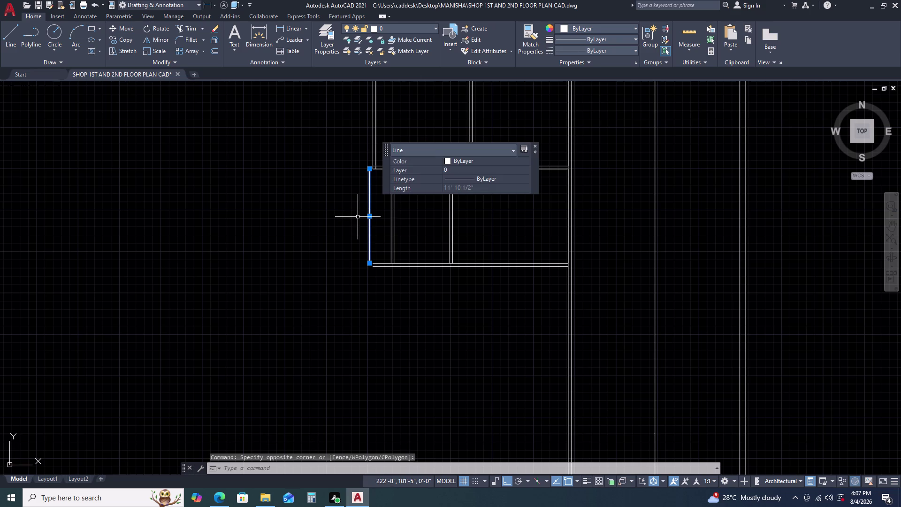
key(Escape)
click(380, 216)
click(356, 222)
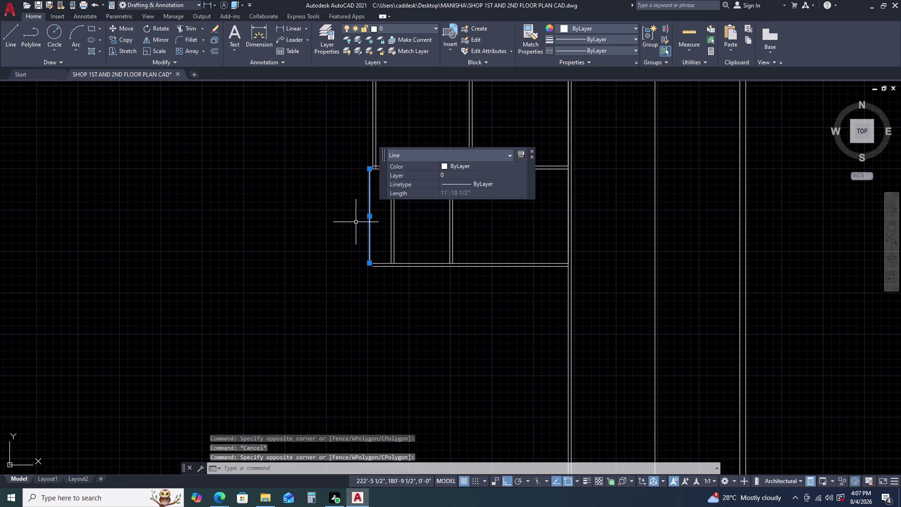
key(Delete)
scroll(up, 3)
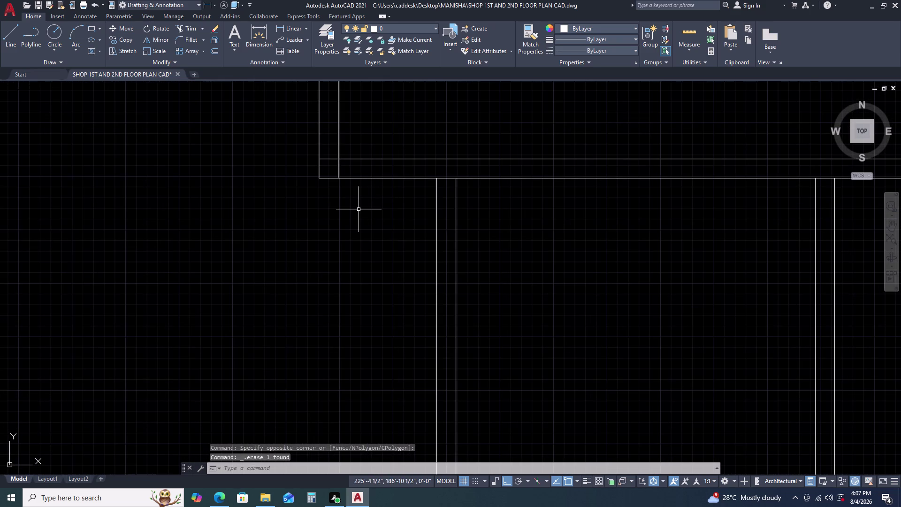
key(l)
key(space)
Draw an 18'6" vertical line down from the upper wall corner.
click(317, 179)
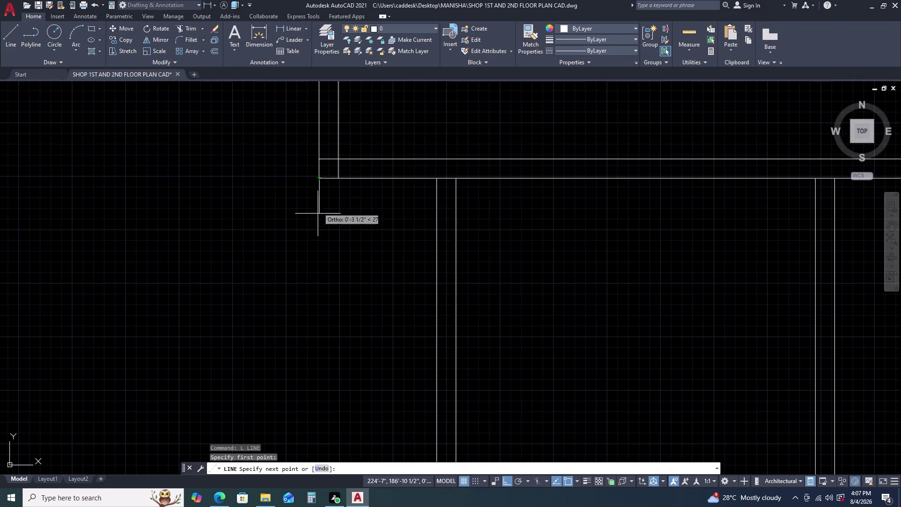
scroll(down, 3)
middle_drag(329, 302, 353, 195)
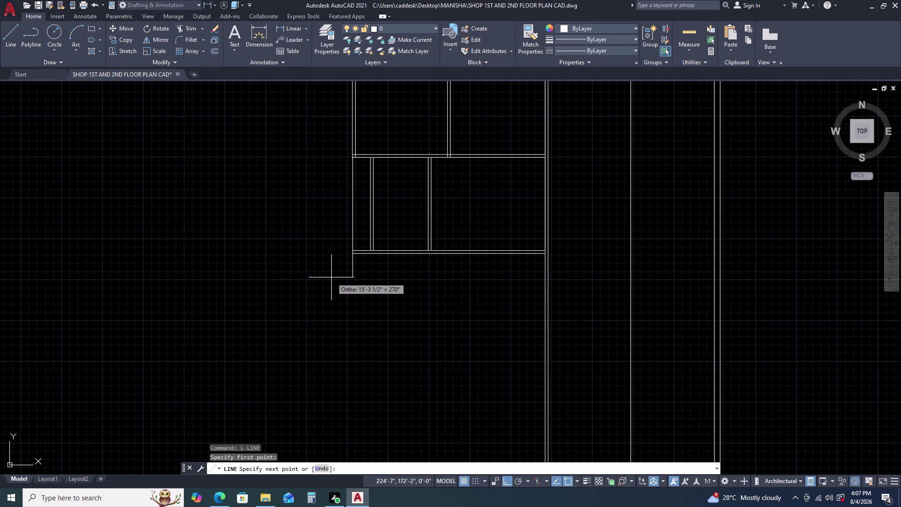
key(1)
text(8')
key(6)
key(Return)
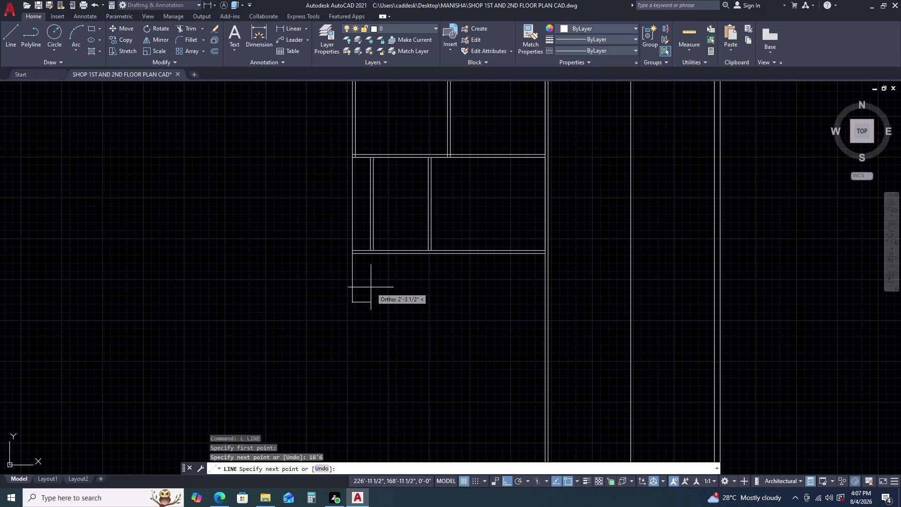
key(Escape)
Clear the selection at the line's bottom and pick the new wall line to offset.
scroll(up, 3)
drag(360, 311, 355, 312)
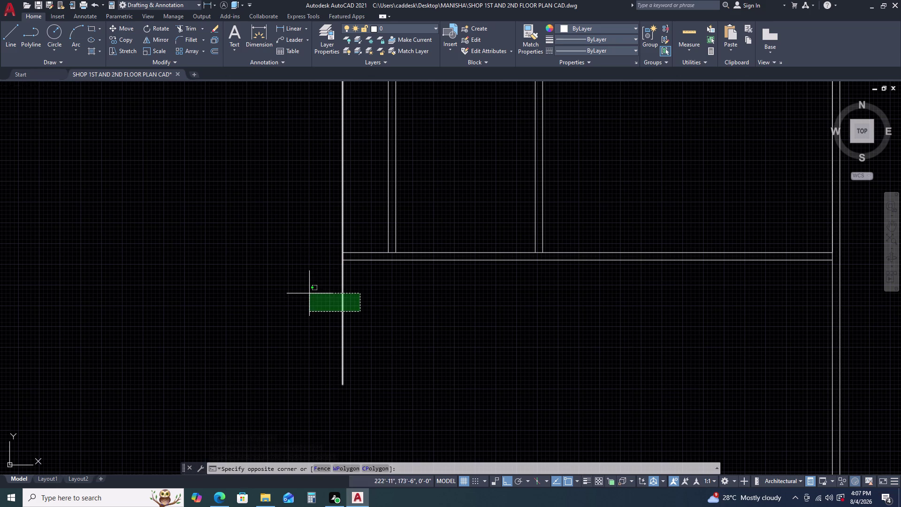
key(Delete)
key(Delete)
key(Escape)
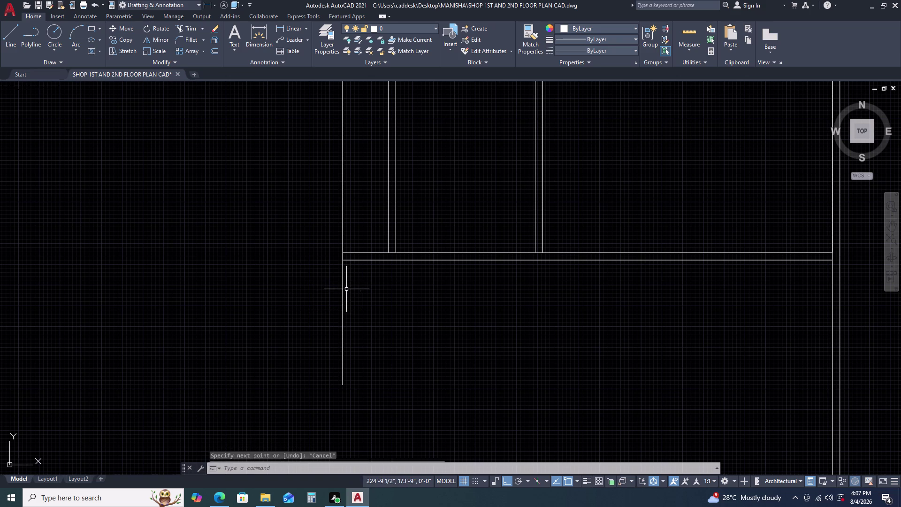
scroll(down, 3)
middle_drag(357, 315, 350, 286)
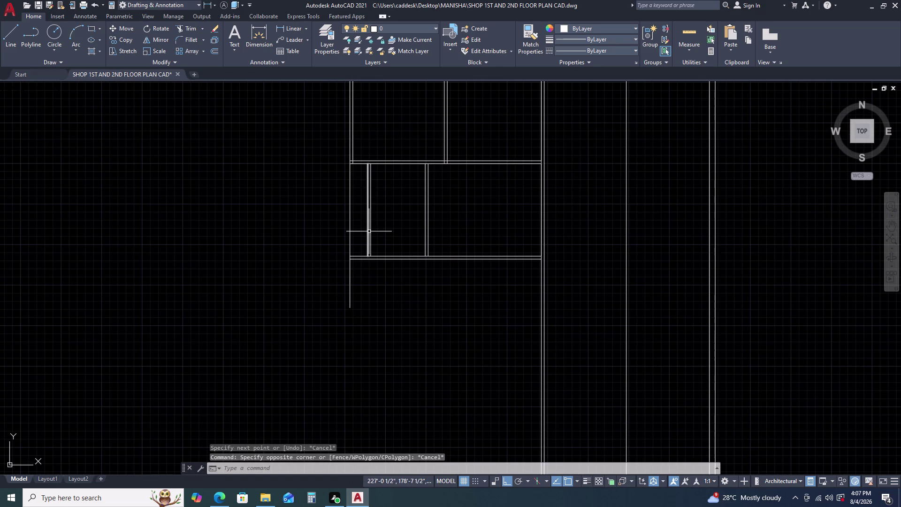
click(369, 231)
text(O)
key(space)
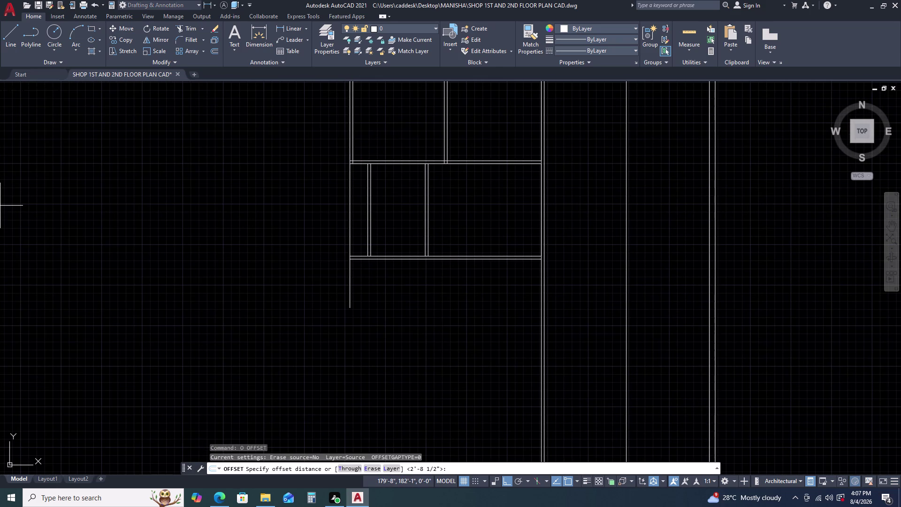
Offset the left partition wall line 4.5 outward to form a parallel outer line.
key(Escape)
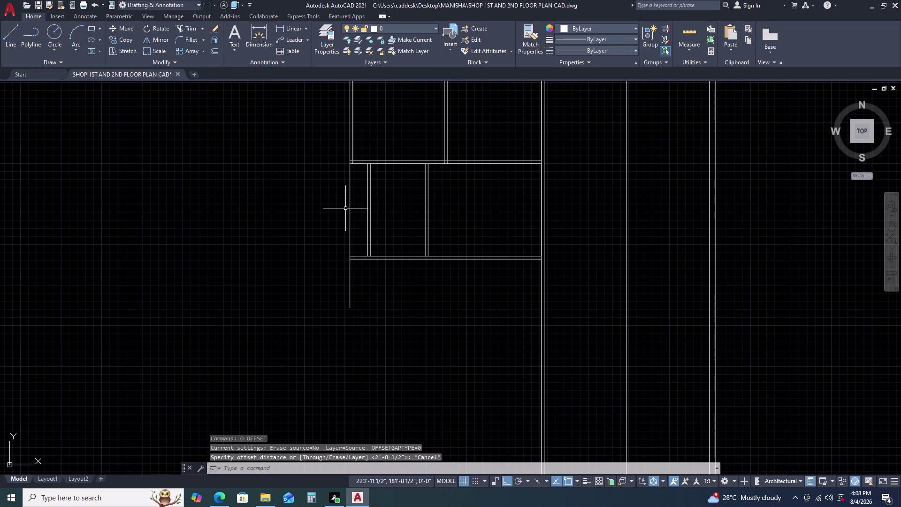
click(351, 207)
key(o)
key(space)
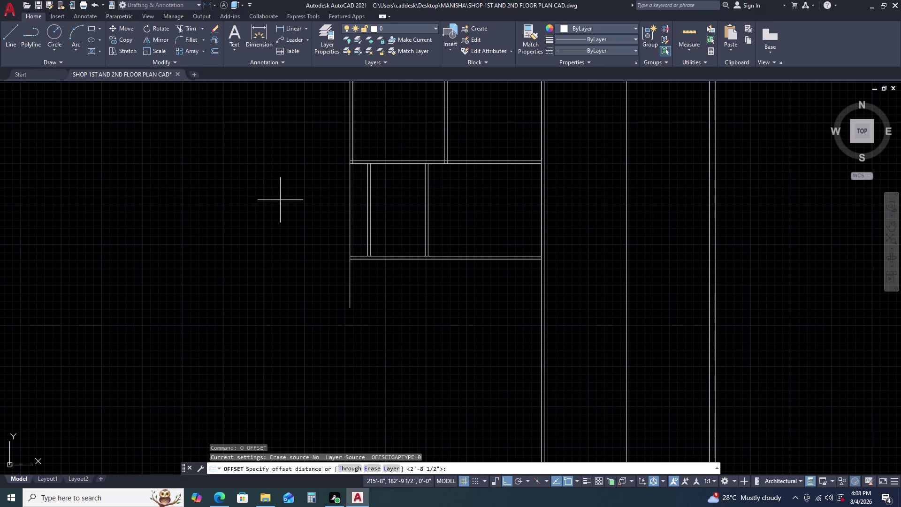
text(45)
text(.5)
key(BackSpace)
key(BackSpace)
key(BackSpace)
text(.)
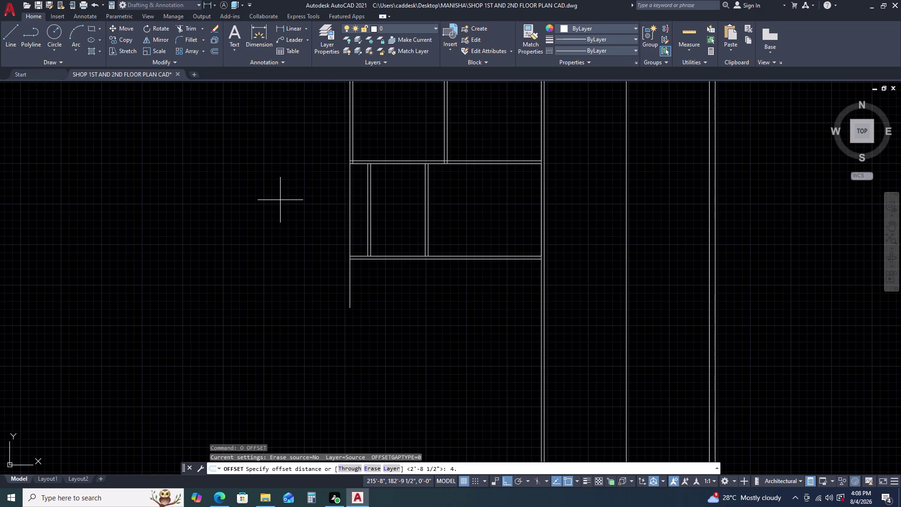
text(5)
key(Return)
click(276, 202)
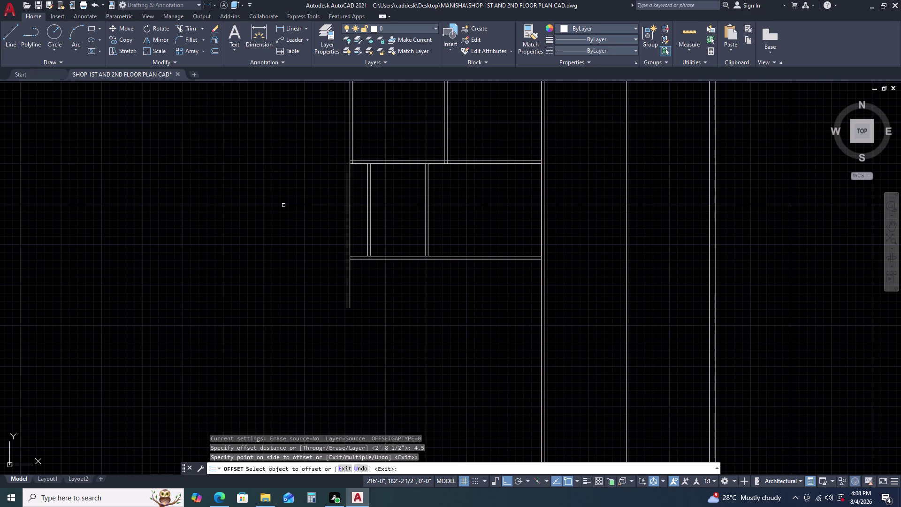
key(Escape)
scroll(up, 3)
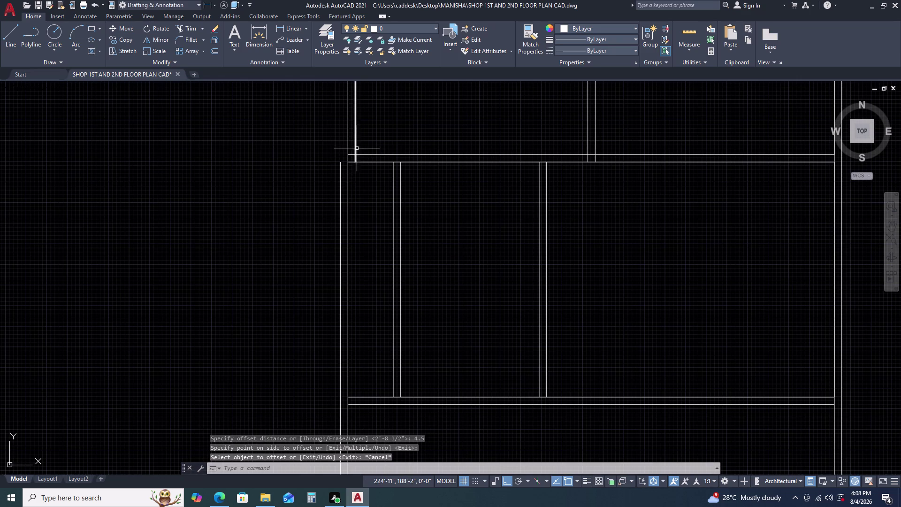
Fillet the new outer wall line with the upper wall into a square corner.
text(F)
key(space)
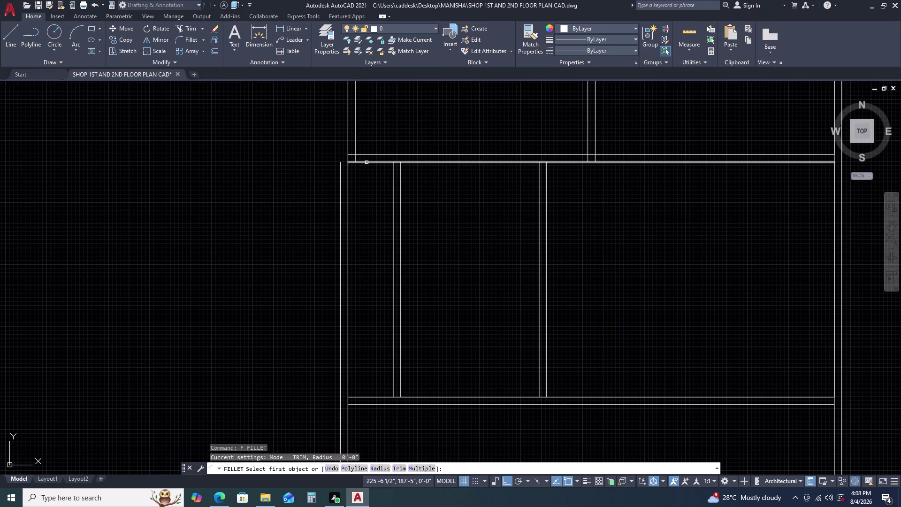
click(367, 163)
click(348, 175)
key(space)
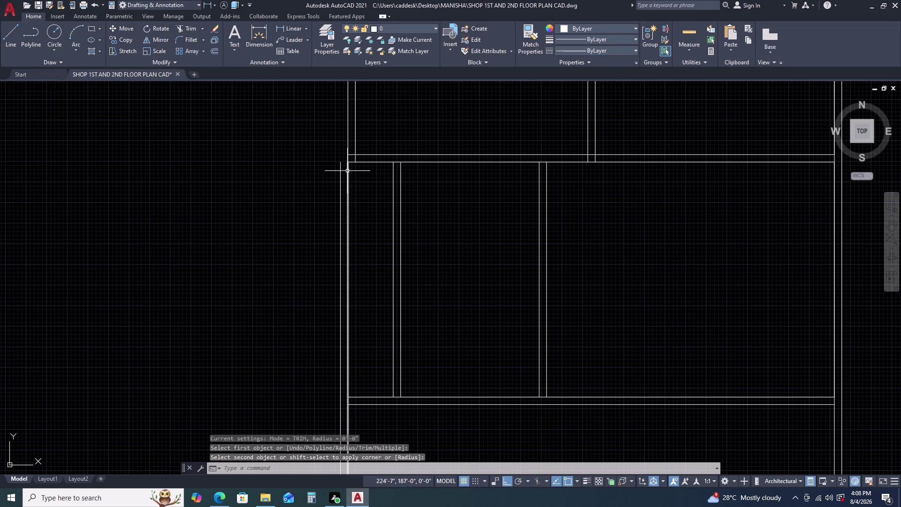
click(358, 153)
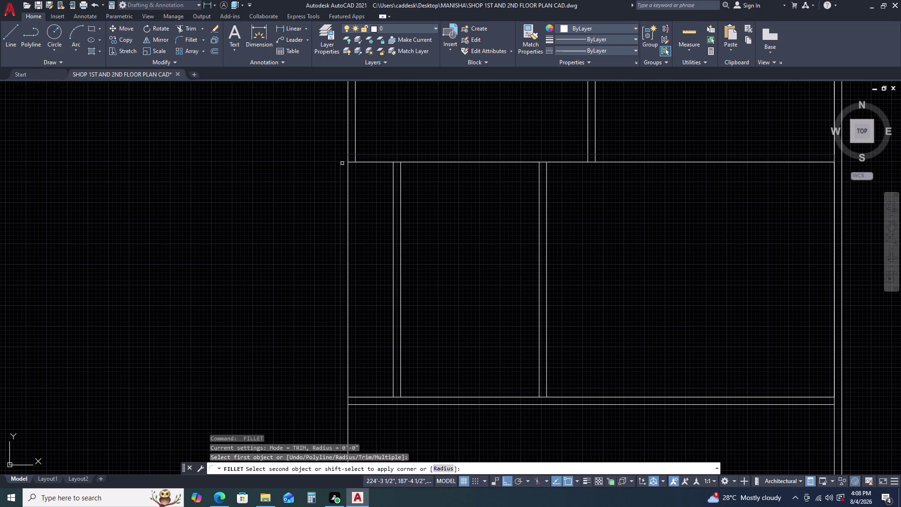
click(343, 163)
click(341, 171)
key(Escape)
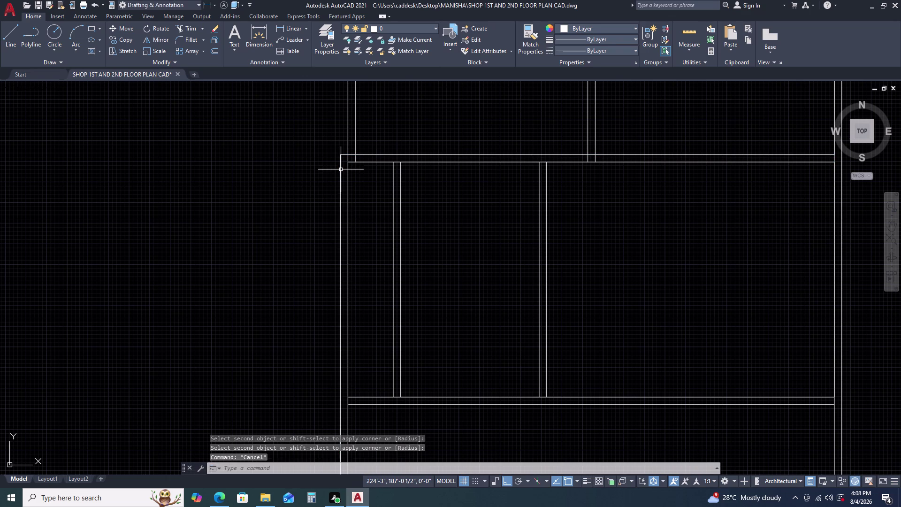
Trim the two overlapping wall pieces at the upper-left corner.
text(TR)
key(space)
scroll(up, 3)
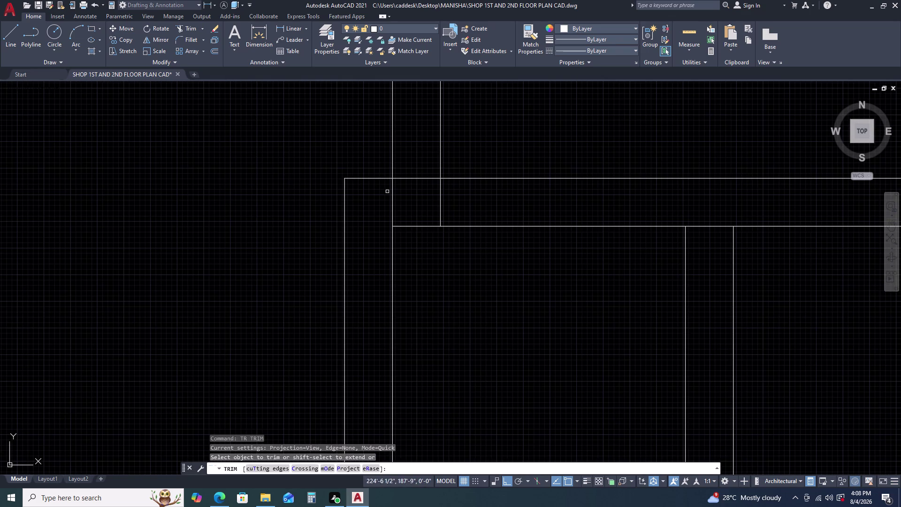
click(392, 189)
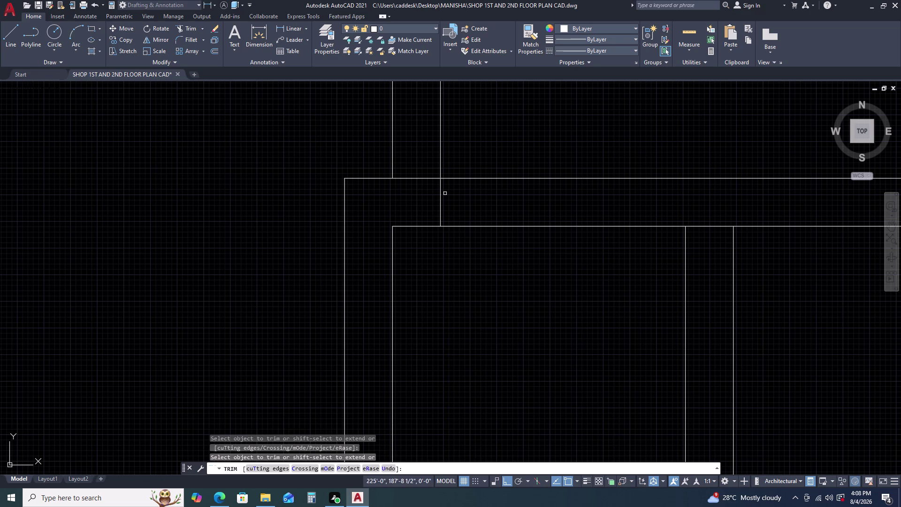
click(441, 196)
scroll(down, 3)
key(Escape)
scroll(down, 3)
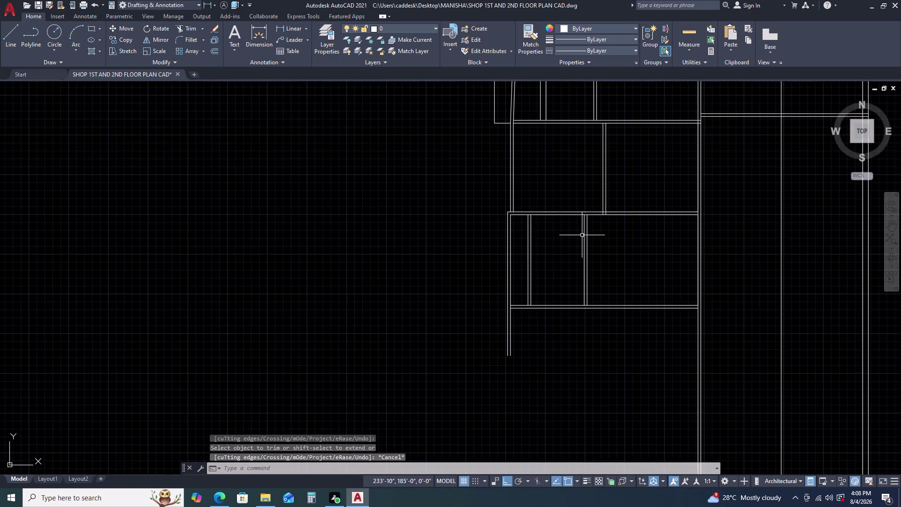
Pan across the plan to bring the lower-left partition room into view.
middle_drag(582, 236, 468, 181)
middle_drag(416, 265, 409, 232)
middle_drag(399, 244, 383, 243)
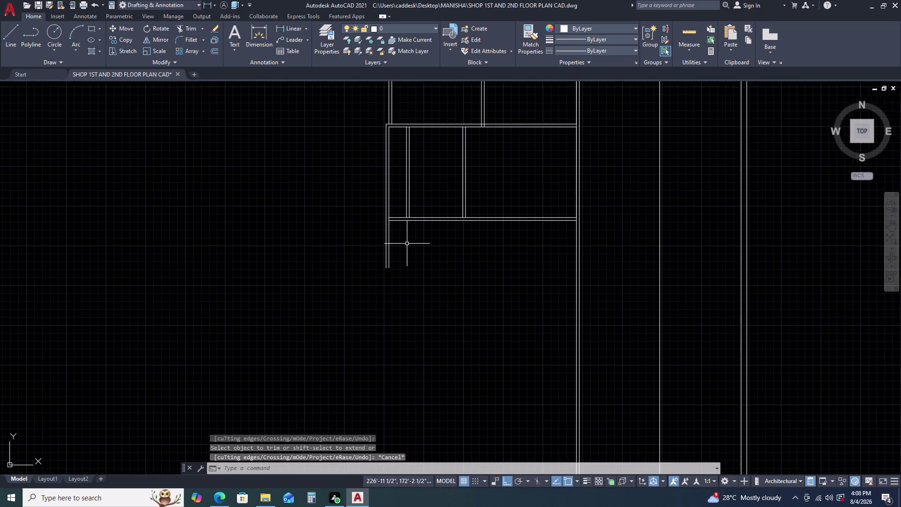
middle_drag(383, 244, 371, 243)
middle_drag(441, 240, 479, 223)
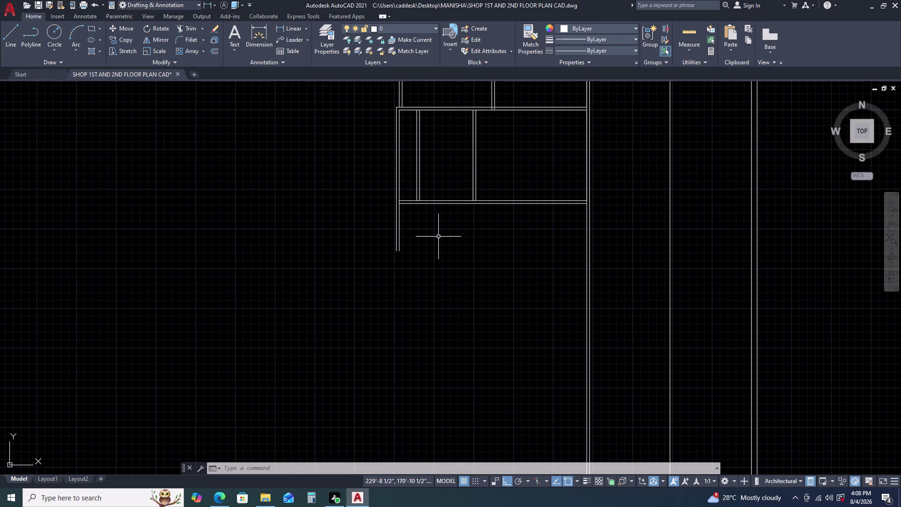
scroll(down, 3)
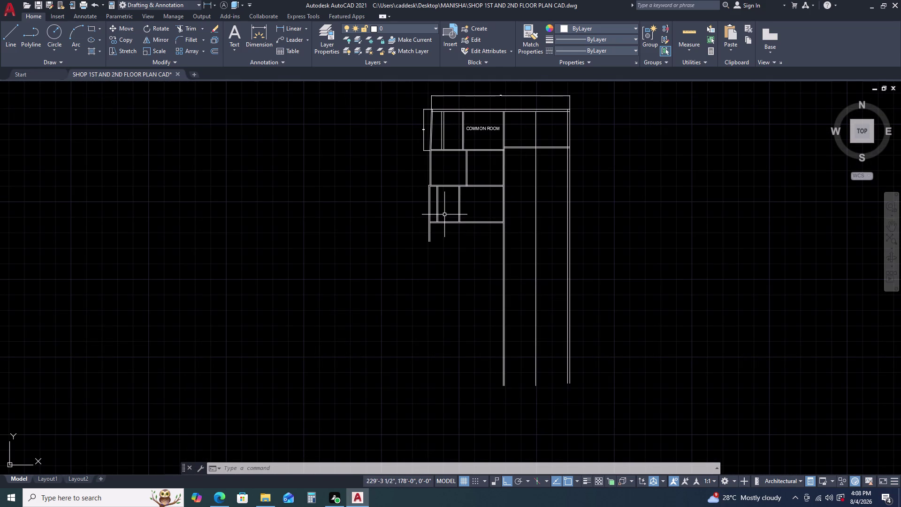
scroll(up, 3)
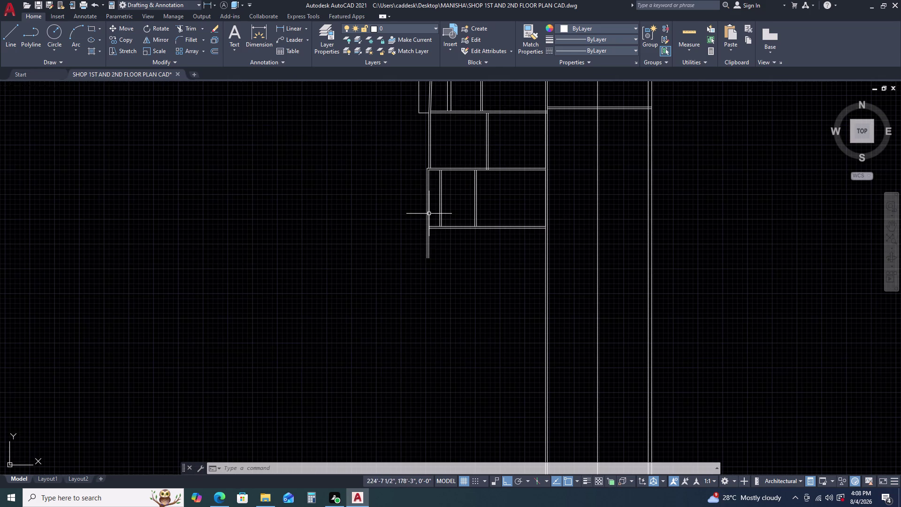
middle_click(439, 213)
middle_drag(440, 217, 443, 240)
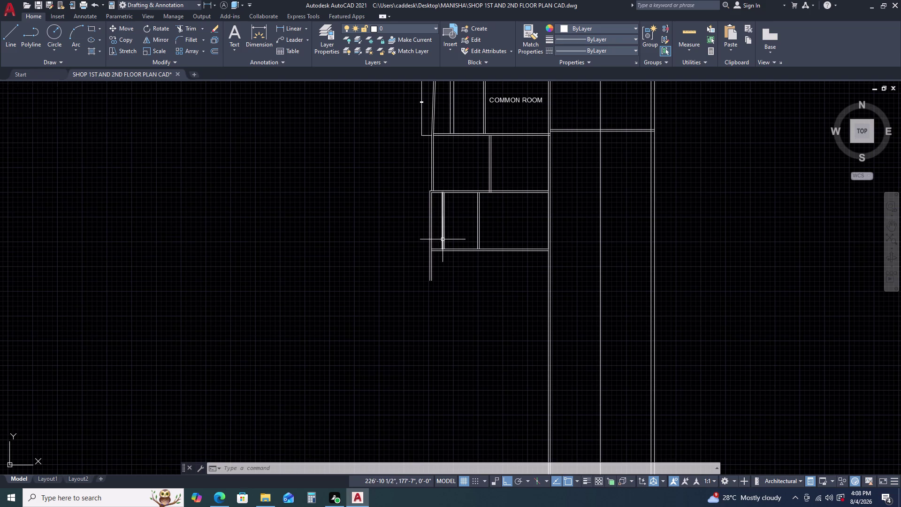
Delete the two short stray wall lines at the lower-left room.
click(440, 223)
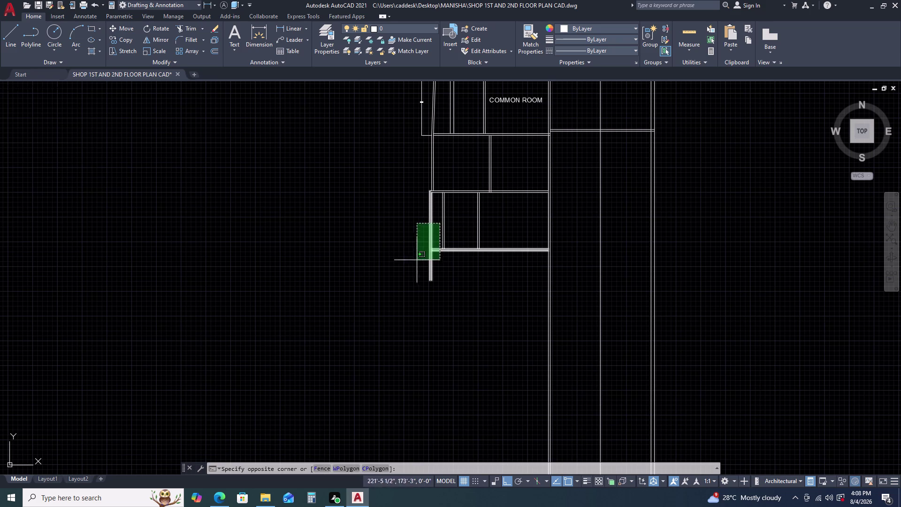
key(Escape)
click(436, 219)
click(408, 226)
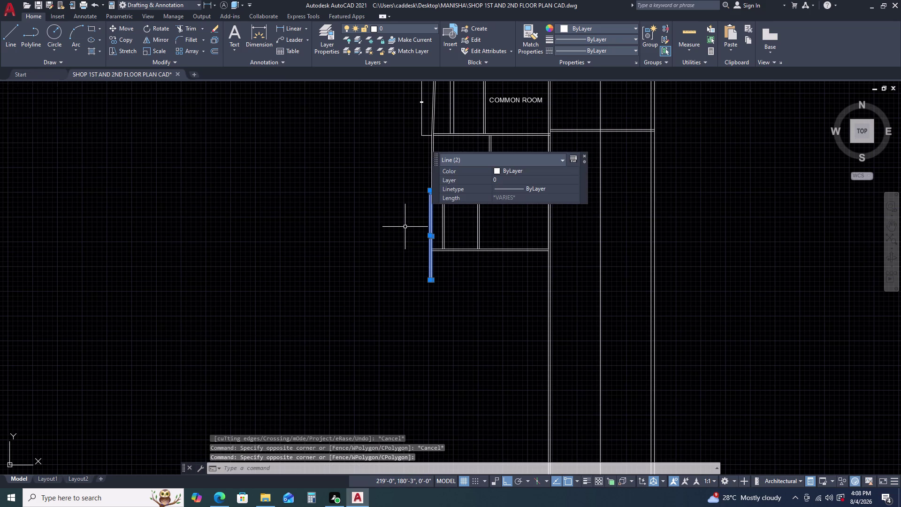
key(Delete)
middle_drag(428, 247, 435, 245)
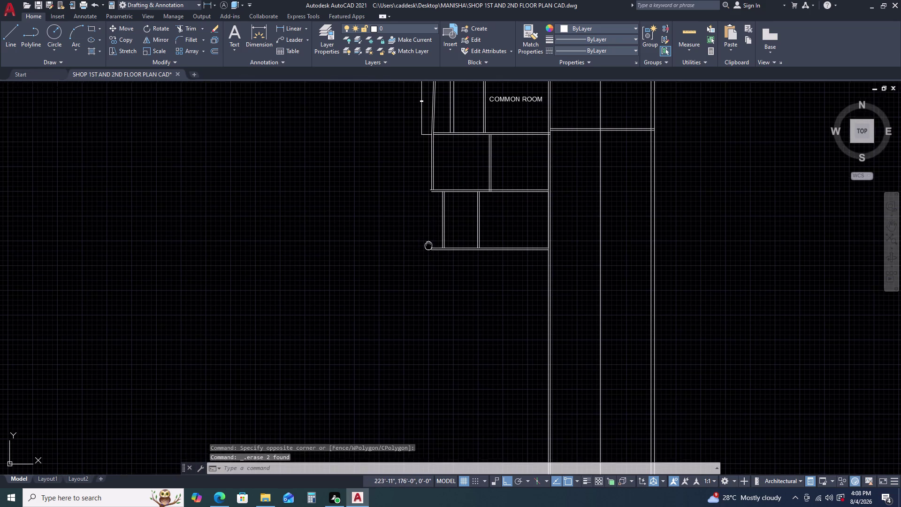
middle_drag(435, 245, 453, 231)
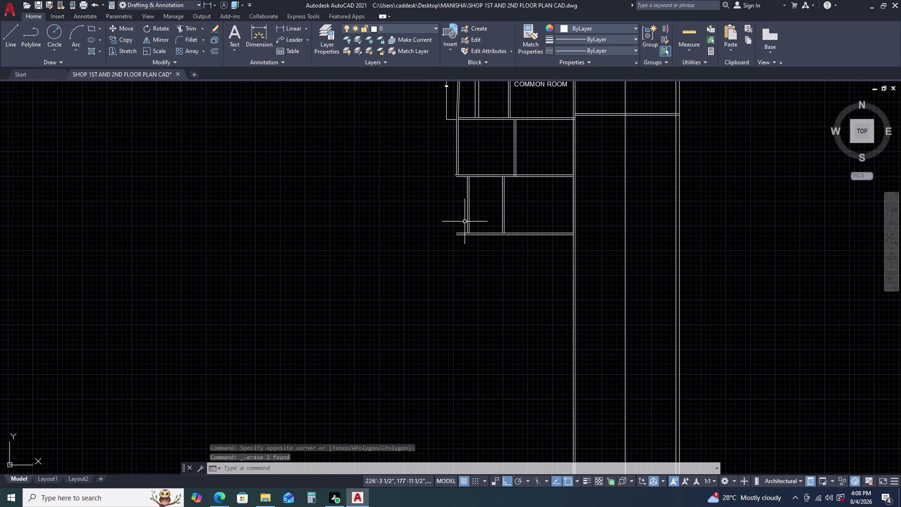
scroll(up, 3)
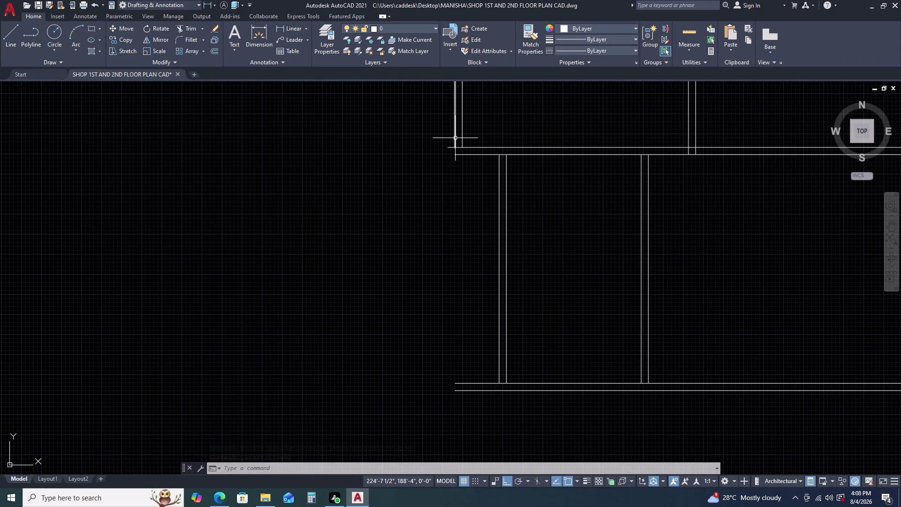
Grip-stretch the room's wall line endpoint down to the lower wall.
click(455, 138)
click(455, 145)
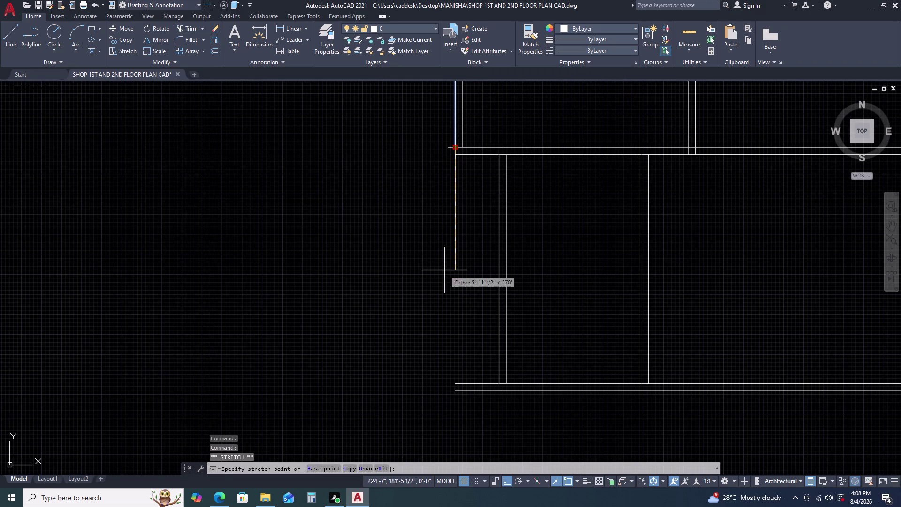
click(455, 417)
key(Escape)
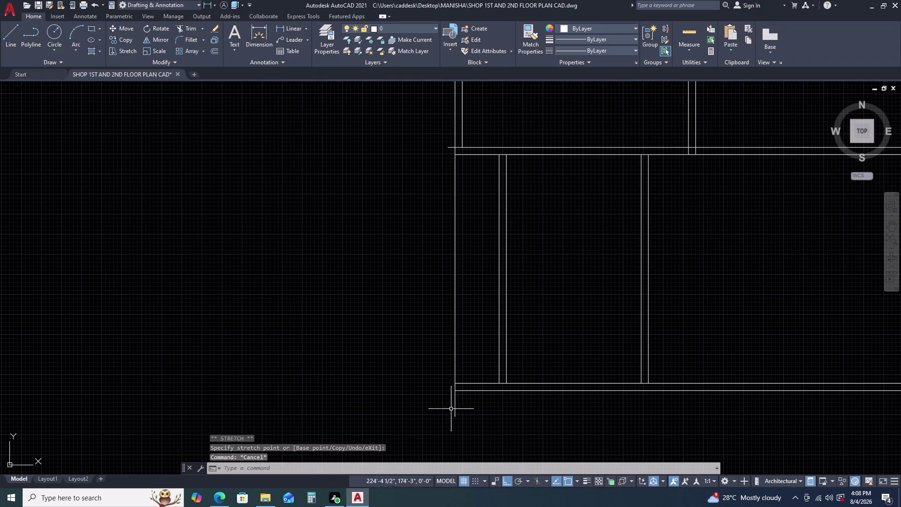
scroll(down, 3)
scroll(down, 3)
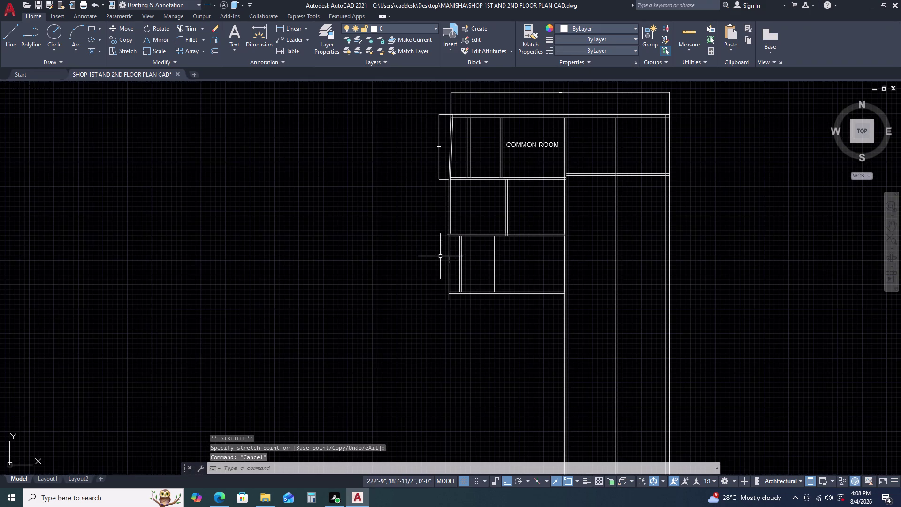
scroll(up, 3)
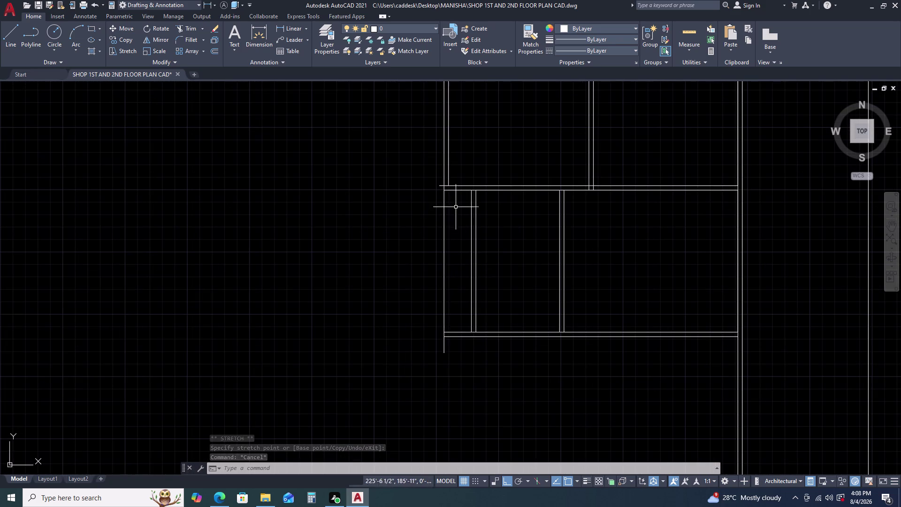
scroll(up, 3)
Pan along the left wall and back toward the COMMON ROOM and rooms.
middle_drag(452, 201, 437, 221)
middle_drag(427, 230, 407, 245)
scroll(down, 3)
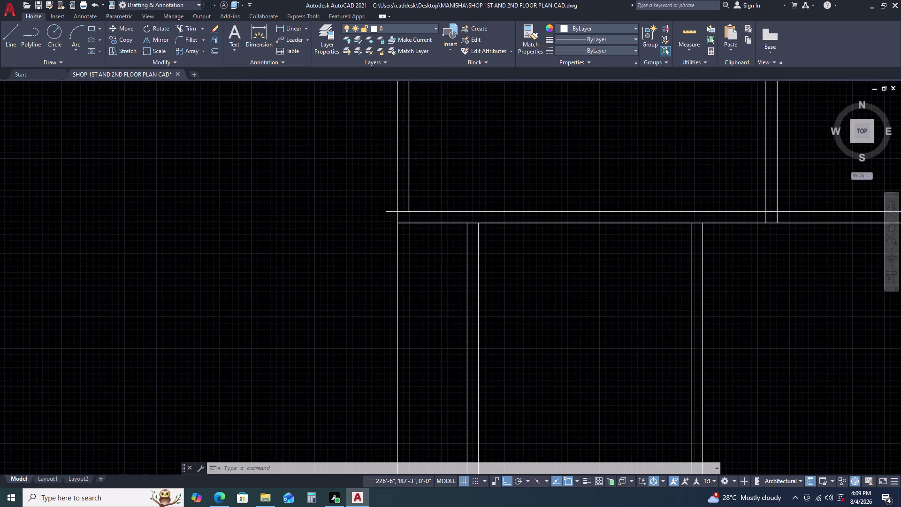
scroll(down, 3)
middle_drag(482, 233, 464, 273)
key(Escape)
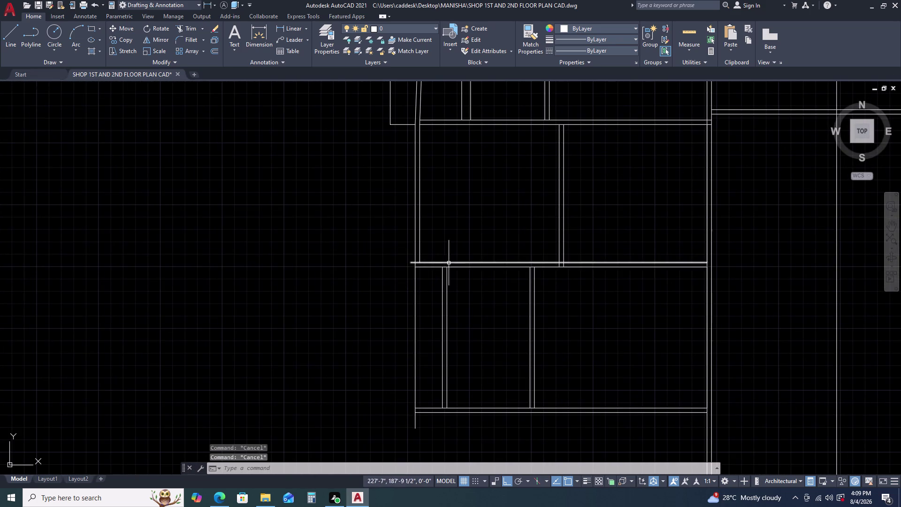
scroll(up, 3)
scroll(down, 3)
middle_drag(461, 216, 346, 309)
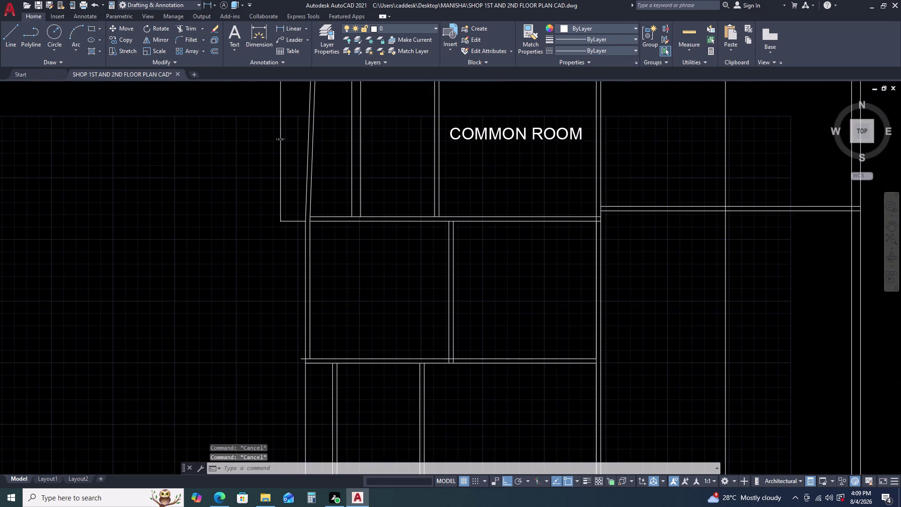
scroll(down, 3)
middle_drag(356, 284, 364, 250)
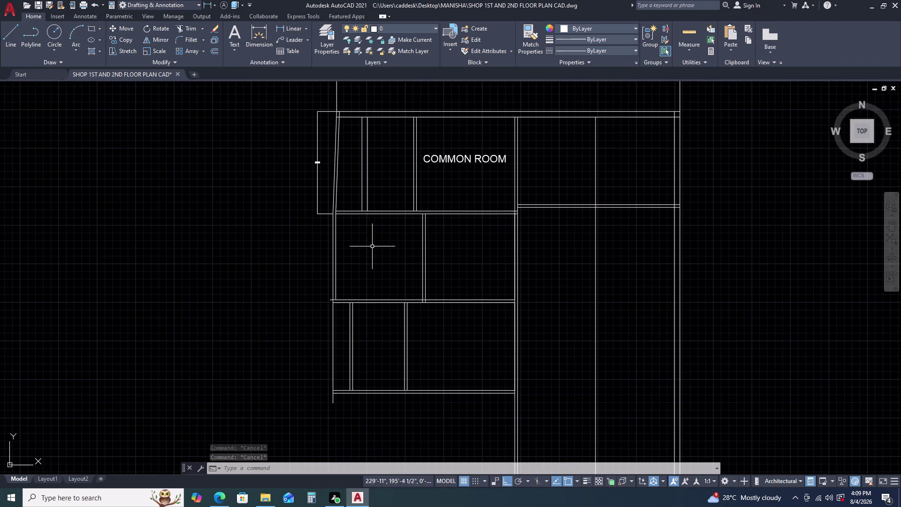
middle_drag(373, 314, 383, 245)
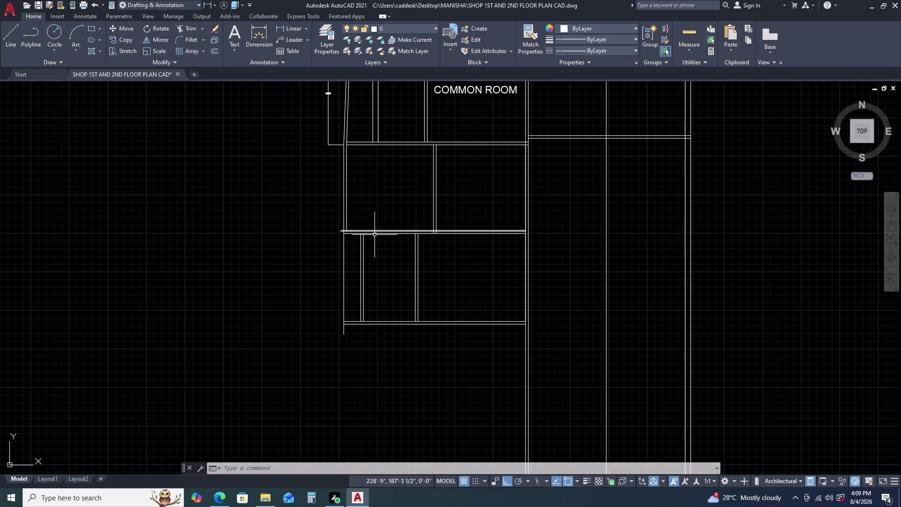
Draw a 6' by 5' rectangle via REC Dimensions, left of the plan.
text(RE)
key(c)
key(space)
key(space)
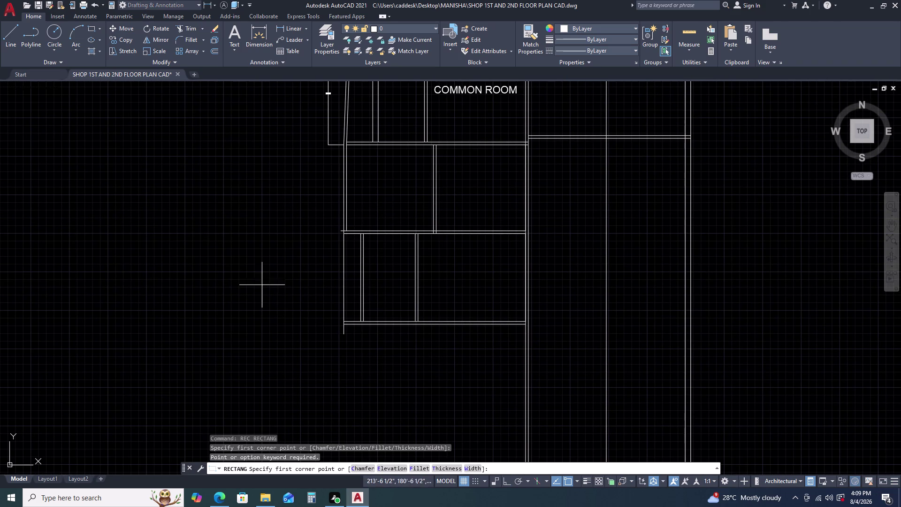
click(240, 257)
text(D)
key(space)
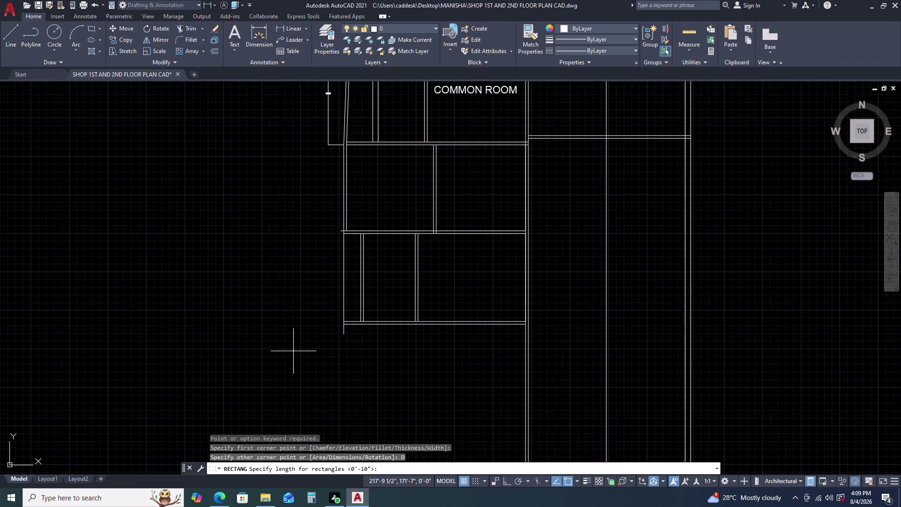
text(6')
key(Return)
text(5')
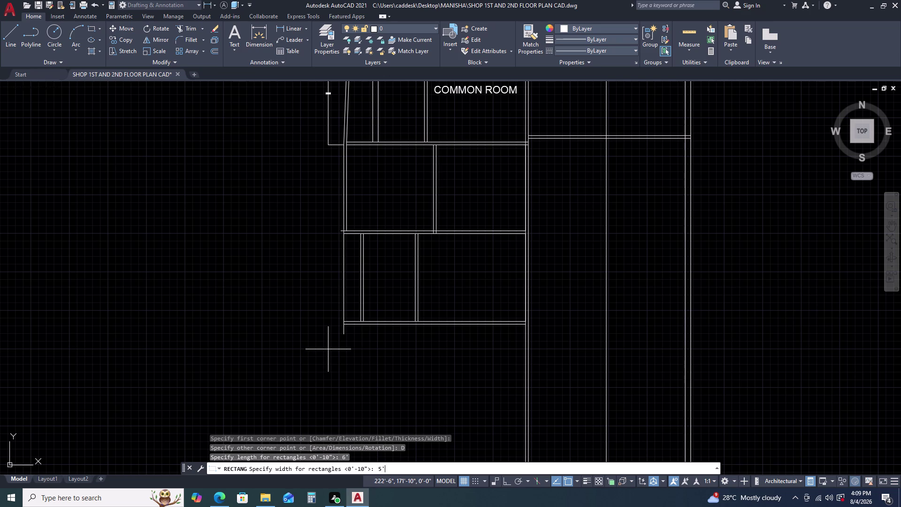
key(Return)
double_click(306, 362)
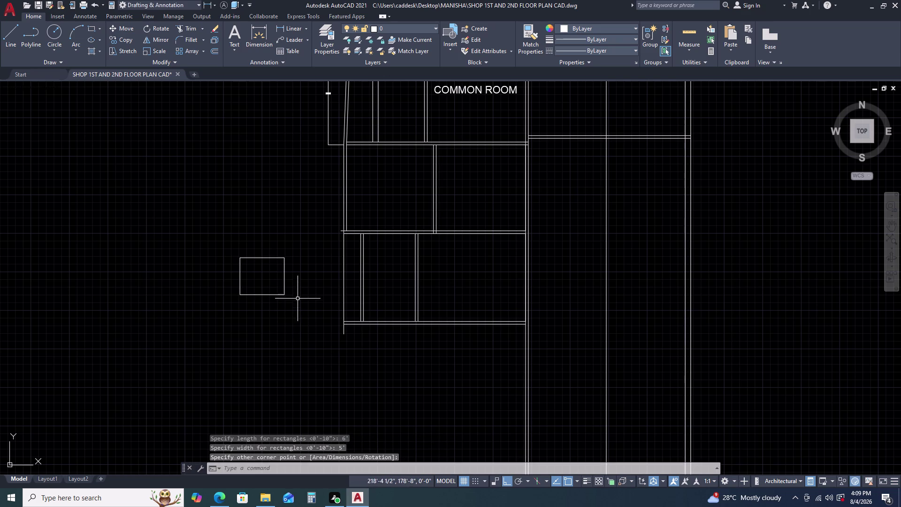
click(295, 297)
click(273, 267)
text(O)
key(space)
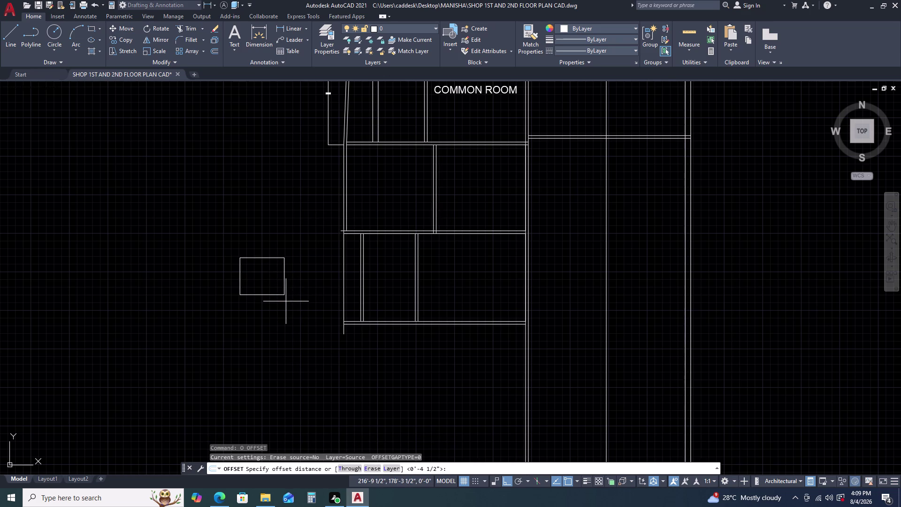
Offset the rectangle 4.5 inward to create its inner outline.
key(period)
key(BackSpace)
text(4.5)
key(Return)
click(292, 325)
key(Escape)
click(303, 253)
Start moving both rectangles, cancel, and pan back to the floor plan.
click(272, 282)
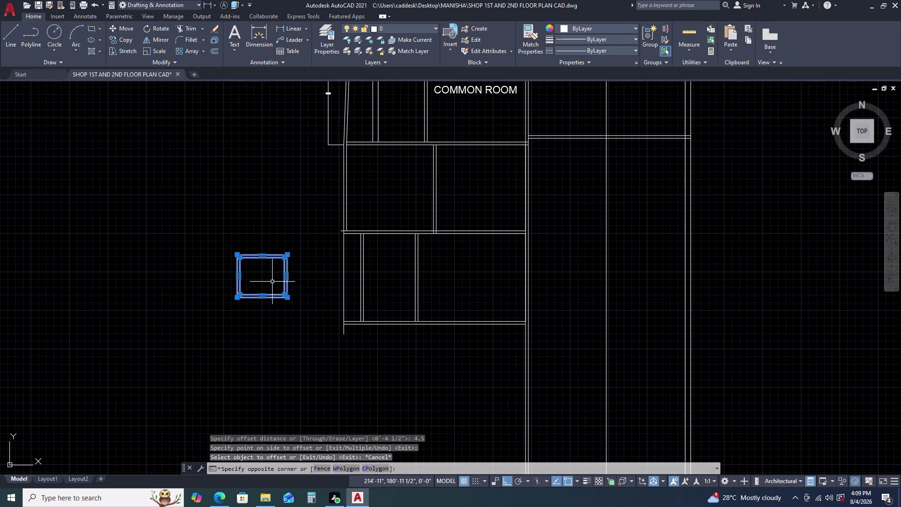
key(m)
key(space)
scroll(up, 3)
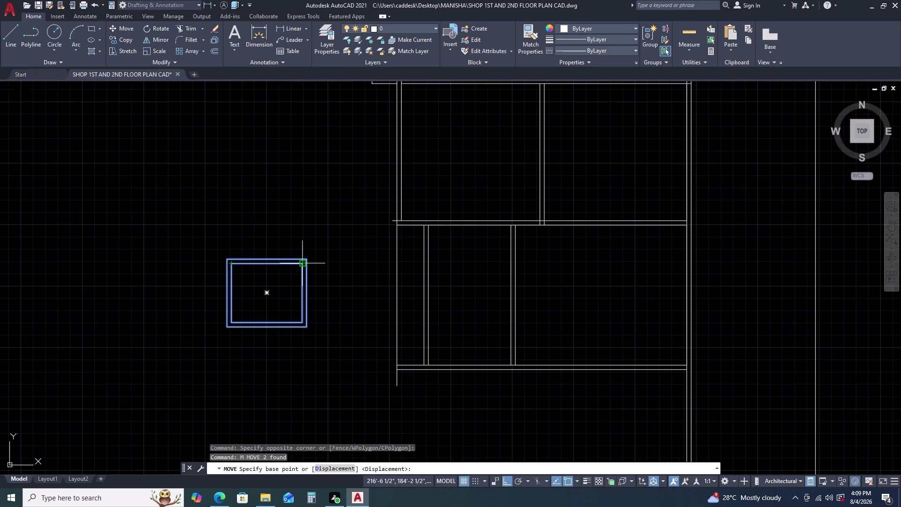
key(Escape)
text(L)
key(space)
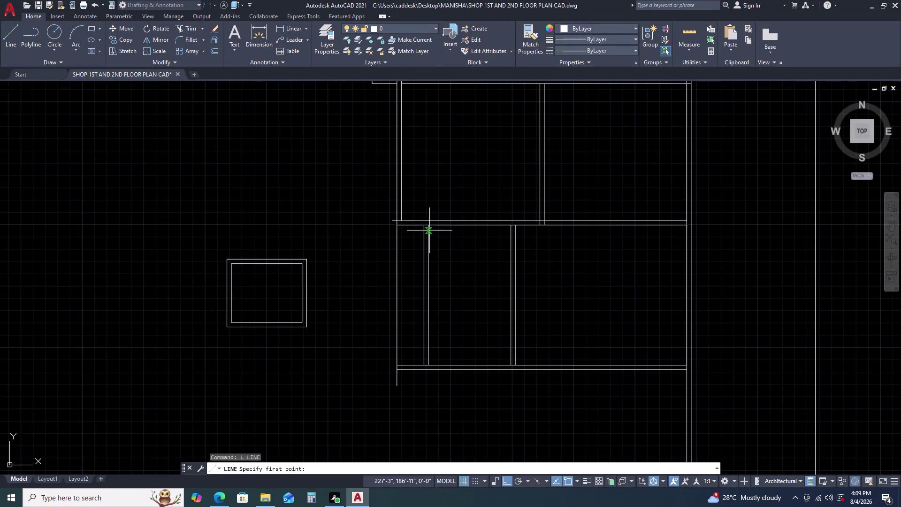
scroll(down, 3)
middle_drag(507, 213, 462, 262)
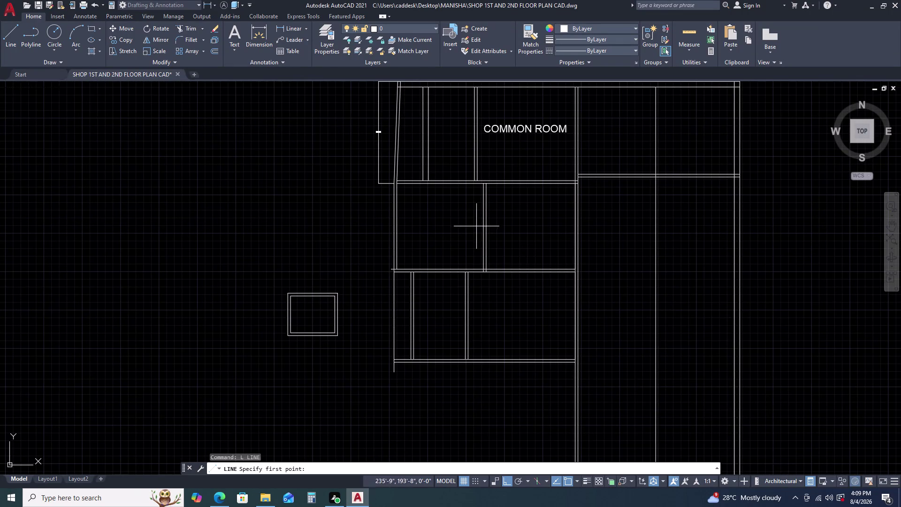
middle_drag(490, 206, 492, 231)
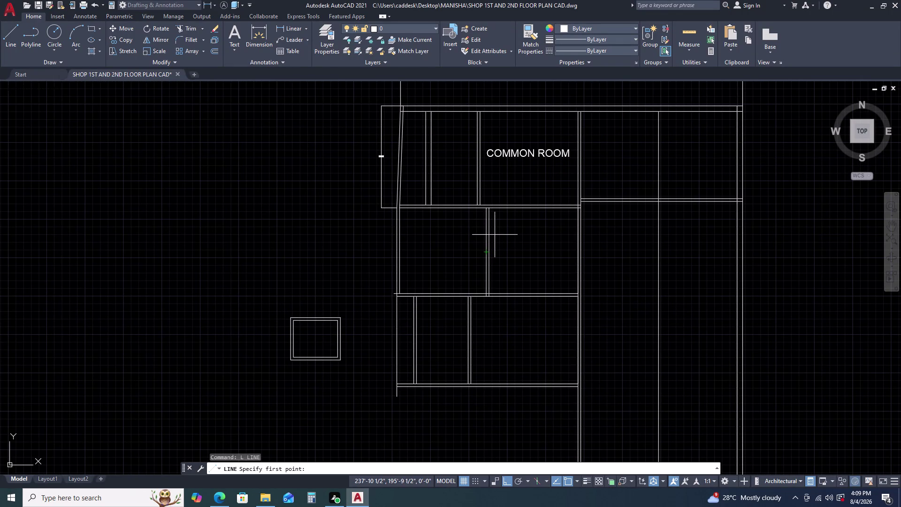
Delete the bottom wall's two lines and the lower row of partition rooms.
key(Escape)
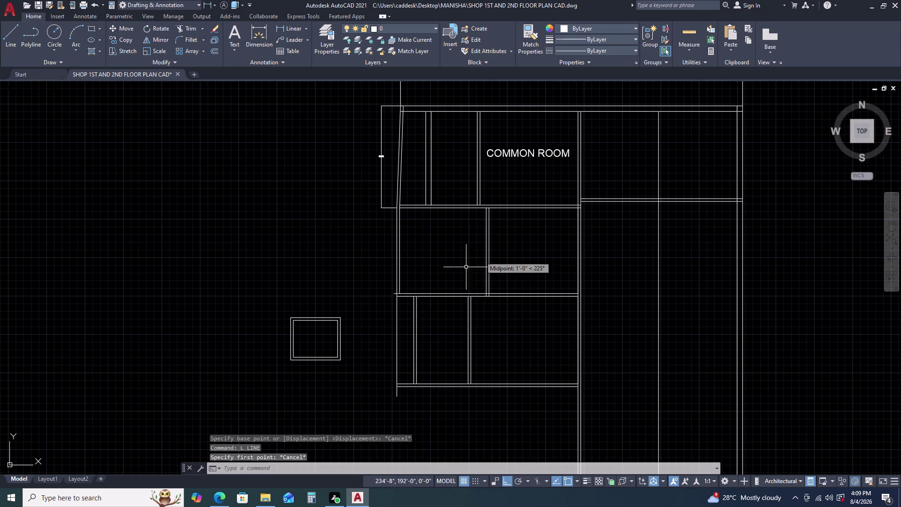
key(Escape)
key(Escape)
drag(467, 340, 457, 342)
key(Escape)
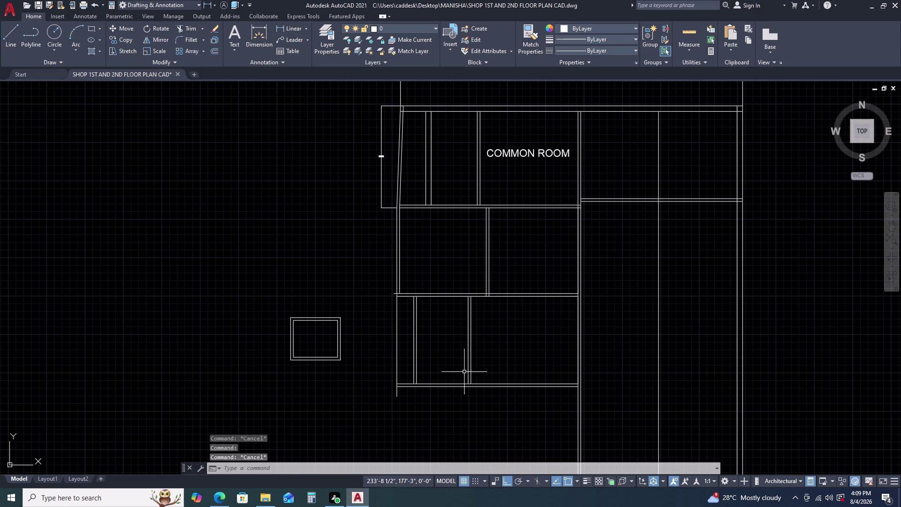
click(379, 299)
click(583, 420)
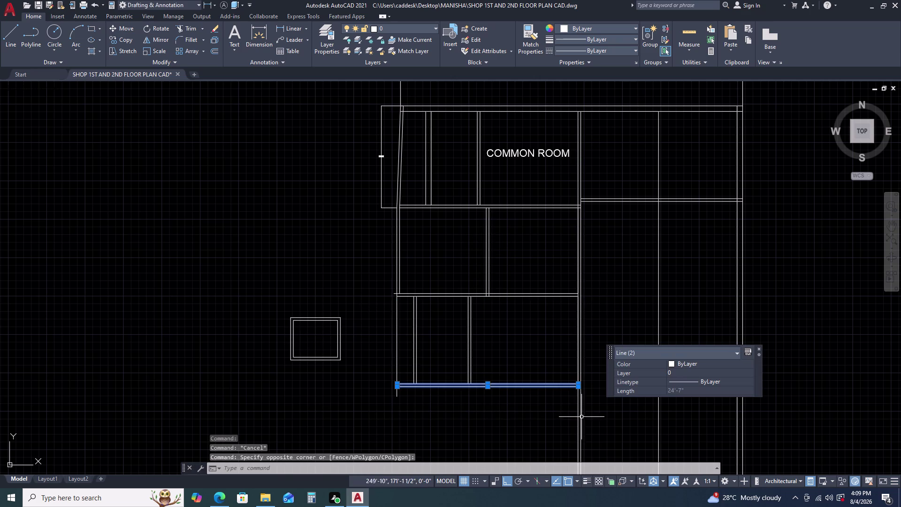
key(Delete)
drag(498, 346, 474, 350)
click(365, 358)
key(Delete)
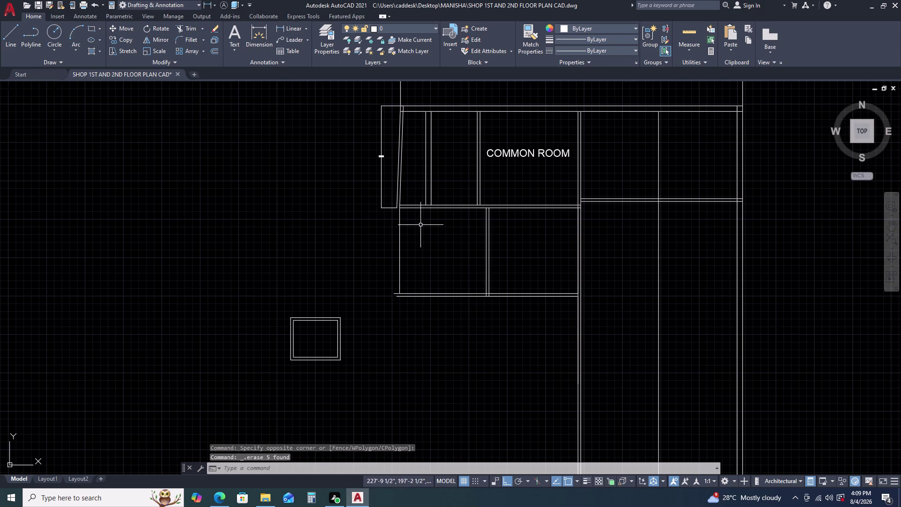
Select the middle rooms' left wall line and attempt a 4.5 offset.
click(407, 231)
click(368, 249)
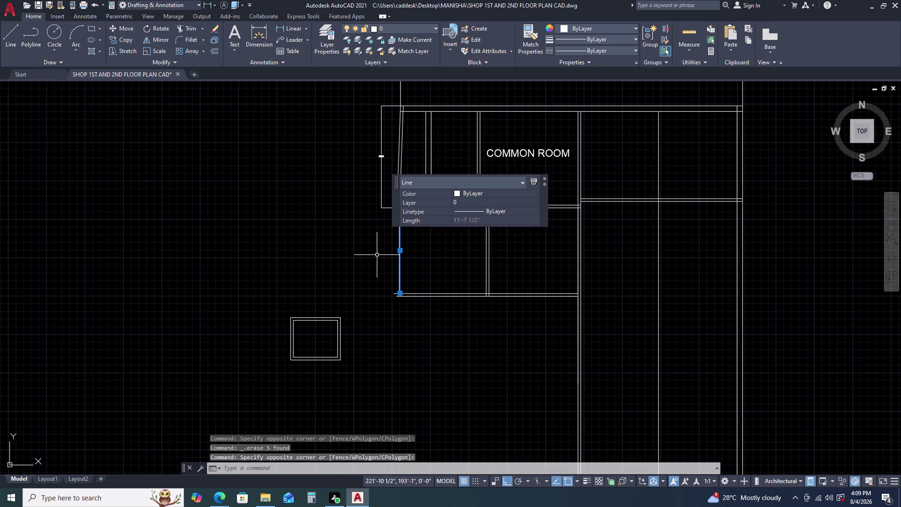
text(OI)
key(space)
text(4.)
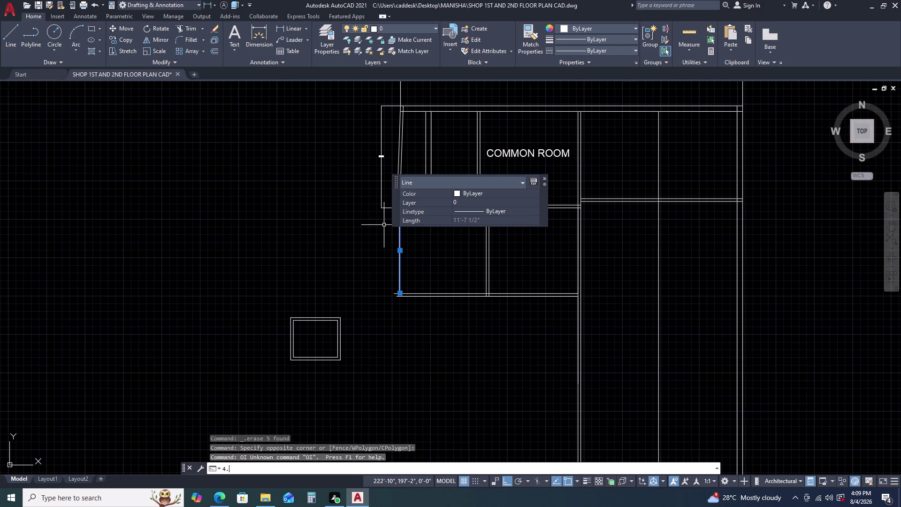
text(5)
key(Return)
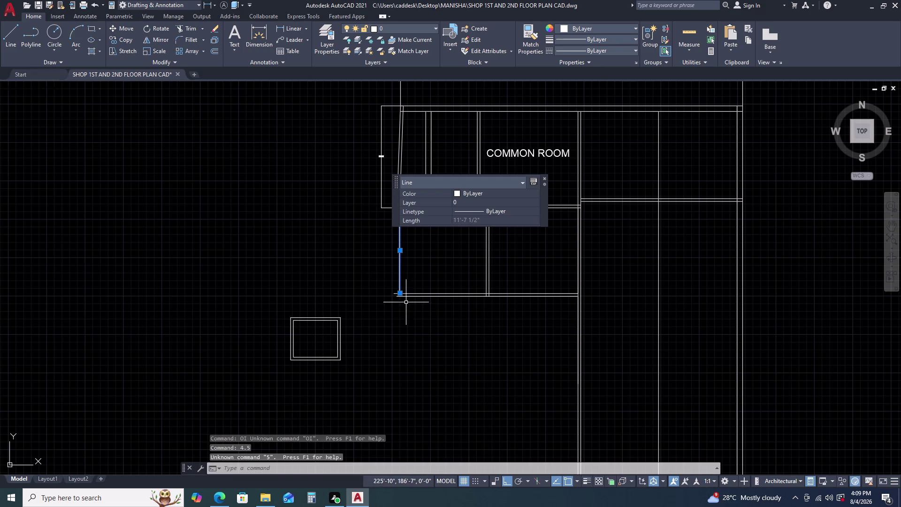
key(Escape)
Offset the left wall line below COMMON ROOM by 4.5.
click(399, 265)
key(o)
key(space)
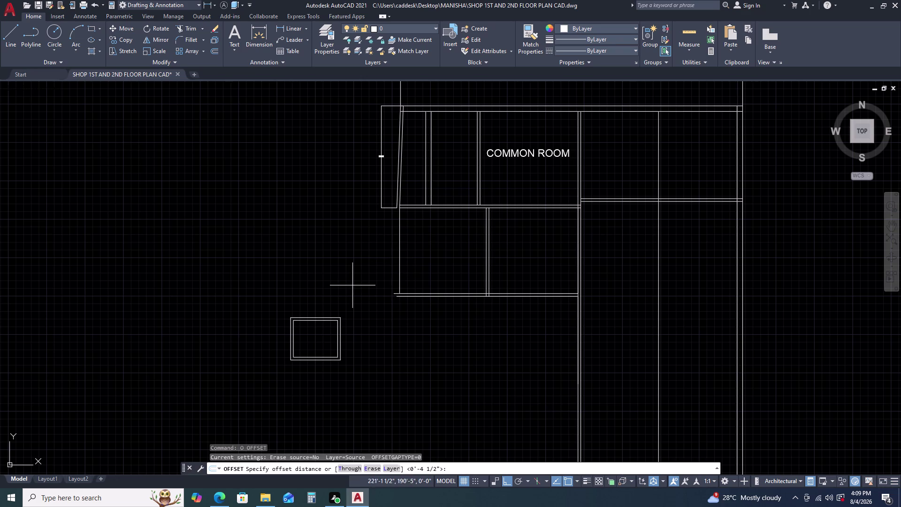
text(4.5)
key(Return)
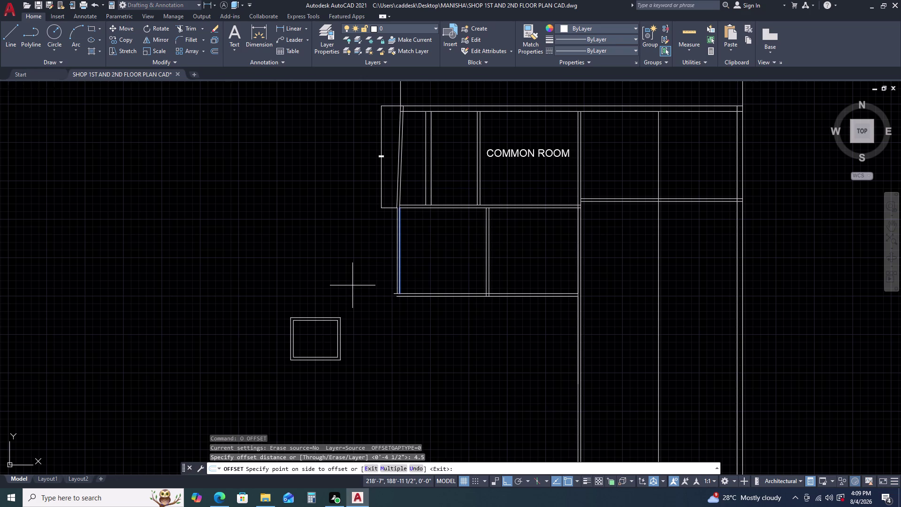
click(355, 300)
key(Escape)
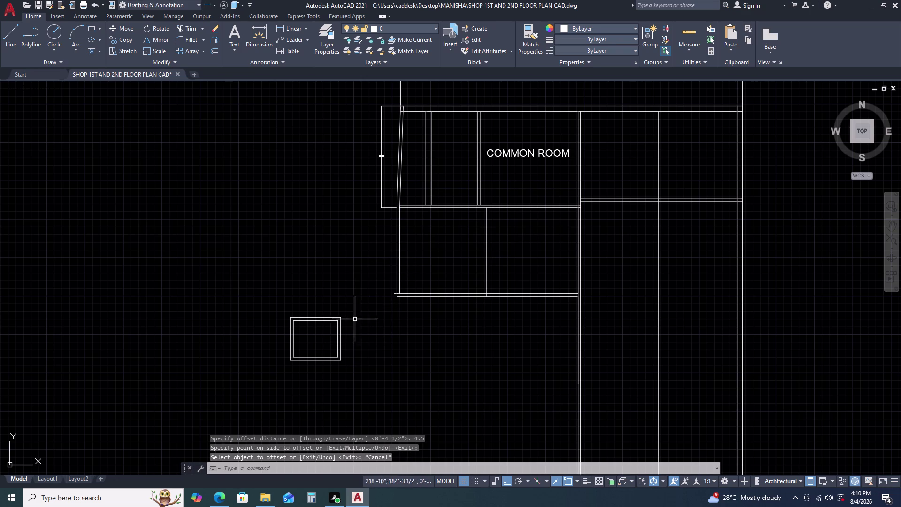
middle_drag(346, 340, 366, 321)
key(Escape)
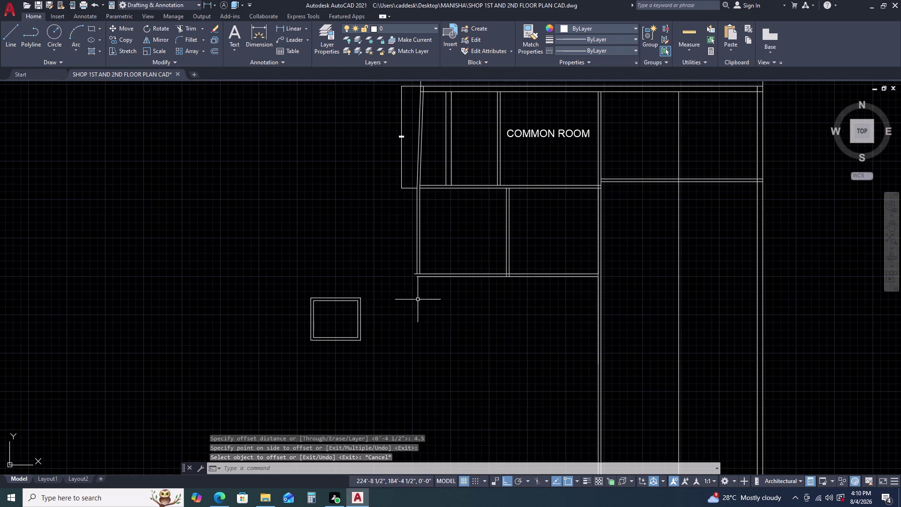
Measure the middle room's dimensions with Quick Measure.
click(699, 49)
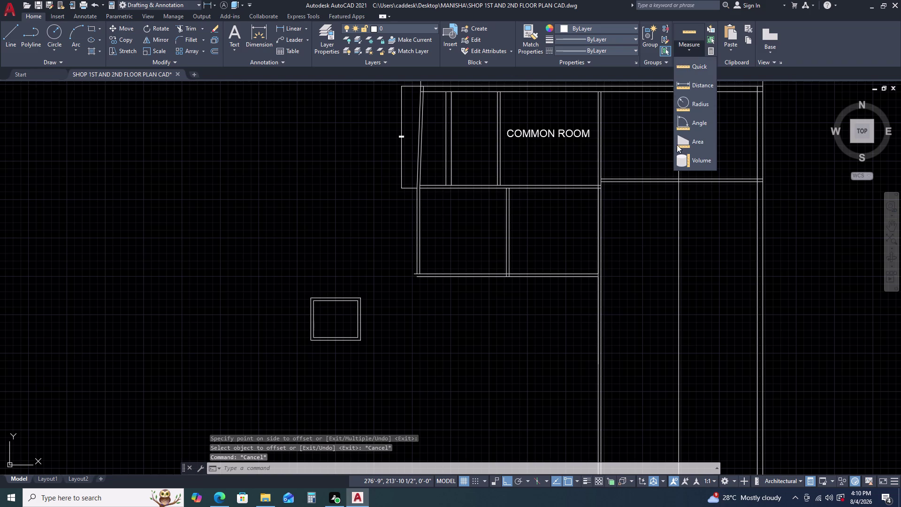
click(691, 72)
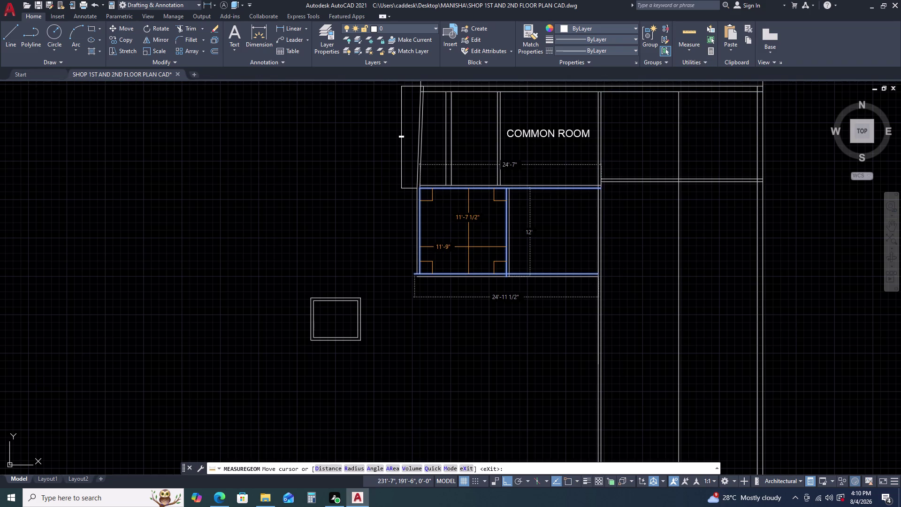
key(Escape)
Move the double-walled square by its top-left corner into the middle-left room.
drag(394, 294, 389, 298)
click(329, 381)
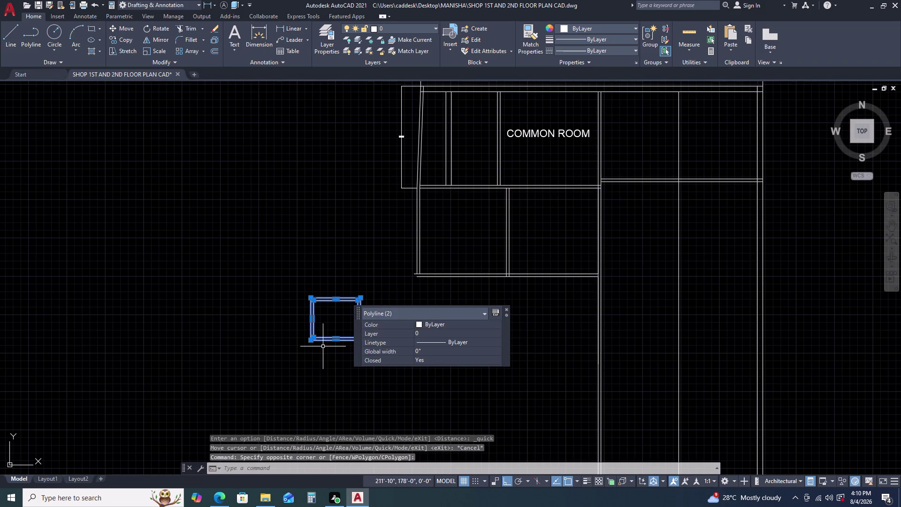
text(M)
key(space)
scroll(up, 3)
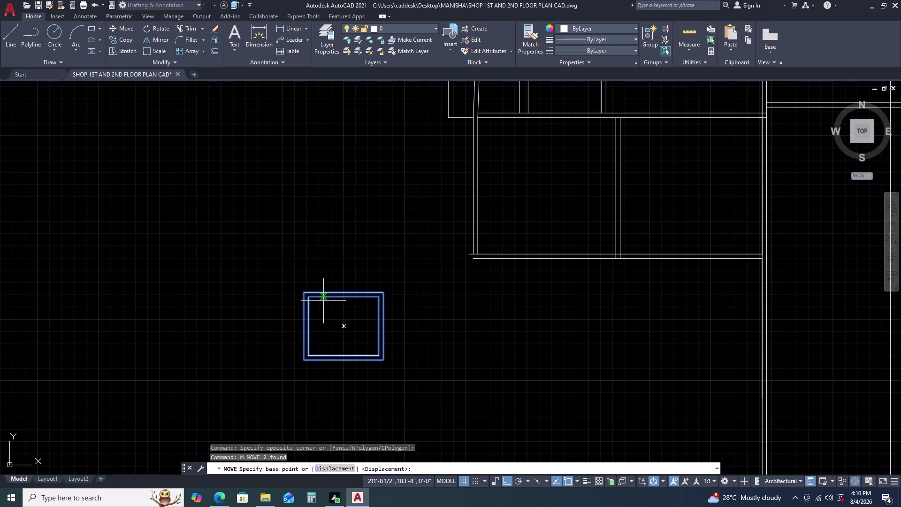
click(300, 293)
key(F8)
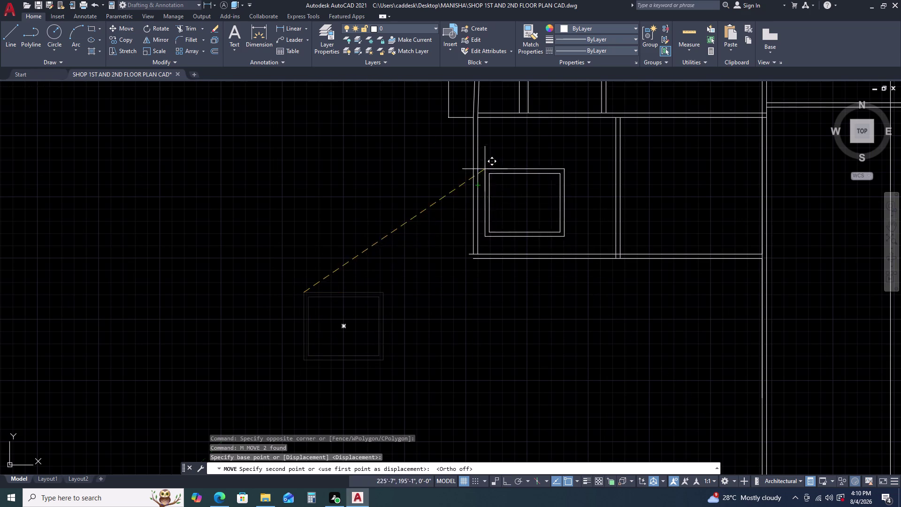
scroll(up, 3)
click(516, 161)
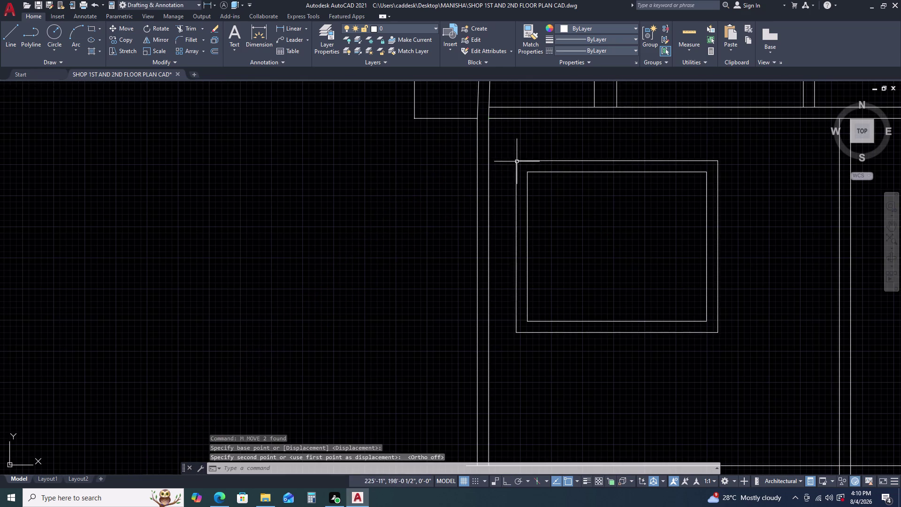
key(Escape)
middle_drag(534, 126, 524, 163)
key(l)
key(space)
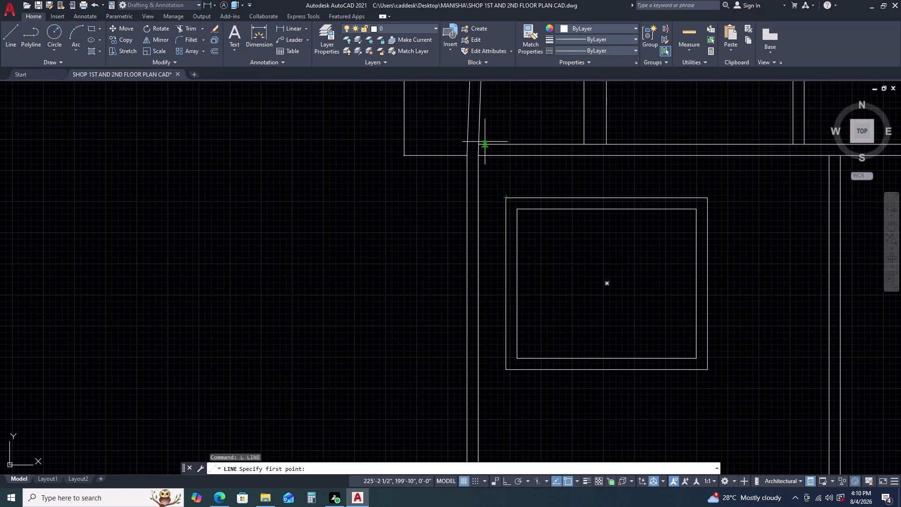
Attempt two short lines at the wall corner and cancel both.
click(480, 146)
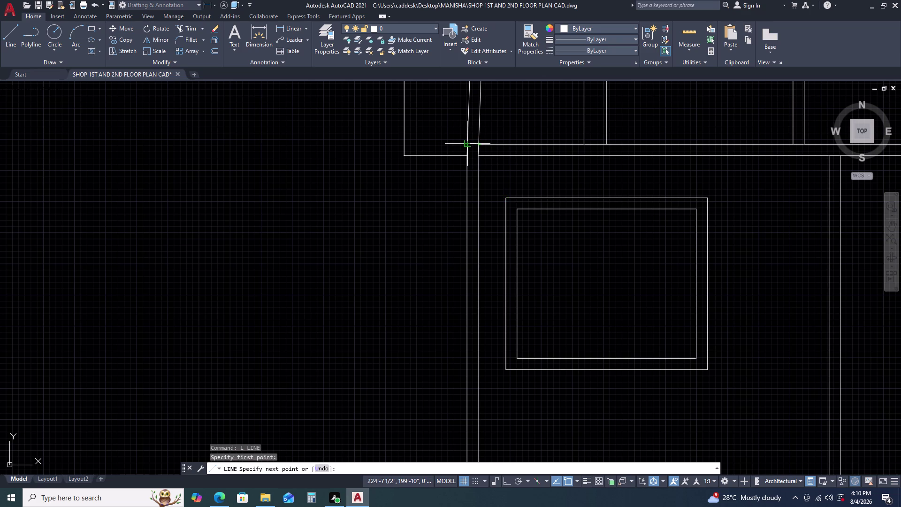
click(467, 145)
key(Escape)
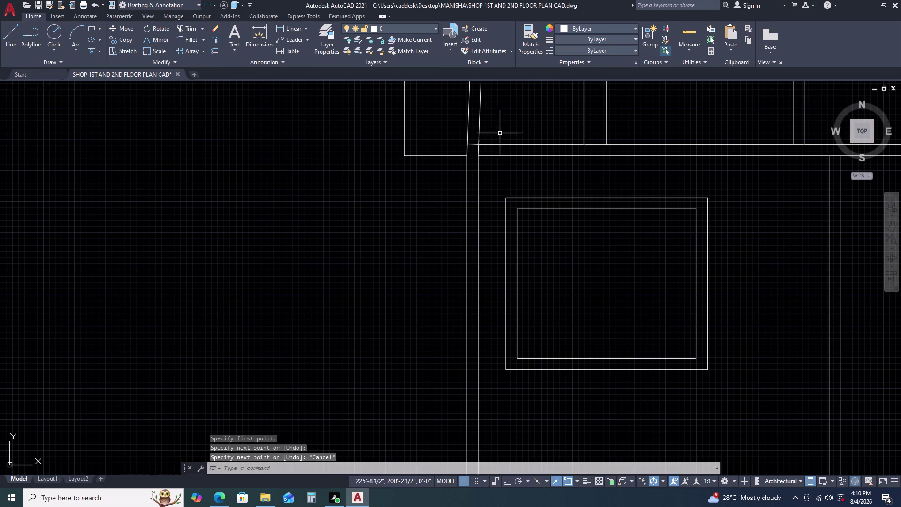
text(L)
key(space)
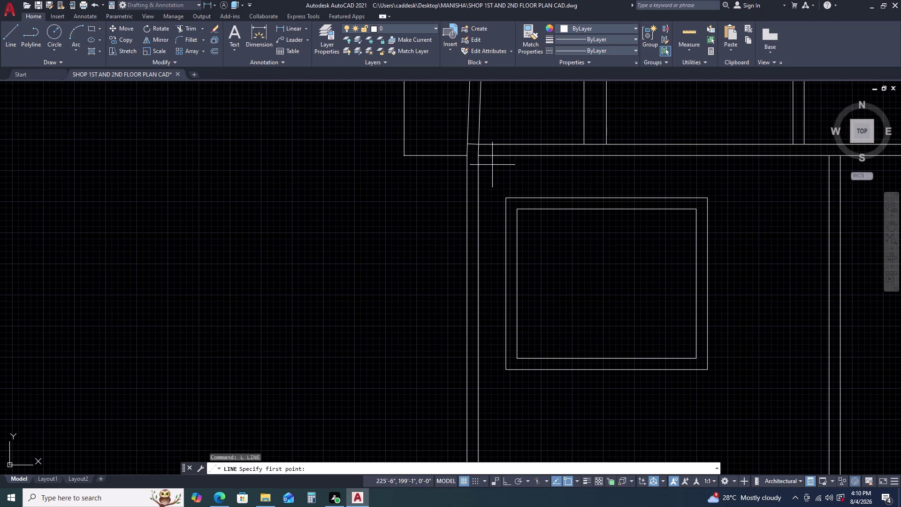
click(482, 157)
click(460, 157)
key(Escape)
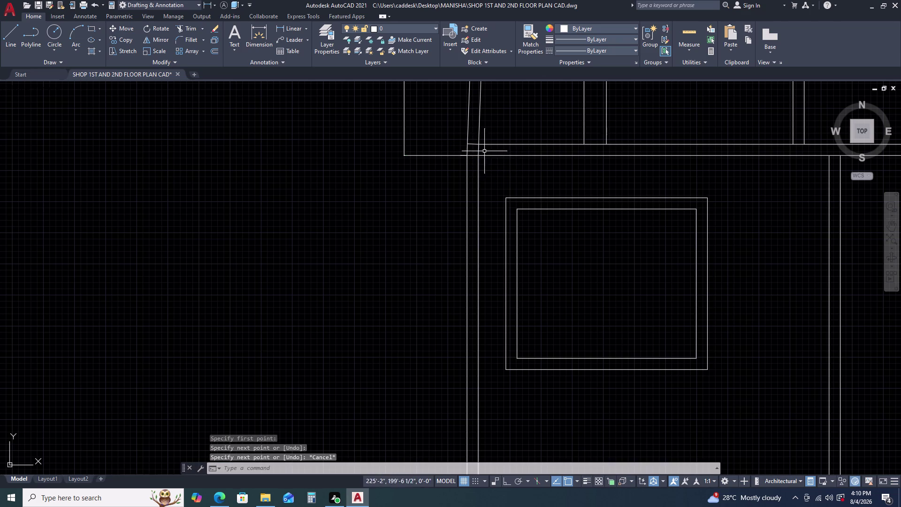
scroll(up, 3)
middle_drag(533, 217, 500, 194)
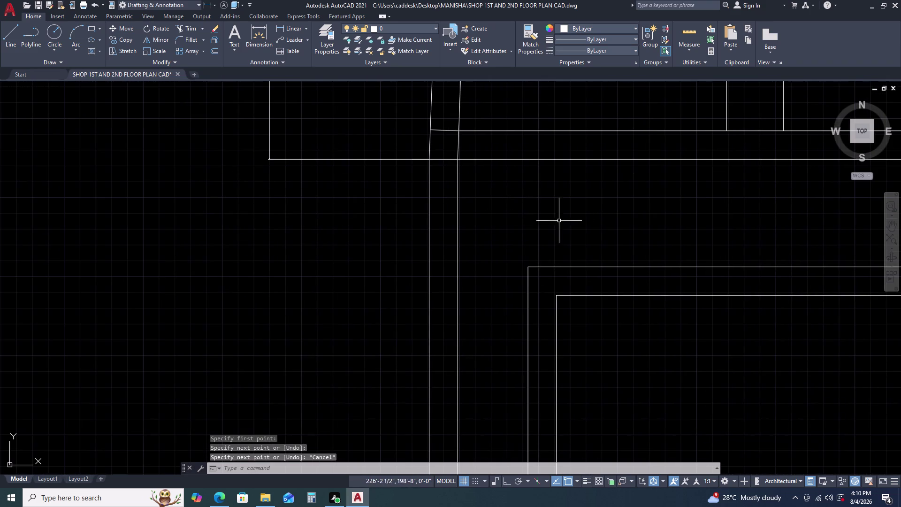
Select the double-walled square and begin a move from its outer corner, then abandon it.
drag(609, 225, 607, 230)
click(524, 300)
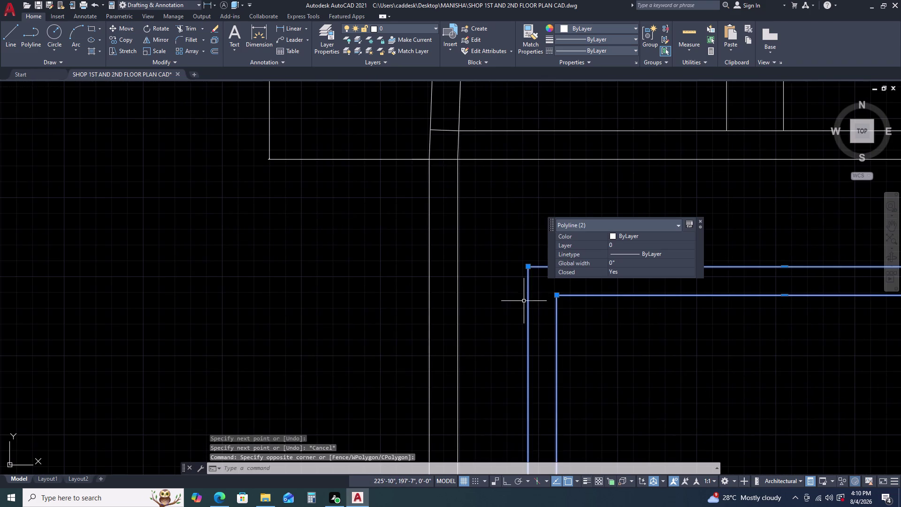
text(M)
key(space)
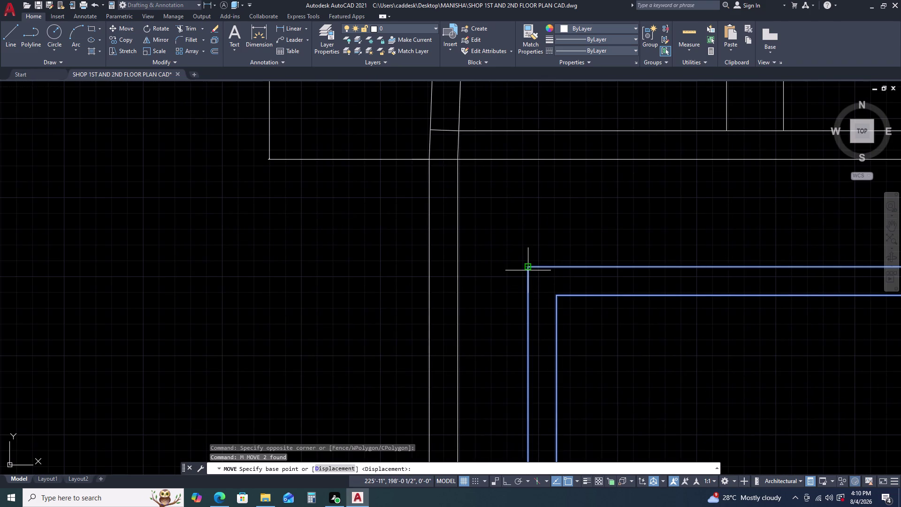
click(528, 270)
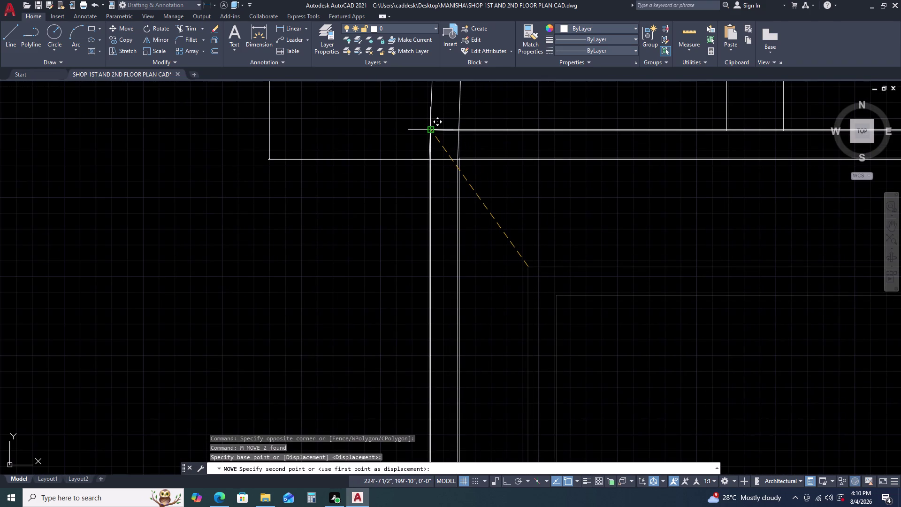
key(Escape)
Move the double-walled square by its inner corner onto the wall corner.
drag(601, 337, 592, 325)
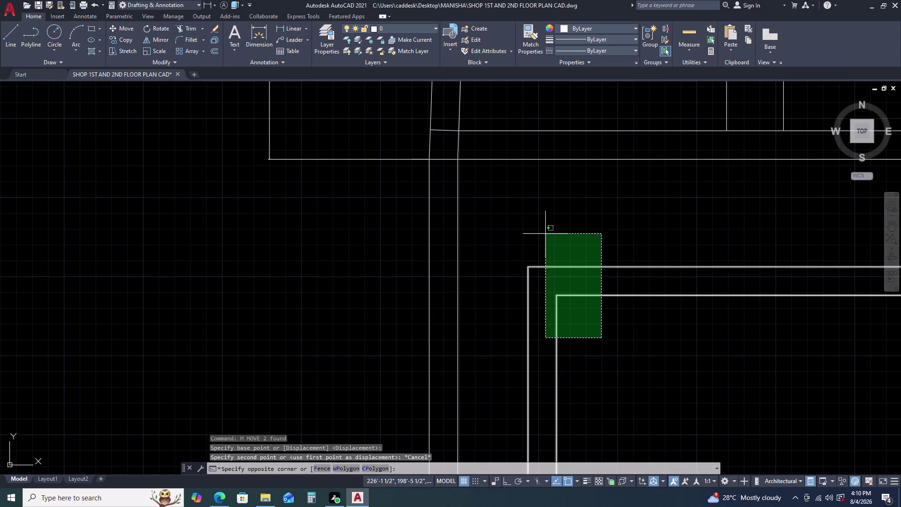
click(544, 240)
key(m)
key(space)
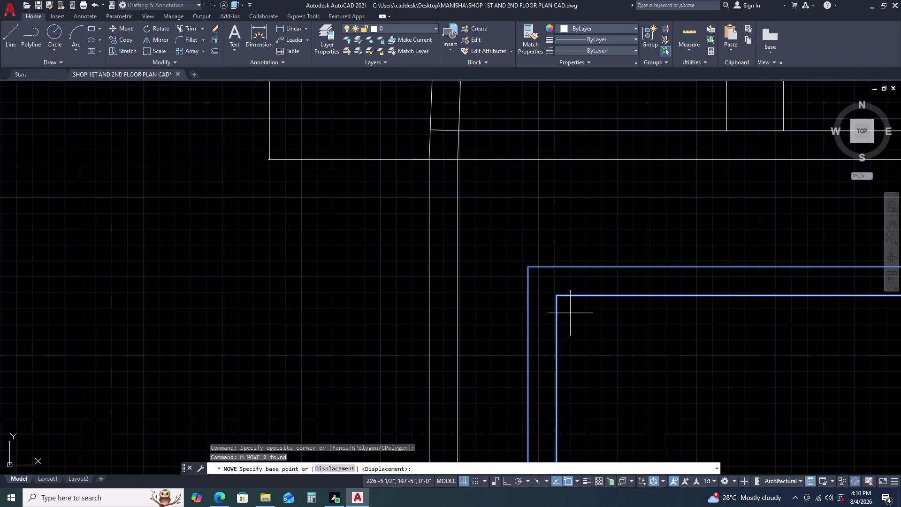
drag(556, 295, 553, 290)
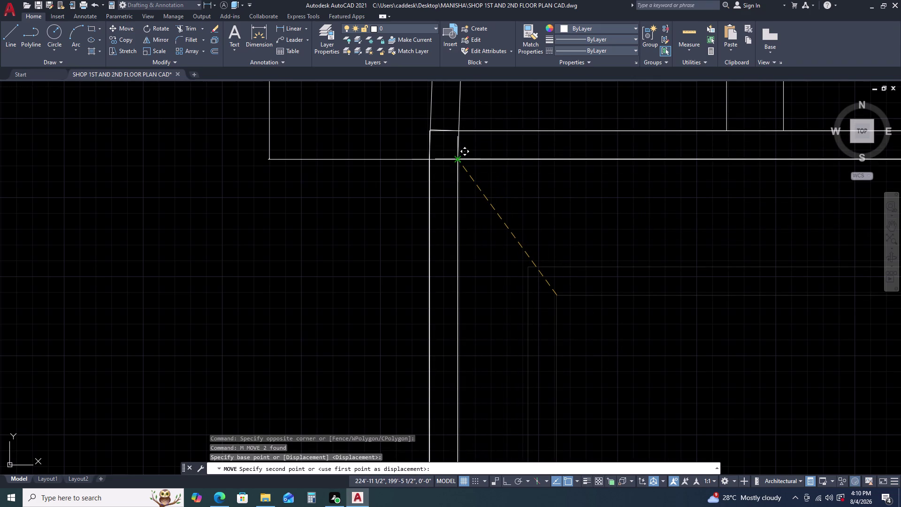
click(458, 158)
scroll(down, 3)
scroll(down, 3)
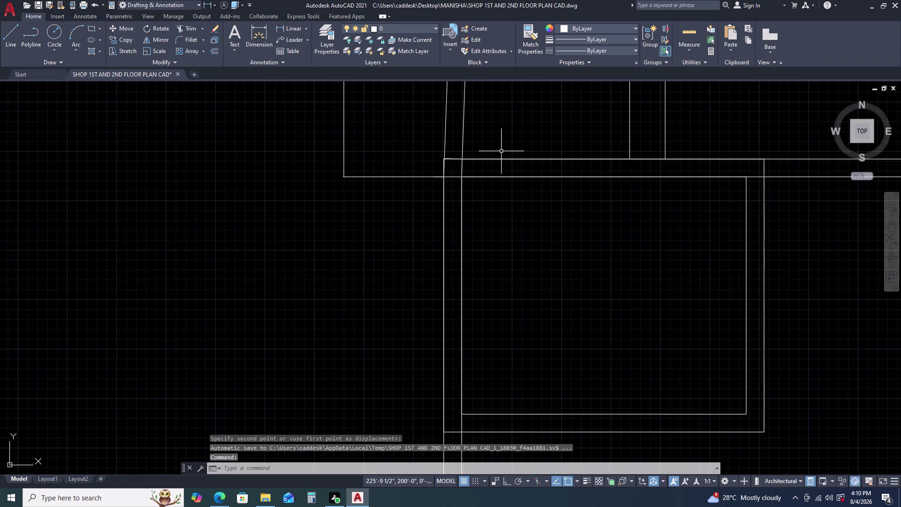
scroll(down, 3)
middle_click(501, 194)
middle_drag(498, 194, 461, 210)
Pan over the new room and select the stray slanted line.
scroll(up, 3)
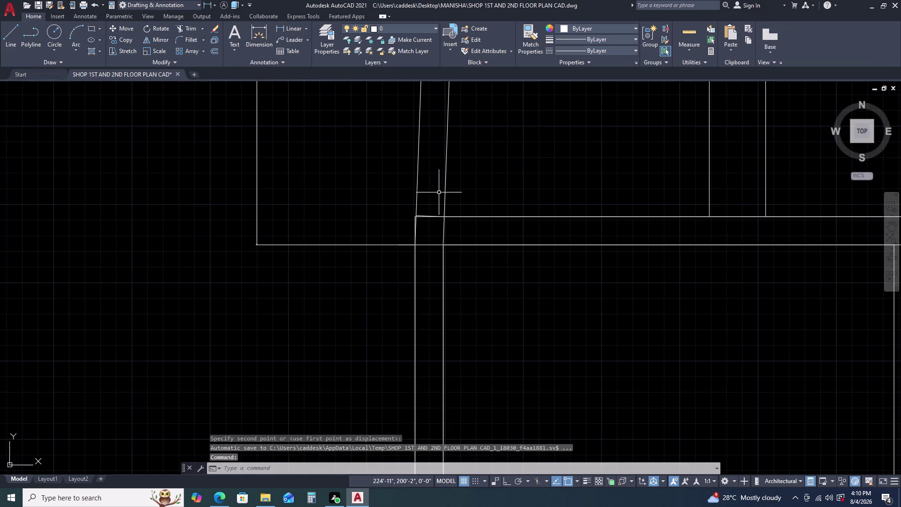
click(423, 194)
click(411, 184)
key(Escape)
scroll(down, 3)
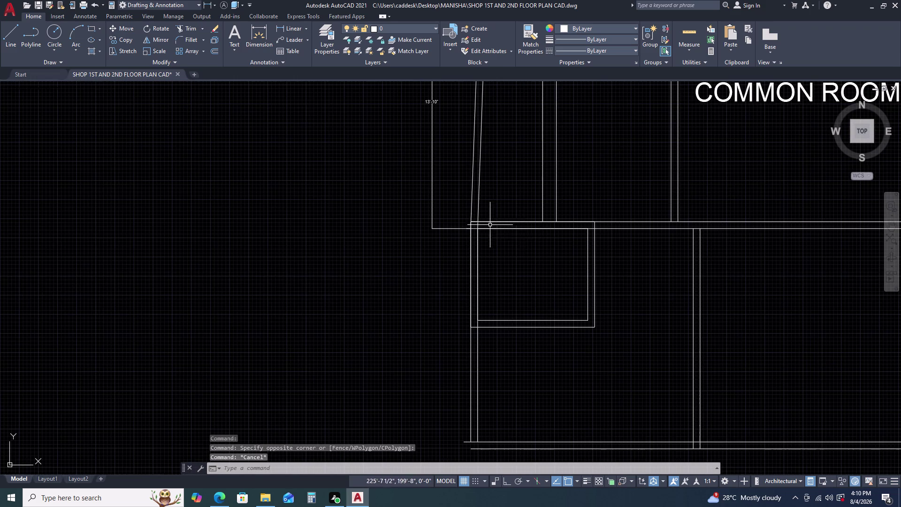
middle_click(526, 238)
middle_drag(521, 191, 525, 197)
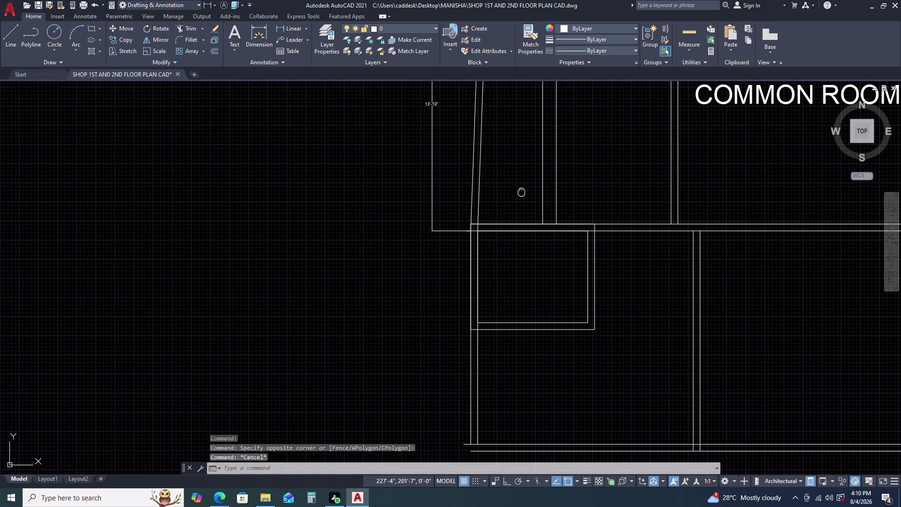
middle_drag(526, 196, 556, 264)
scroll(down, 3)
drag(523, 193, 517, 197)
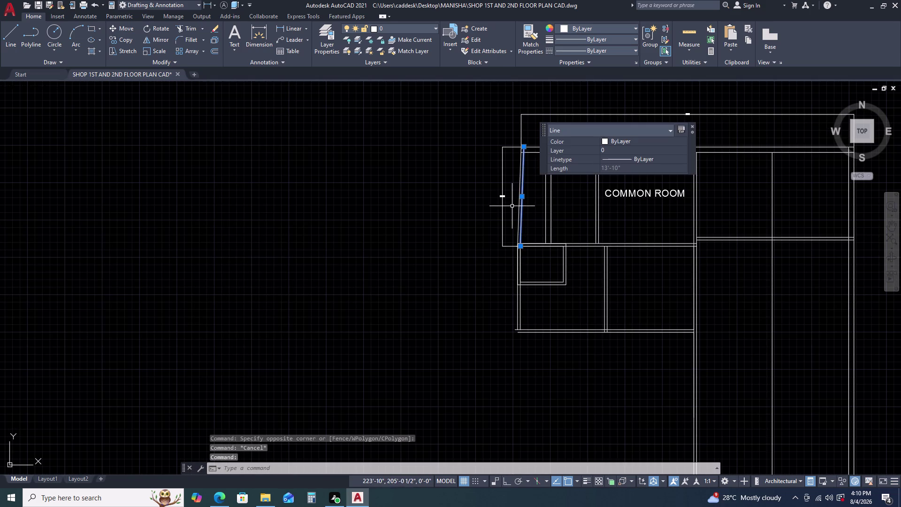
Delete the stray slanted wall lines.
click(518, 206)
key(Delete)
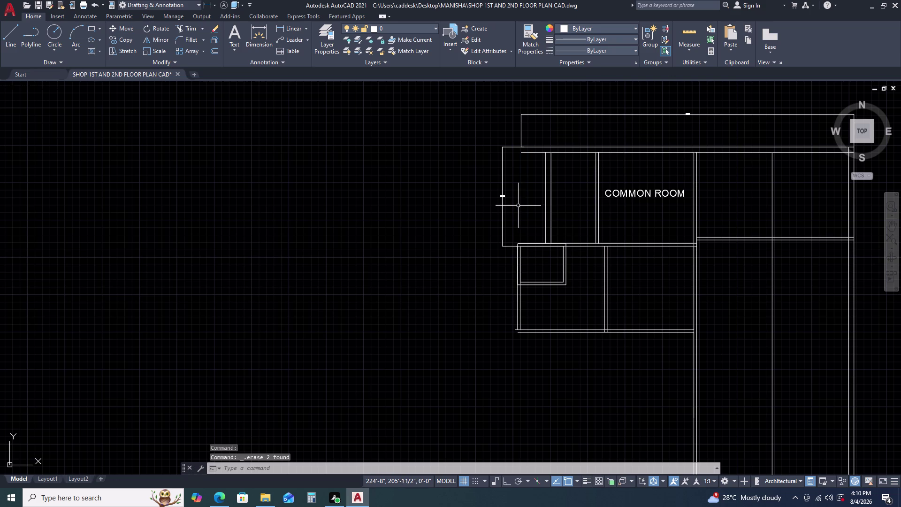
scroll(up, 3)
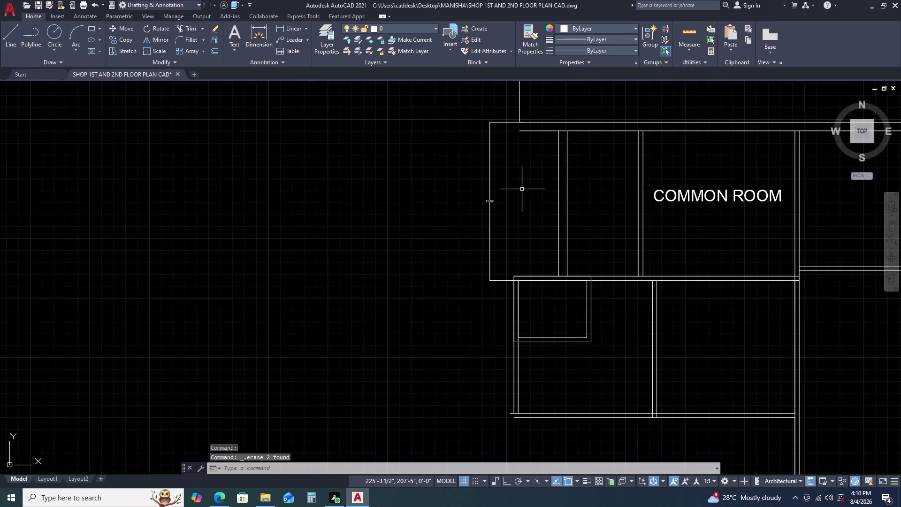
Move the double-walled square to the middle of the room.
click(597, 320)
click(574, 302)
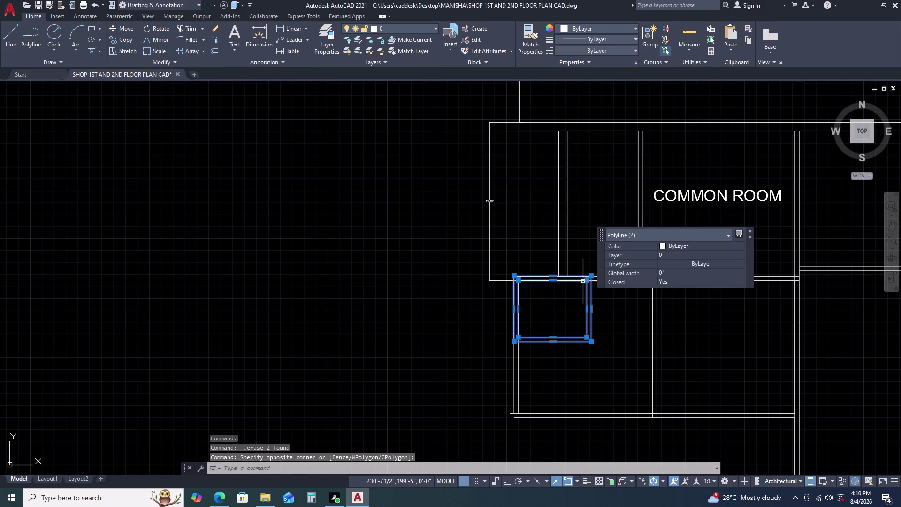
key(m)
key(space)
click(597, 321)
click(631, 361)
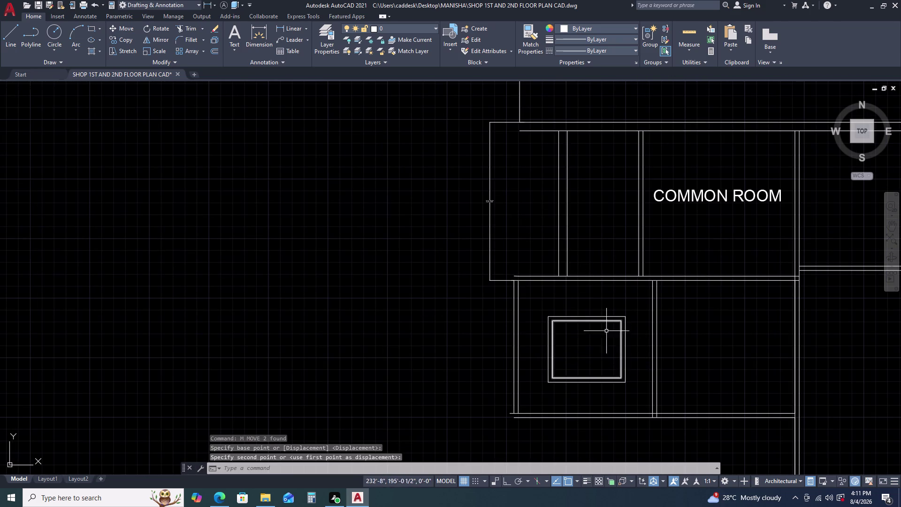
key(Escape)
scroll(up, 3)
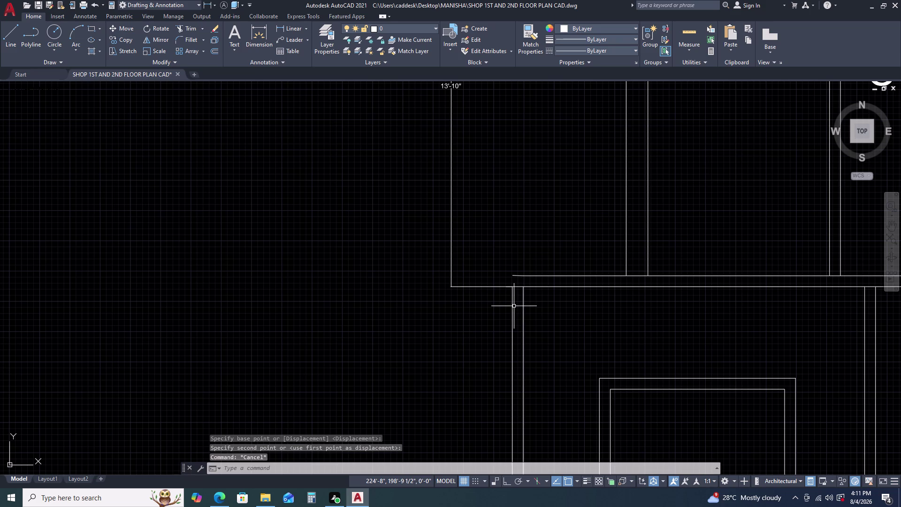
Try extending a wall line with EX, then cancel.
key(e)
key(x)
key(space)
click(514, 304)
drag(505, 299, 501, 299)
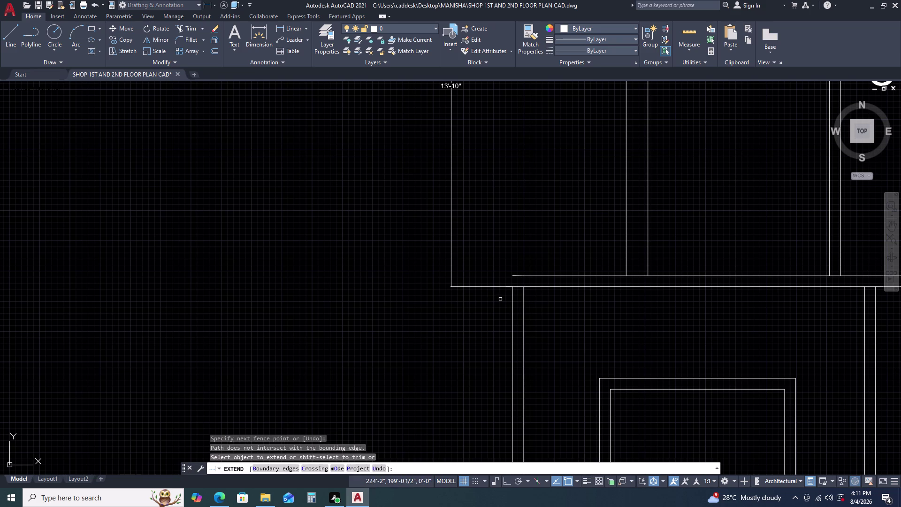
double_click(513, 298)
key(Escape)
scroll(down, 3)
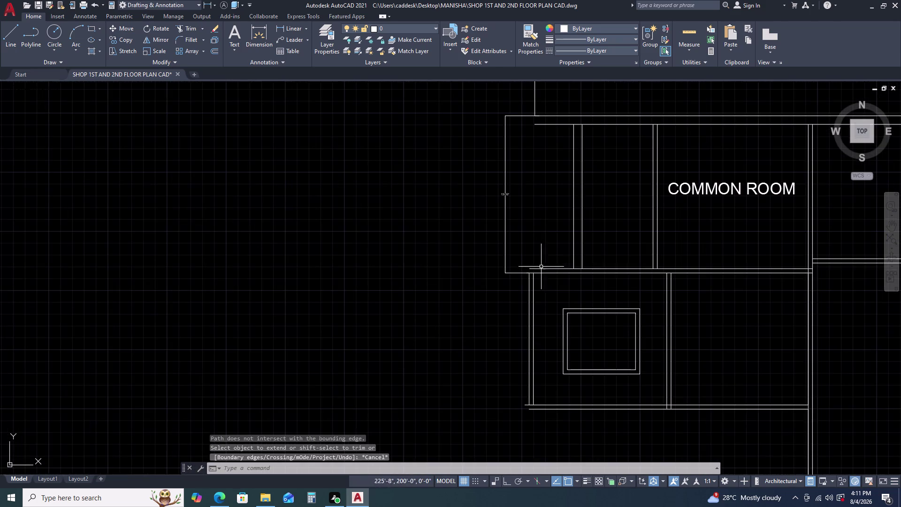
middle_drag(543, 223, 535, 258)
Start a line at the wall's top corner with ortho on, then cancel.
key(l)
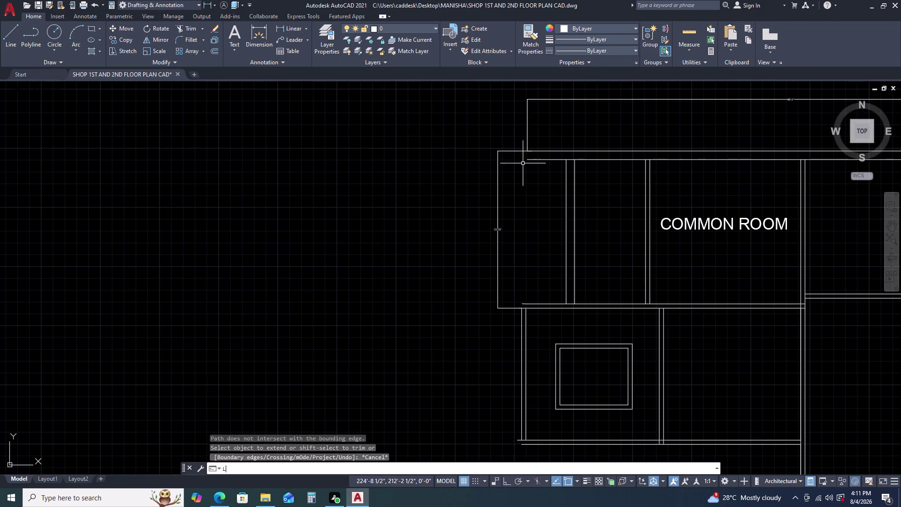
key(space)
click(526, 150)
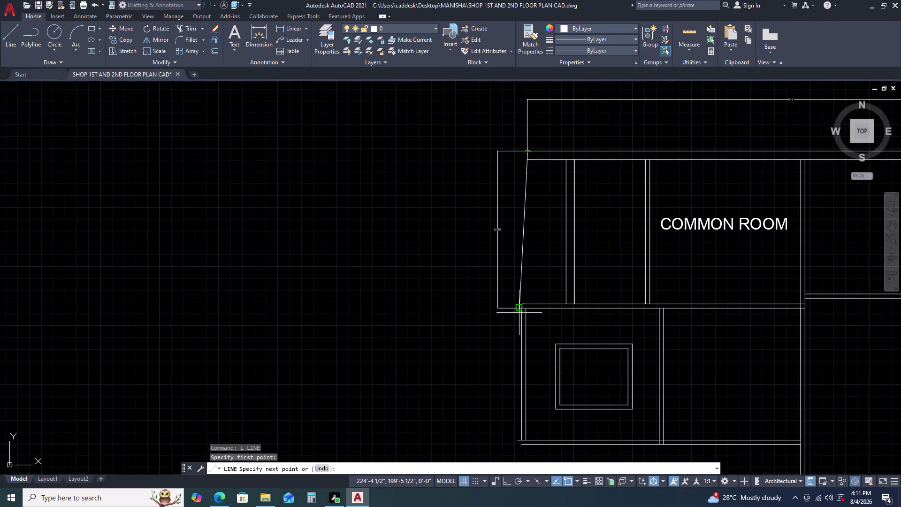
key(F8)
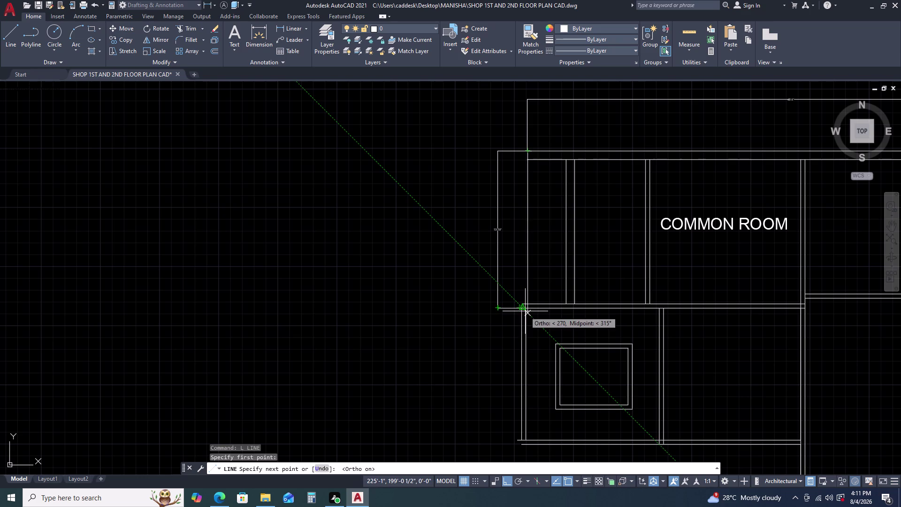
key(Escape)
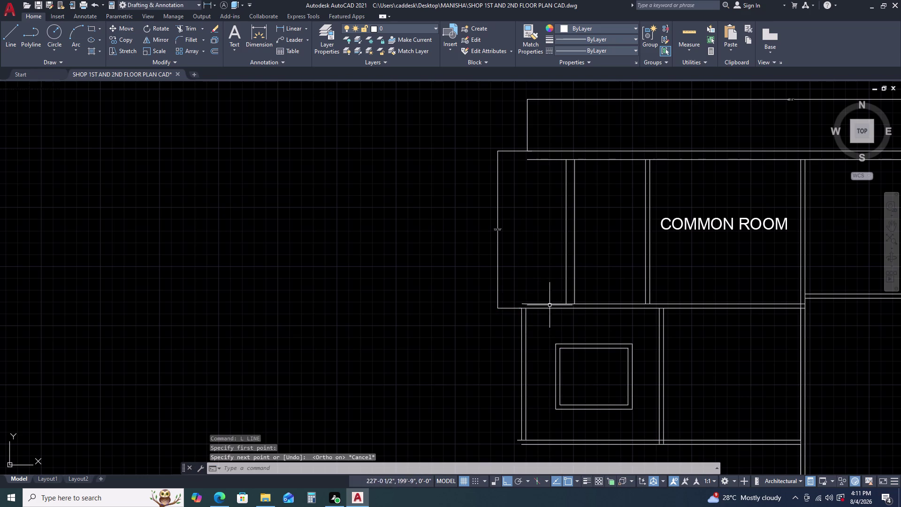
Select the top wall line.
middle_drag(589, 278, 528, 279)
scroll(up, 3)
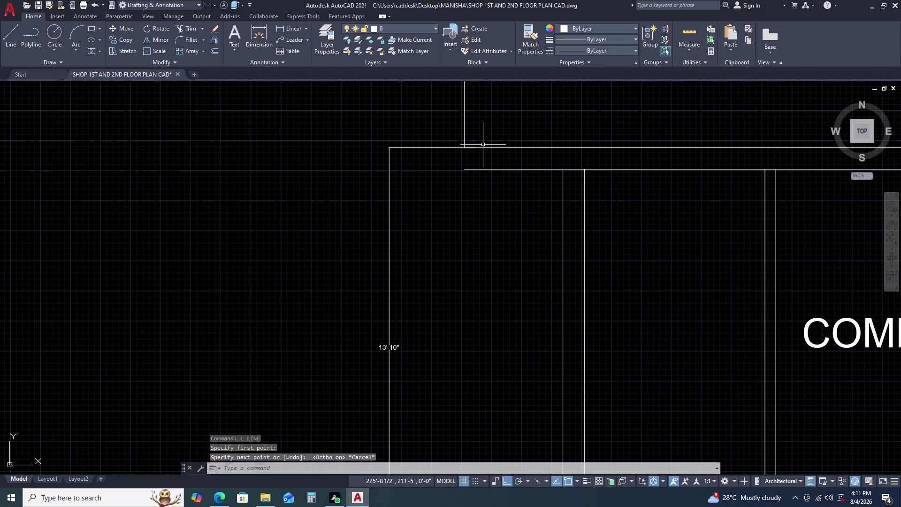
click(487, 149)
click(523, 134)
drag(535, 133, 522, 142)
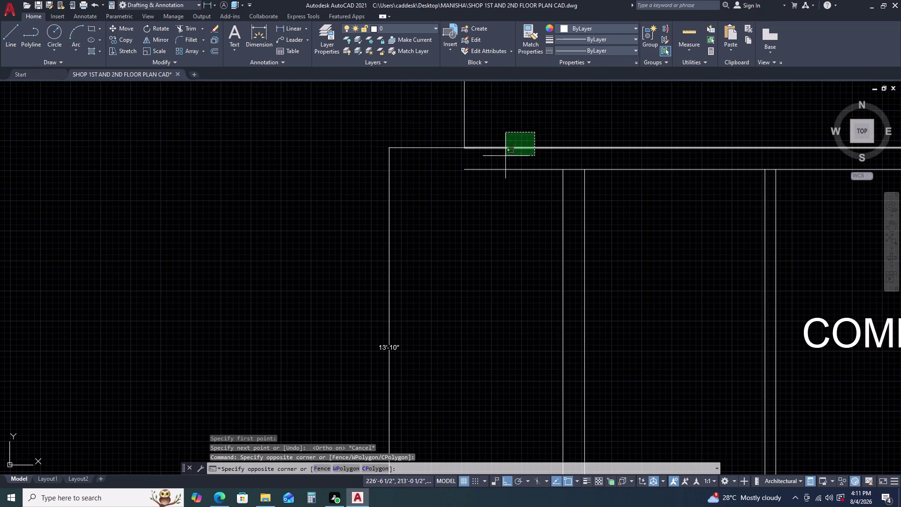
click(505, 156)
middle_drag(481, 159, 477, 125)
Draw a line toward the wall corner, then cancel it.
key(l)
key(space)
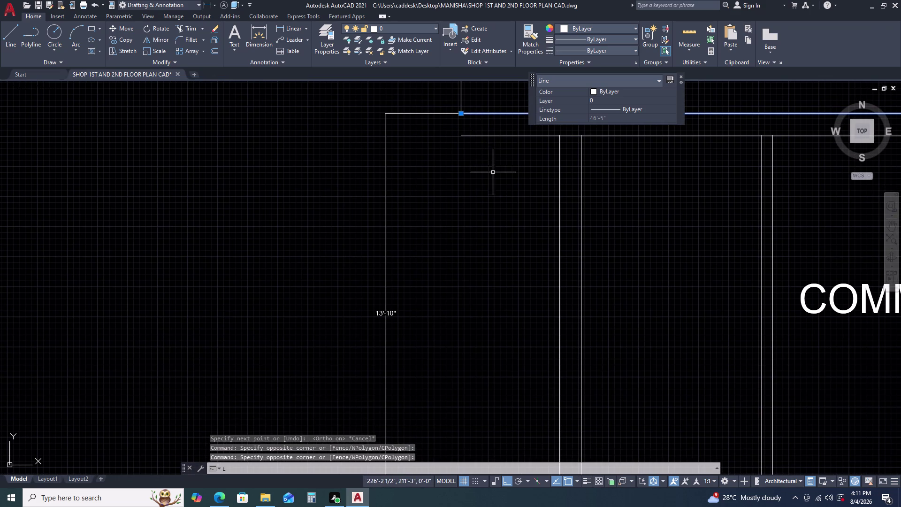
click(458, 113)
scroll(down, 3)
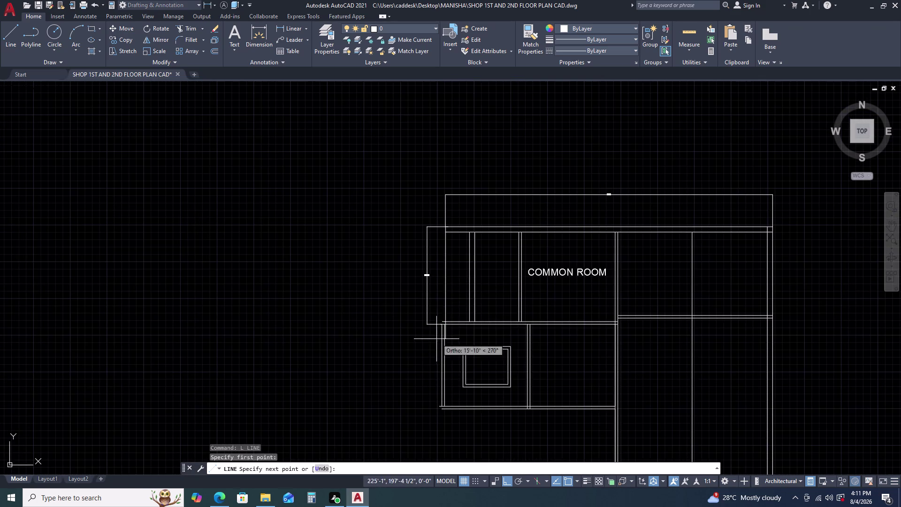
scroll(up, 3)
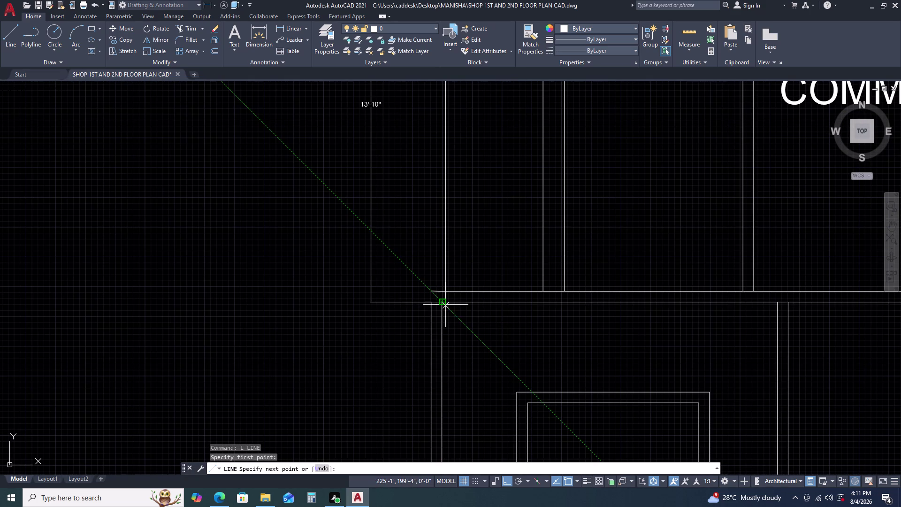
click(447, 304)
key(Escape)
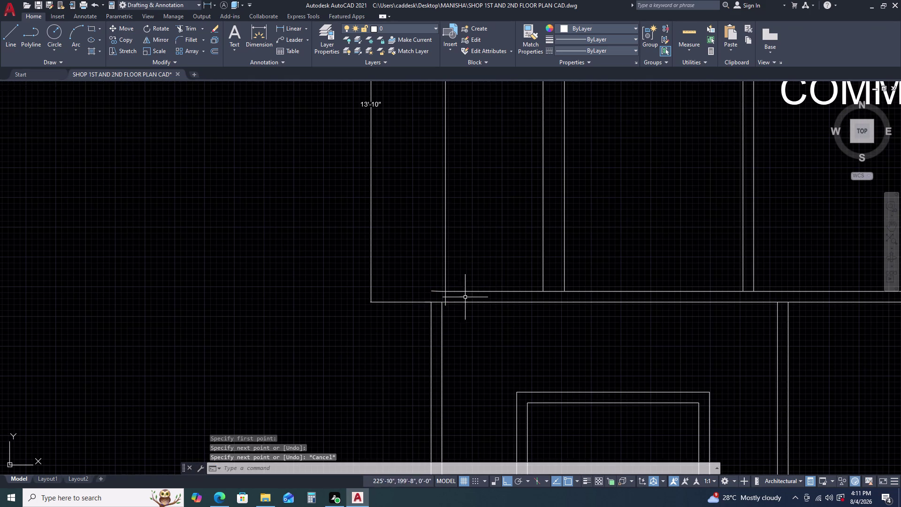
scroll(up, 3)
key(Escape)
scroll(down, 3)
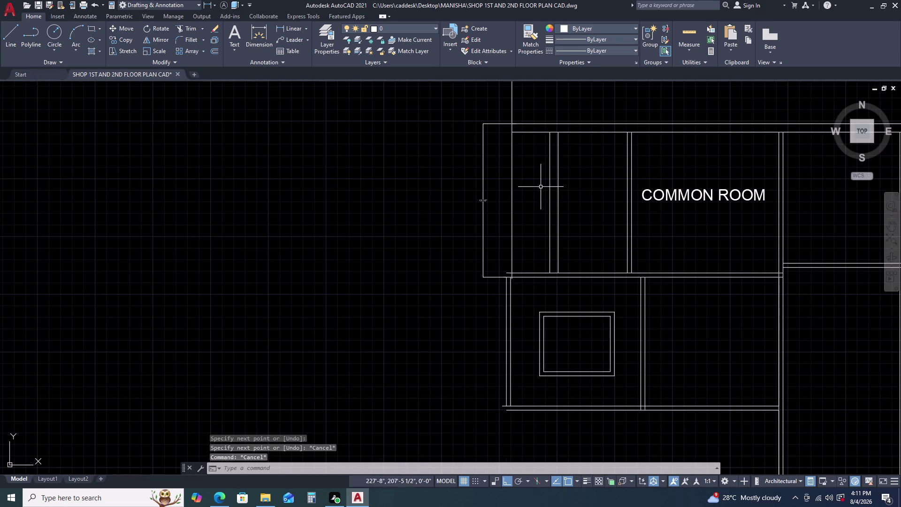
click(554, 175)
click(544, 180)
text(O)
key(space)
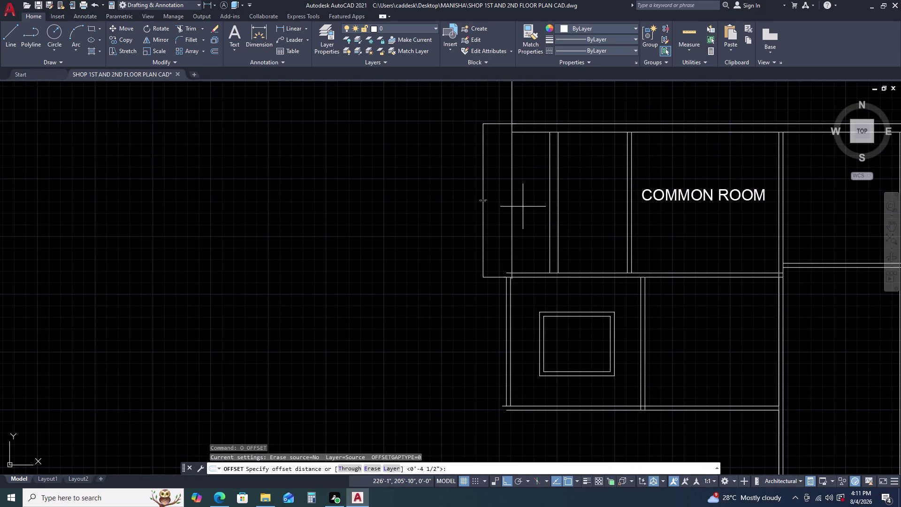
key(2)
text('8)
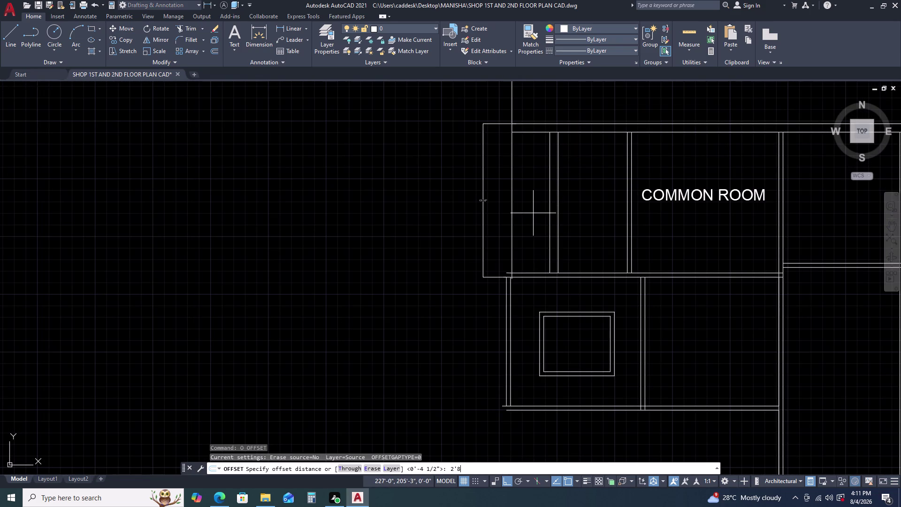
key(Return)
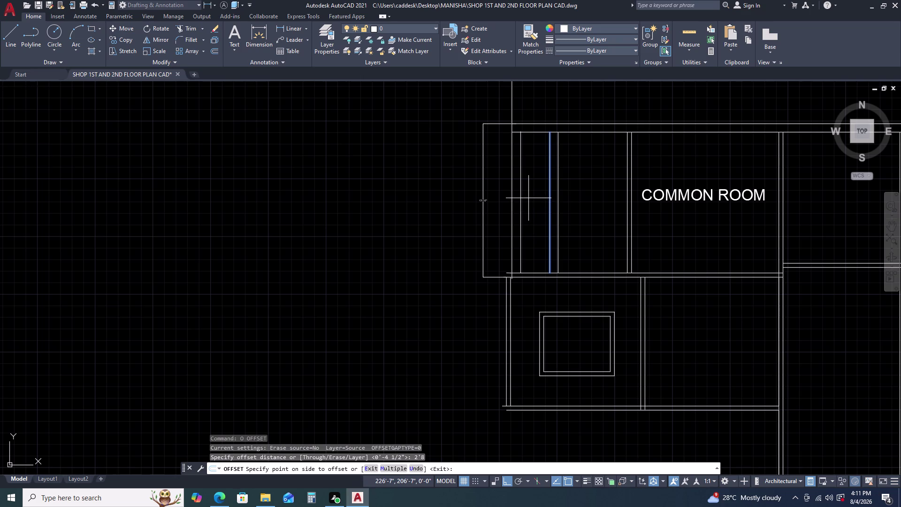
key(Escape)
key(Escape)
key(Escape)
key(Escape)
scroll(down, 3)
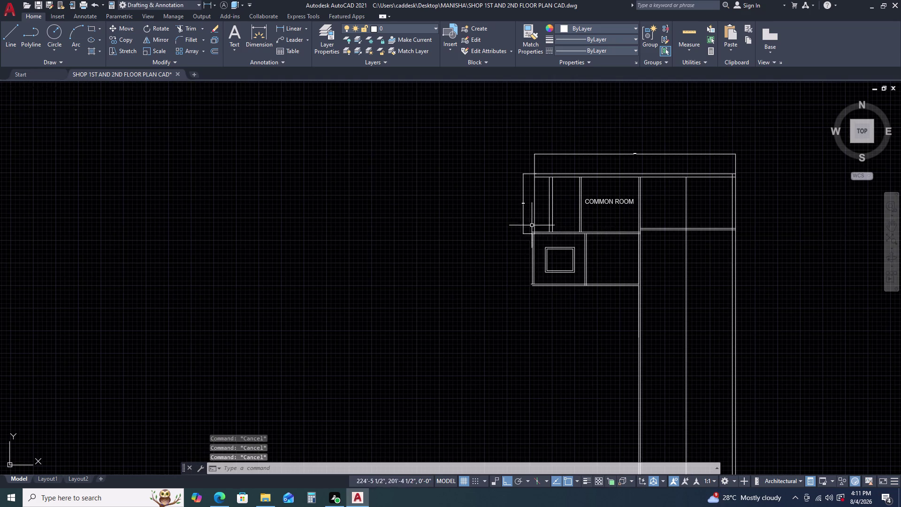
scroll(up, 3)
middle_drag(553, 248, 502, 208)
scroll(down, 3)
scroll(up, 3)
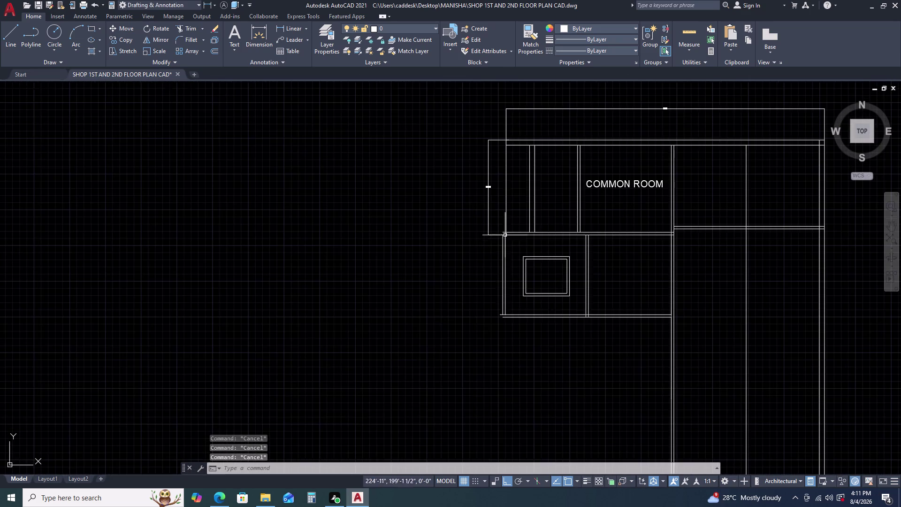
scroll(up, 3)
drag(515, 185, 508, 184)
Delete the stray vertical wall line and the leftover corner line.
click(502, 186)
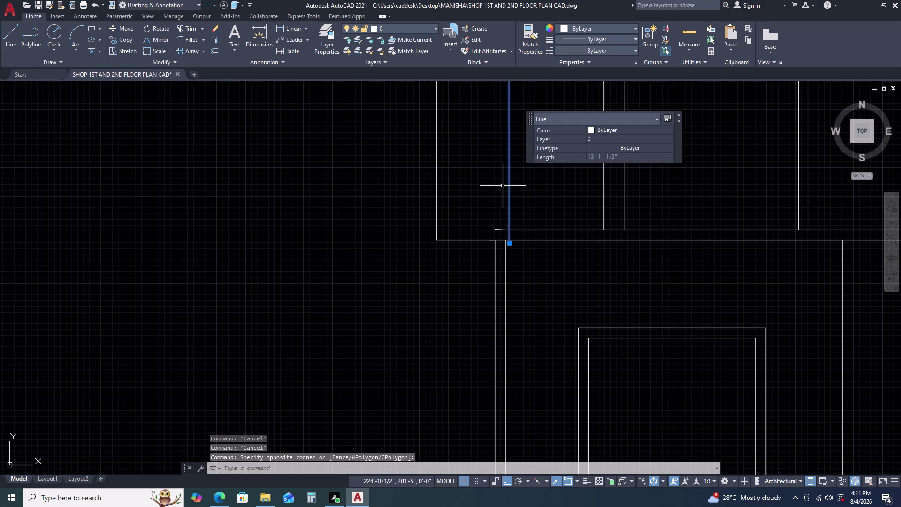
key(Delete)
drag(475, 154, 468, 156)
click(410, 167)
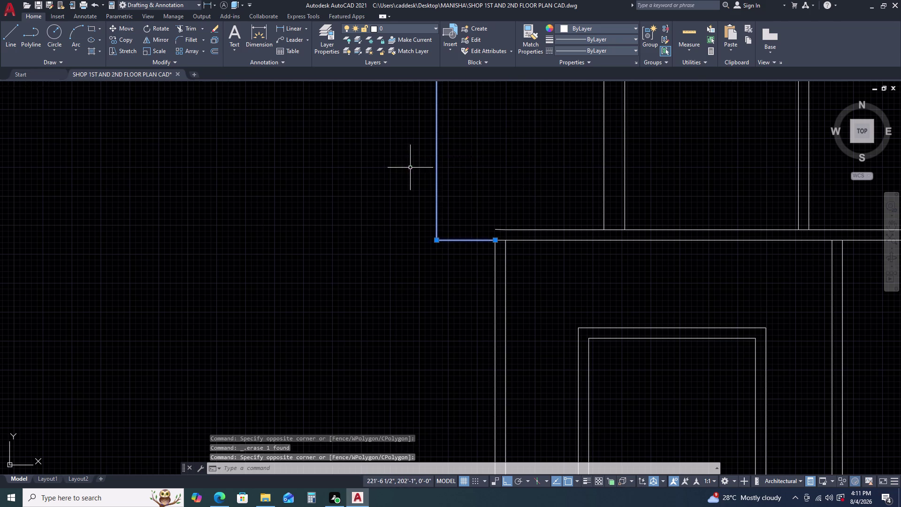
key(Delete)
Pan and zoom to center the plan, then start the LINE command.
scroll(down, 3)
middle_drag(526, 209, 497, 228)
scroll(down, 3)
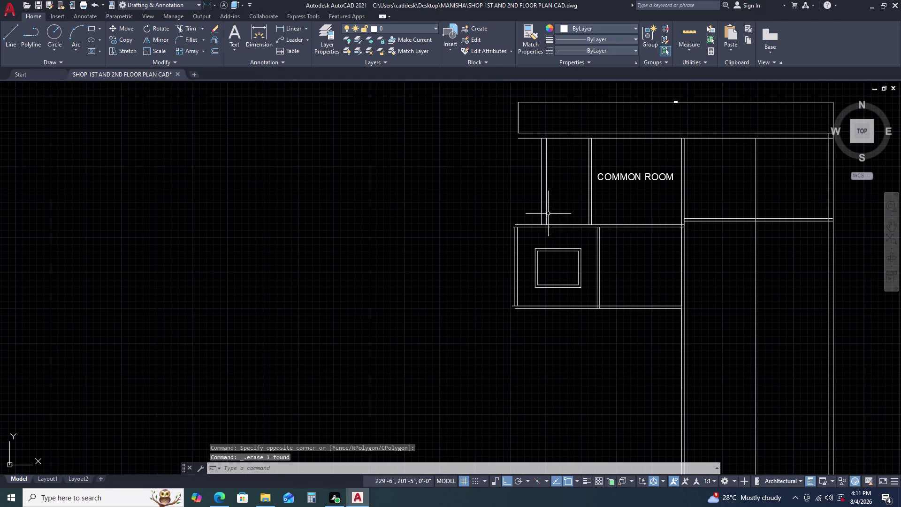
middle_drag(594, 142, 538, 199)
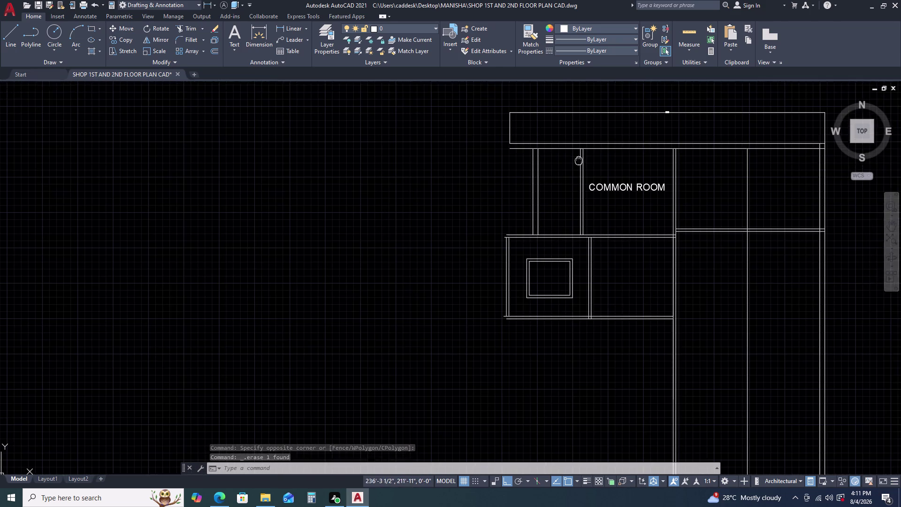
scroll(up, 3)
scroll(up, 3)
middle_drag(570, 151, 397, 221)
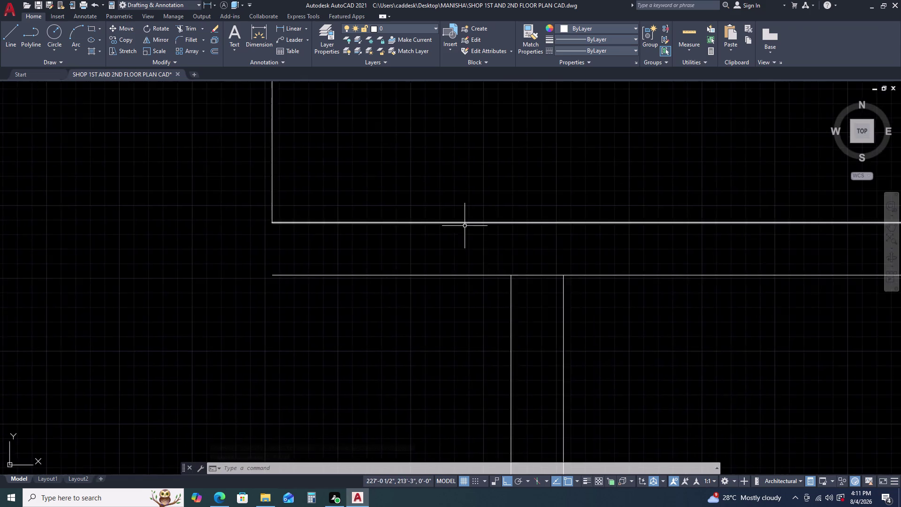
scroll(down, 3)
middle_drag(779, 245, 550, 249)
scroll(up, 3)
scroll(down, 3)
scroll(up, 3)
scroll(down, 3)
scroll(up, 3)
scroll(down, 3)
scroll(up, 3)
scroll(down, 3)
scroll(up, 3)
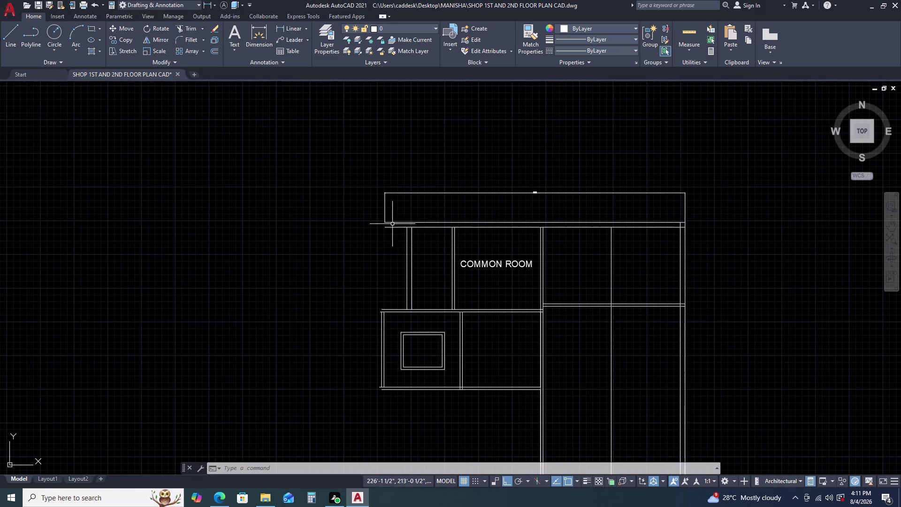
middle_drag(457, 239, 510, 203)
key(l)
key(space)
scroll(up, 3)
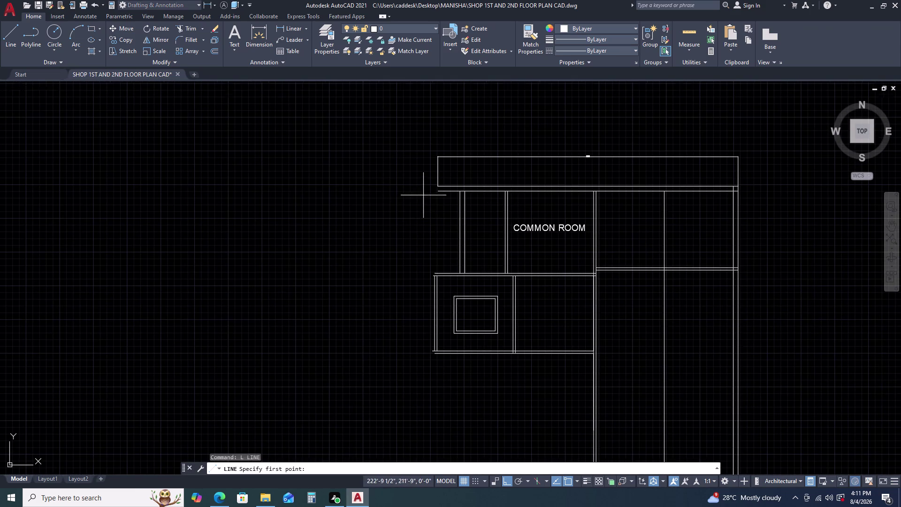
Draw a 10'3 downward wall line from the top-left point, then undo it.
scroll(up, 3)
click(498, 155)
scroll(down, 3)
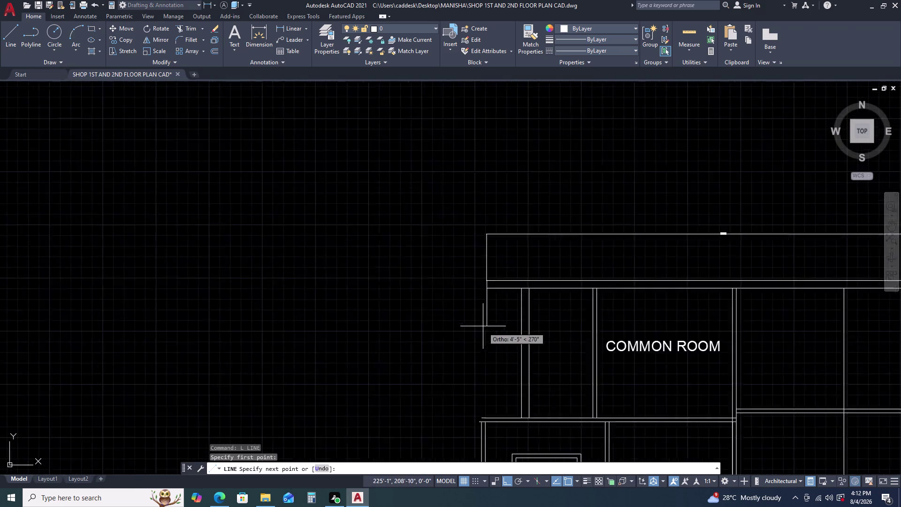
middle_drag(483, 351, 482, 280)
scroll(up, 3)
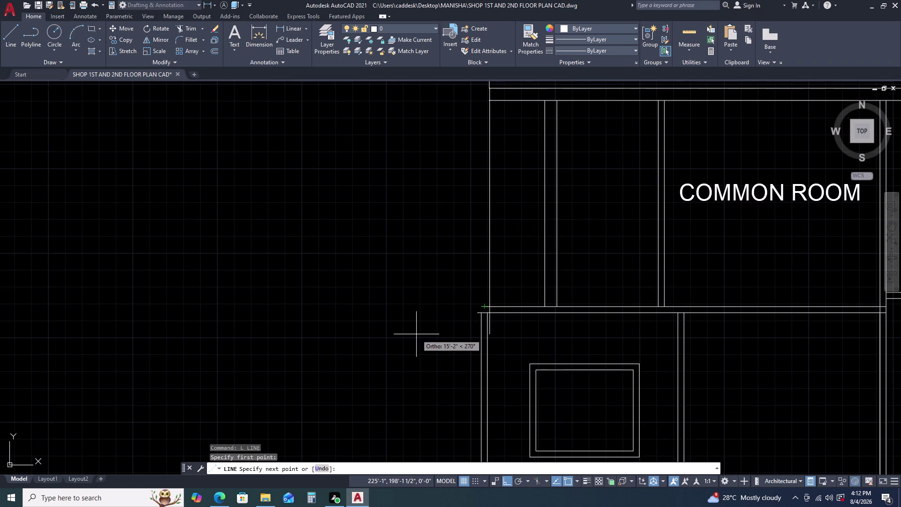
text(10'3)
key(Return)
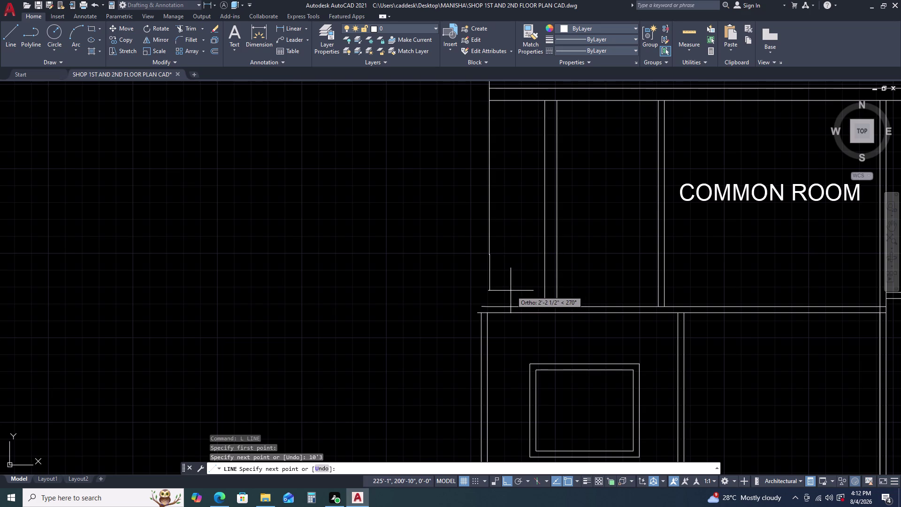
scroll(down, 3)
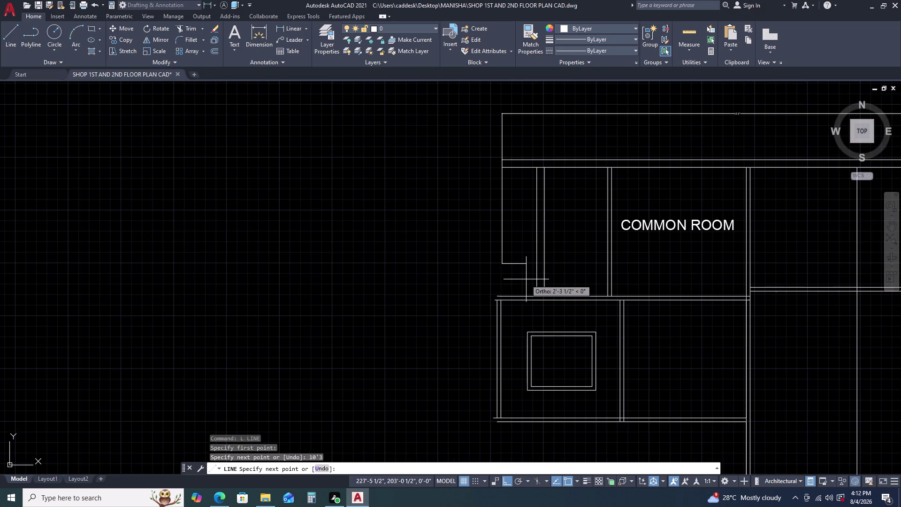
key(ctrl+z)
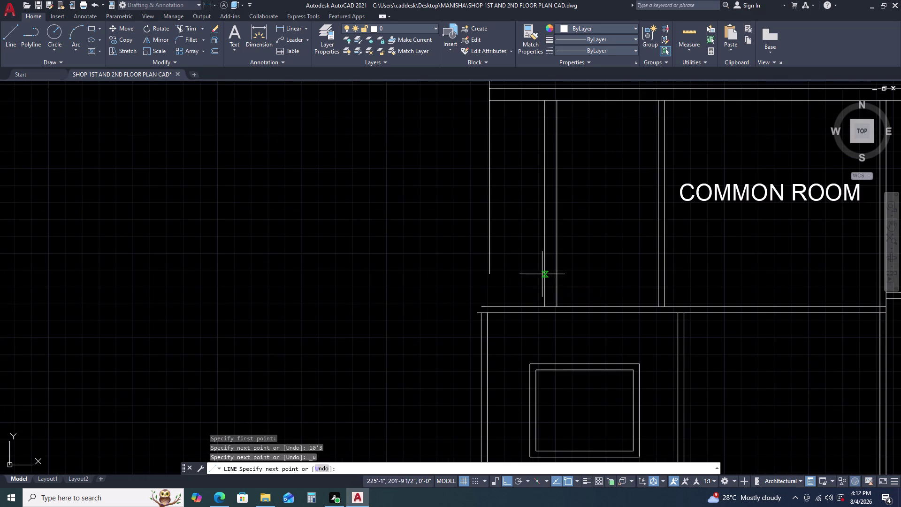
End the wall line at the wall below and finish it.
scroll(down, 3)
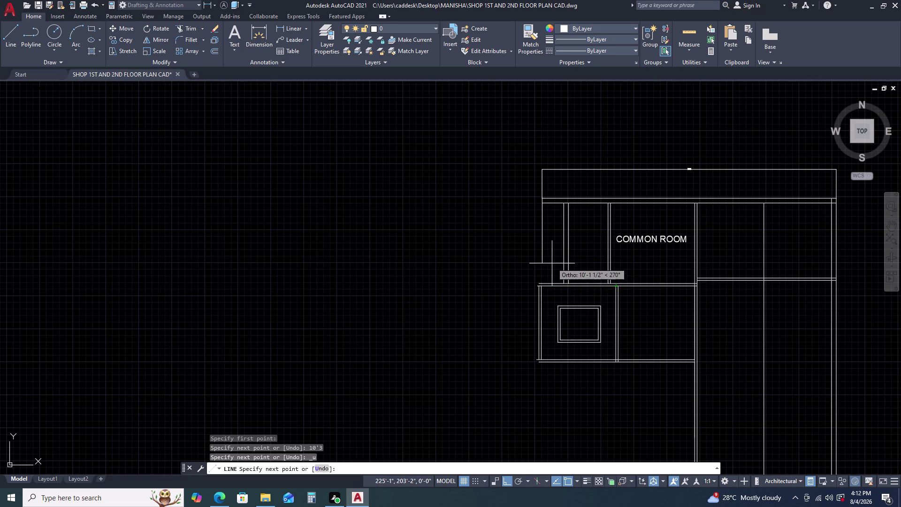
scroll(up, 3)
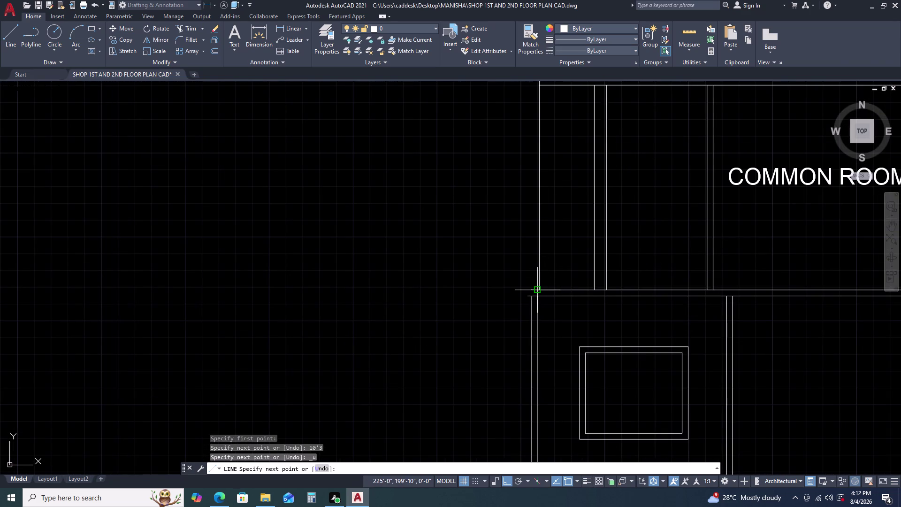
click(536, 296)
key(Escape)
click(543, 231)
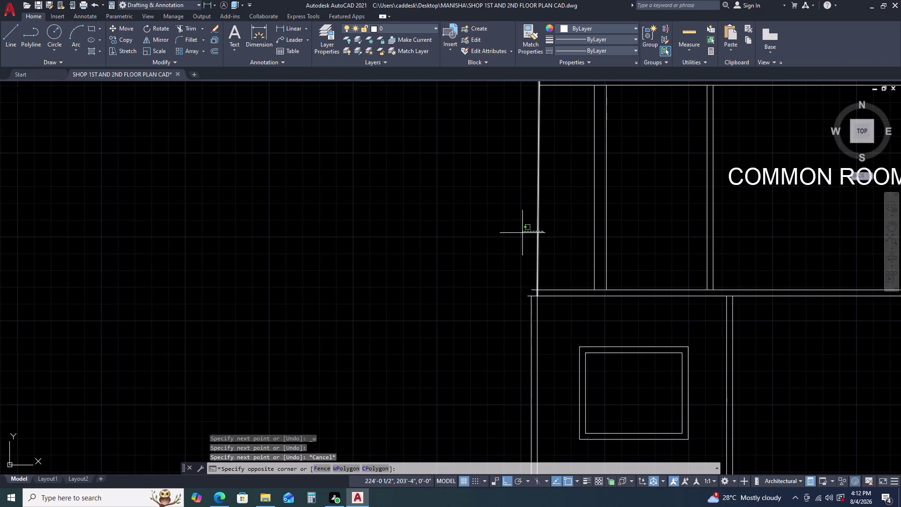
text(O)
key(space)
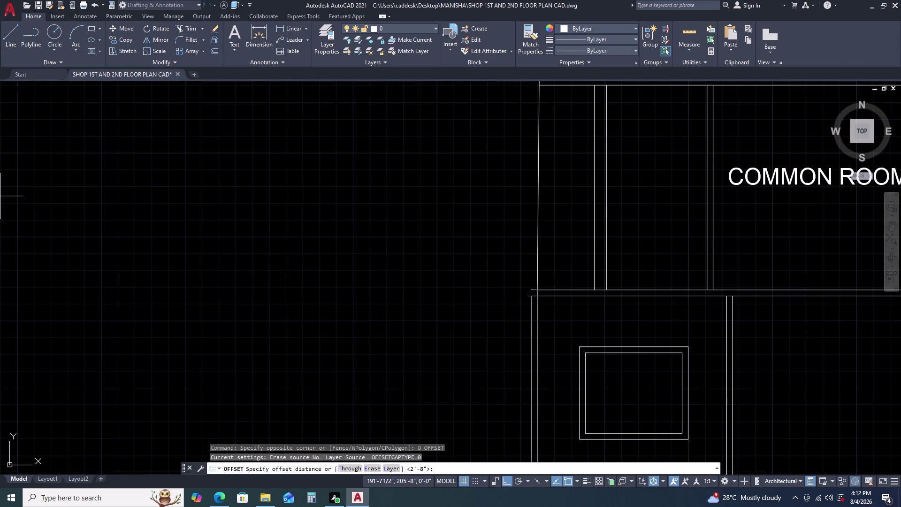
Offset the new left wall line by 4 1/2 inches.
text(4)
text(.5)
key(Return)
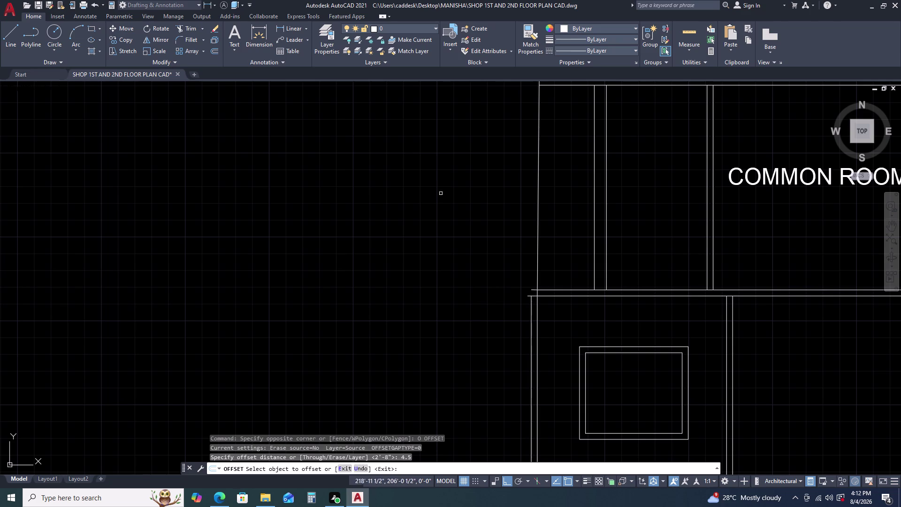
click(536, 200)
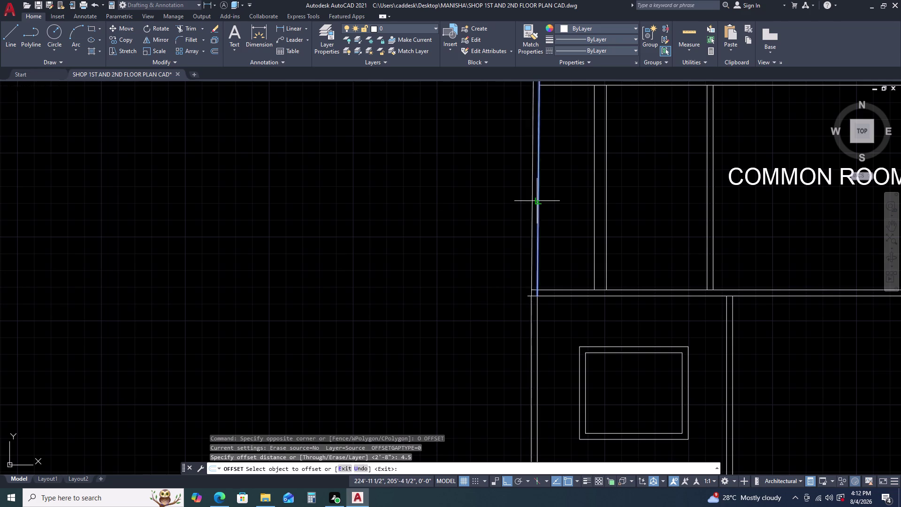
click(527, 205)
scroll(down, 3)
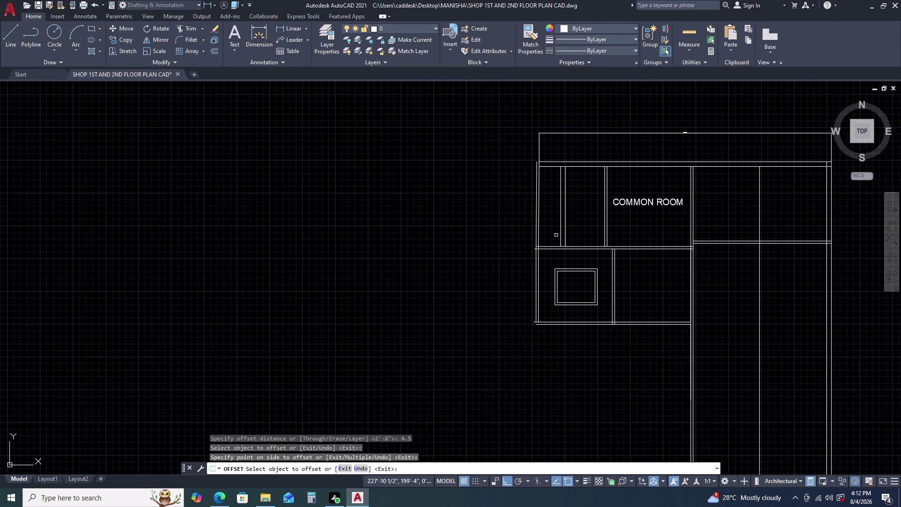
key(Escape)
scroll(up, 3)
middle_click(533, 173)
scroll(down, 3)
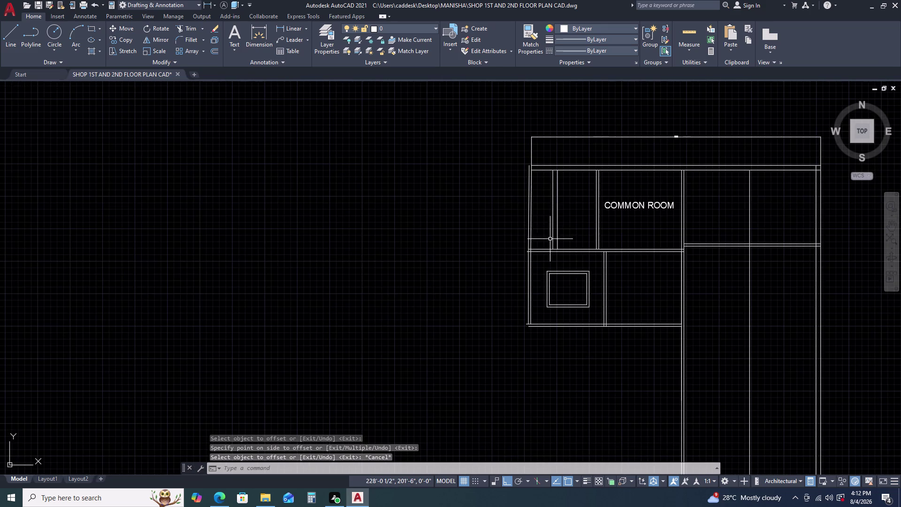
middle_drag(551, 239, 494, 240)
scroll(up, 3)
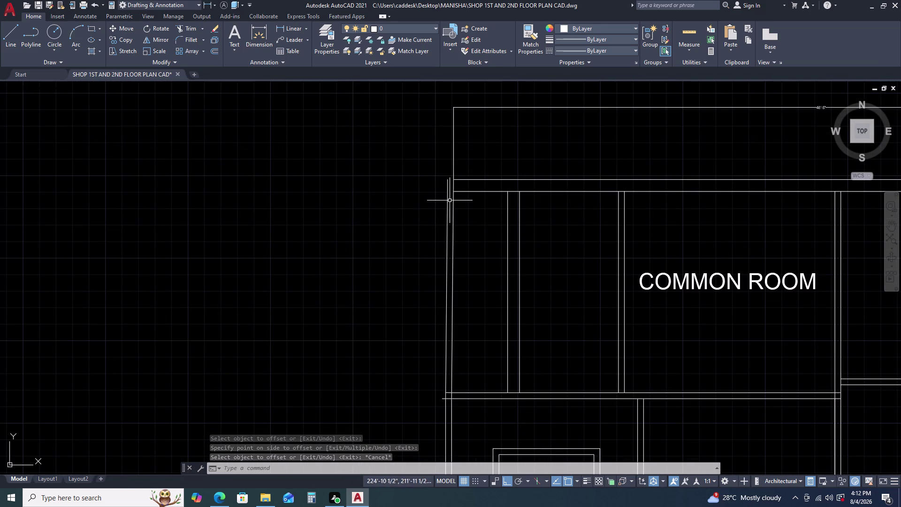
Delete the misplaced offset line near the top-left wall corner.
click(449, 200)
click(411, 195)
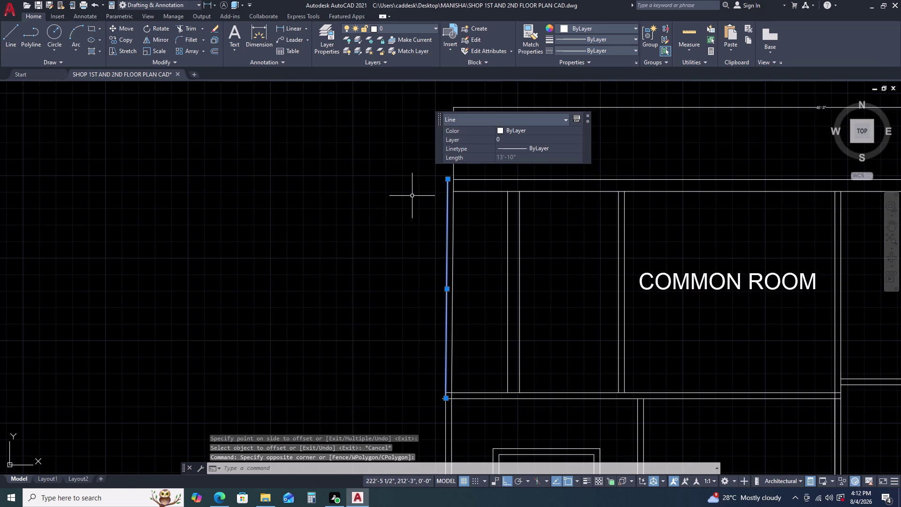
key(o)
key(space)
key(Escape)
click(448, 221)
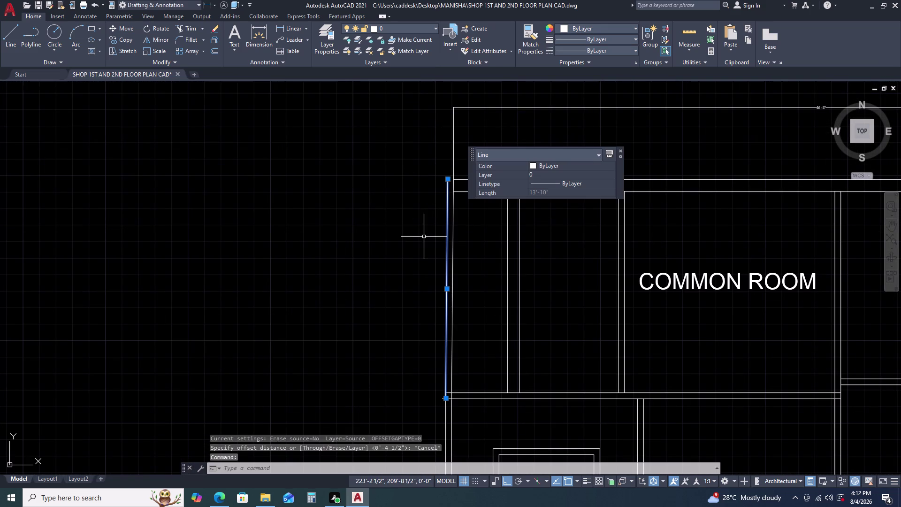
key(Delete)
click(457, 246)
click(429, 249)
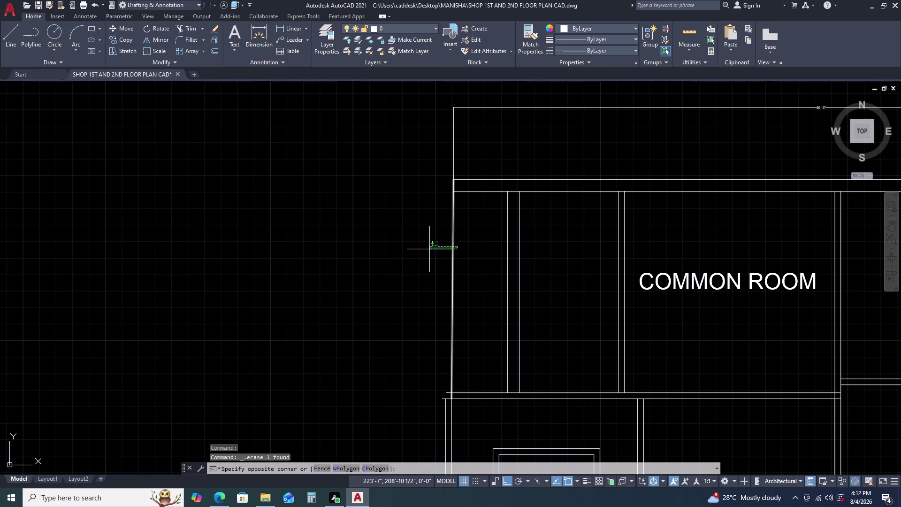
Redo the 4.5-inch offset, placing the parallel line inside the left wall.
key(o)
key(space)
text(4.)
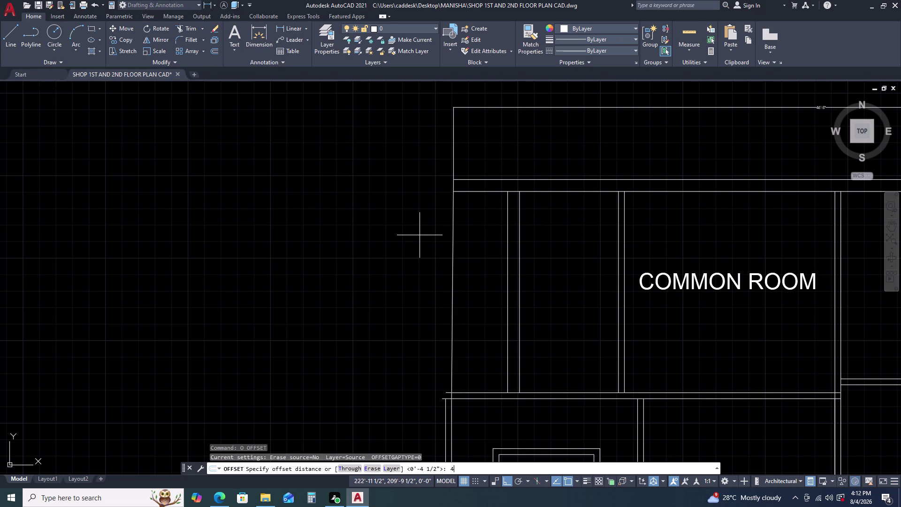
text(5)
key(Return)
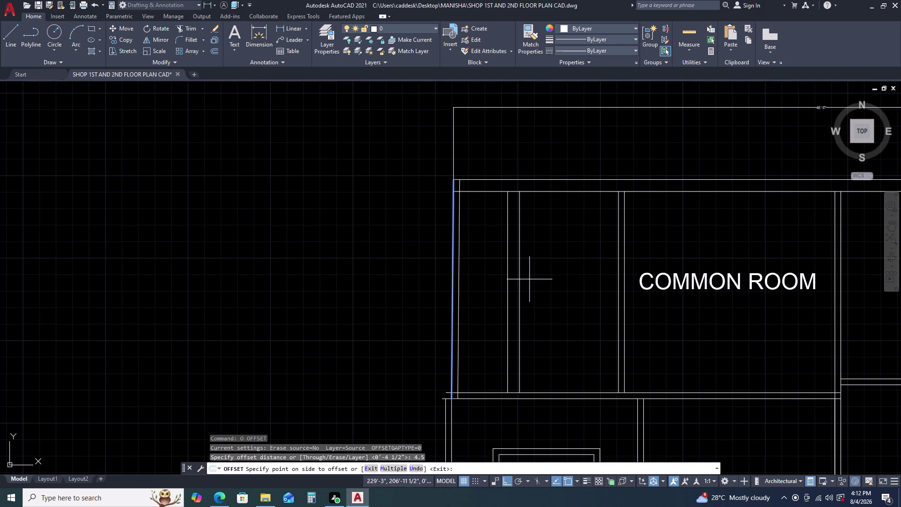
click(539, 277)
key(Escape)
Select the vertical line at COMMON ROOM's left end.
middle_drag(545, 273, 544, 247)
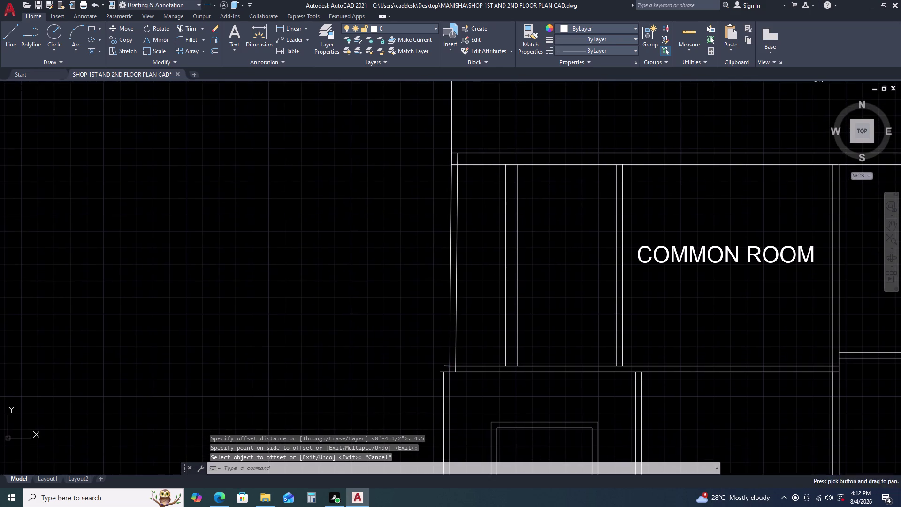
scroll(down, 3)
middle_drag(613, 273, 599, 257)
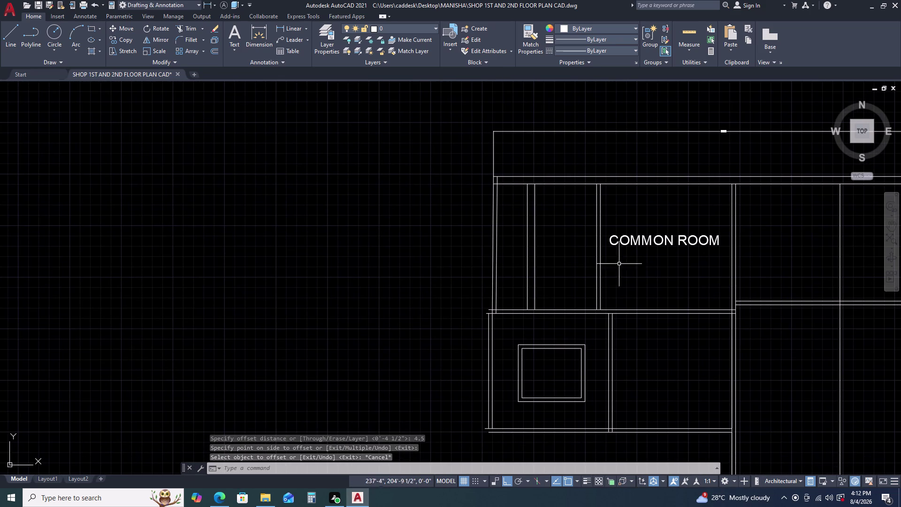
click(599, 215)
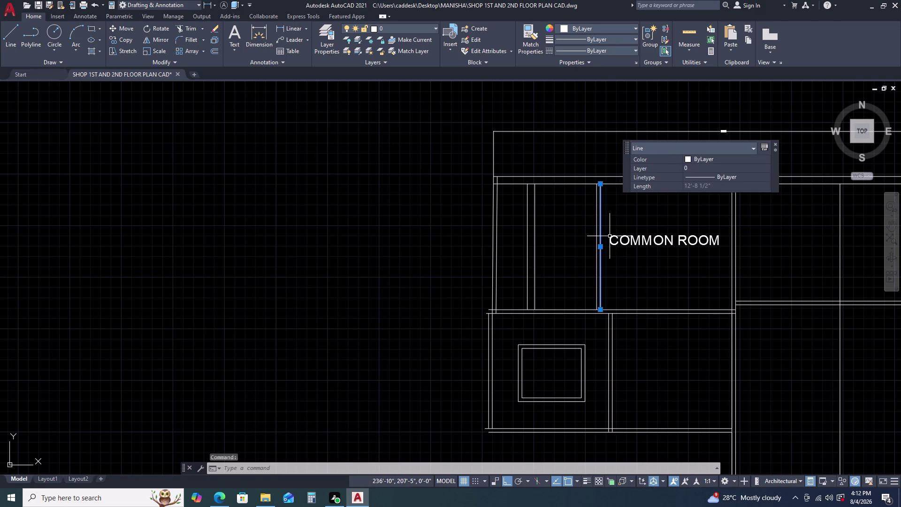
Erase the selected line and draw a 10'3" cross line in the narrow room.
key(Delete)
text(L)
key(space)
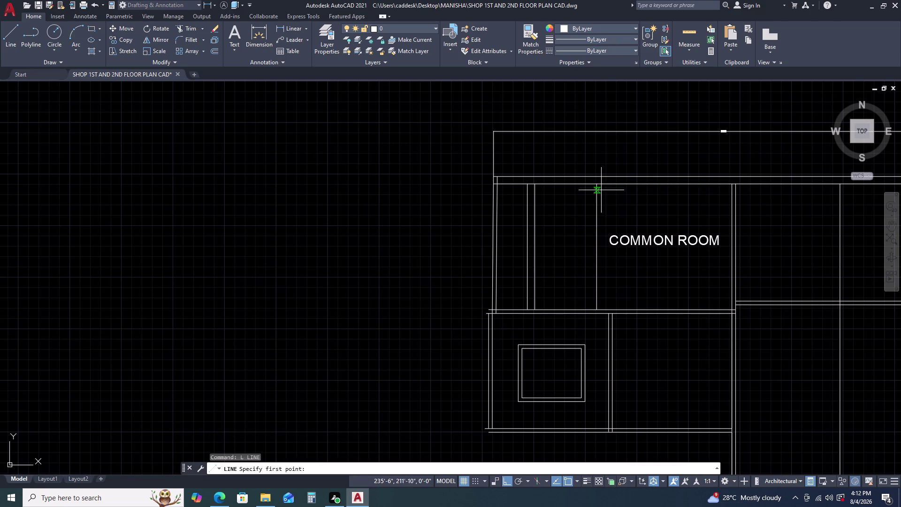
click(598, 186)
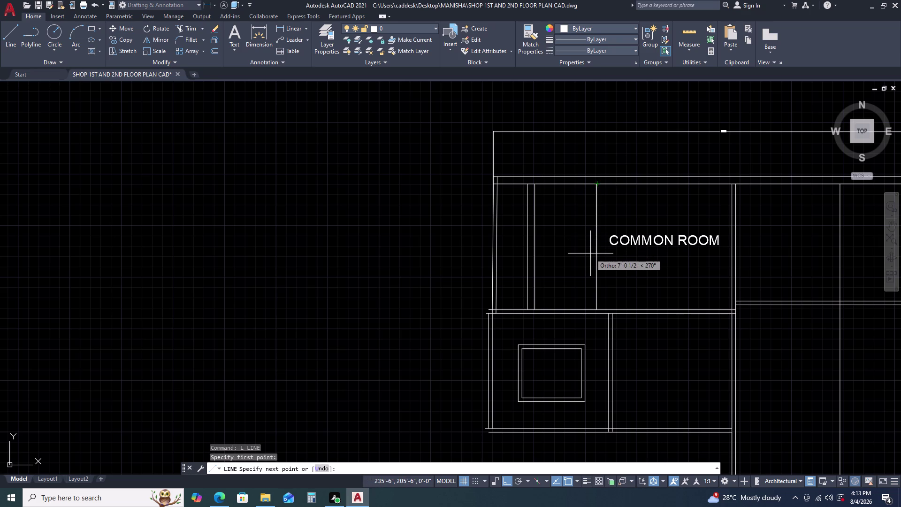
key(6)
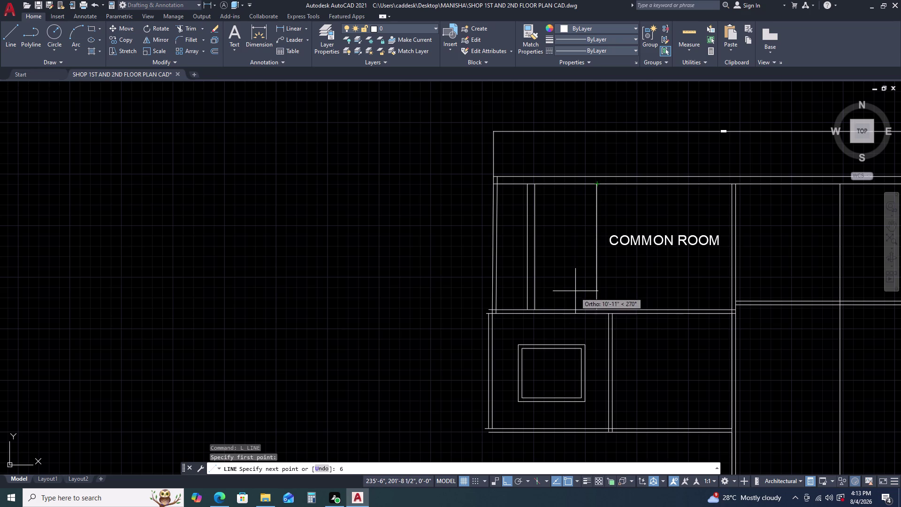
key(BackSpace)
key(1)
text(0)
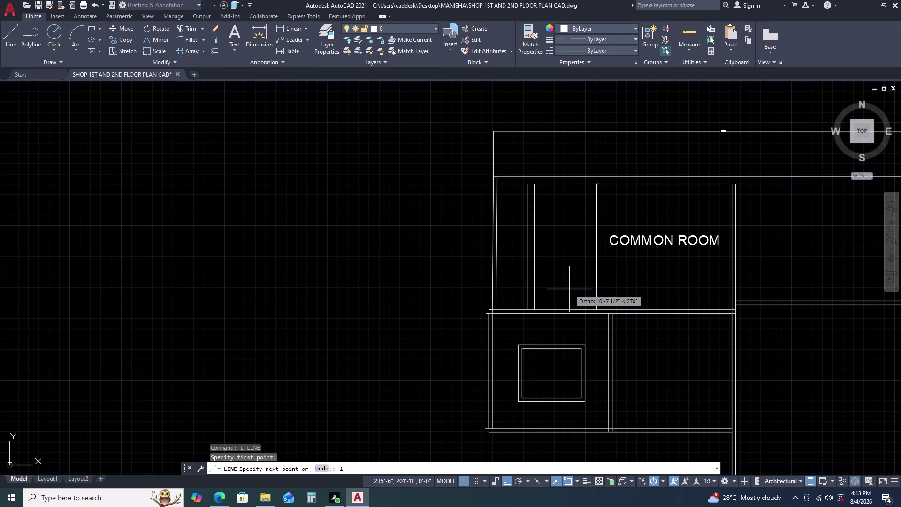
text(')
key(3)
key(Return)
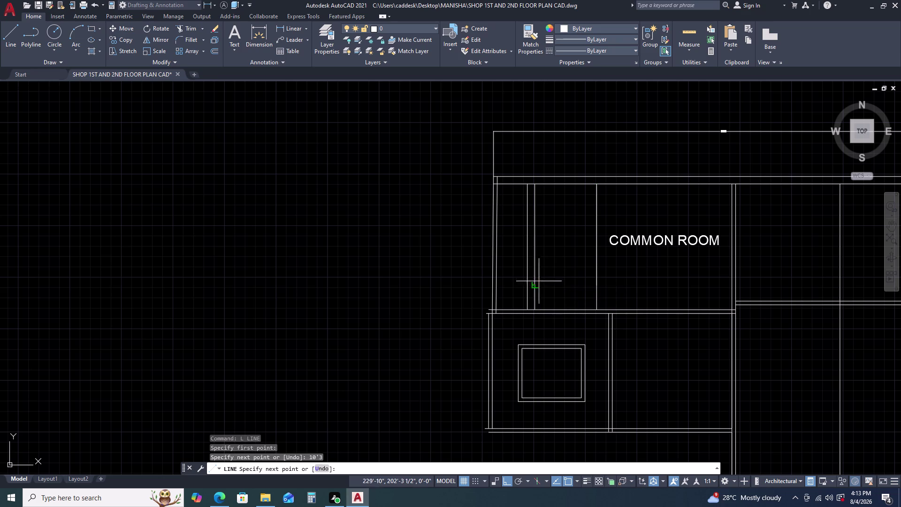
click(535, 284)
key(Escape)
Offset the cross line 4.5 inches upward to form a double wall.
click(585, 287)
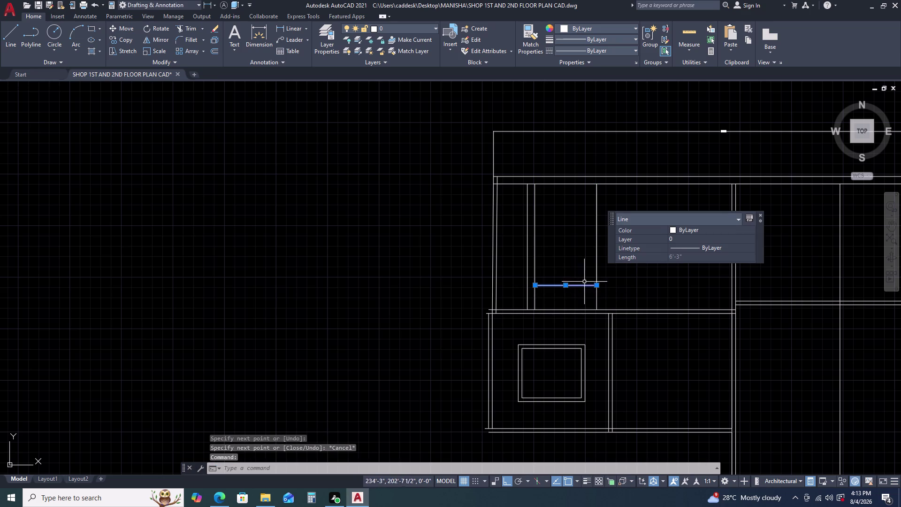
text(O)
key(space)
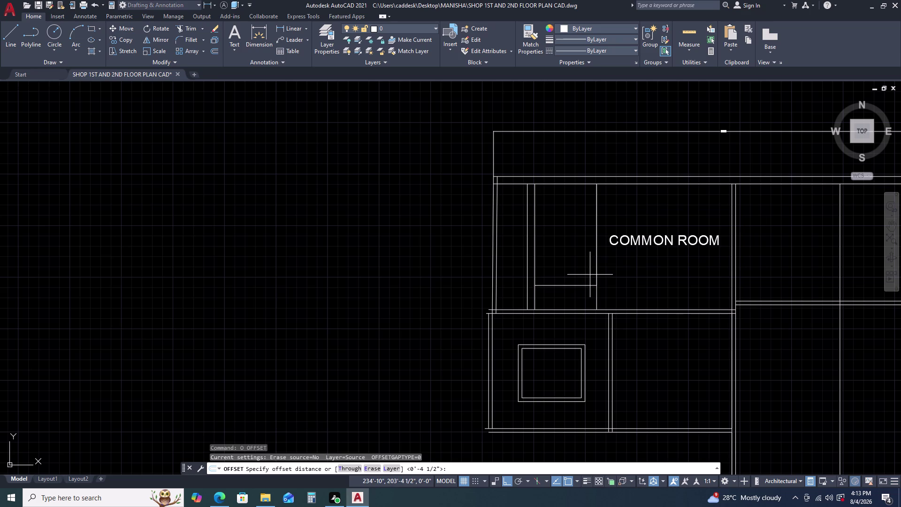
text(4.)
key(5)
key(Return)
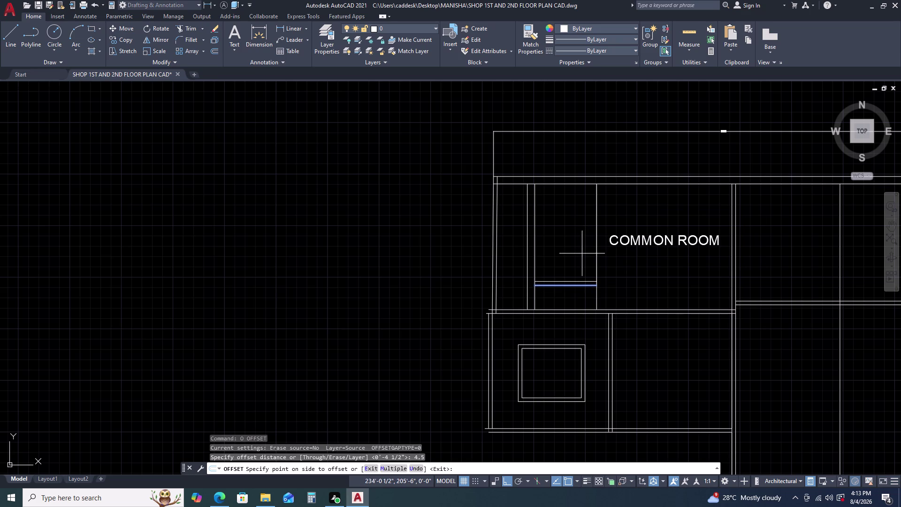
click(581, 253)
click(597, 258)
click(586, 257)
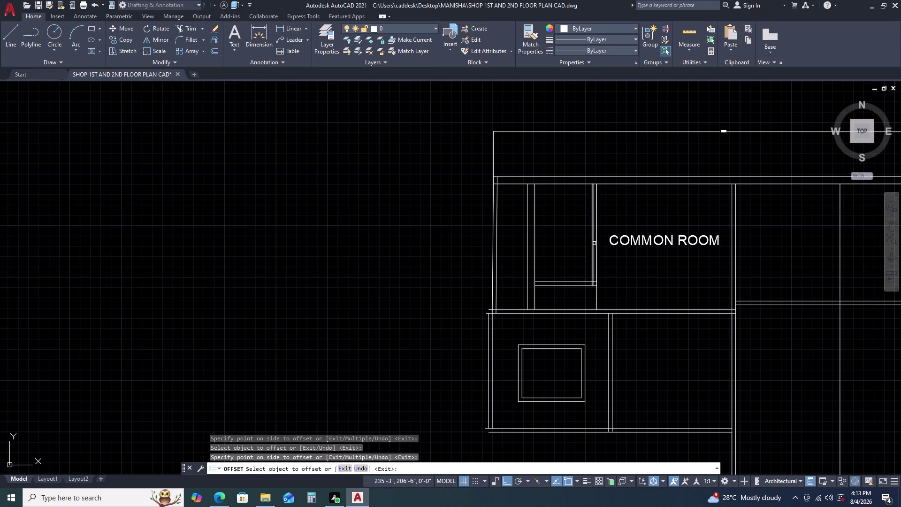
key(Escape)
Window-select and delete the stray line below the new wall.
scroll(up, 3)
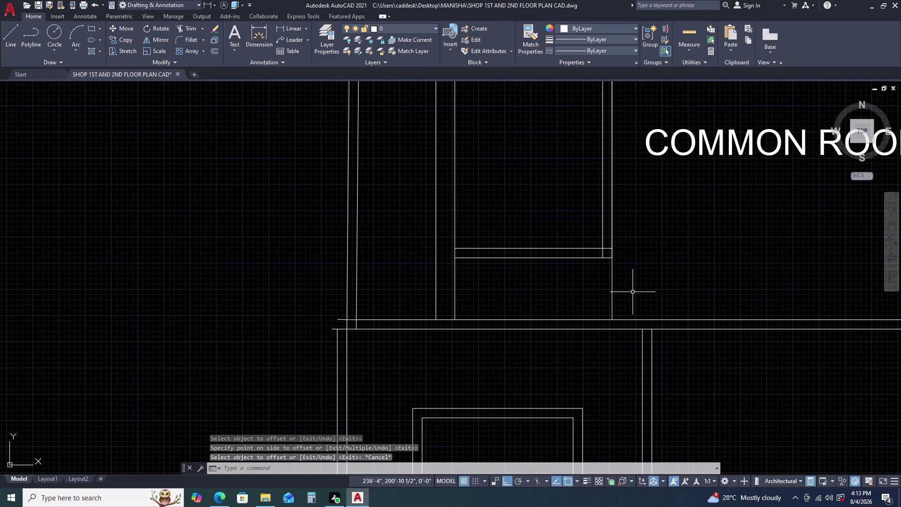
click(633, 287)
click(600, 288)
key(Delete)
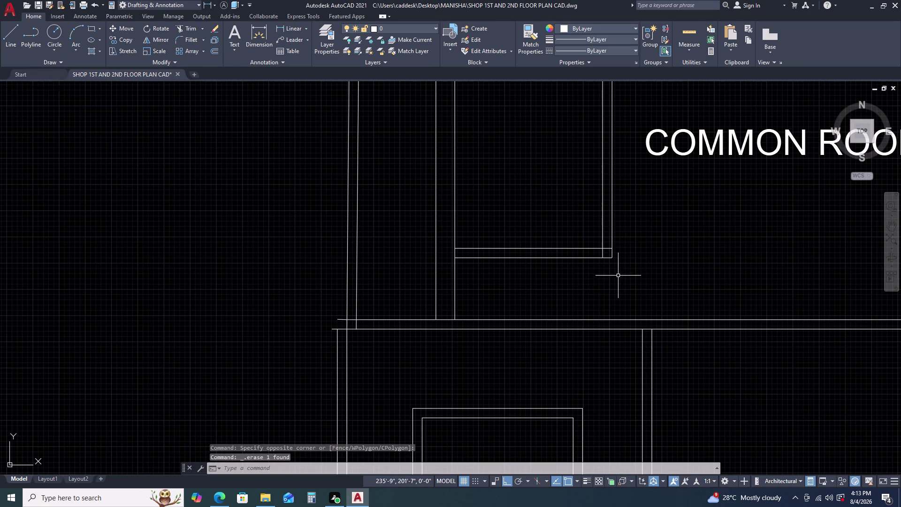
scroll(down, 3)
middle_drag(614, 256, 620, 251)
scroll(up, 3)
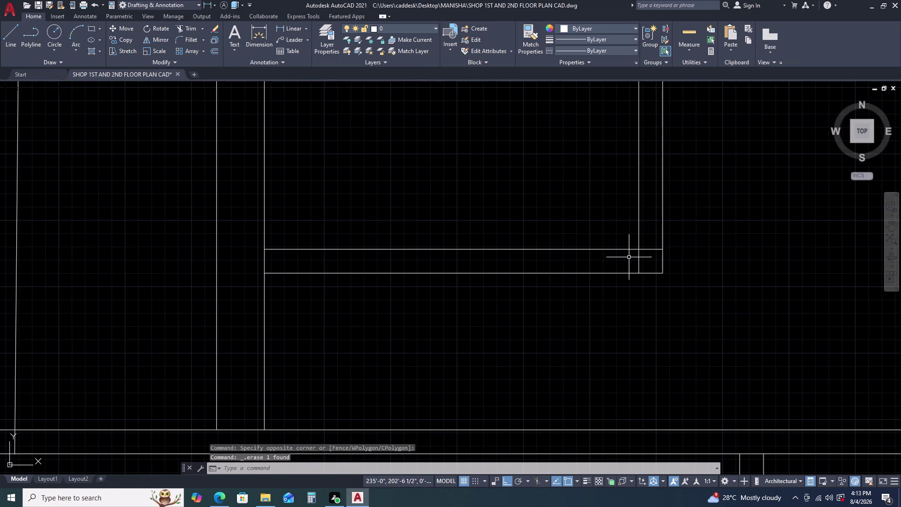
Trim the overlapping line ends at the partition's double-wall corner.
text(TR)
key(space)
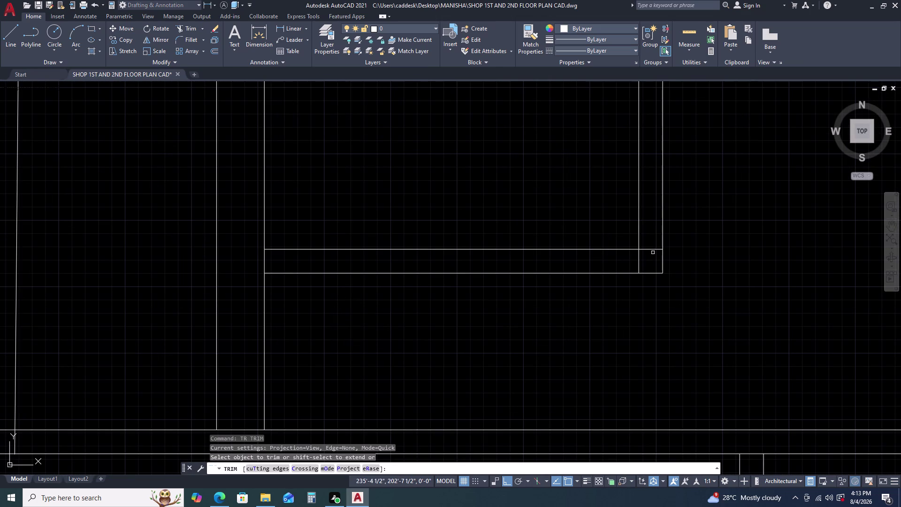
click(653, 251)
click(653, 249)
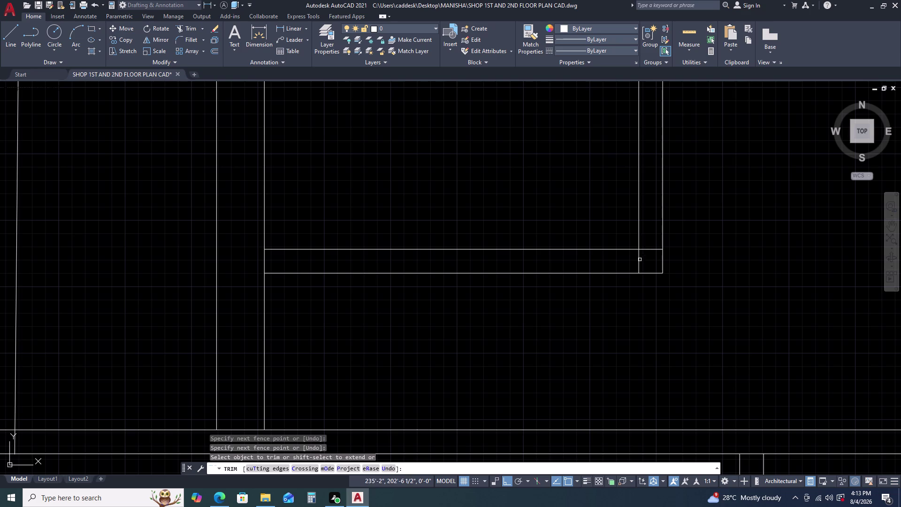
click(639, 260)
click(648, 249)
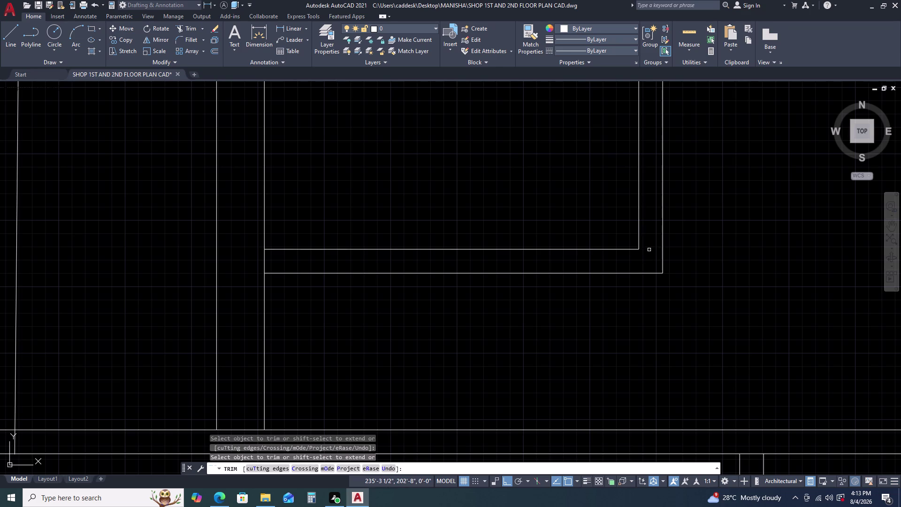
scroll(down, 3)
key(Escape)
Pan across the floor plan toward the room with the square.
scroll(down, 3)
middle_drag(692, 262, 644, 270)
scroll(up, 3)
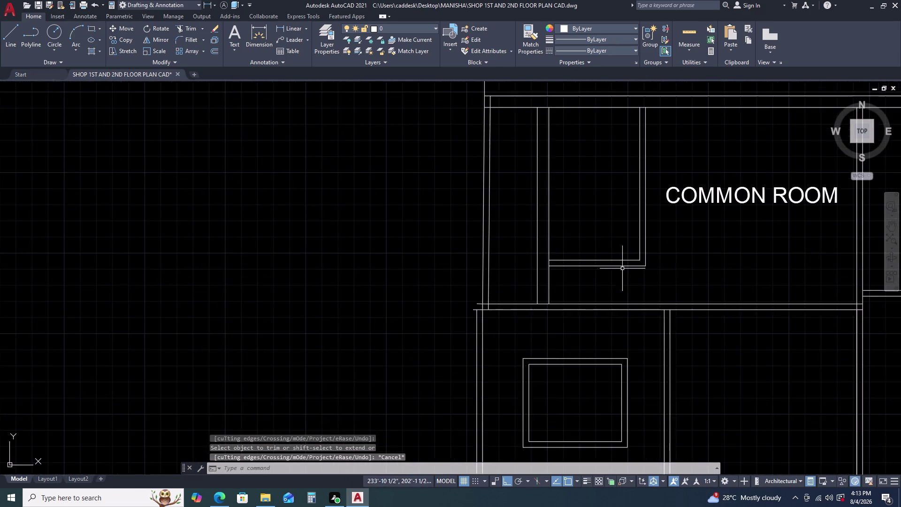
middle_drag(655, 269, 628, 227)
scroll(down, 3)
middle_drag(639, 270, 617, 240)
scroll(down, 3)
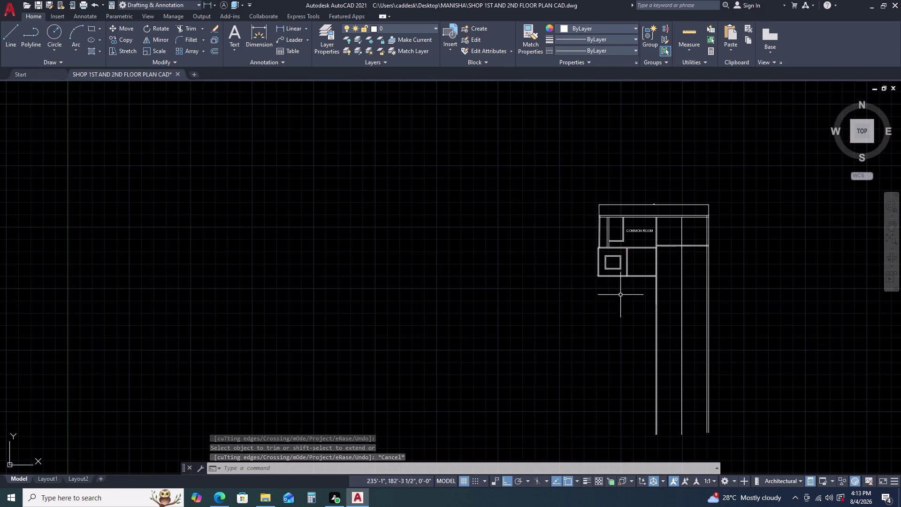
middle_drag(622, 282, 604, 262)
scroll(up, 3)
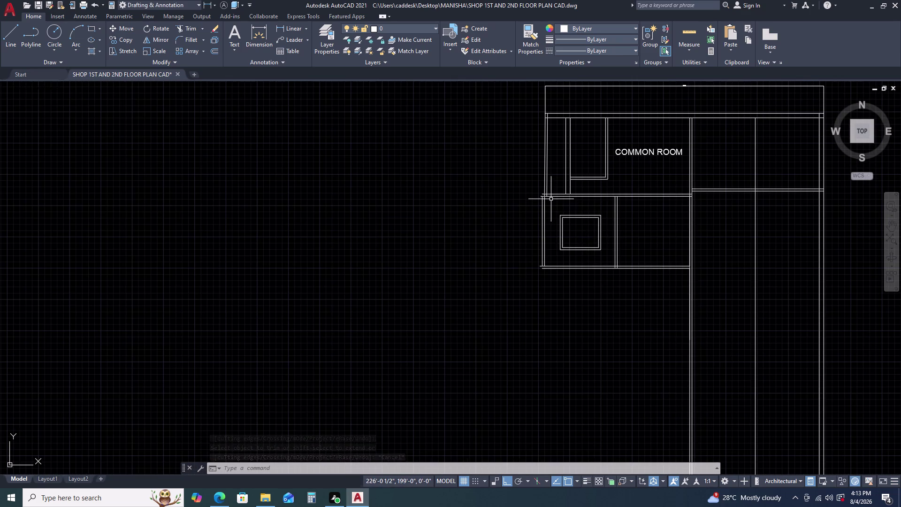
scroll(up, 3)
scroll(up, 3)
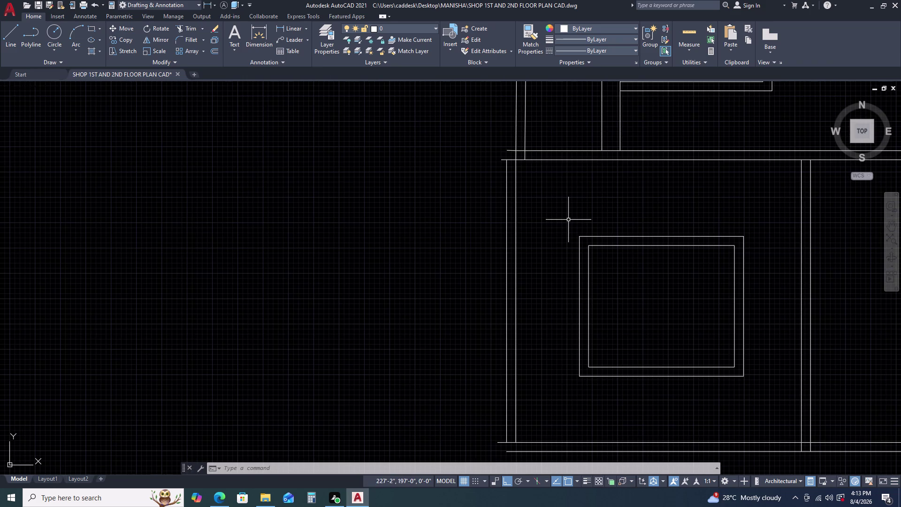
key(Escape)
scroll(down, 3)
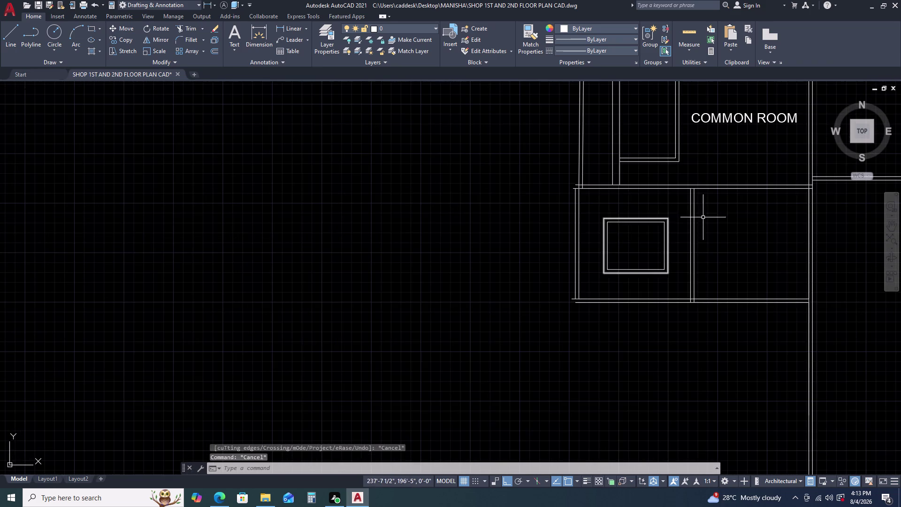
Window-select and delete the lower room's left double-wall lines.
scroll(up, 3)
middle_drag(561, 204, 552, 211)
middle_click(550, 212)
middle_click(549, 212)
key(t)
key(r)
key(space)
scroll(down, 3)
key(Escape)
click(586, 211)
key(Escape)
drag(582, 229, 577, 229)
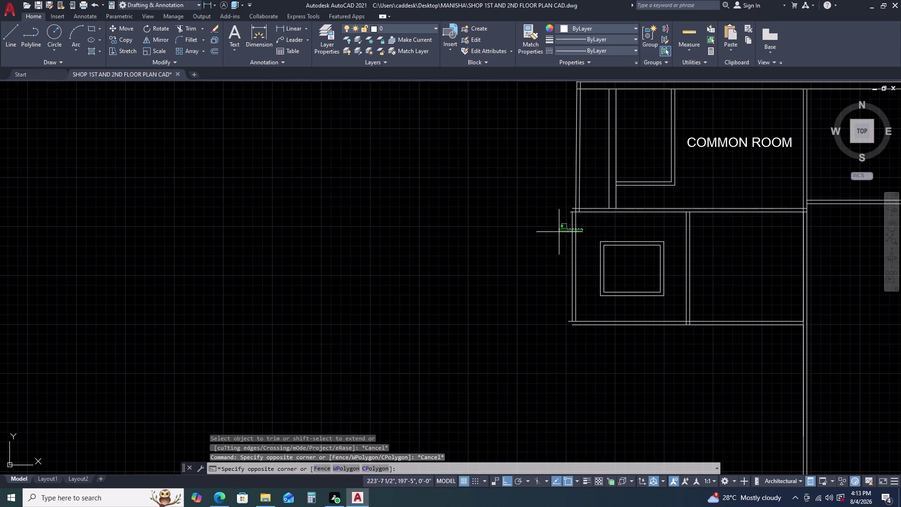
click(530, 242)
key(Delete)
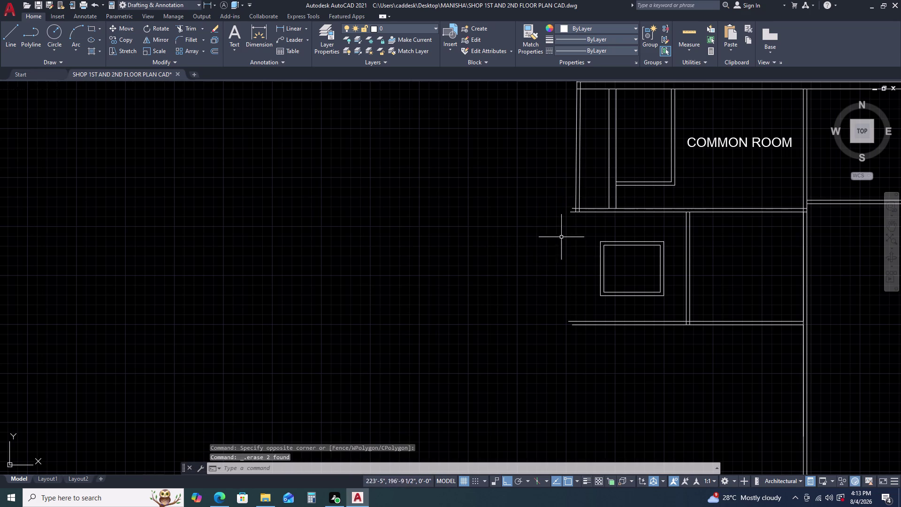
Trim the leftover wall end and delete the short stub lines, including the 7-inch one.
scroll(up, 3)
text(TR)
key(space)
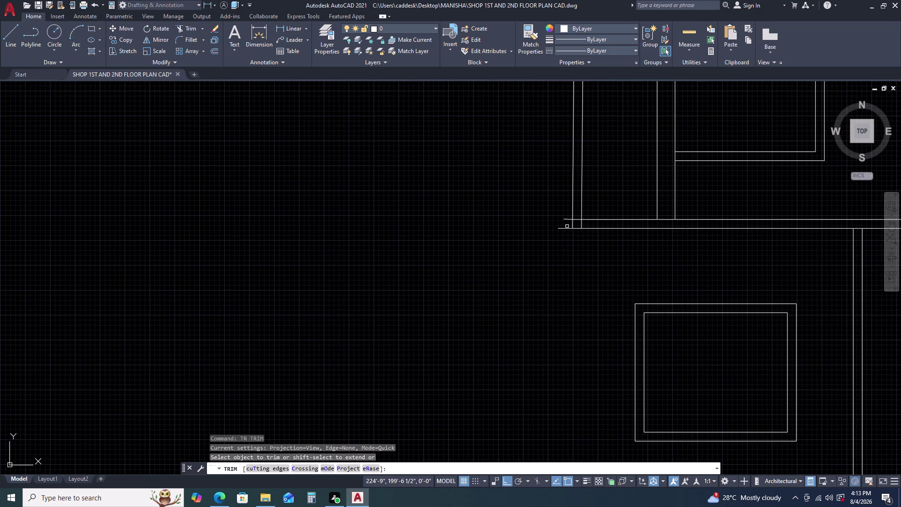
click(565, 227)
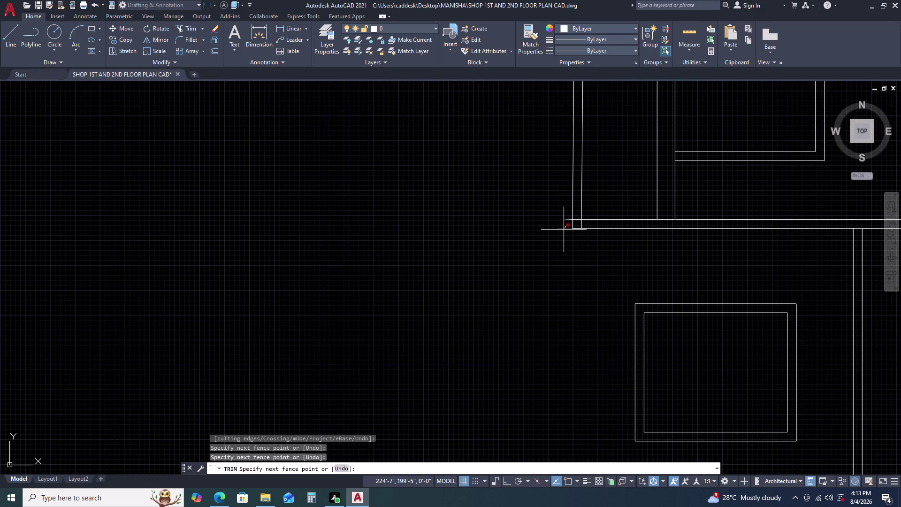
key(Escape)
click(563, 229)
key(Delete)
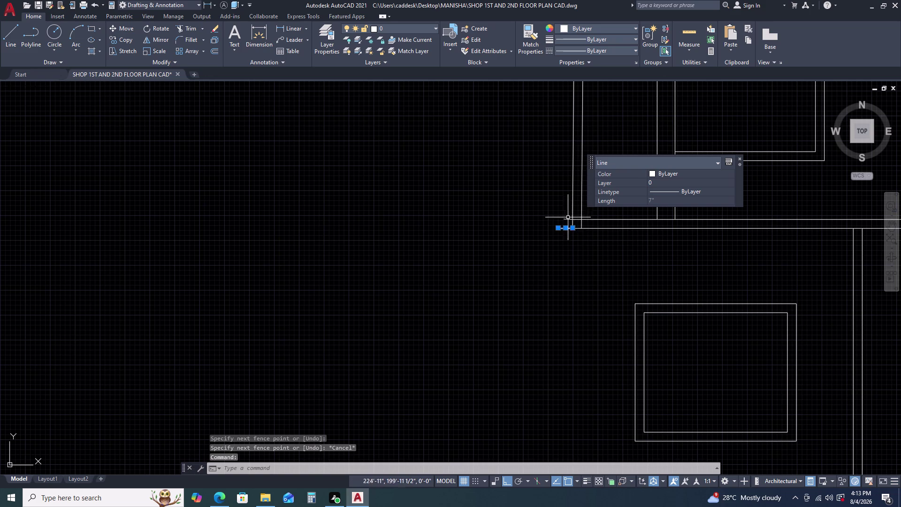
key(Delete)
key(Delete)
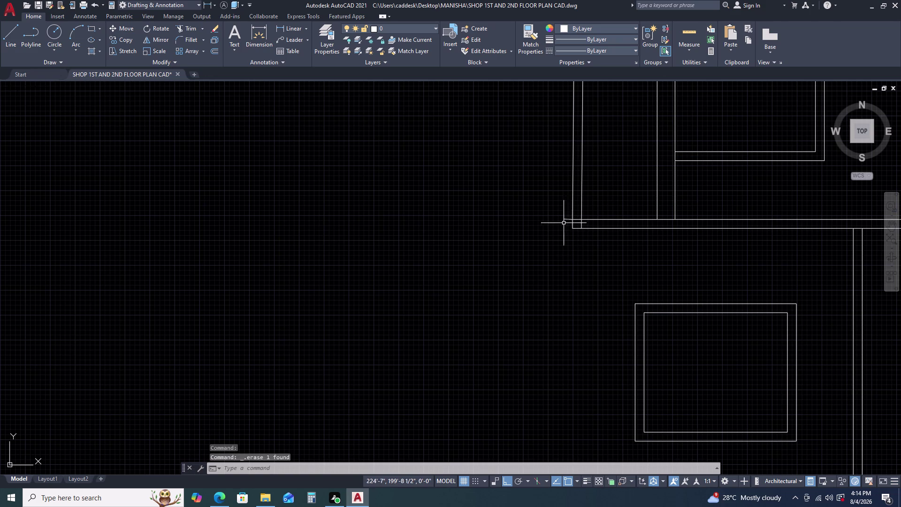
click(564, 213)
click(564, 222)
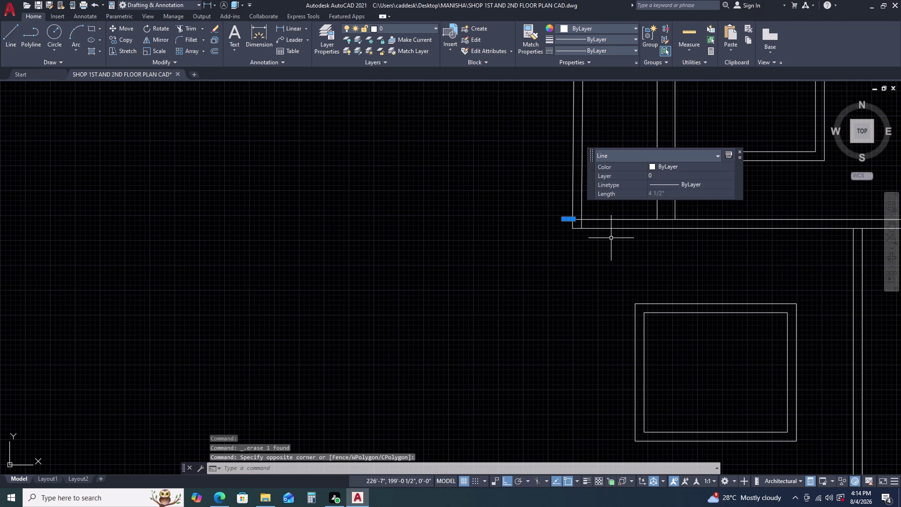
key(Delete)
Pan around the floor plan to review the lower room.
scroll(down, 3)
middle_drag(645, 261, 591, 237)
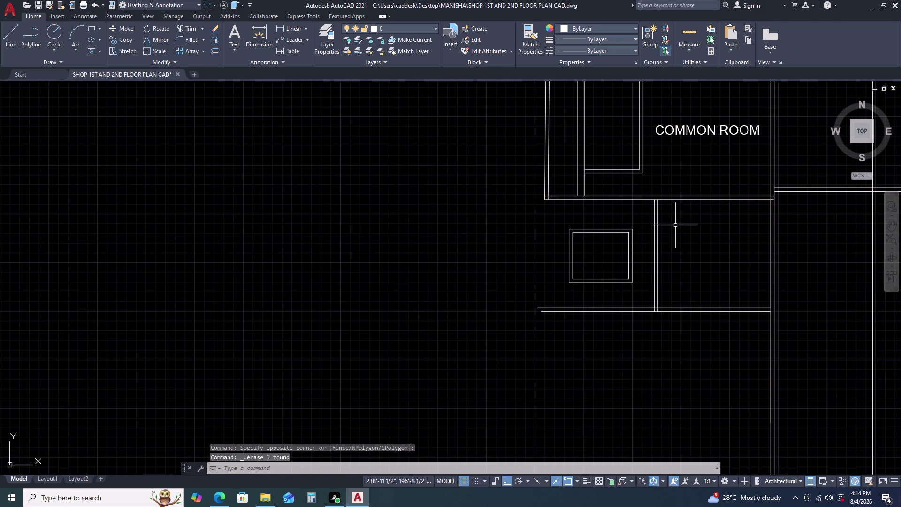
scroll(down, 3)
middle_drag(687, 219, 609, 236)
middle_drag(592, 246, 586, 228)
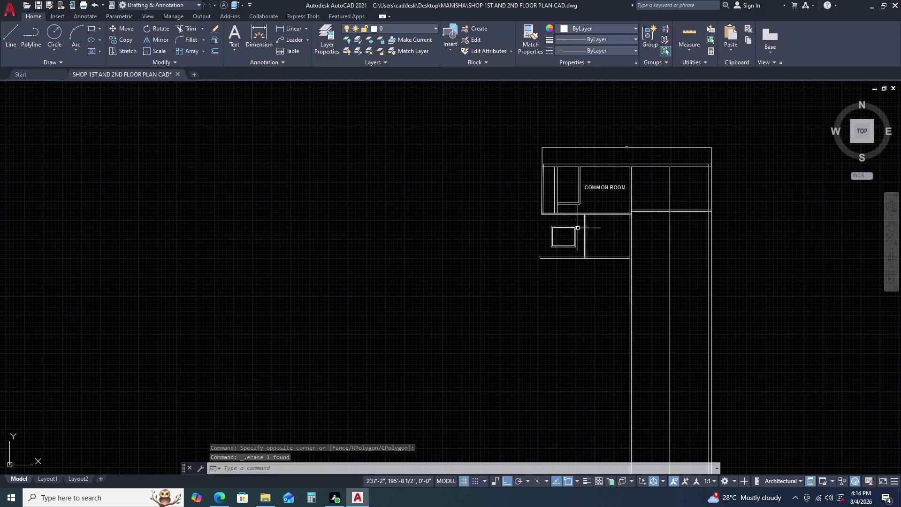
scroll(up, 3)
middle_drag(601, 224, 587, 196)
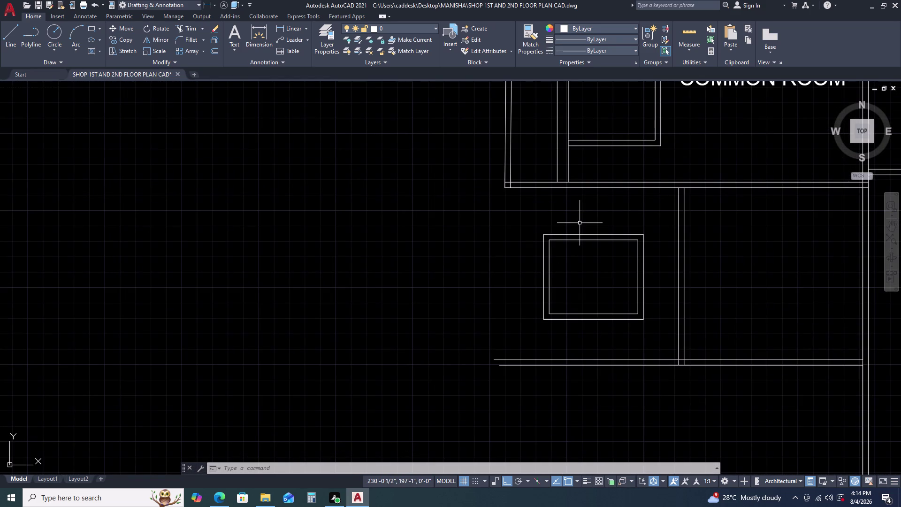
Place an 11'-9" linear dimension across the top of the room.
key(d)
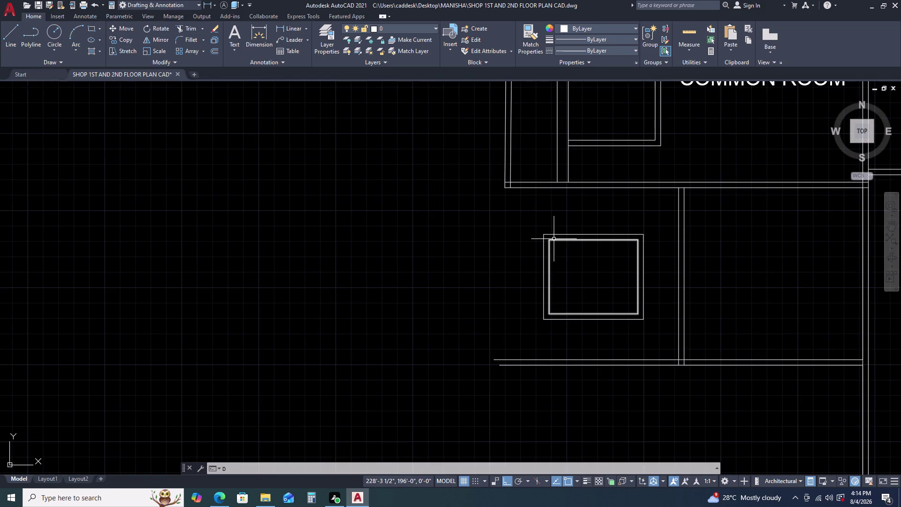
text(LI)
key(space)
drag(506, 187, 510, 187)
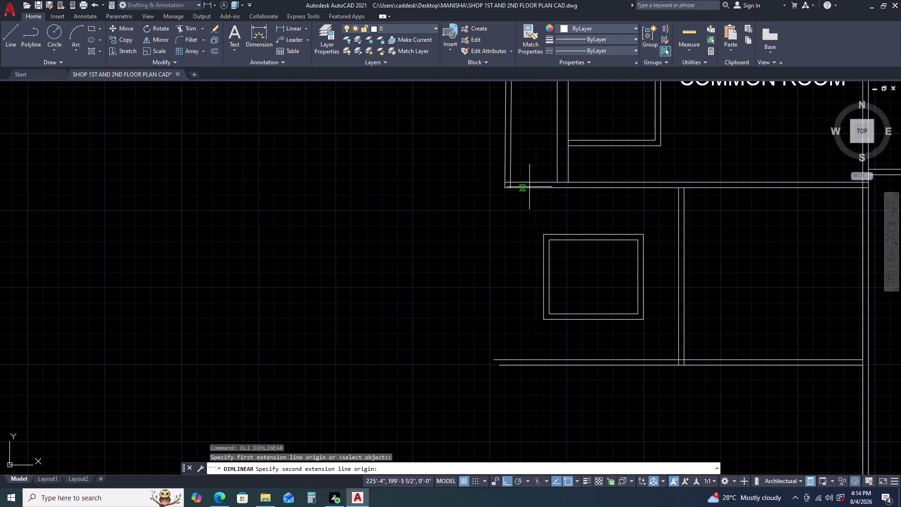
click(677, 187)
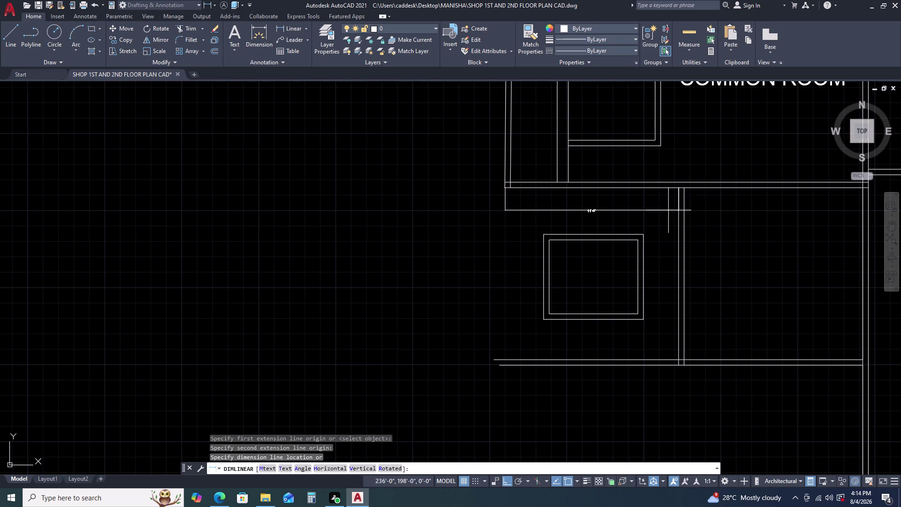
scroll(up, 3)
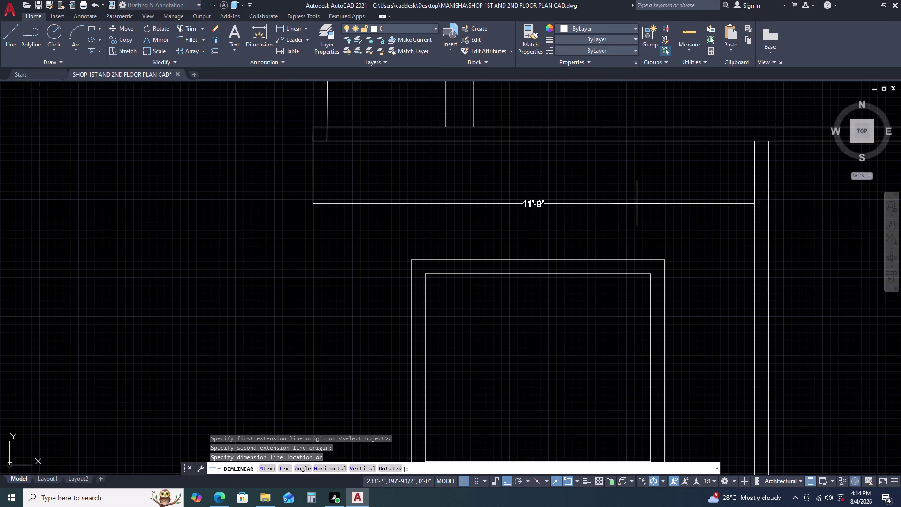
click(646, 169)
scroll(down, 3)
middle_drag(613, 244, 613, 202)
key(Escape)
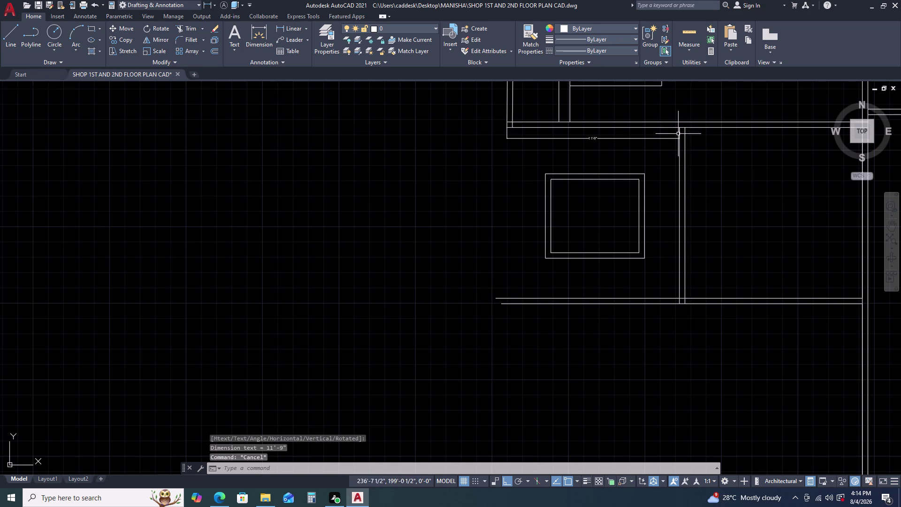
Add the 11'-7 1/2" height dimension along the right wall, then select that wall line.
key(space)
drag(681, 128, 681, 133)
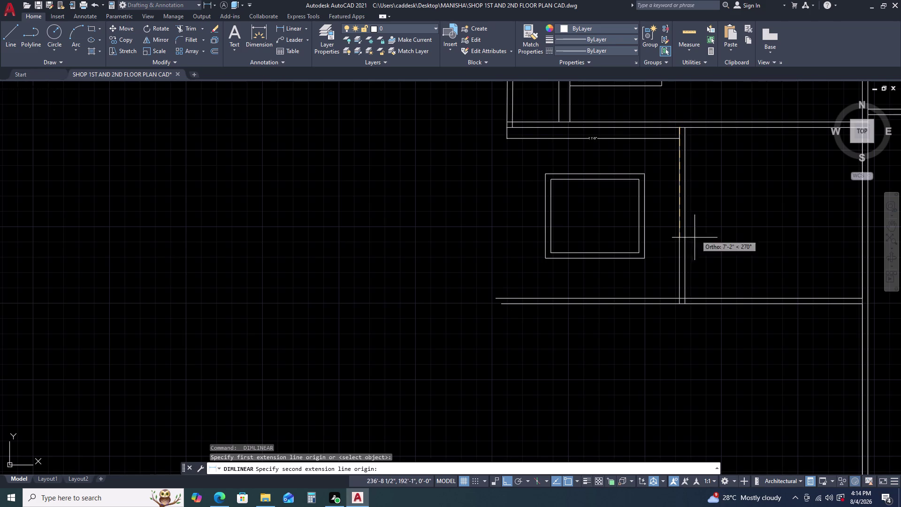
click(678, 297)
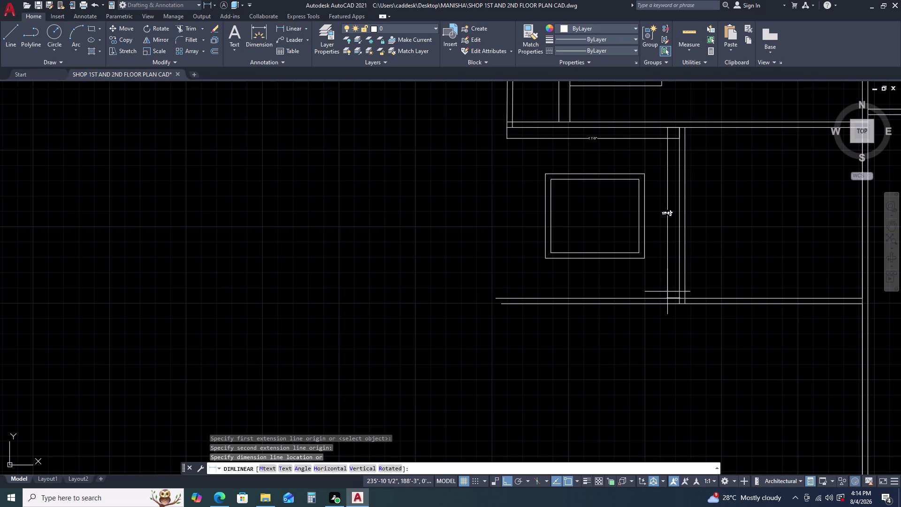
click(667, 291)
scroll(up, 3)
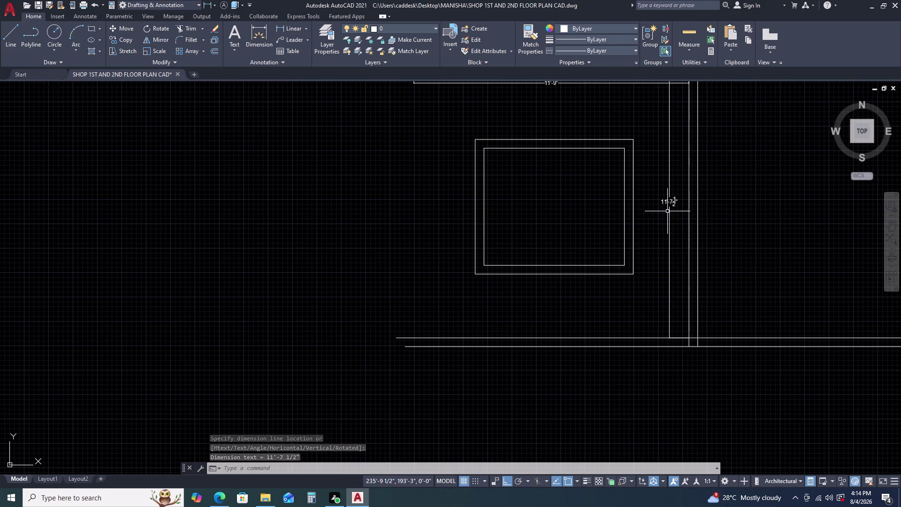
scroll(down, 3)
click(681, 170)
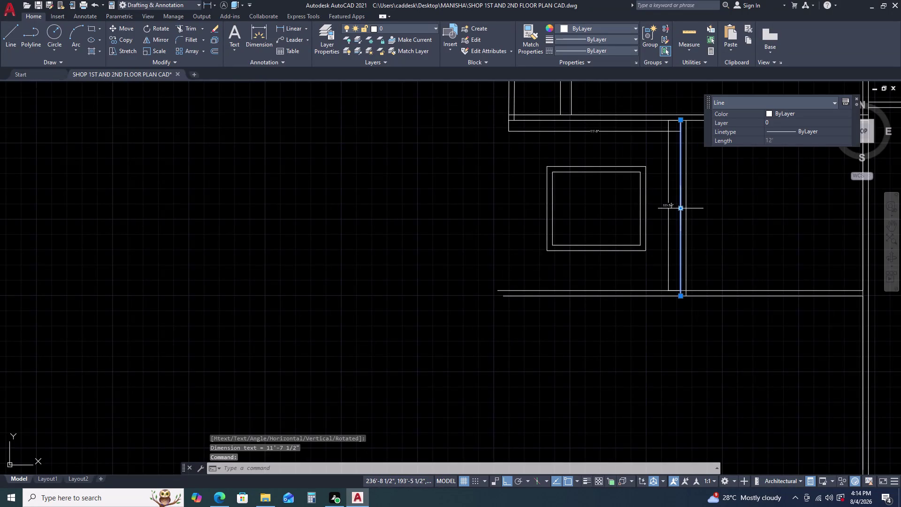
Offset the right wall line 11'-9" to the left to form the new left wall.
text(O)
key(space)
text(11)
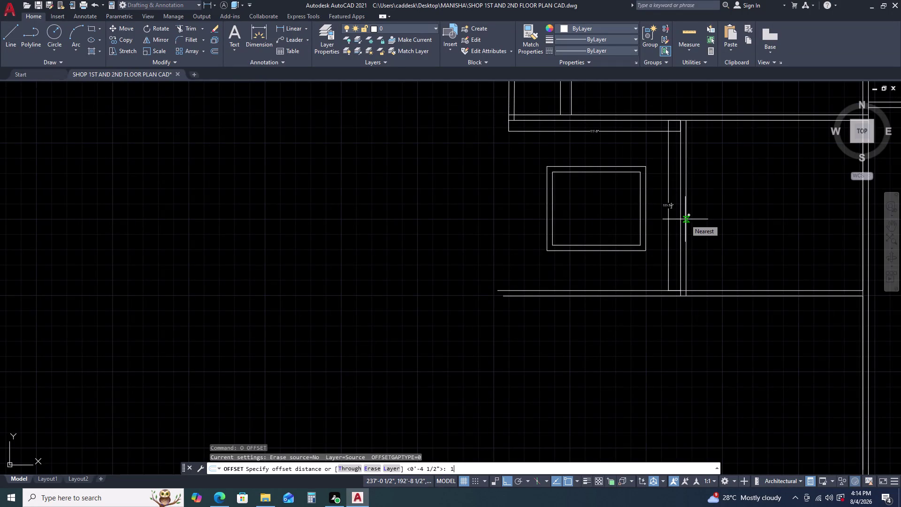
text(')
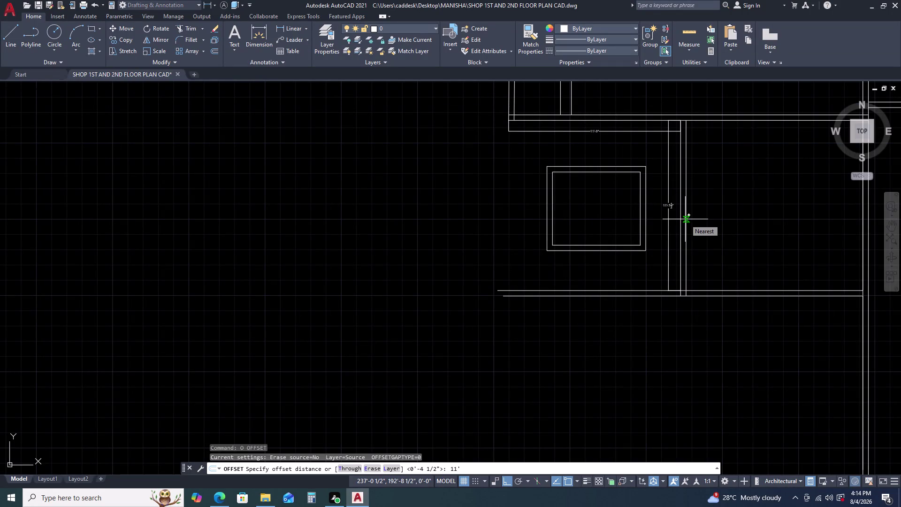
key(9)
key(Return)
click(538, 218)
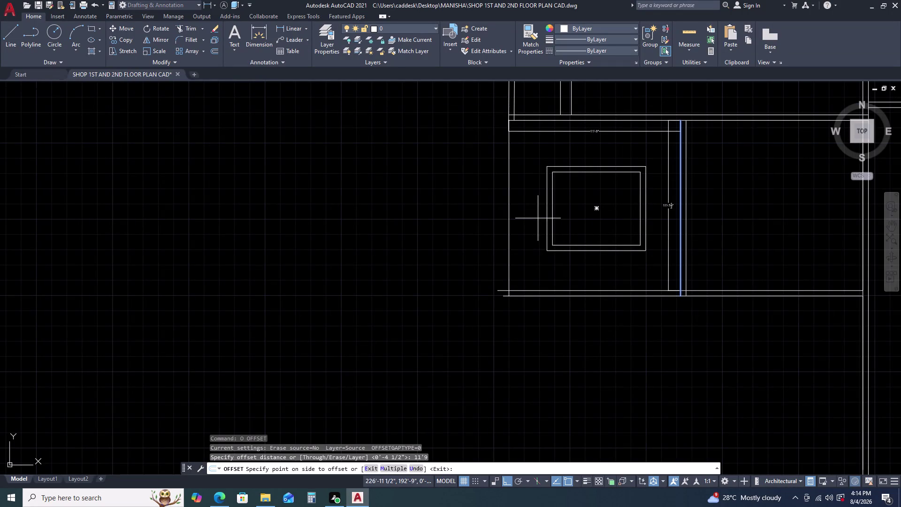
key(Escape)
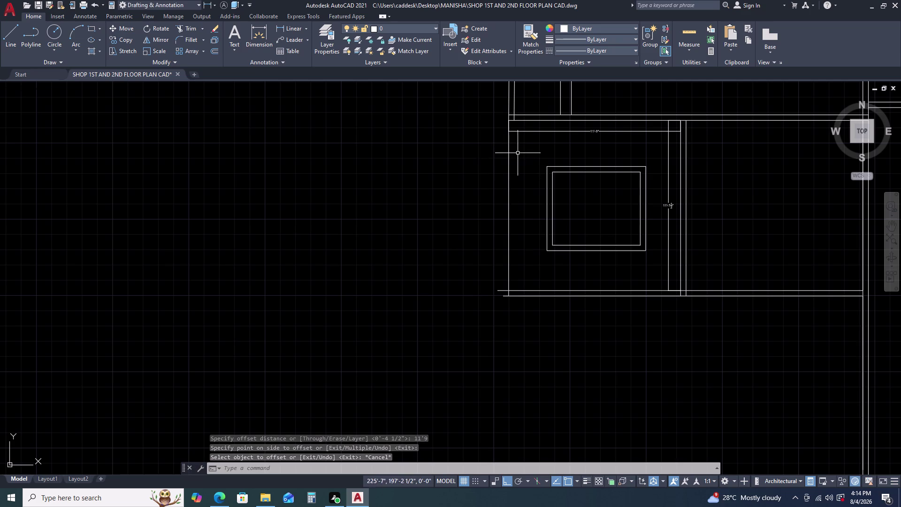
Offset the new left wall line 4.5 inches outward to double it.
click(509, 157)
key(o)
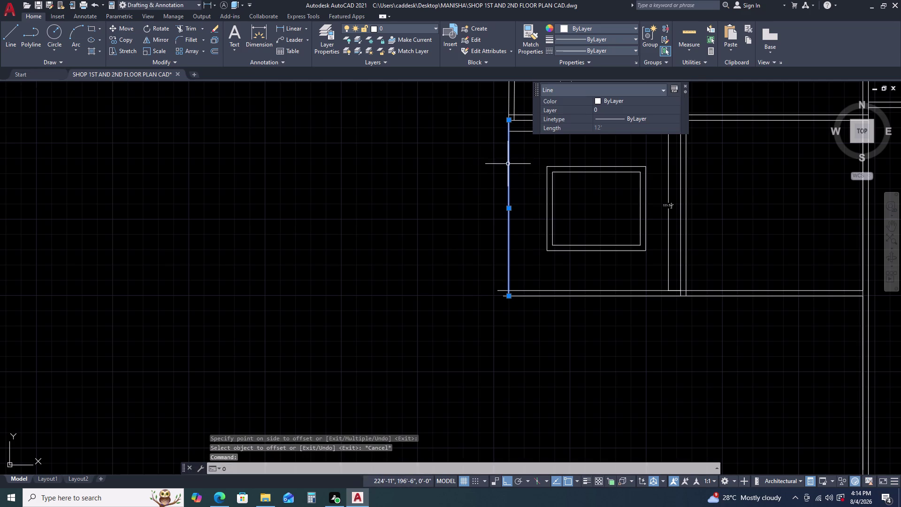
key(space)
text(4)
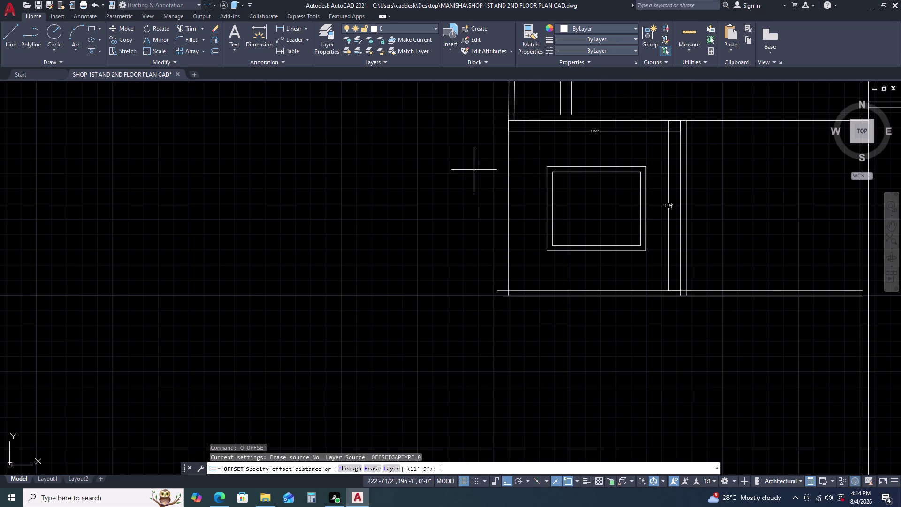
text(.5)
key(Return)
click(466, 189)
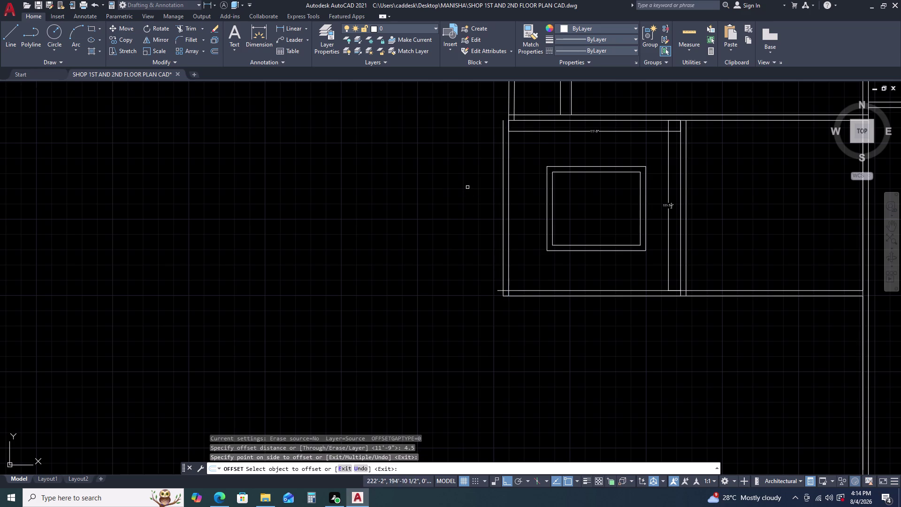
key(Escape)
scroll(up, 3)
key(r)
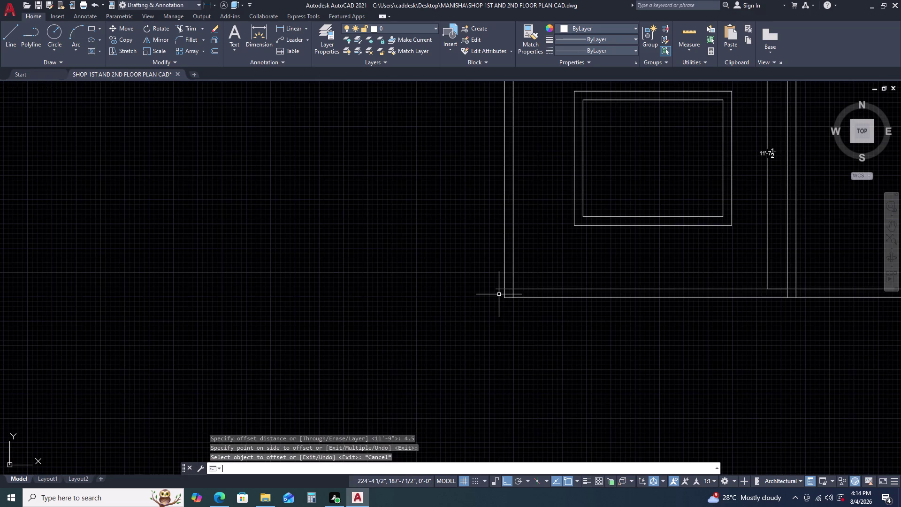
key(BackSpace)
text(F)
key(space)
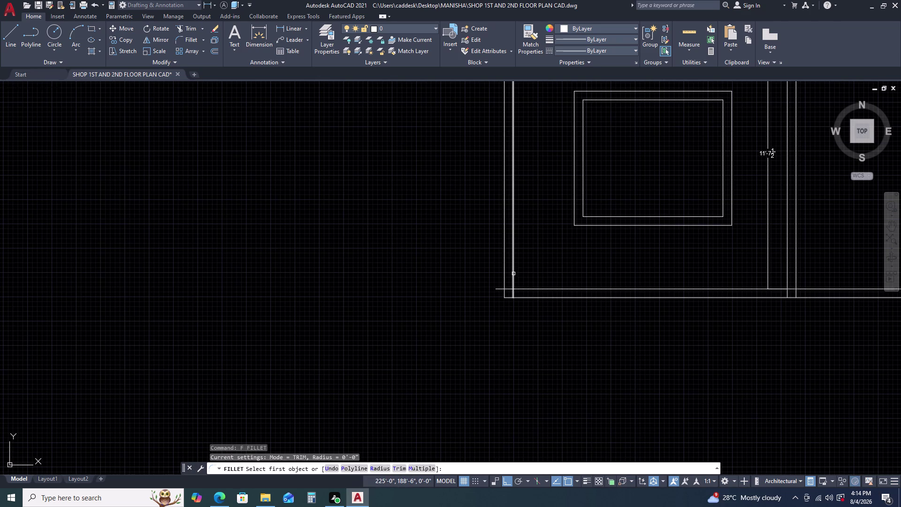
Try filleting the left wall lines at the lower corner, cancelling the attempts.
click(513, 273)
click(520, 289)
scroll(down, 3)
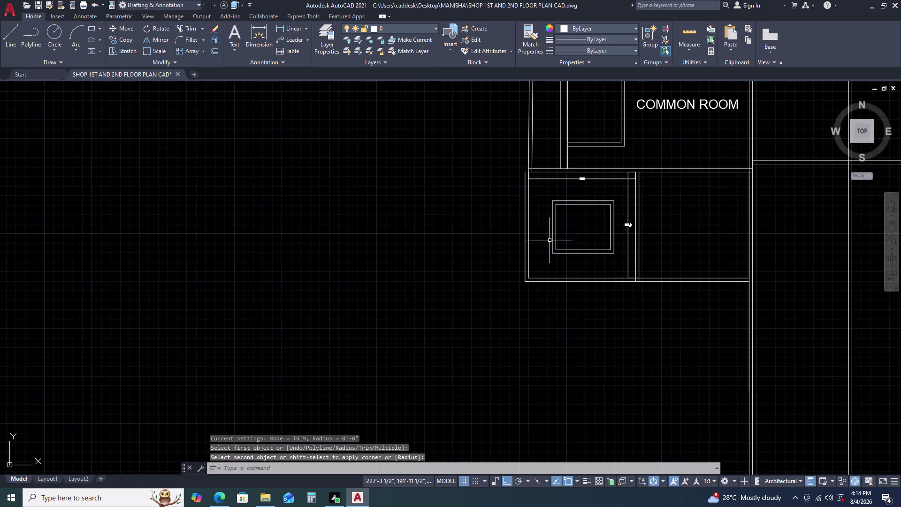
middle_drag(549, 239, 522, 293)
key(Escape)
key(Escape)
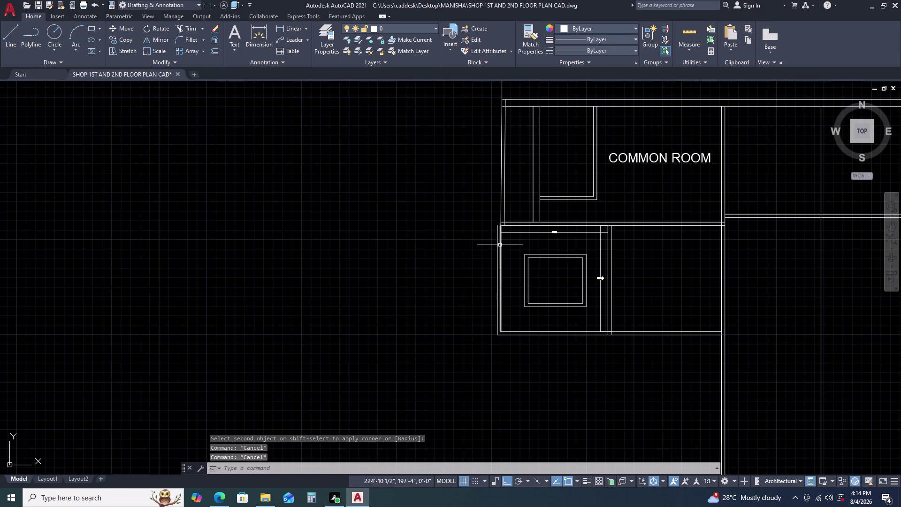
key(space)
scroll(up, 3)
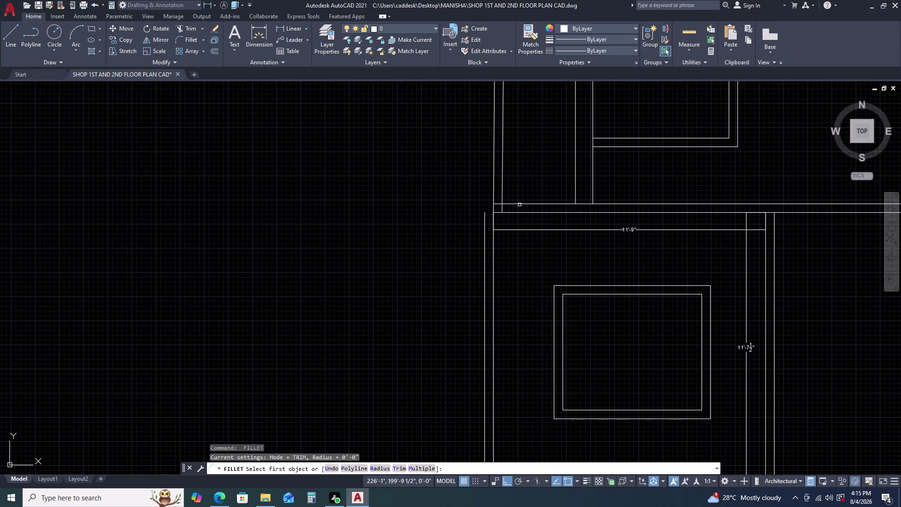
key(Escape)
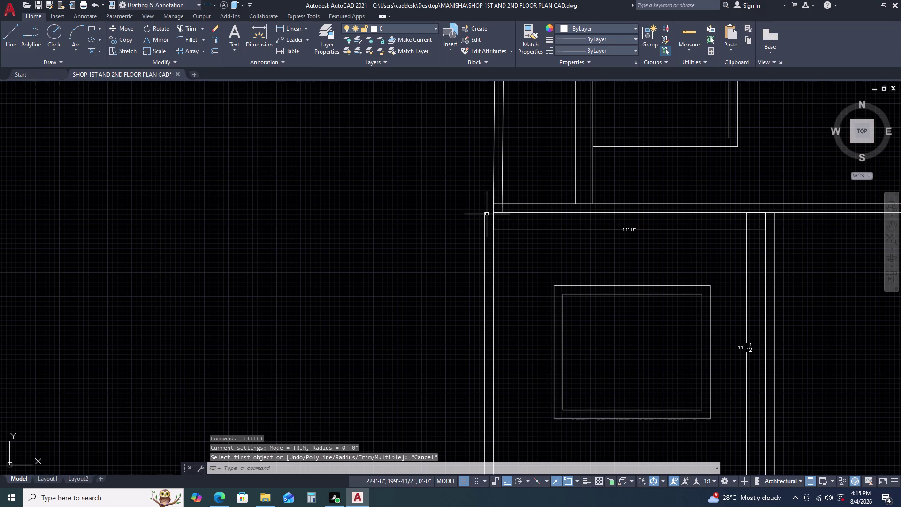
Fillet the left wall line to the top wall line at the upper-left corner.
text(F)
key(space)
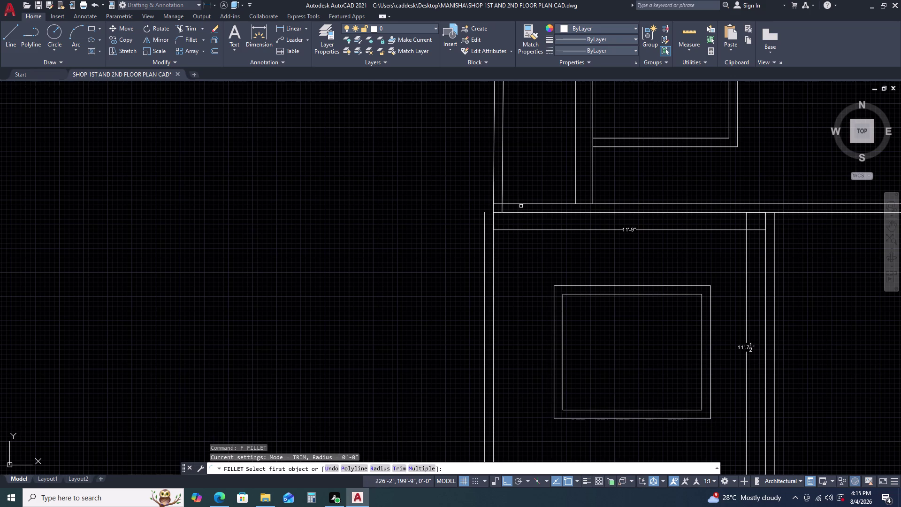
click(522, 204)
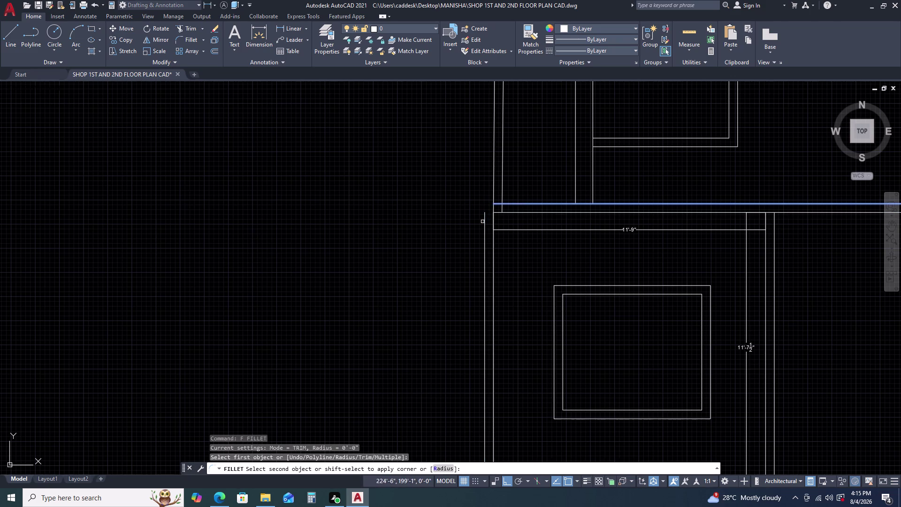
click(482, 221)
click(485, 215)
Cancel the fillet and pan around to inspect the square room's corners.
scroll(down, 3)
key(Escape)
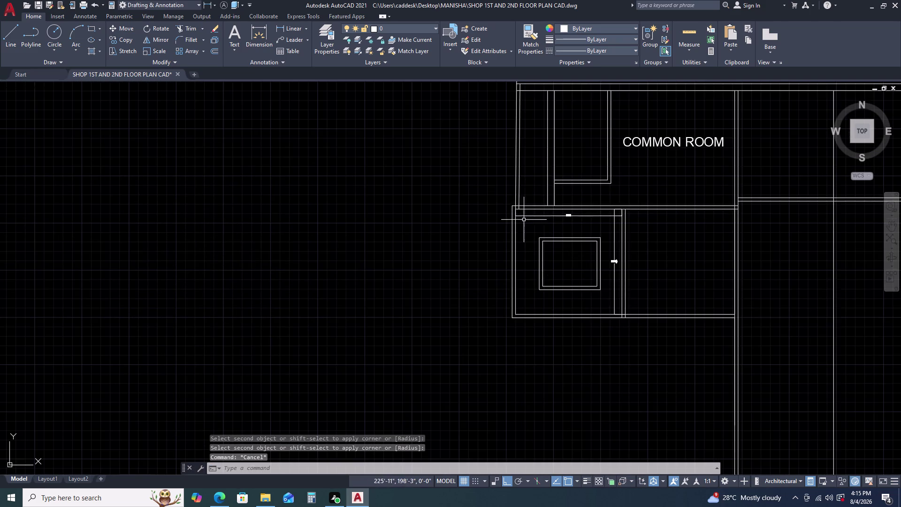
scroll(up, 3)
middle_drag(528, 210, 519, 187)
scroll(down, 3)
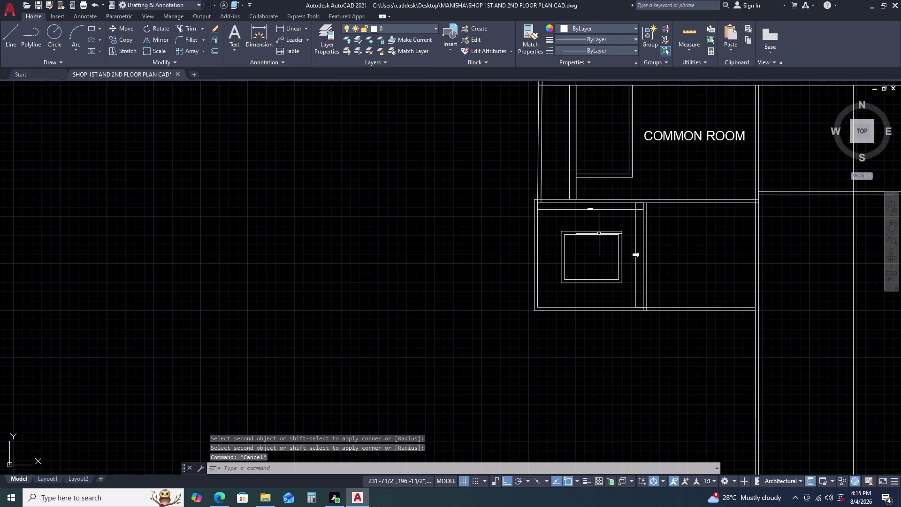
middle_drag(598, 234, 522, 241)
scroll(up, 3)
middle_drag(559, 228, 563, 227)
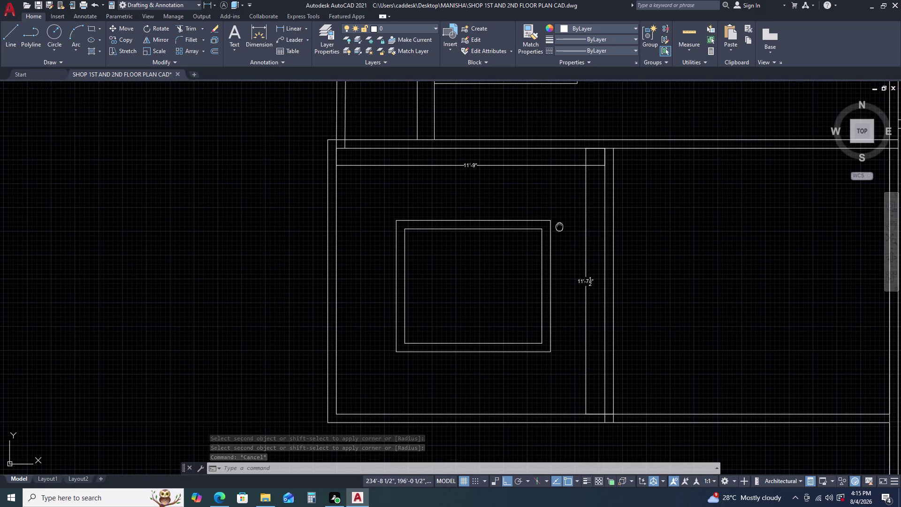
middle_drag(563, 227, 595, 235)
scroll(down, 3)
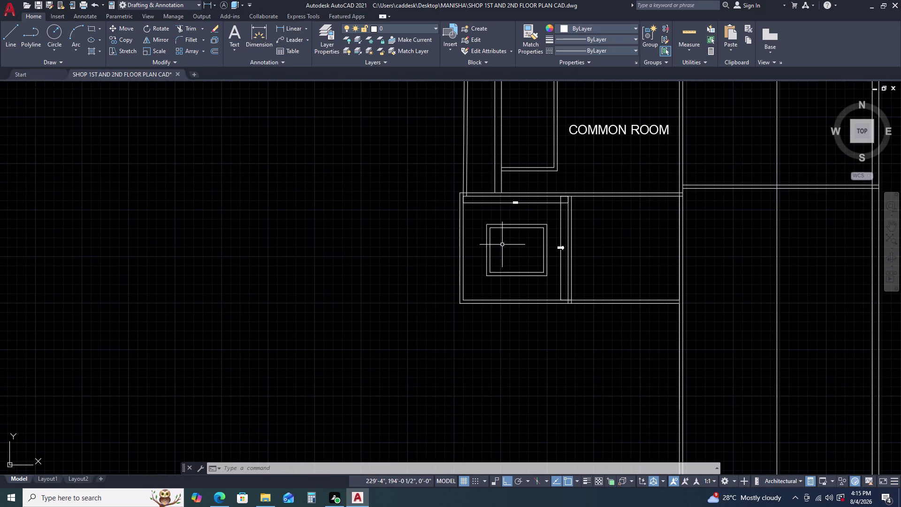
key(Escape)
scroll(up, 3)
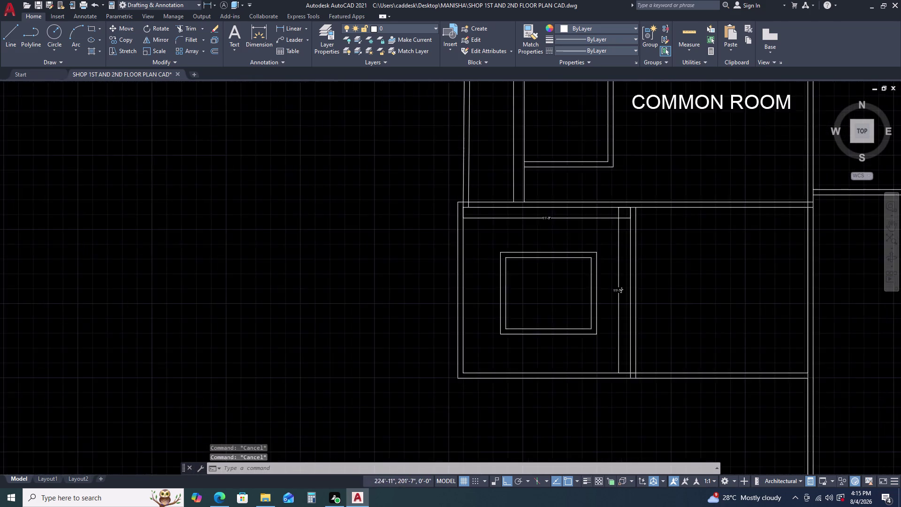
scroll(up, 3)
Trim the two partition line ends crossing into the room's top wall.
text(TR)
key(space)
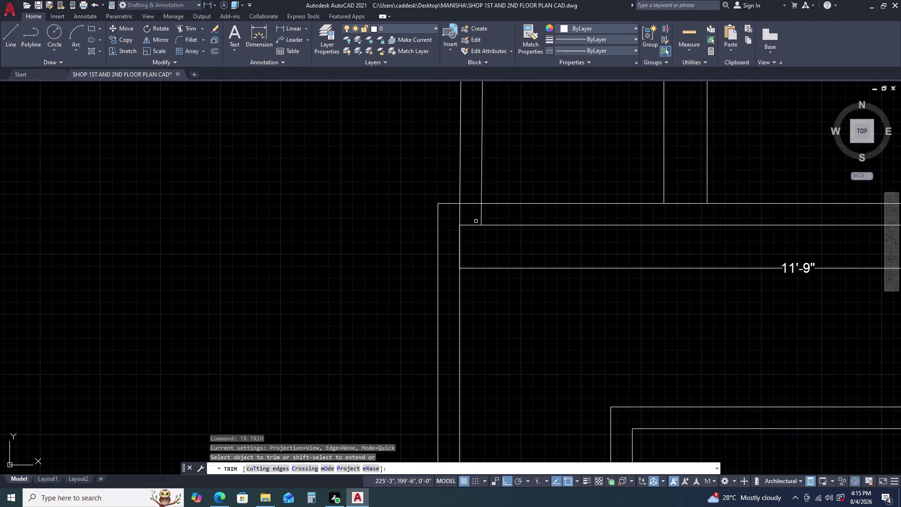
click(481, 213)
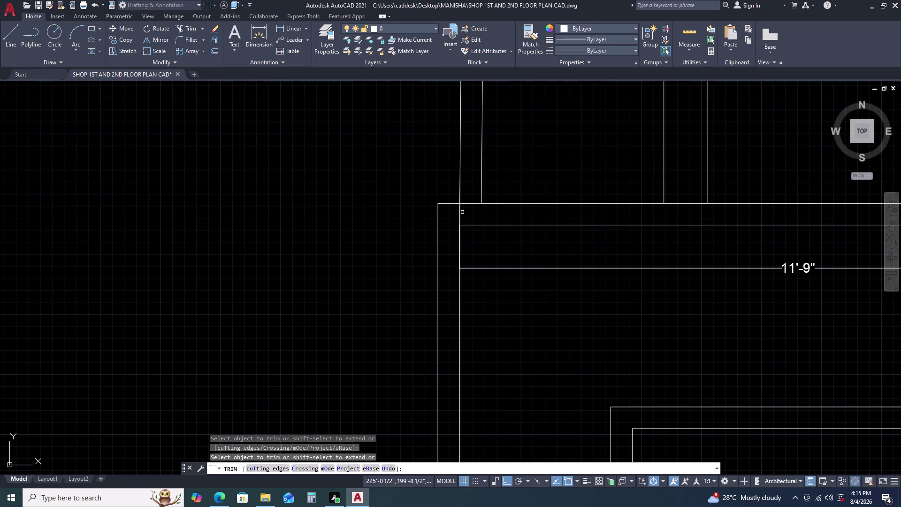
click(460, 216)
scroll(down, 3)
key(Escape)
middle_drag(503, 192, 513, 191)
middle_drag(526, 191, 531, 192)
middle_click(531, 192)
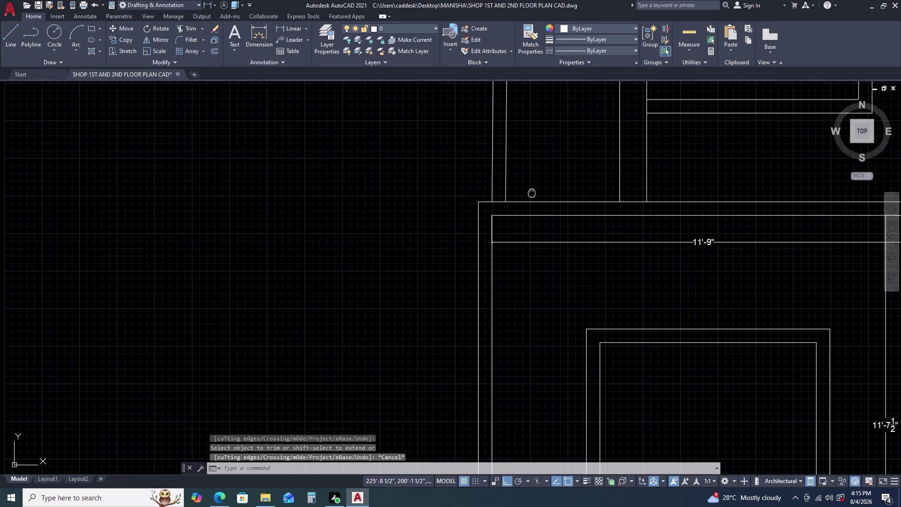
scroll(down, 3)
scroll(up, 3)
middle_drag(549, 240, 545, 218)
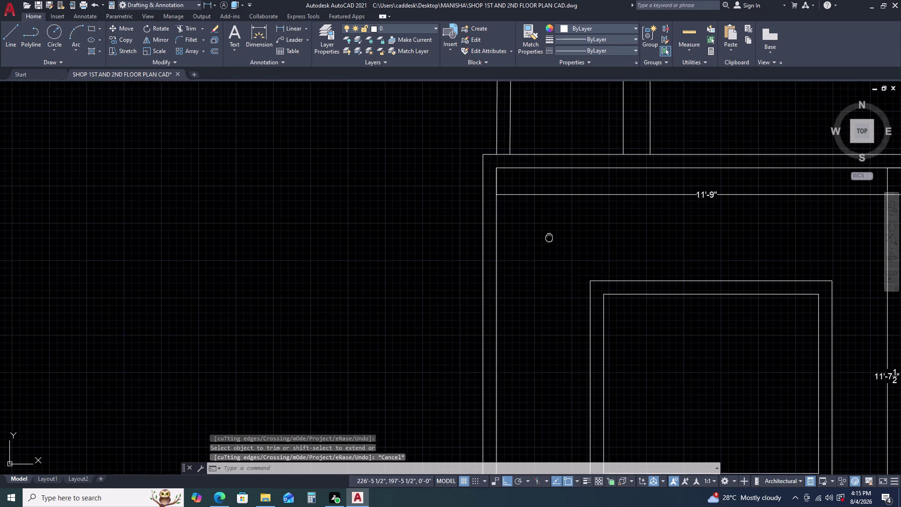
middle_drag(545, 219, 545, 218)
Select both outlines of the double-walled square with crossing windows.
key(l)
key(space)
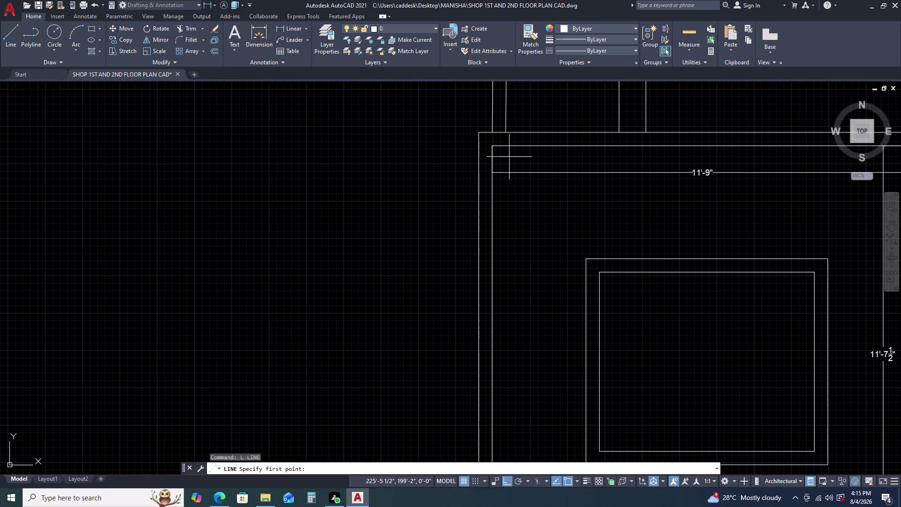
key(Escape)
drag(591, 264, 578, 253)
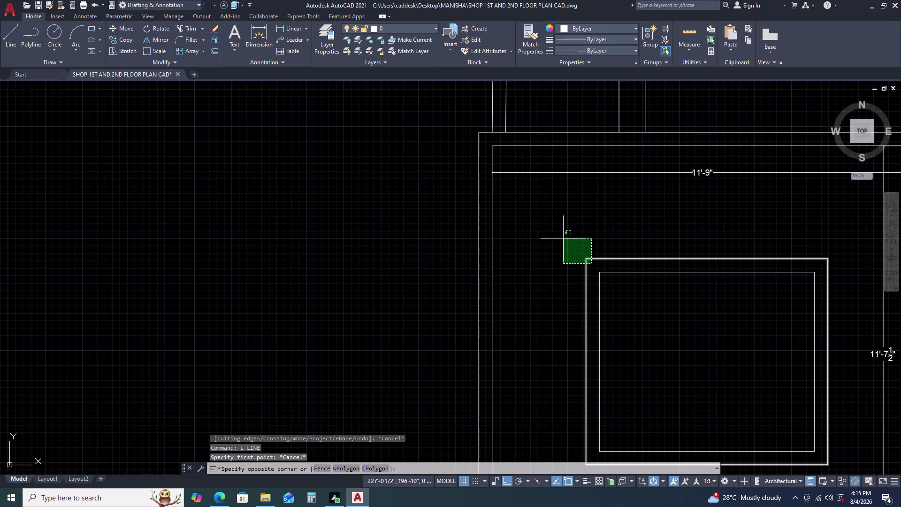
click(628, 306)
drag(622, 283, 605, 264)
click(577, 232)
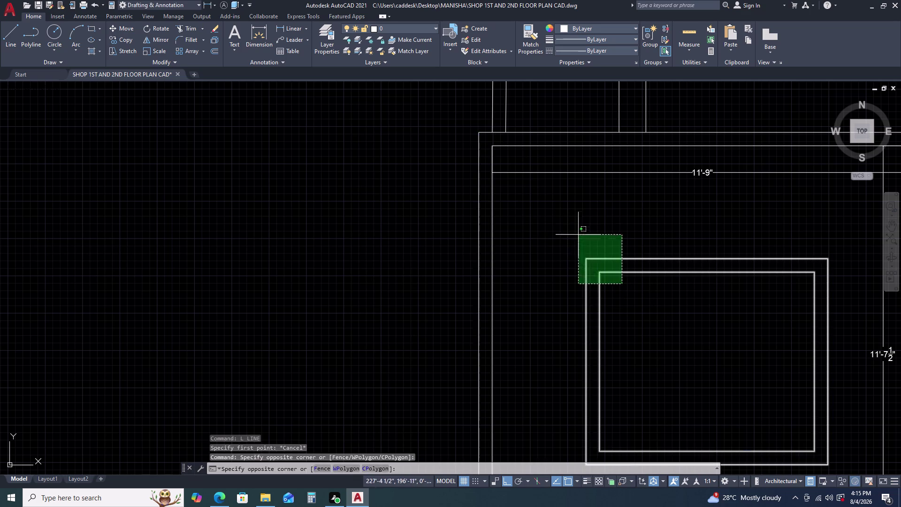
Move the square by its outer top-left corner into the room's top-left wall corner.
key(m)
key(space)
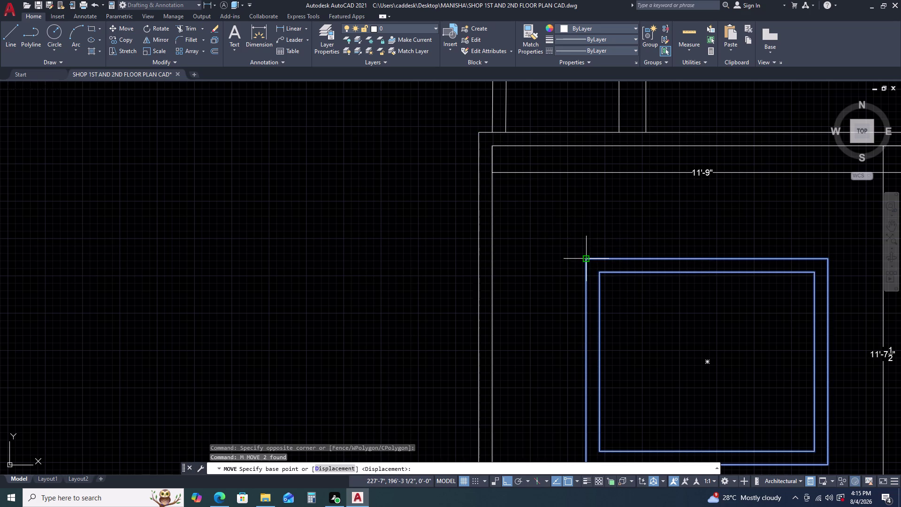
click(587, 259)
click(478, 135)
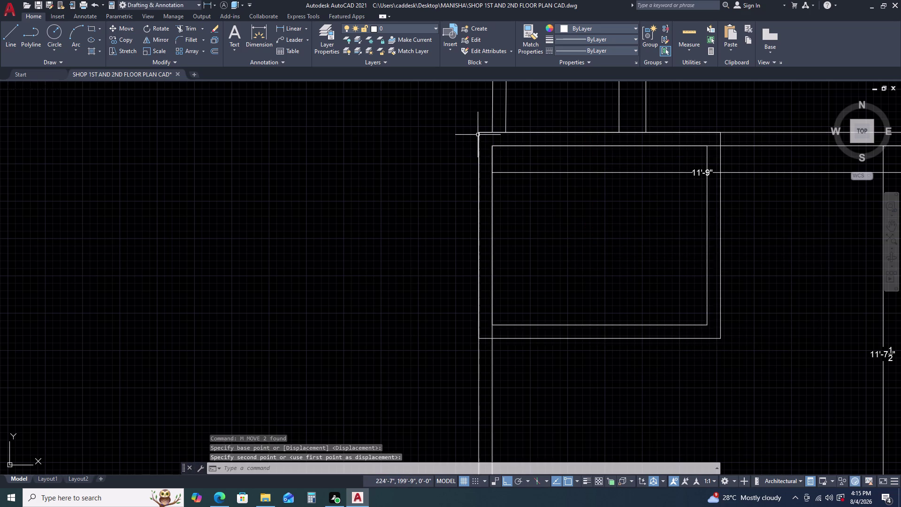
scroll(down, 3)
middle_drag(621, 255, 609, 252)
middle_drag(598, 249, 549, 216)
scroll(down, 3)
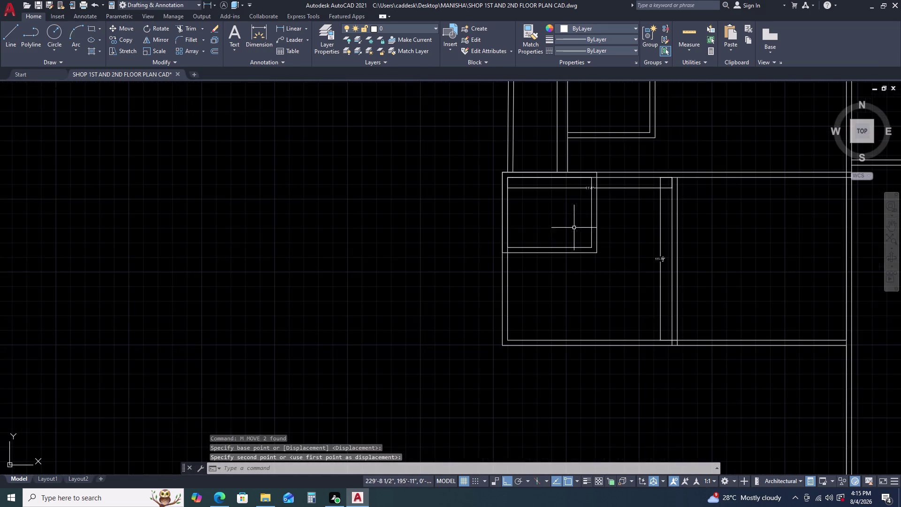
middle_drag(566, 240, 546, 240)
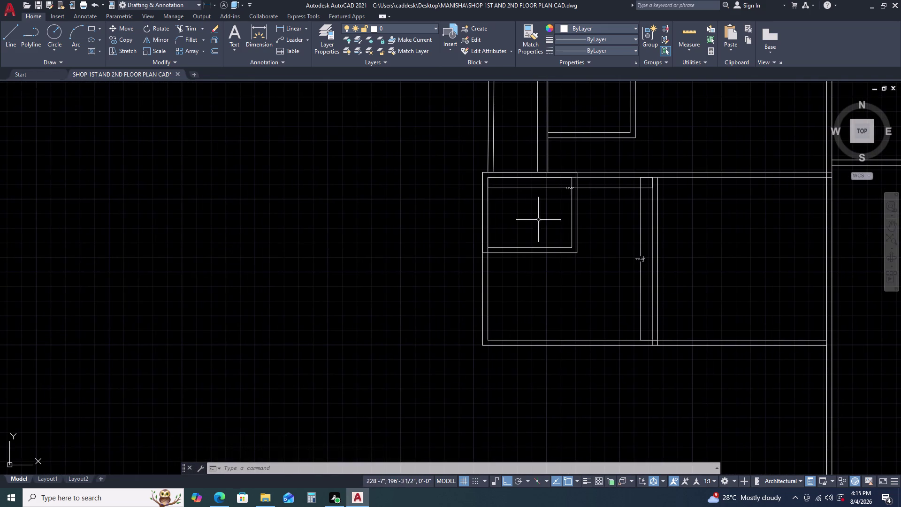
scroll(down, 3)
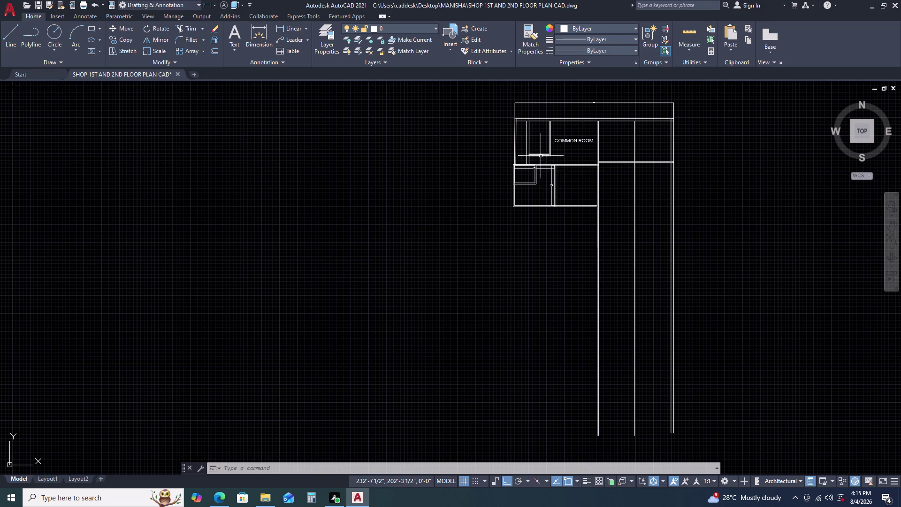
Quick-measure the 6' × 5' square room.
scroll(up, 3)
middle_drag(582, 152, 533, 209)
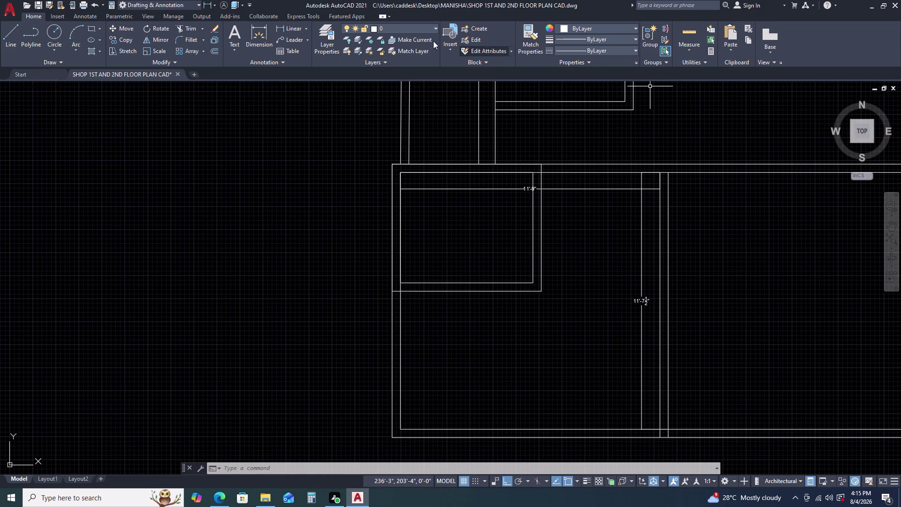
click(693, 28)
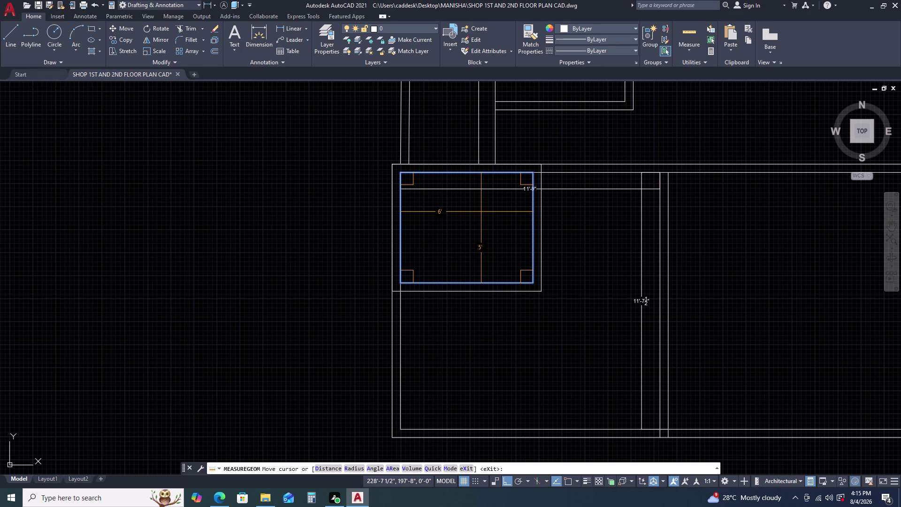
key(Escape)
scroll(down, 3)
scroll(up, 3)
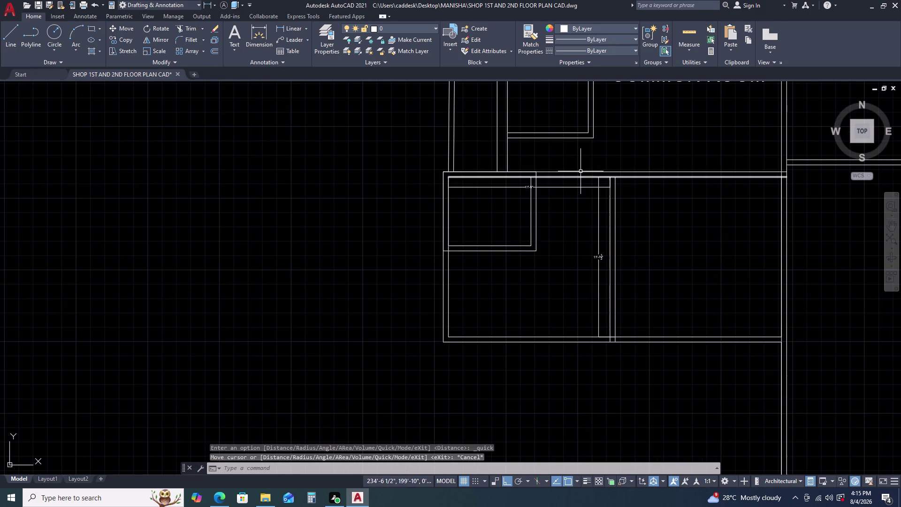
scroll(up, 3)
scroll(down, 3)
Pan across the lower partition rooms toward the room's right side.
middle_drag(583, 247, 600, 213)
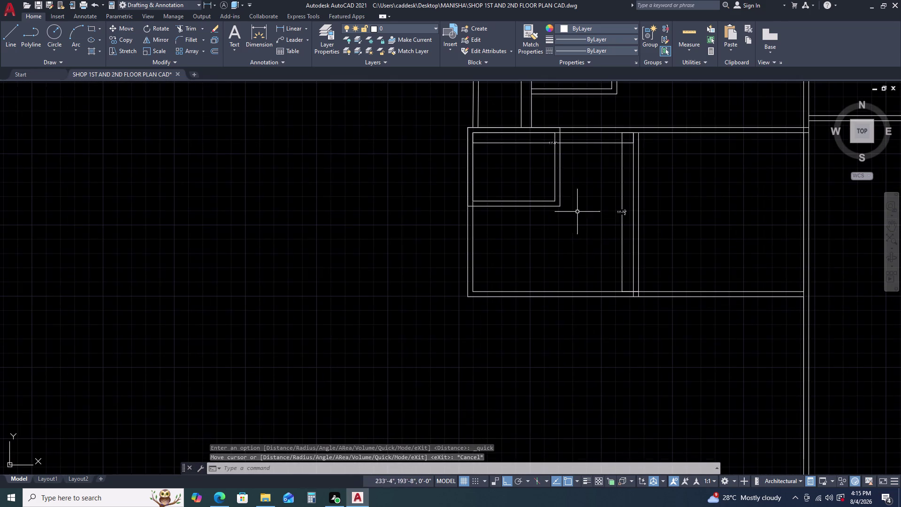
scroll(up, 3)
scroll(down, 3)
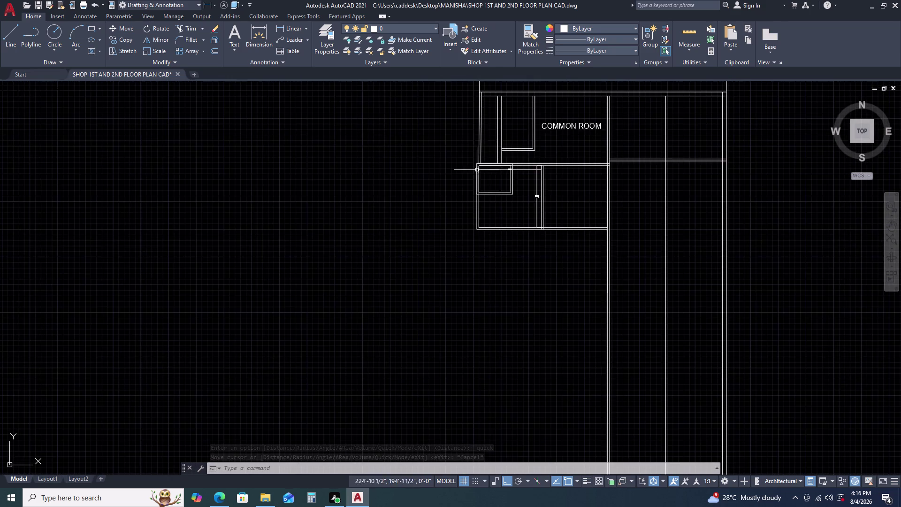
scroll(up, 3)
scroll(up, 3)
middle_drag(506, 229, 506, 229)
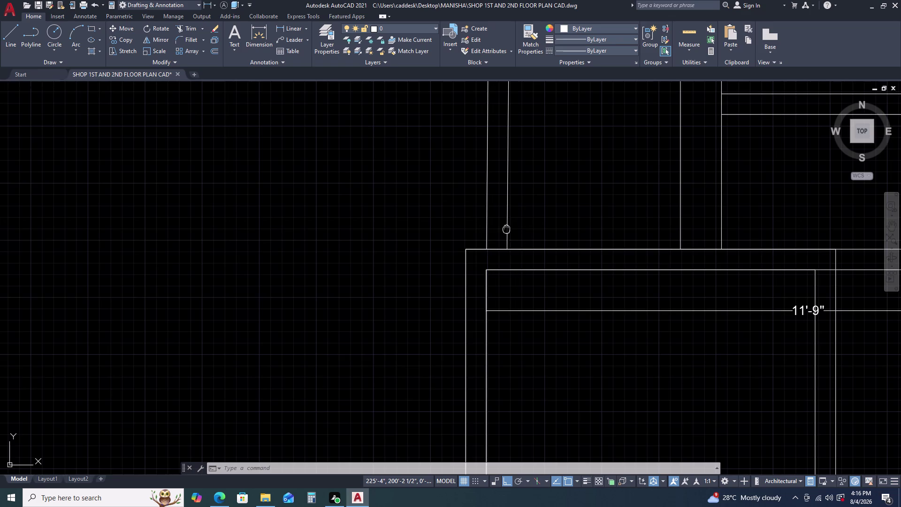
middle_drag(506, 229, 477, 141)
scroll(down, 3)
middle_drag(518, 250, 441, 169)
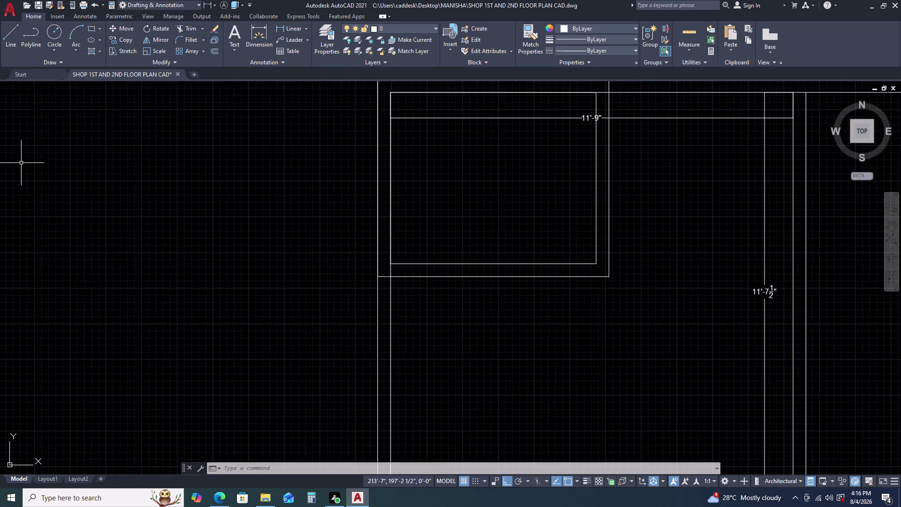
middle_drag(608, 279, 519, 197)
scroll(down, 3)
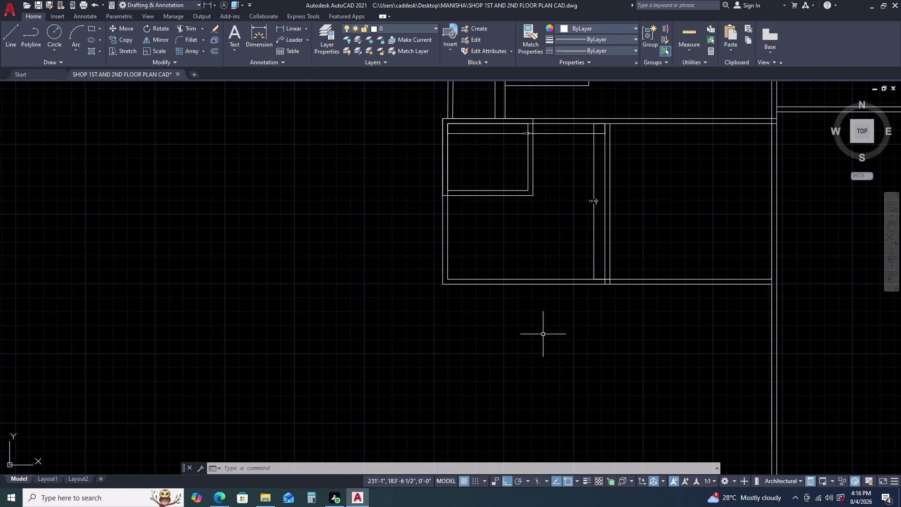
middle_drag(575, 310, 558, 276)
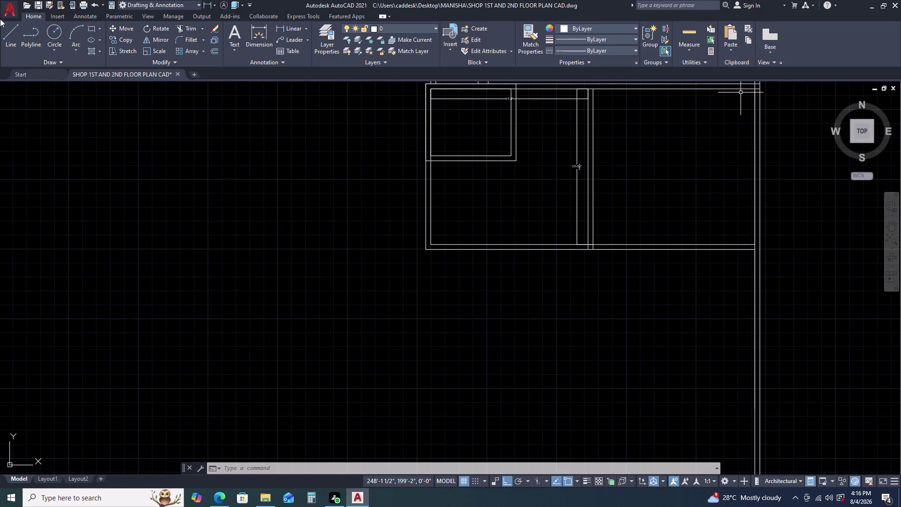
middle_drag(553, 273, 548, 276)
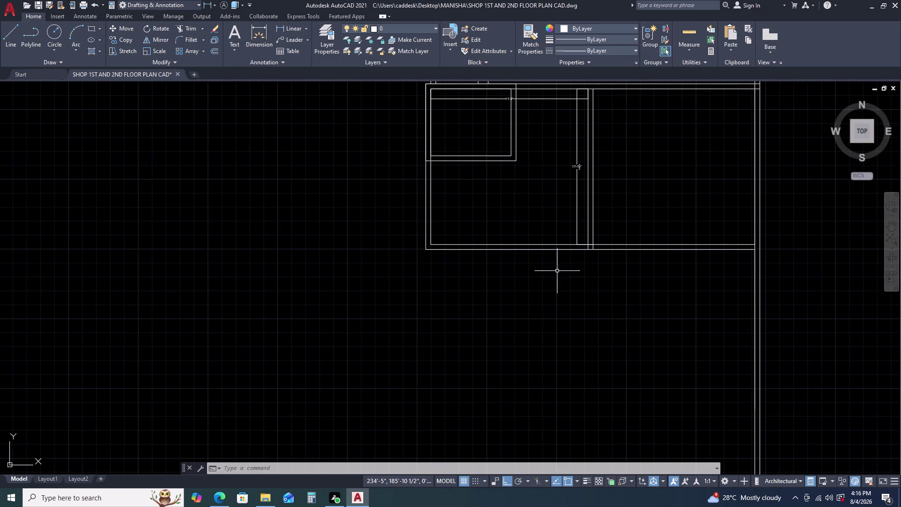
middle_drag(548, 276, 496, 294)
scroll(up, 3)
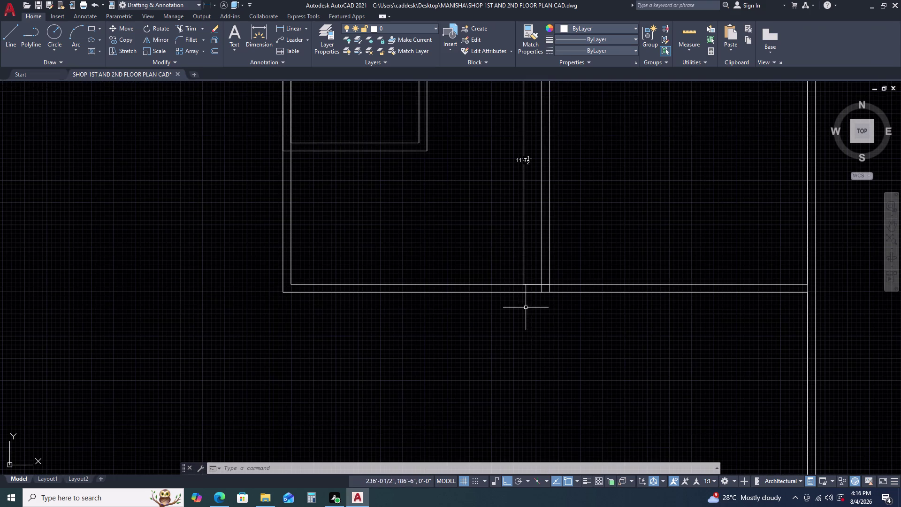
scroll(up, 3)
Erase the 11'-7½" vertical line on the right edge of the square's room.
text(TR)
key(space)
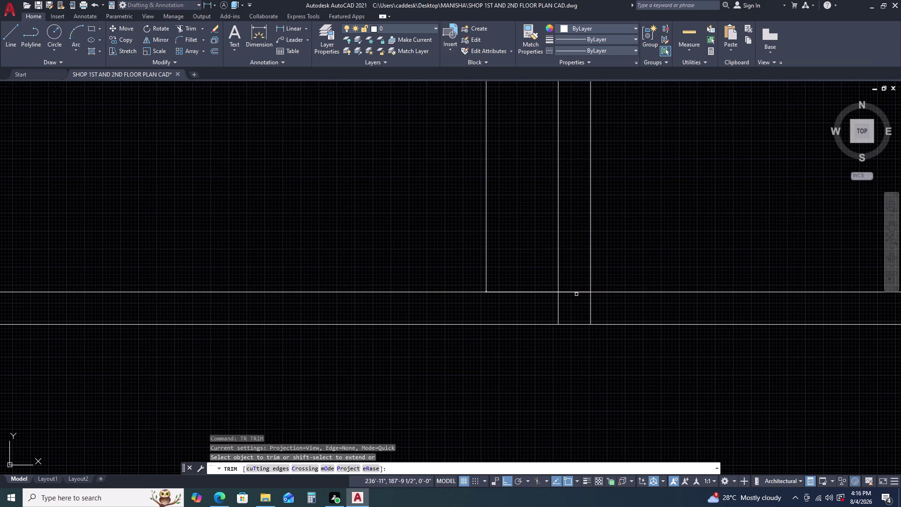
key(Escape)
scroll(down, 3)
middle_drag(595, 351, 552, 316)
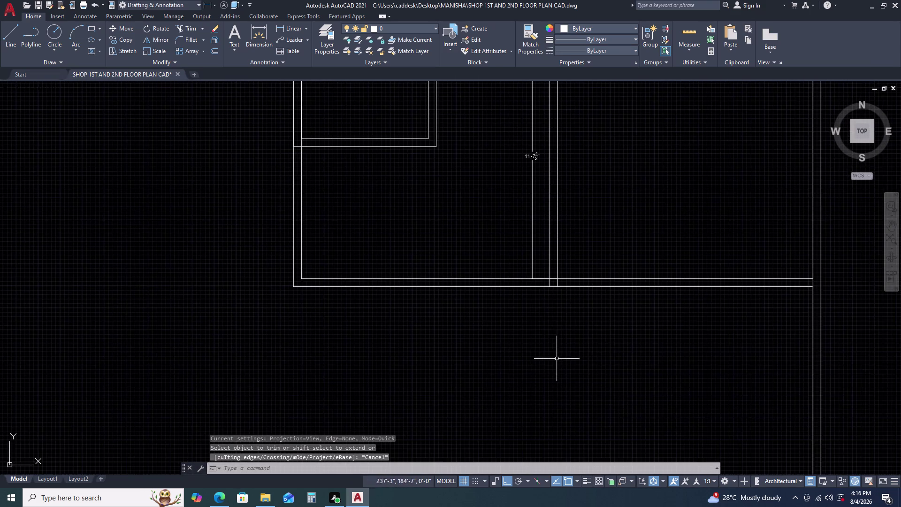
scroll(down, 3)
click(727, 274)
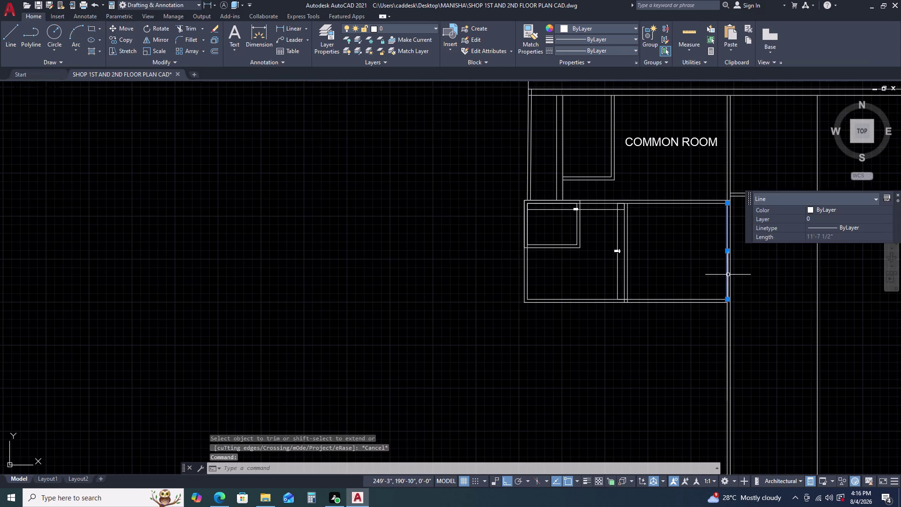
key(Delete)
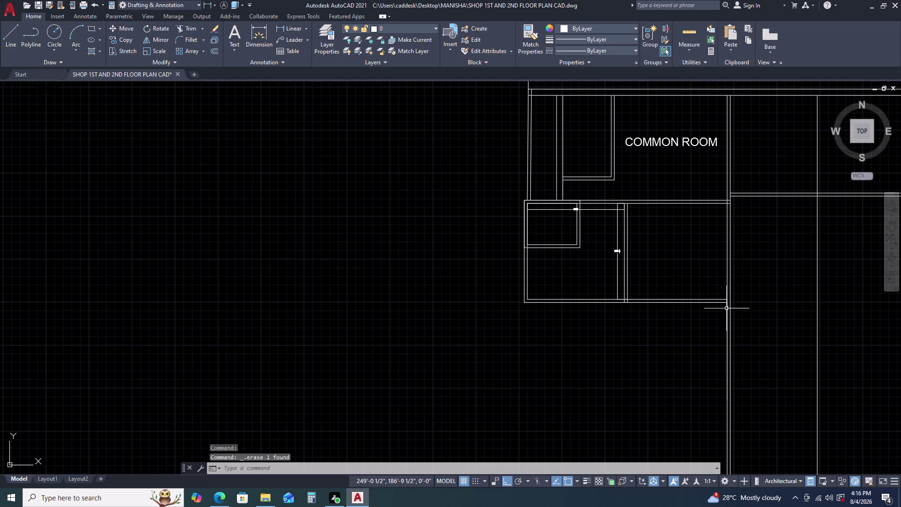
middle_drag(728, 312, 694, 264)
scroll(up, 3)
Draw an 11'-10½" vertical line down from the room's lower-right corner.
text(L)
key(space)
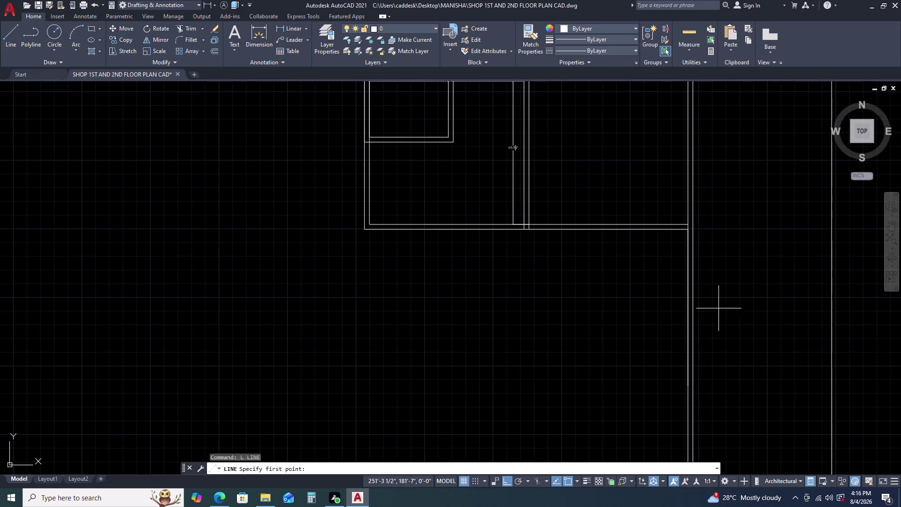
middle_drag(744, 331, 713, 300)
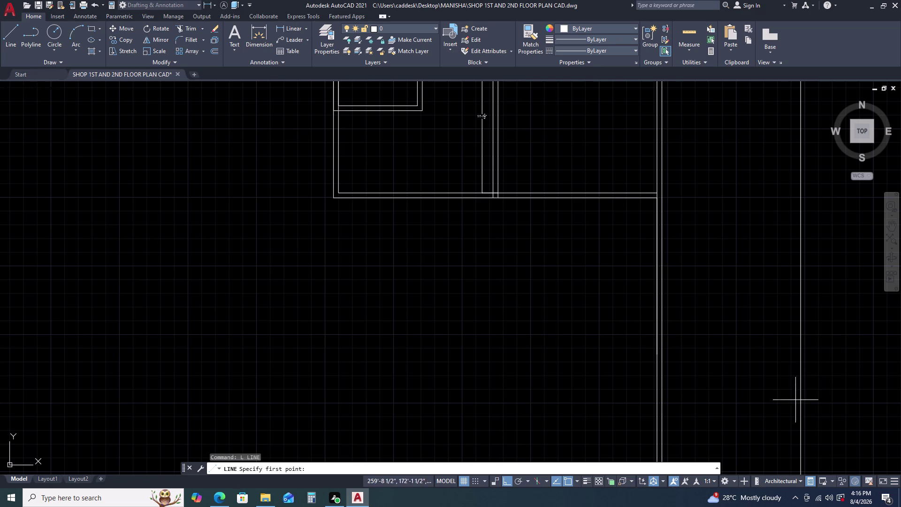
click(655, 198)
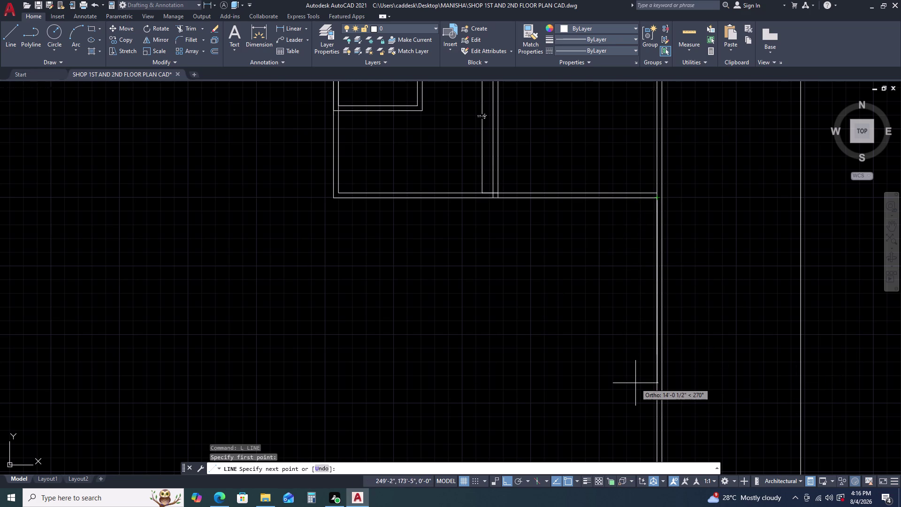
text(11)
key(apostrophe)
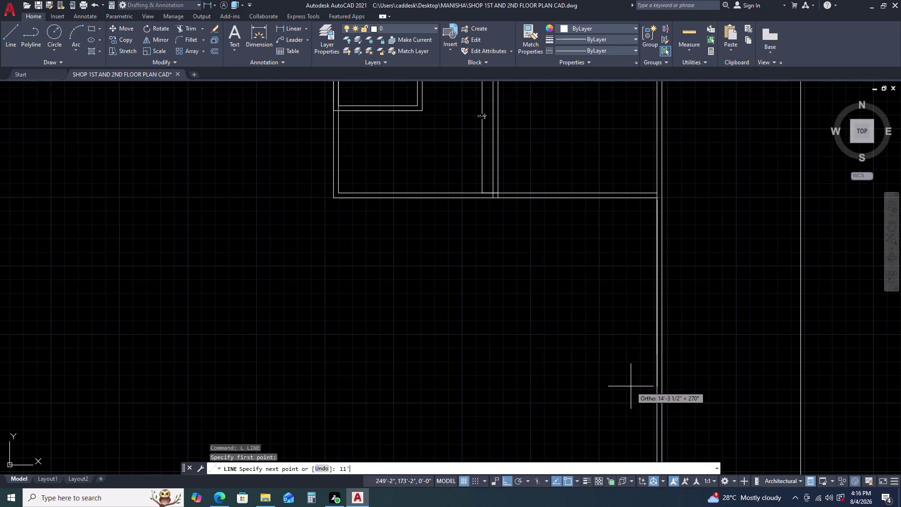
text(10)
key(period)
key(5)
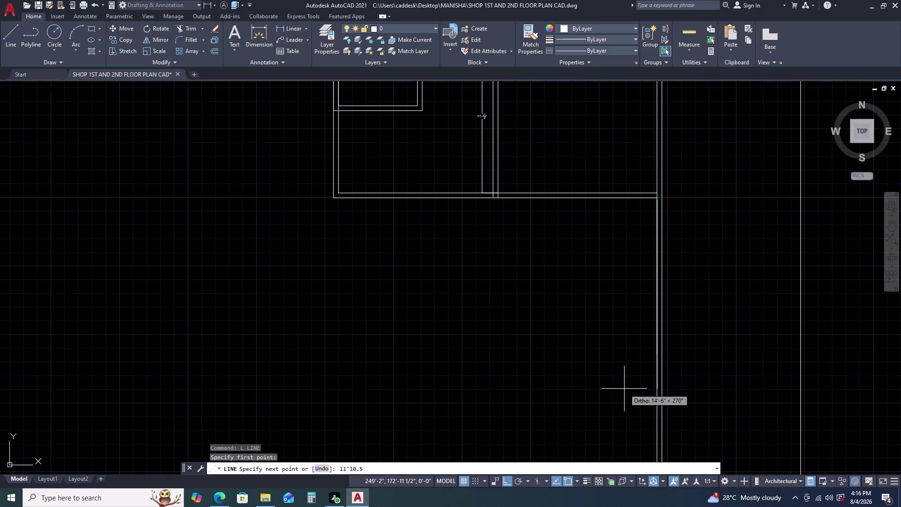
key(space)
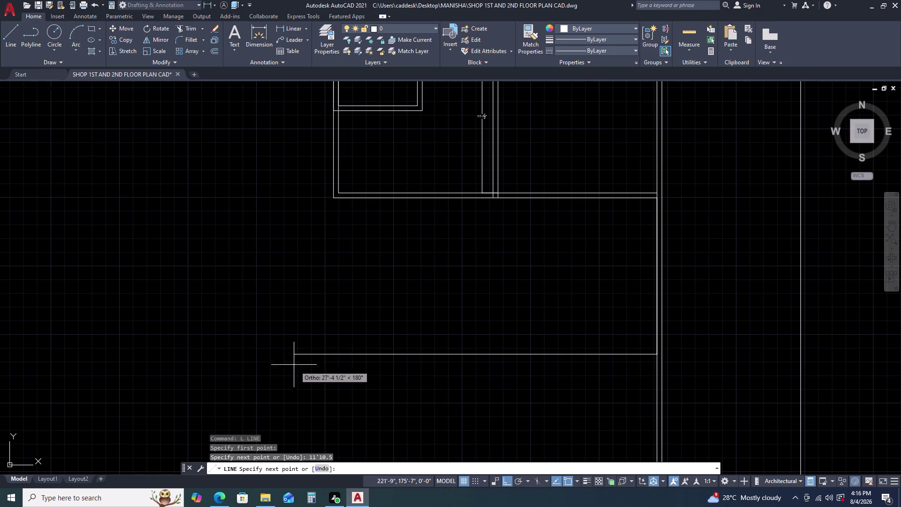
Continue with a long horizontal line leftward from the vertical line's end.
click(253, 354)
key(Escape)
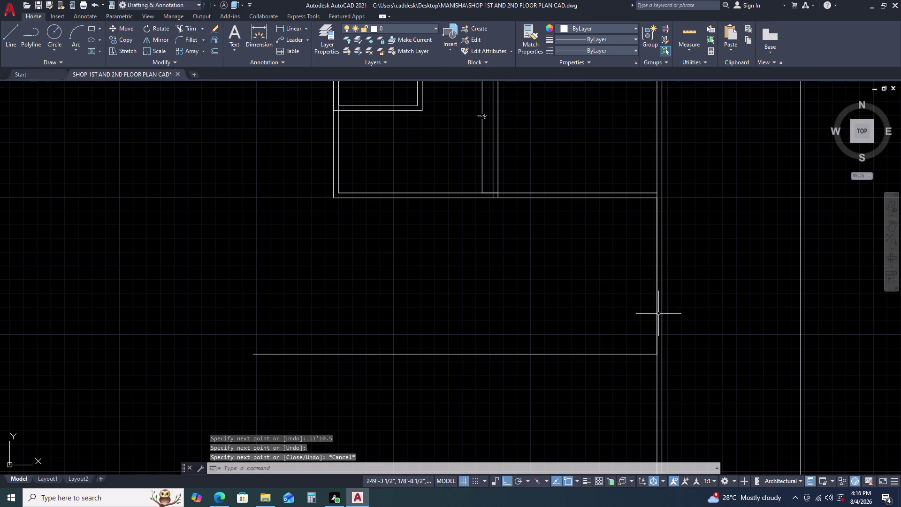
click(657, 316)
text(O)
key(space)
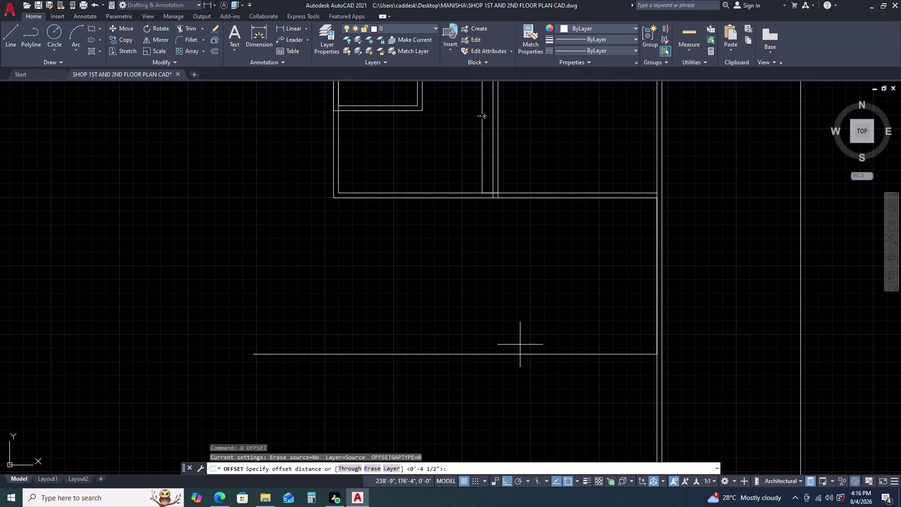
Offset the right vertical line by 14'6.5".
text(14)
key(apostrophe)
text(6.)
text(5)
key(Return)
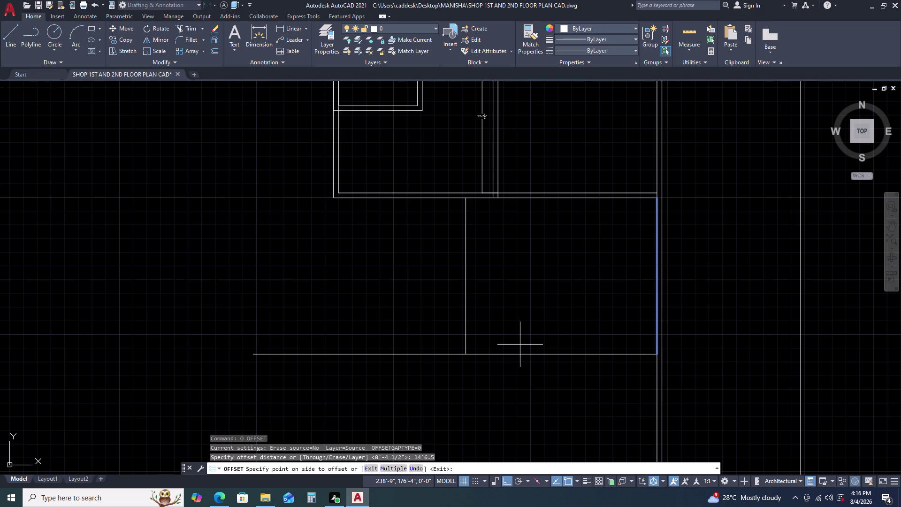
click(432, 332)
key(Escape)
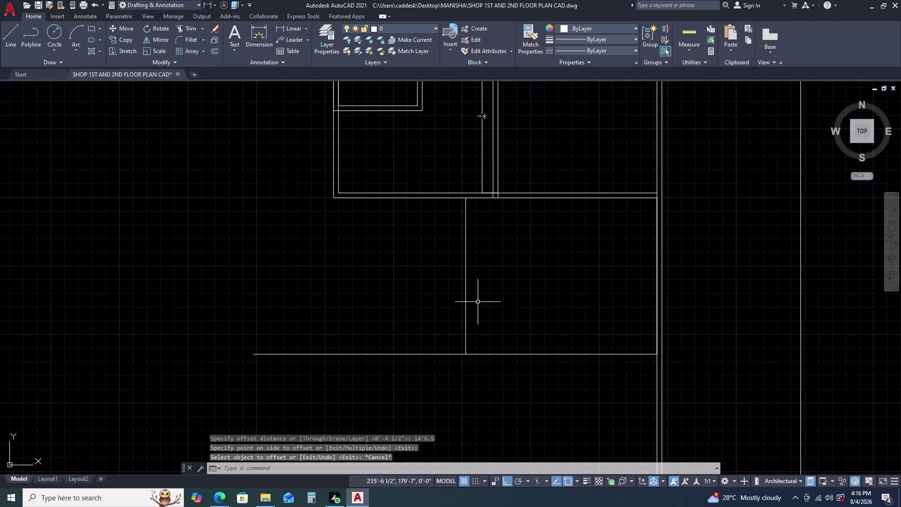
drag(470, 301, 464, 301)
click(451, 302)
Double the vertical partition with a 4.5-inch offset on its left side.
text(O)
key(space)
text(4)
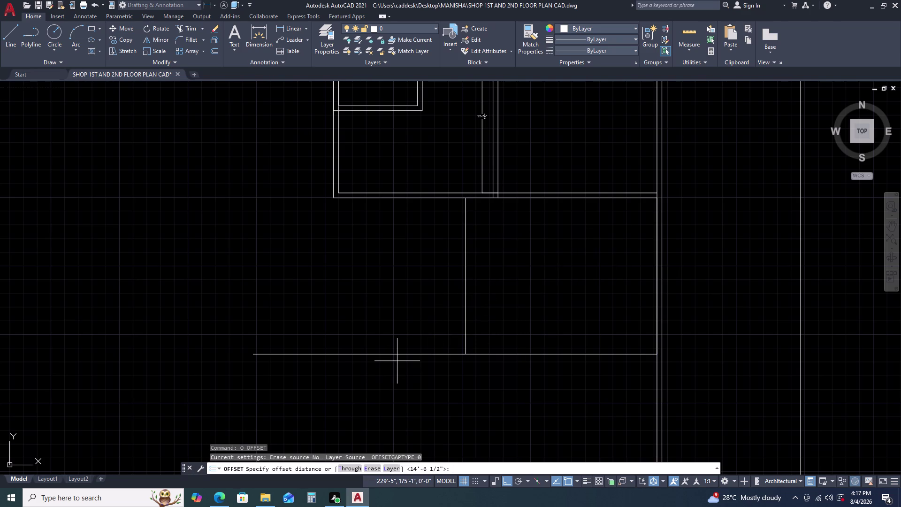
text(.5)
key(Return)
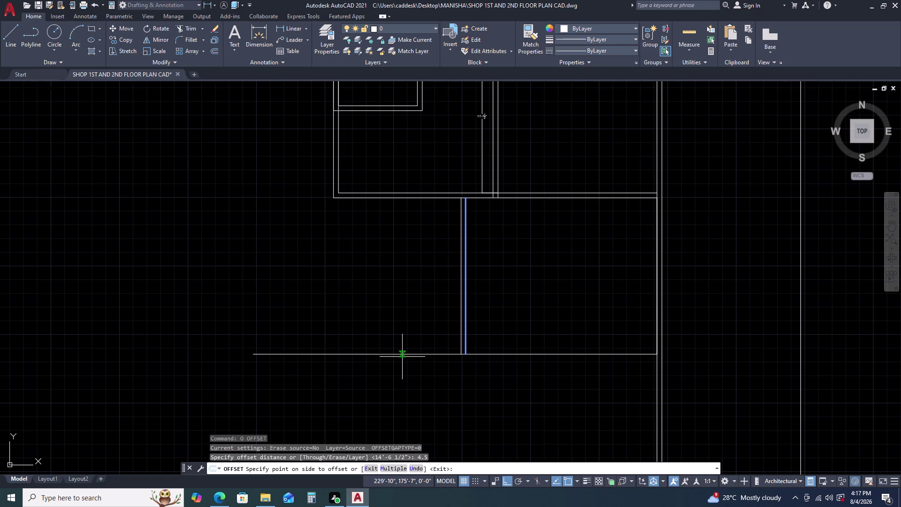
click(403, 300)
click(407, 294)
key(Escape)
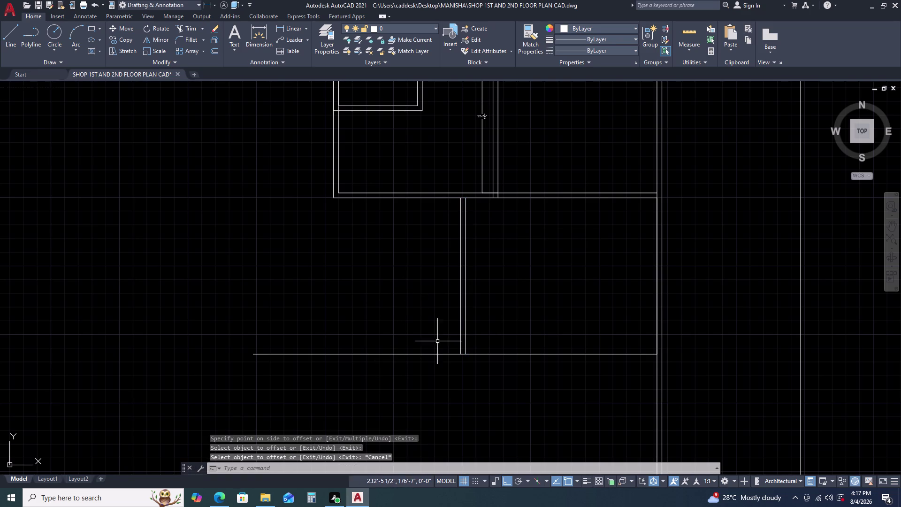
click(462, 319)
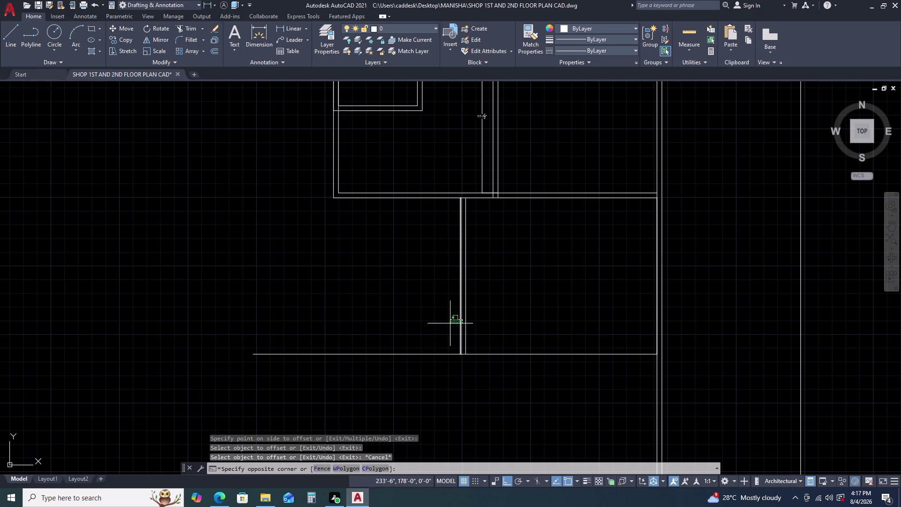
click(394, 332)
Offset the partition 12'5" to the left to create a new partition line.
text(O)
key(space)
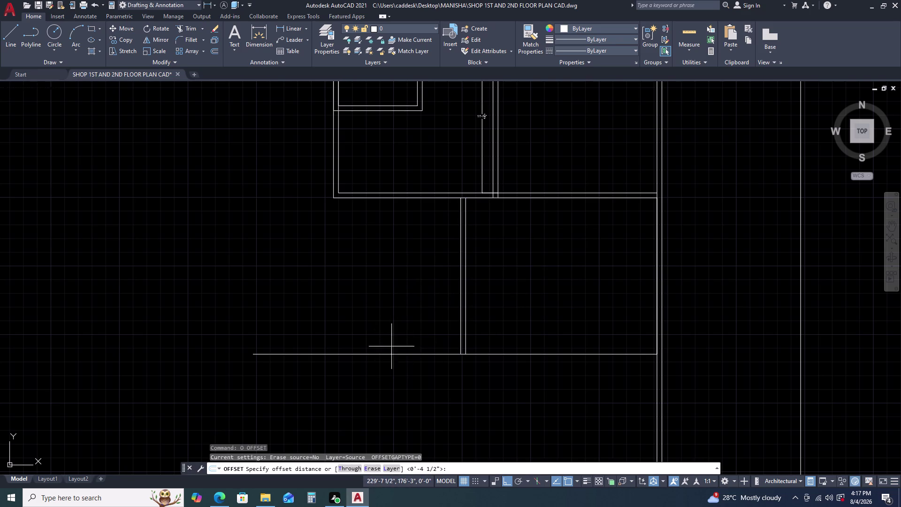
text(12)
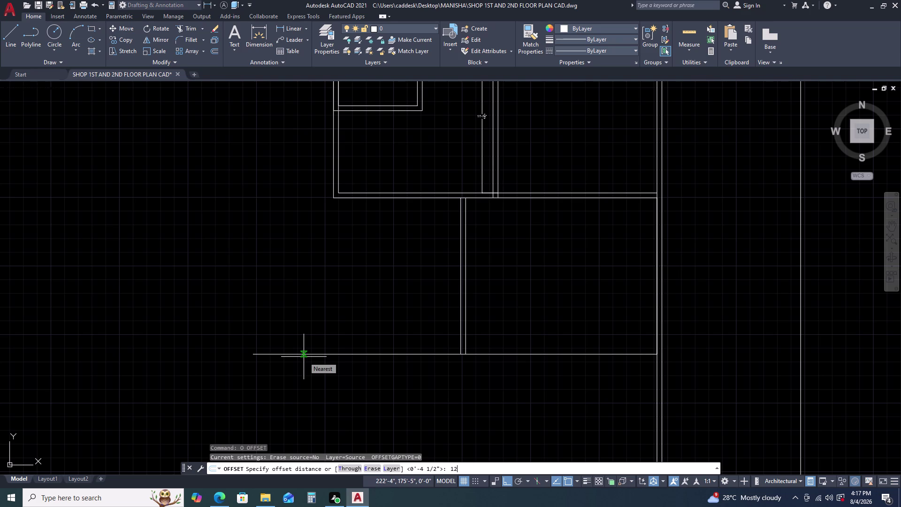
key(apostrophe)
key(5)
key(Return)
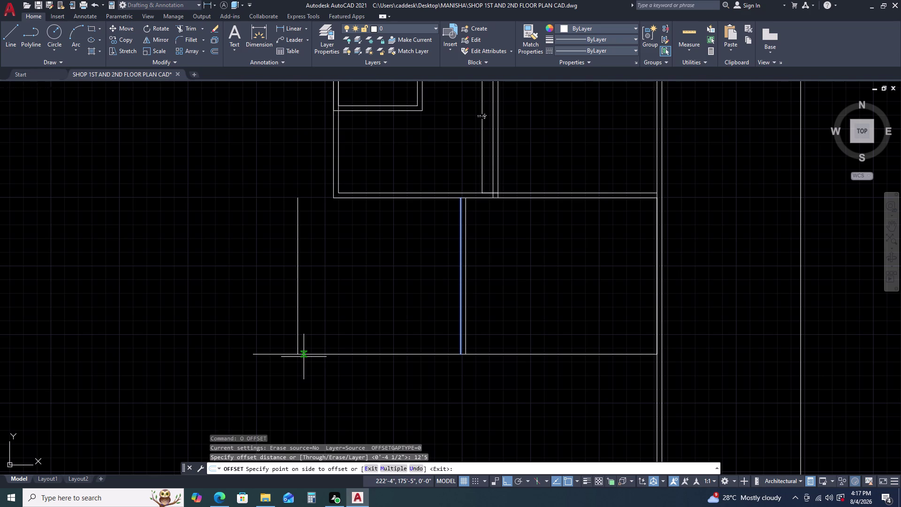
click(276, 307)
key(Escape)
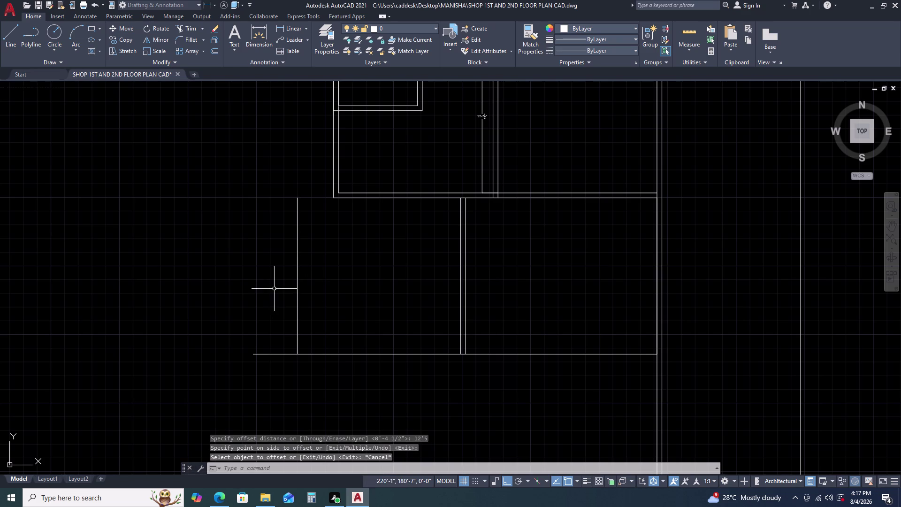
click(300, 278)
click(289, 280)
Double the new left partition with a 4.5-inch offset on its left.
text(O)
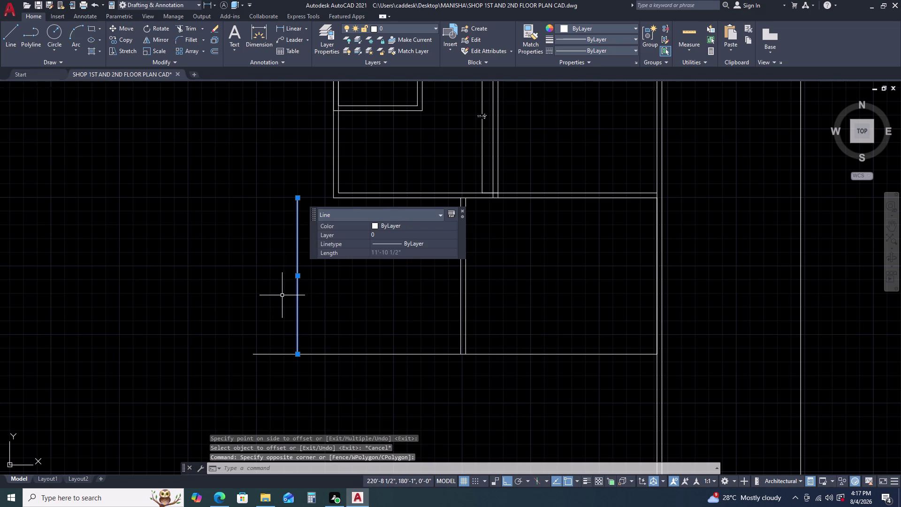
key(space)
text(4.5)
key(Return)
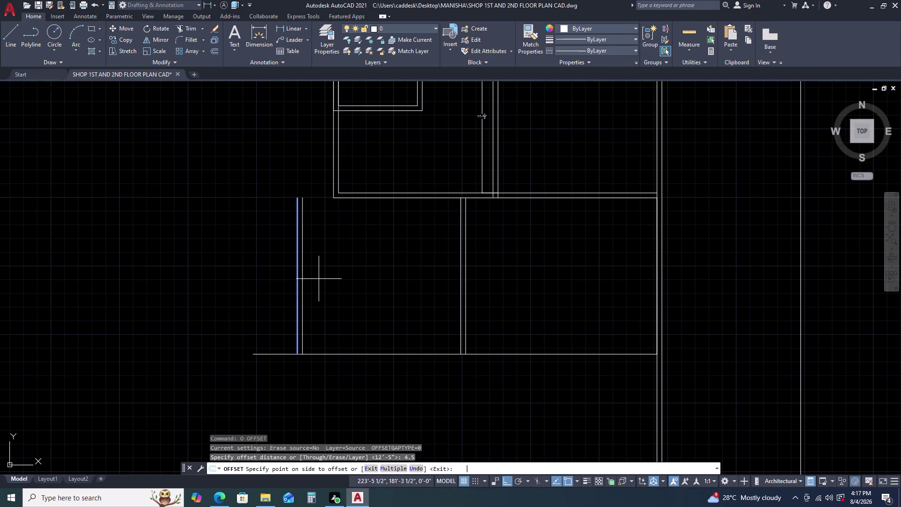
click(166, 240)
key(Escape)
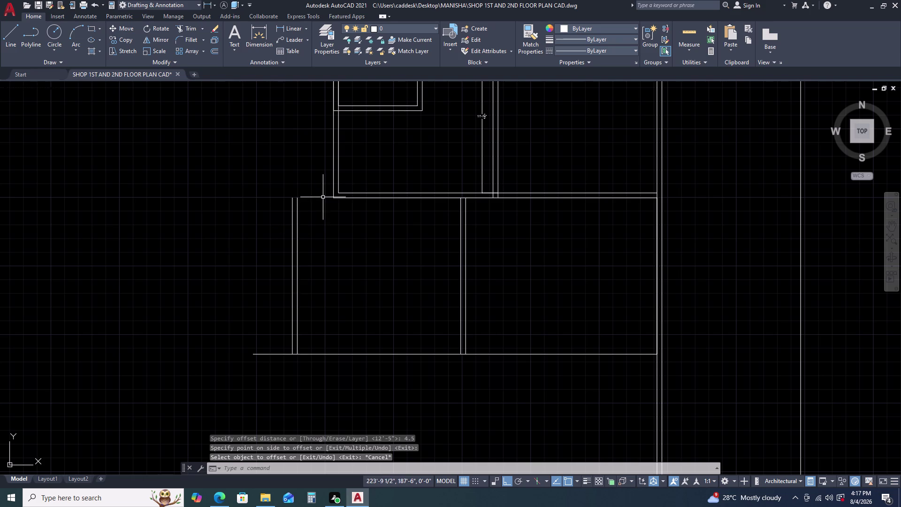
click(353, 190)
key(Escape)
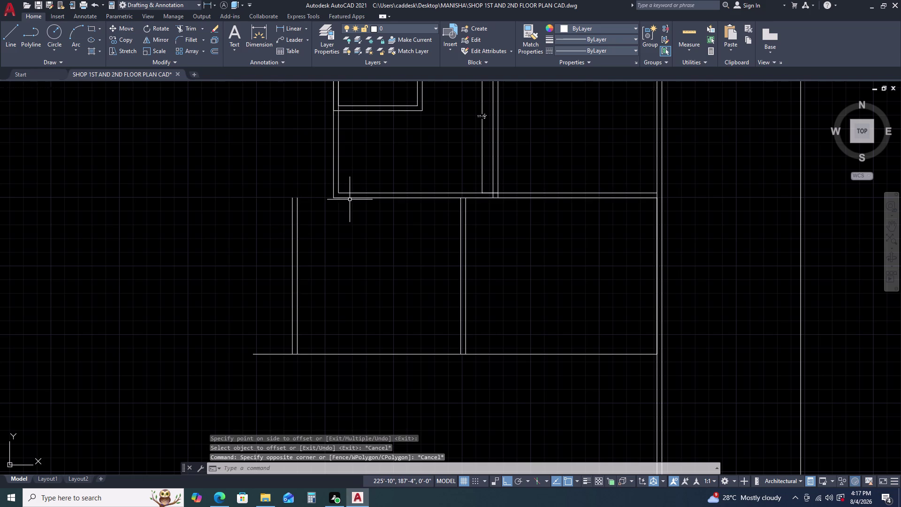
key(e)
key(x)
key(space)
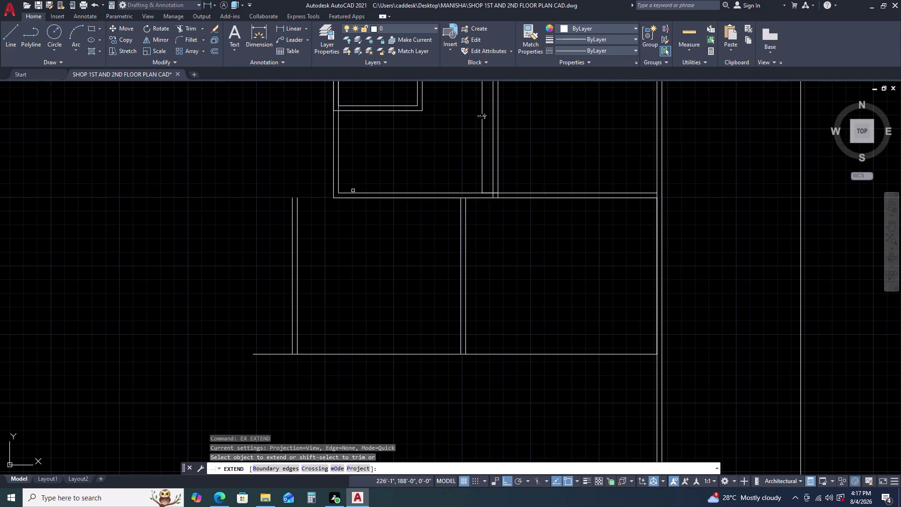
Grip-stretch the left ends of both upper wall lines to the new partition.
triple_click(350, 192)
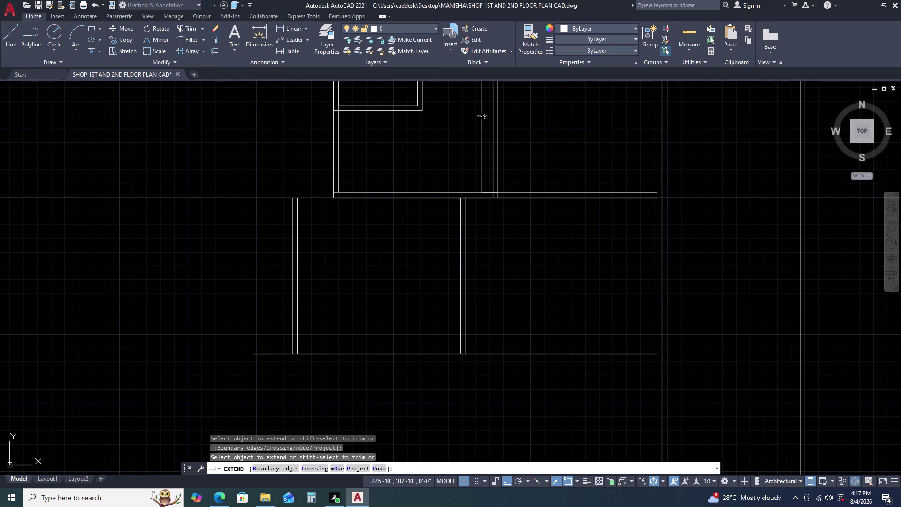
triple_click(347, 193)
click(347, 193)
key(Escape)
click(354, 193)
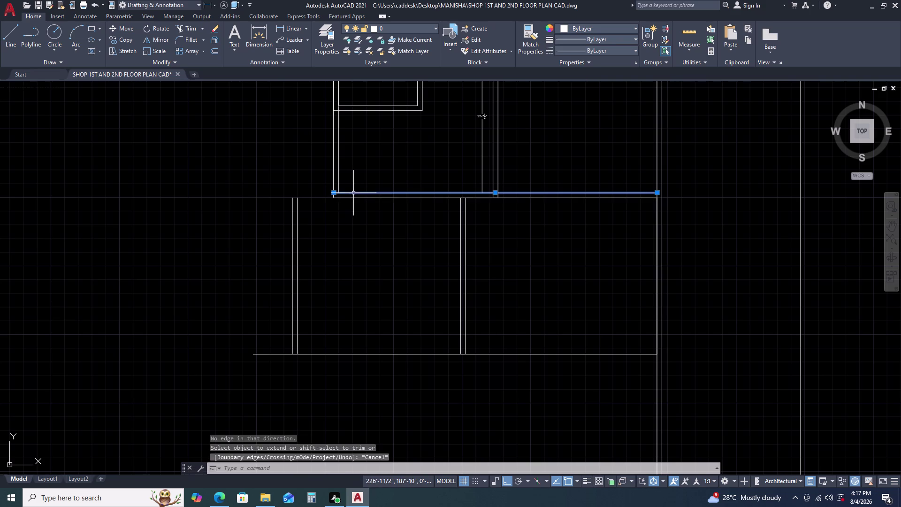
click(334, 192)
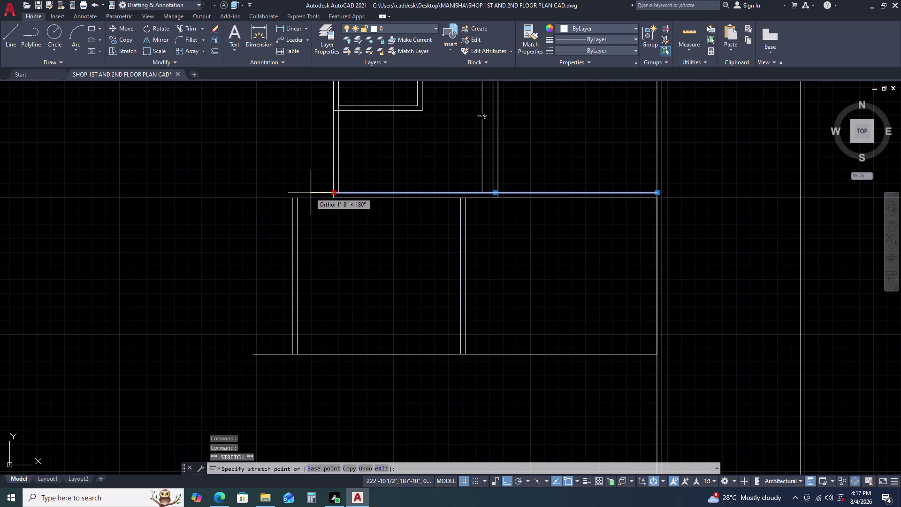
click(292, 193)
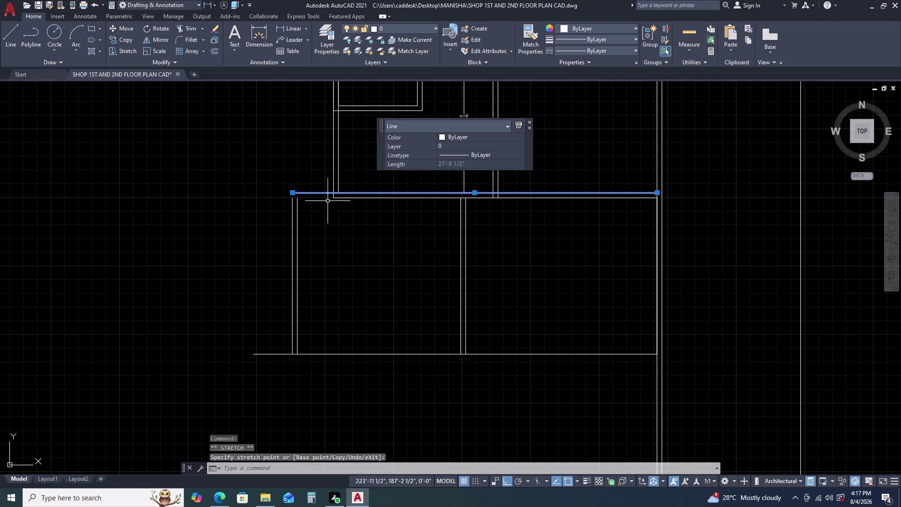
click(336, 197)
click(334, 198)
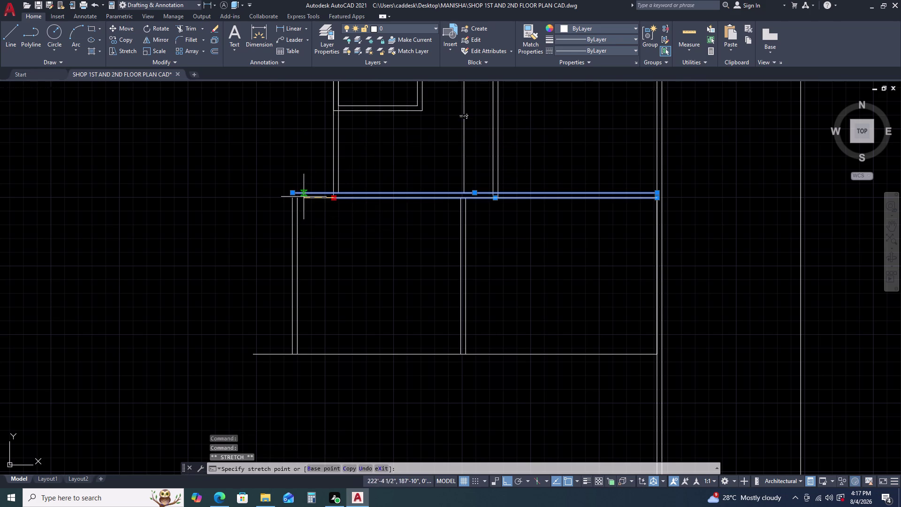
click(297, 197)
key(Escape)
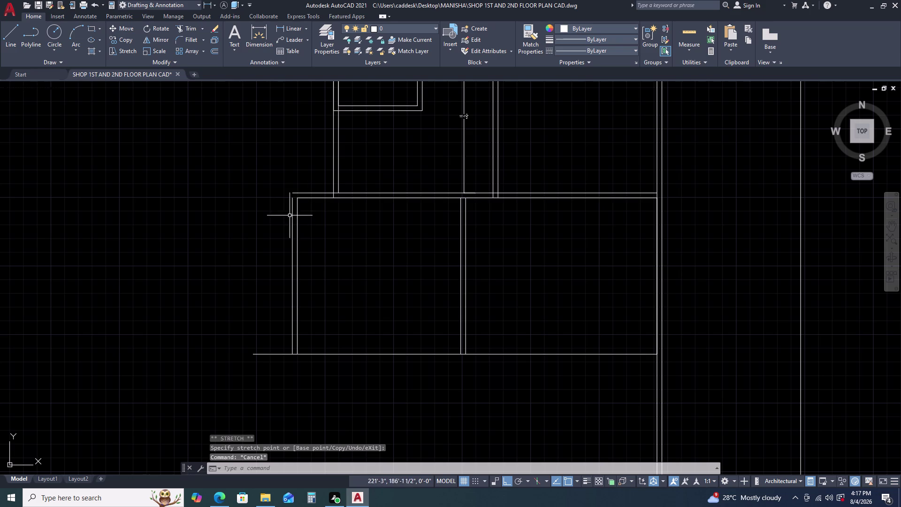
Try a fillet to clean the corner at the new partition, then cancel.
key(f)
key(space)
click(300, 192)
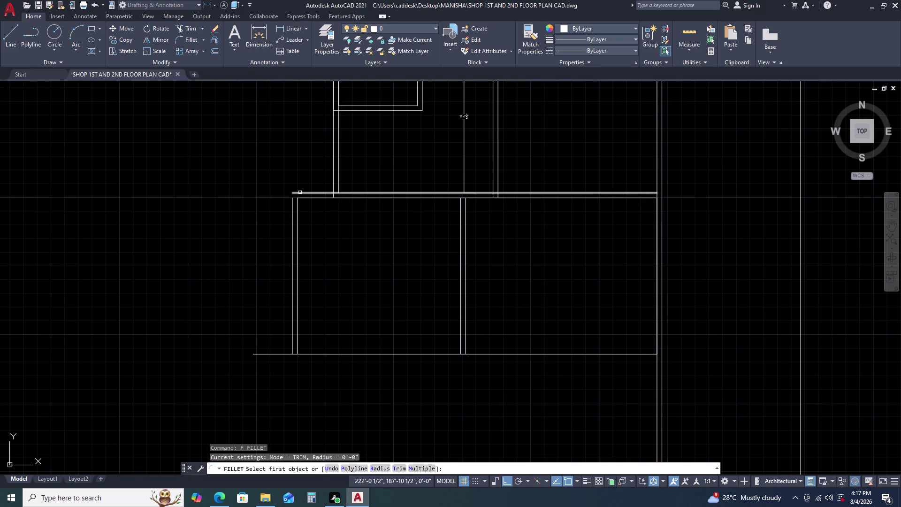
click(292, 201)
key(Escape)
scroll(down, 3)
click(379, 280)
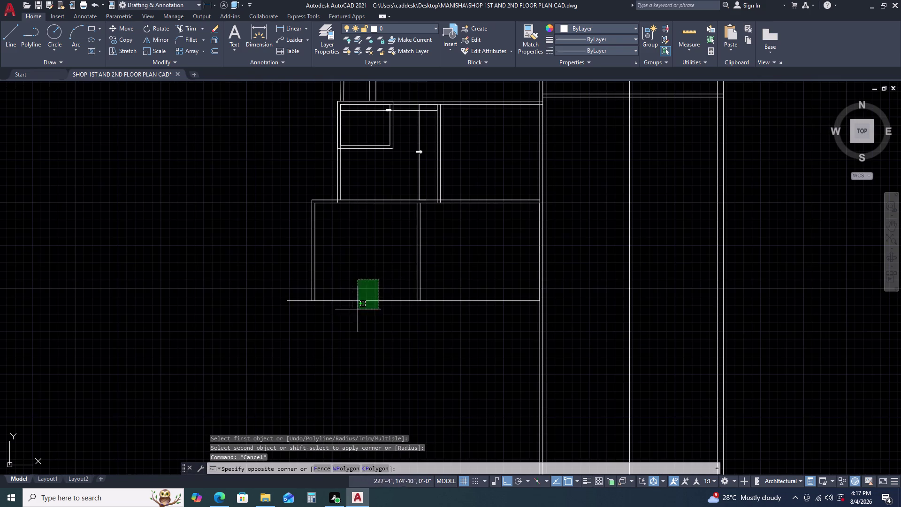
click(351, 321)
Double the bottom wall line with a 4.5-inch offset.
key(o)
key(space)
text(4)
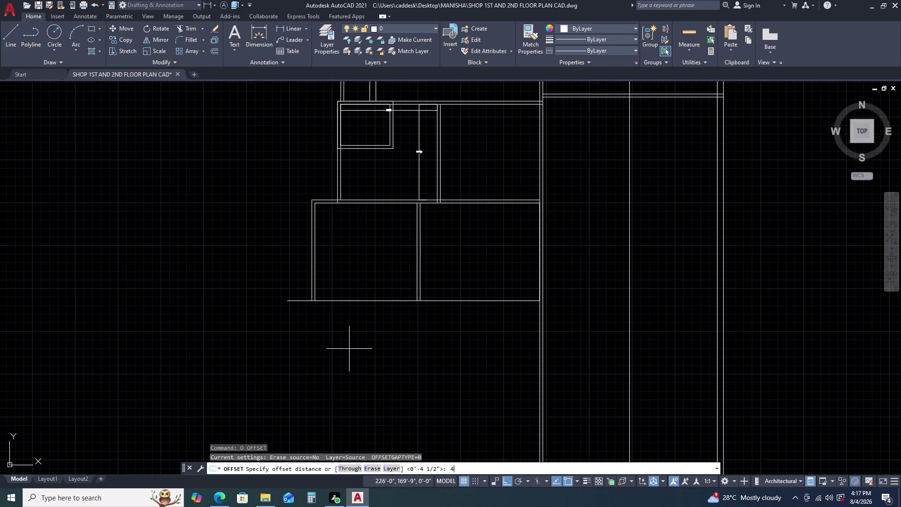
text(.5)
key(Return)
click(346, 360)
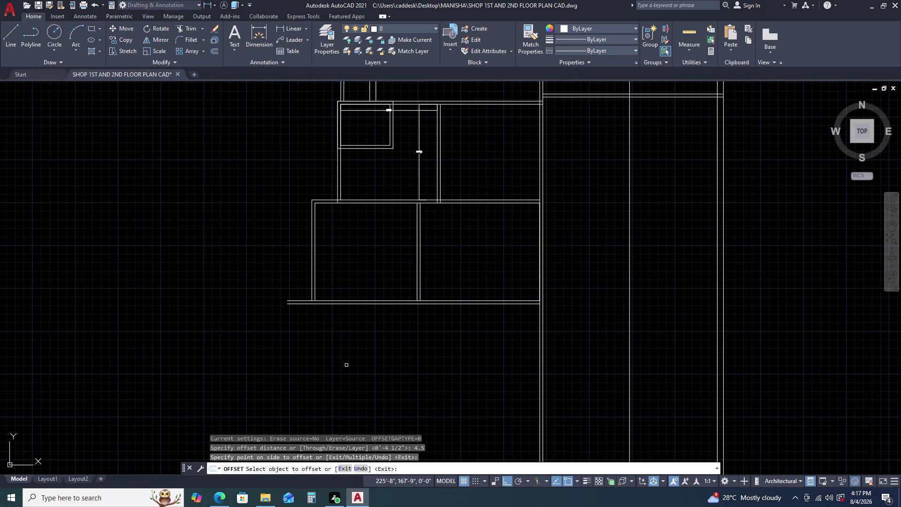
key(Escape)
scroll(down, 3)
middle_drag(311, 320, 391, 335)
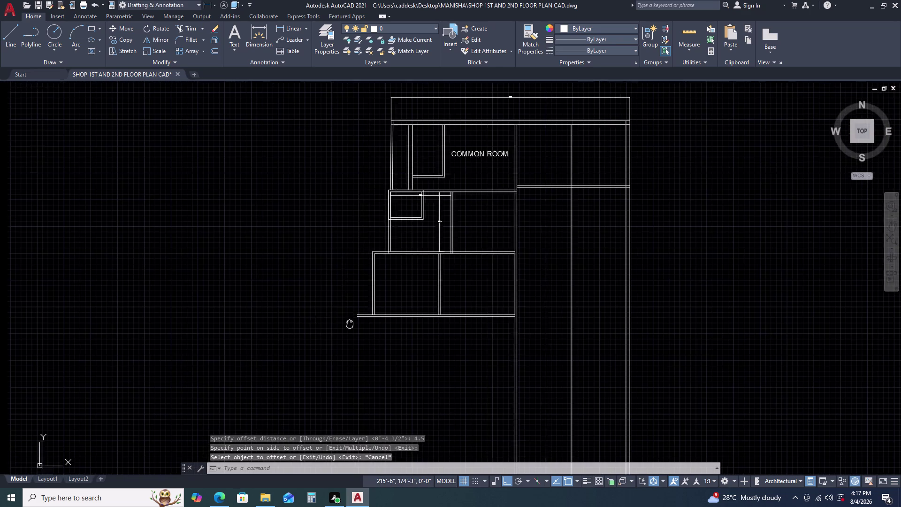
middle_drag(392, 335, 432, 339)
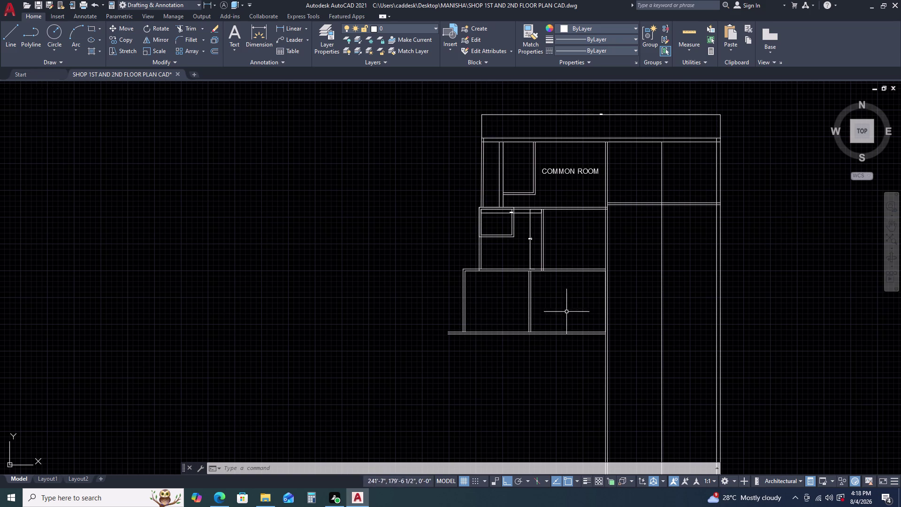
Delete the selected lines of the lower-middle room.
drag(567, 307, 561, 307)
click(433, 320)
key(Delete)
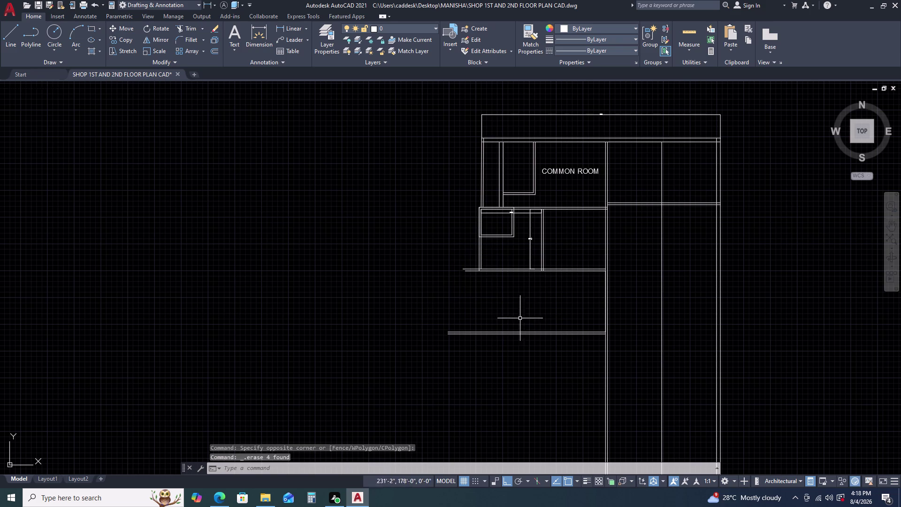
scroll(up, 3)
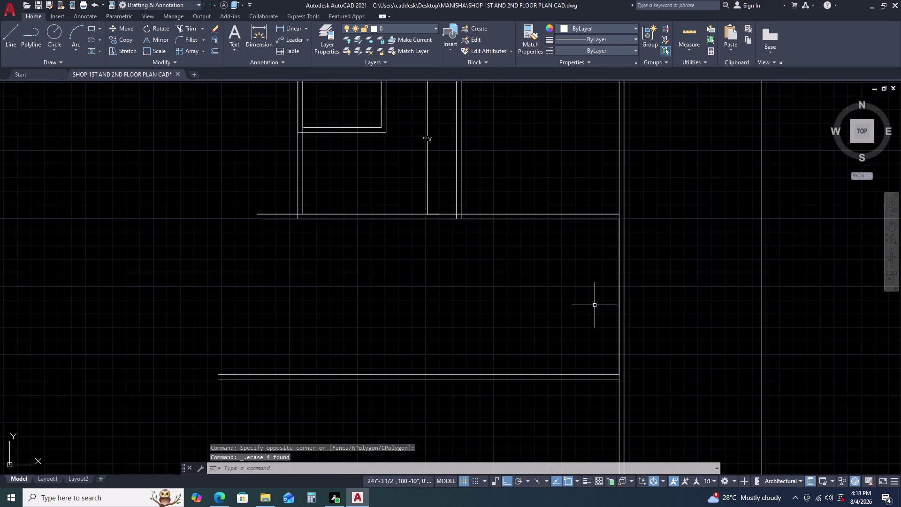
Offset the right wall line 9'5" inward to create a partition.
click(618, 283)
key(o)
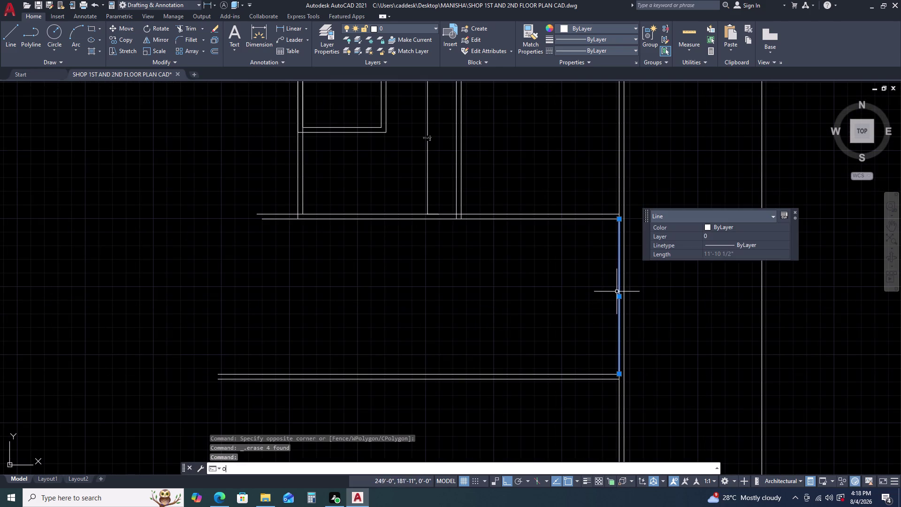
key(space)
text(9)
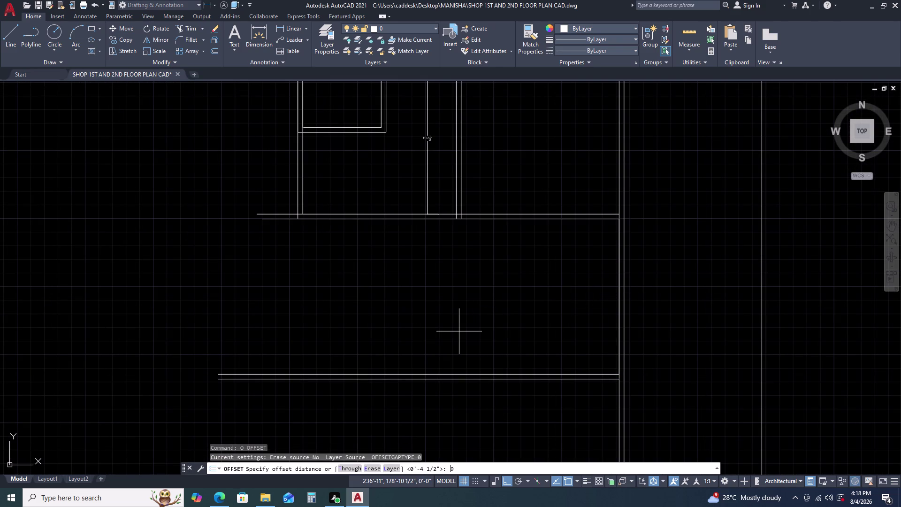
text(')
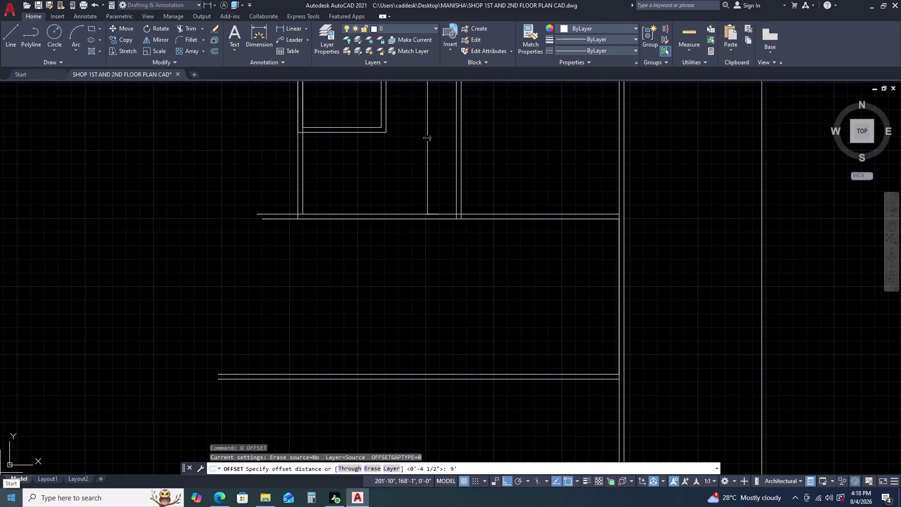
key(5)
key(Return)
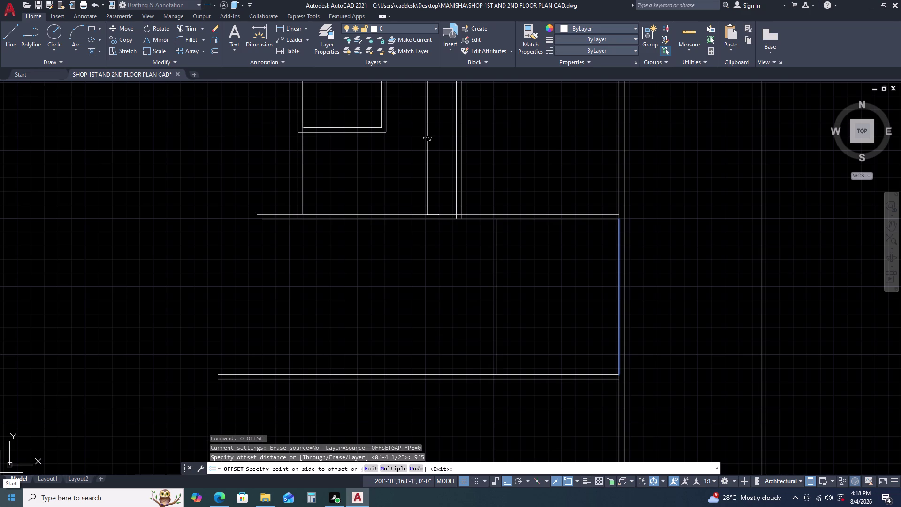
click(377, 306)
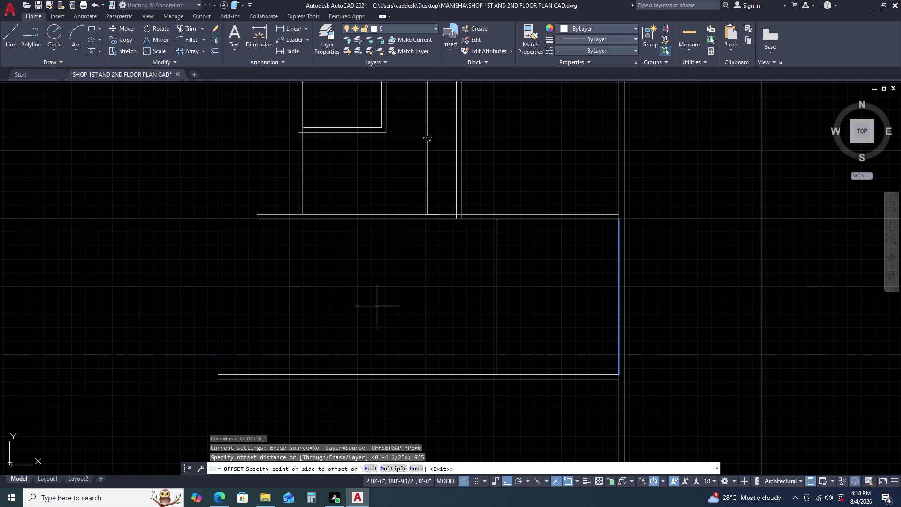
key(Escape)
Double the partition line into a wall with a 4.5-inch offset.
click(491, 303)
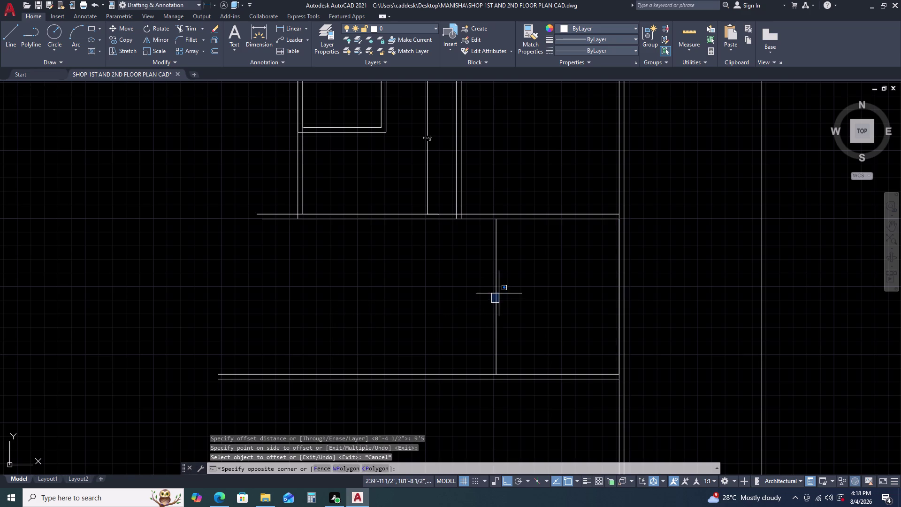
double_click(499, 294)
click(485, 301)
click(496, 289)
click(499, 285)
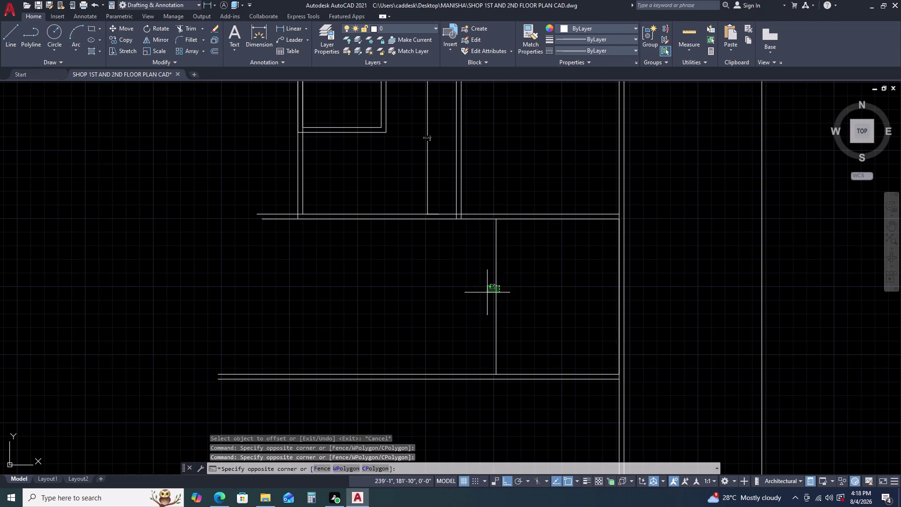
click(482, 295)
text(O)
key(space)
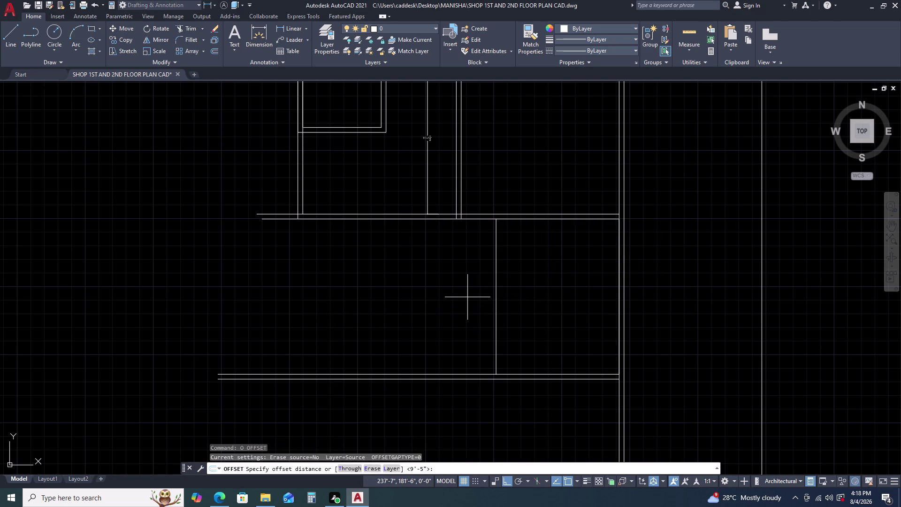
text(4.5)
key(Return)
click(465, 298)
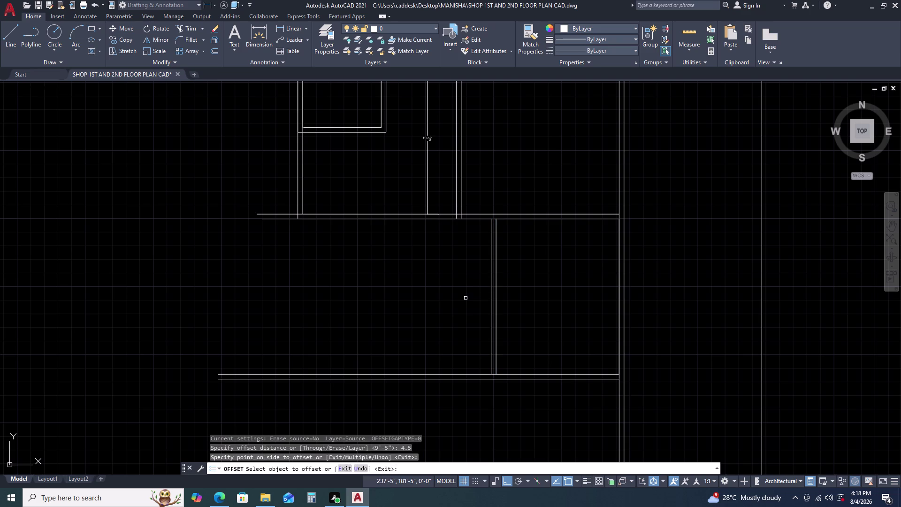
key(Escape)
Offset the partition 12'1" to the left for another partition.
click(491, 305)
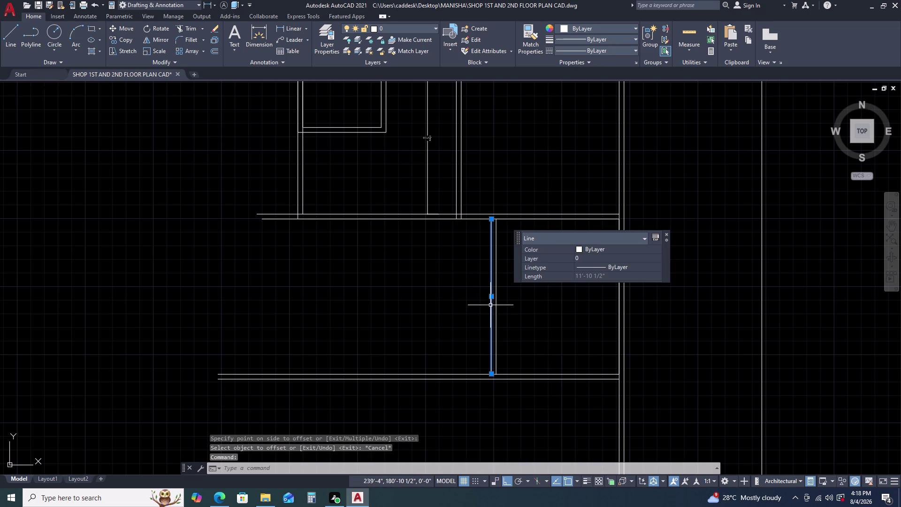
text(O)
key(space)
text(1)
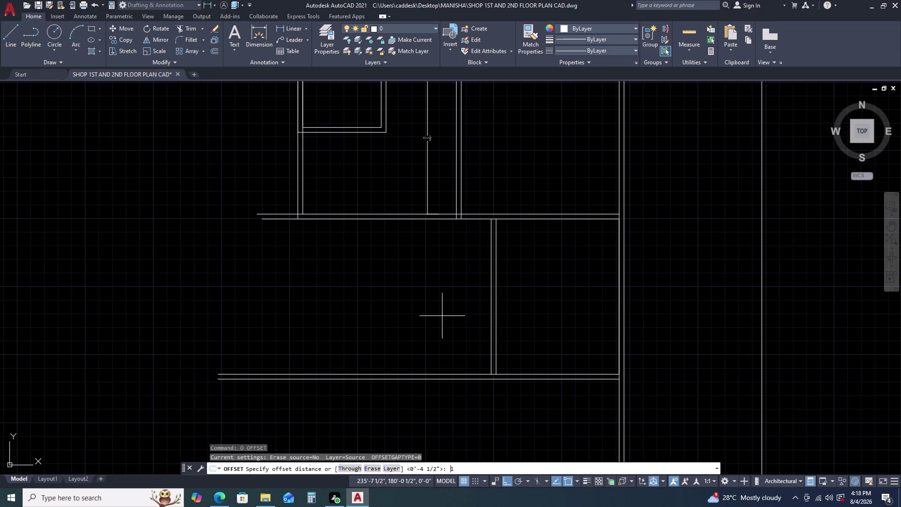
text(2')
key(1)
key(Return)
click(453, 302)
key(Escape)
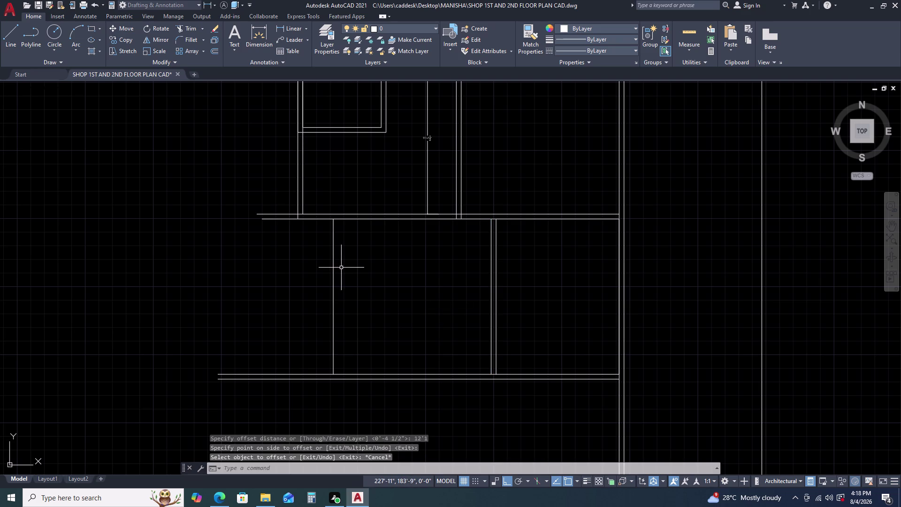
Double the new partition with a 4.5-inch offset and pan over the new rooms.
click(340, 268)
click(321, 275)
text(O)
key(space)
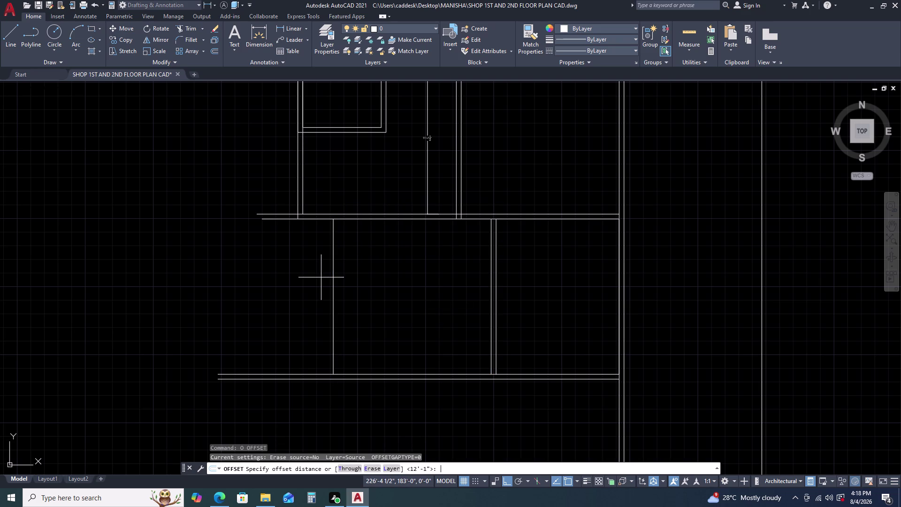
text(4.5)
key(Return)
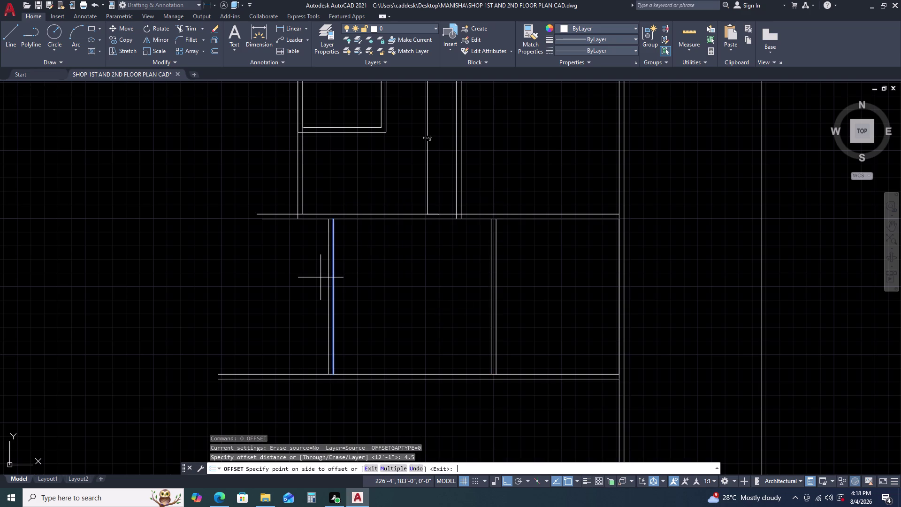
click(286, 266)
key(Escape)
middle_drag(321, 243, 359, 219)
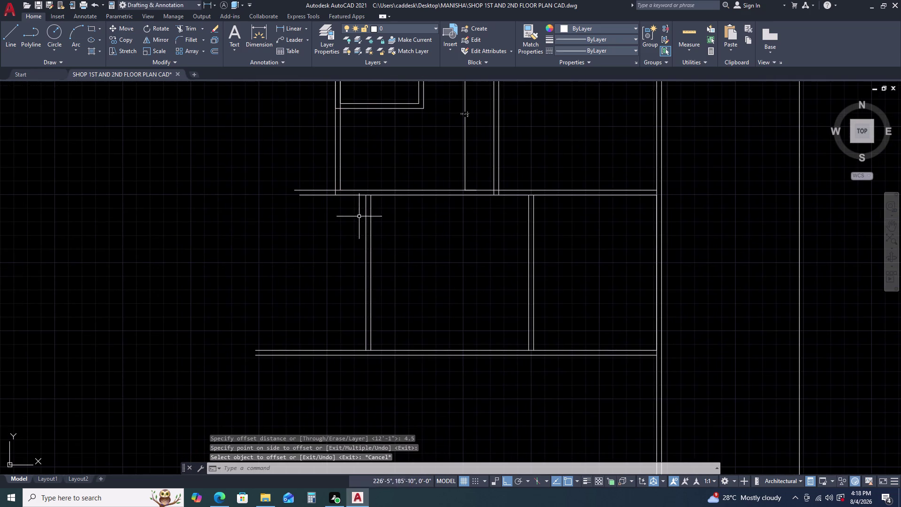
scroll(down, 3)
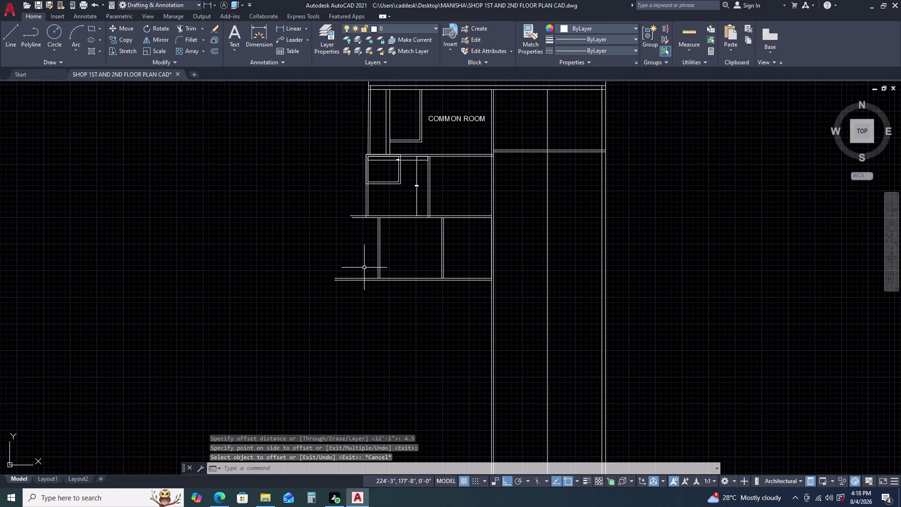
middle_drag(364, 267, 383, 249)
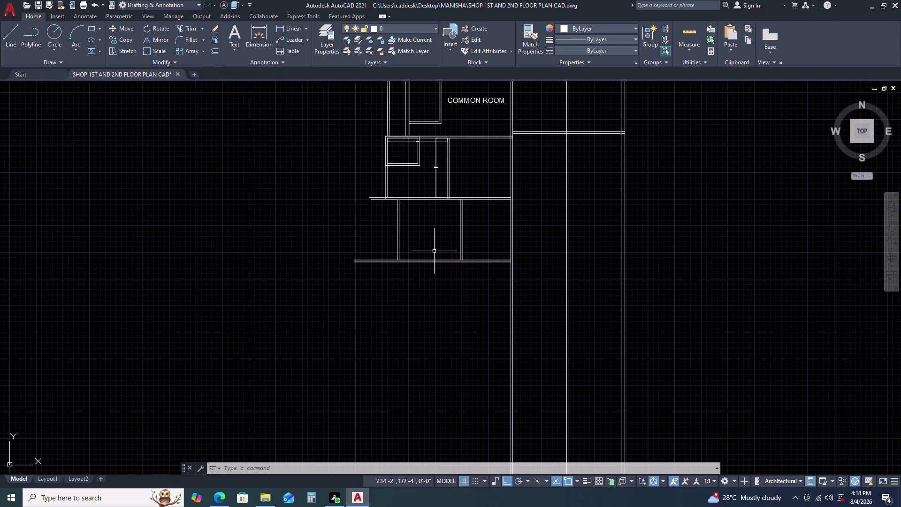
middle_drag(425, 202, 419, 246)
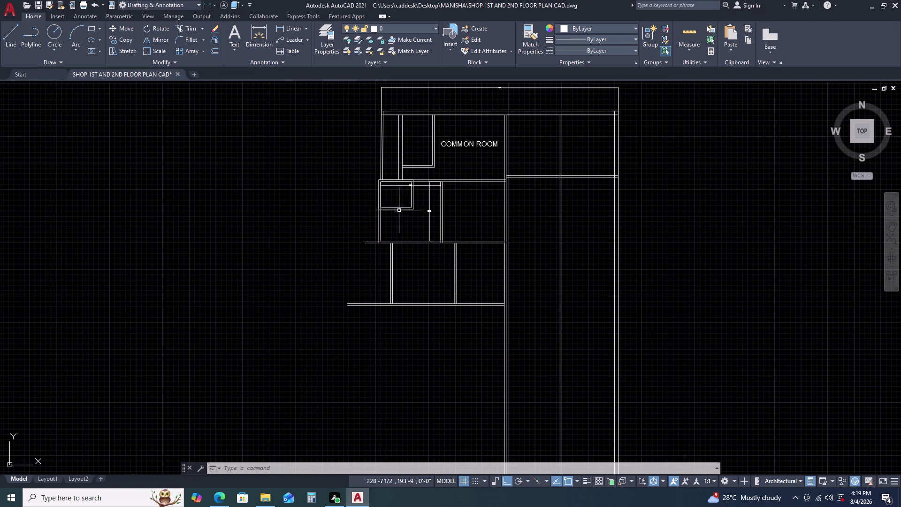
Select the double-walled square, delete it, and undo the deletion.
scroll(up, 3)
drag(410, 221, 408, 210)
click(402, 184)
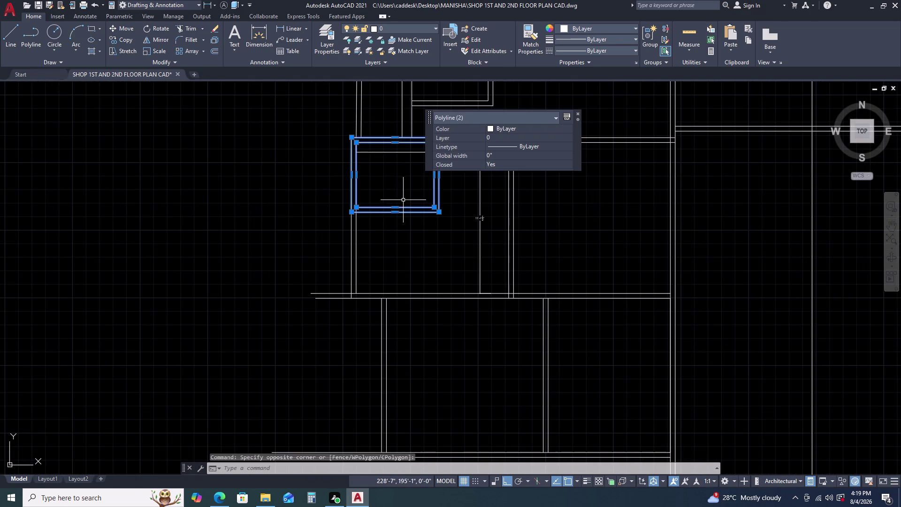
key(Delete)
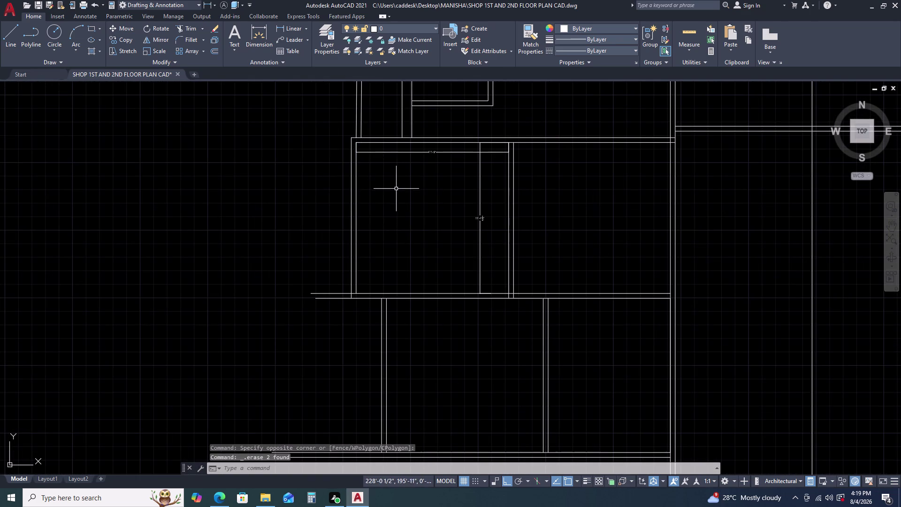
key(ctrl+z)
Start moving the square from its corner with ortho on, then cancel.
click(424, 195)
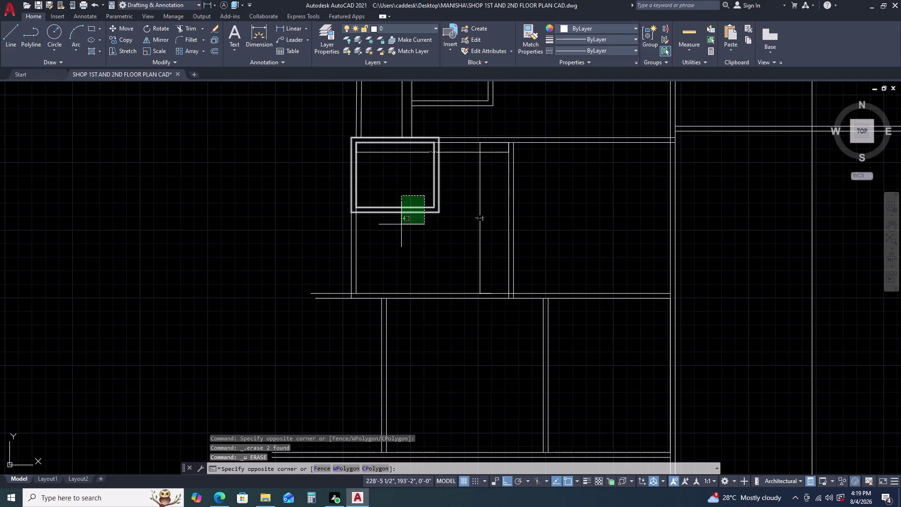
click(403, 235)
text(M)
key(space)
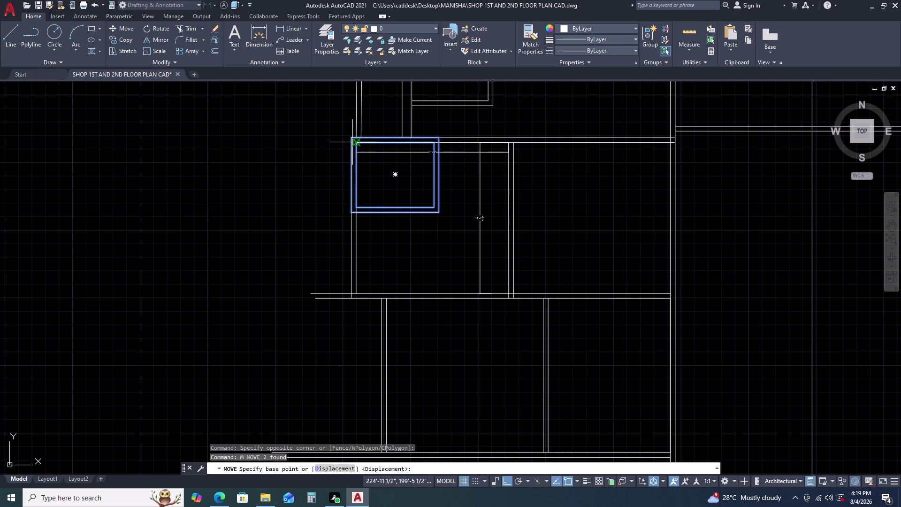
click(351, 140)
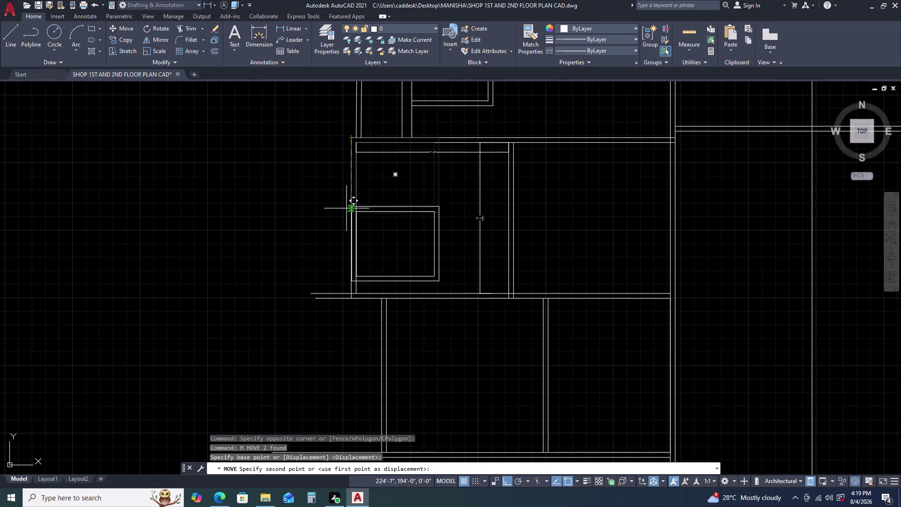
key(F8)
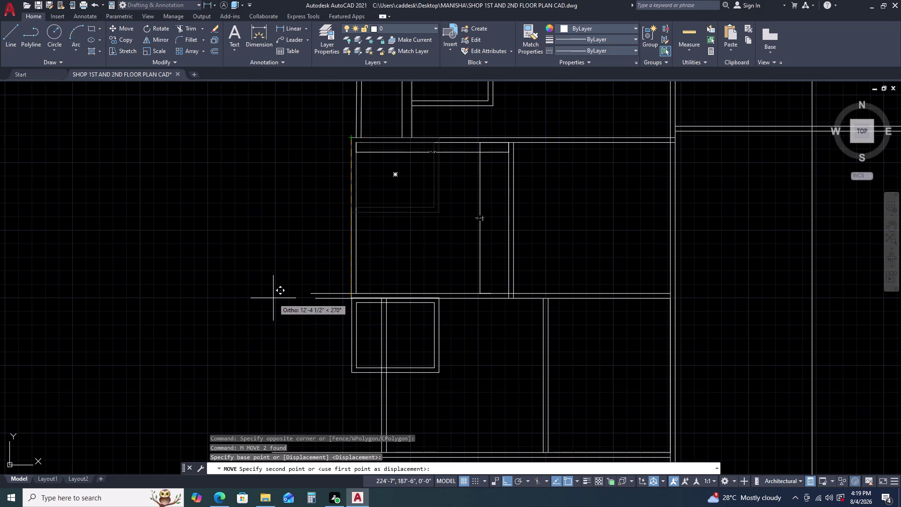
key(Escape)
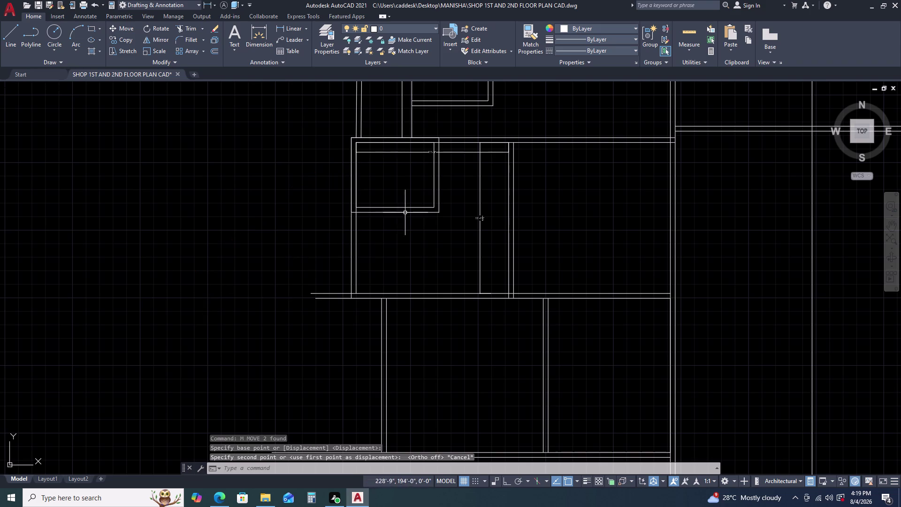
Reselect the square and move it to the empty space left of the plan.
drag(415, 189, 412, 194)
click(386, 231)
key(m)
key(space)
drag(354, 233, 329, 233)
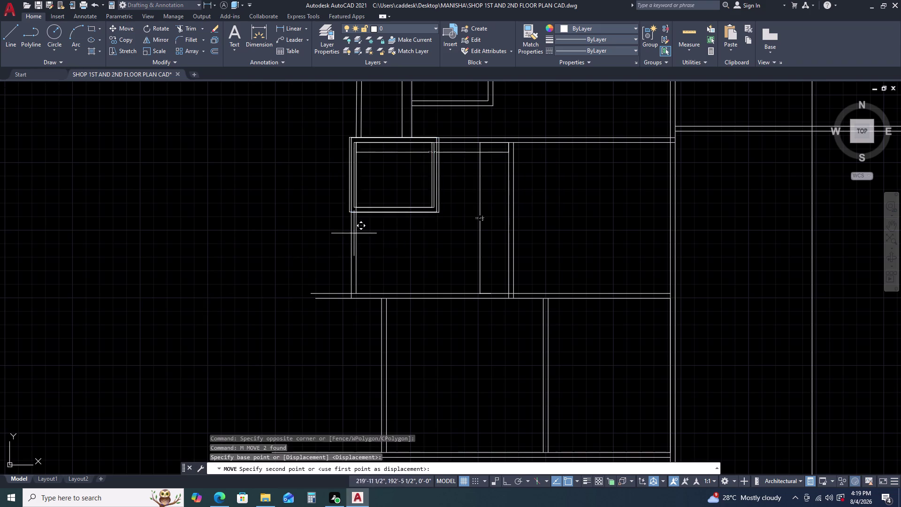
click(169, 244)
key(Escape)
Draw a 4'-3" by 5' rectangle inside the room using REC with dimensions.
text(R)
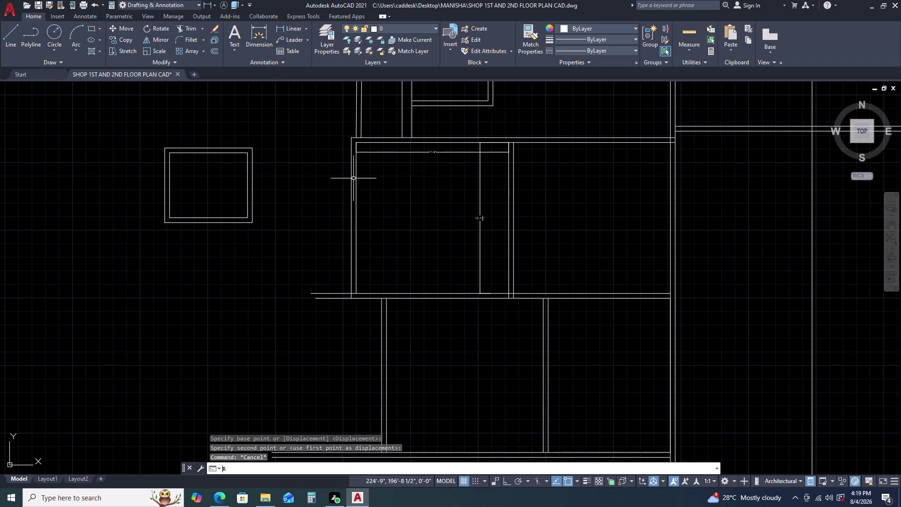
text(E)
key(c)
key(space)
click(378, 191)
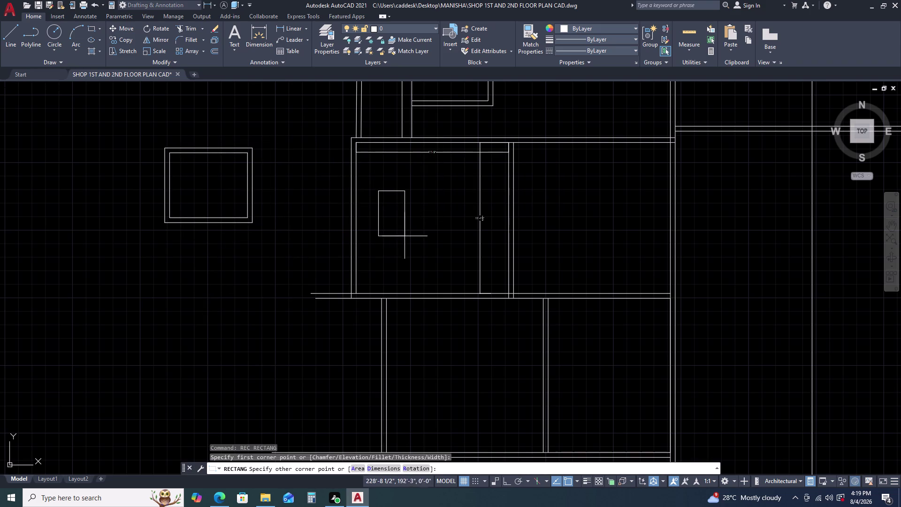
key(d)
key(space)
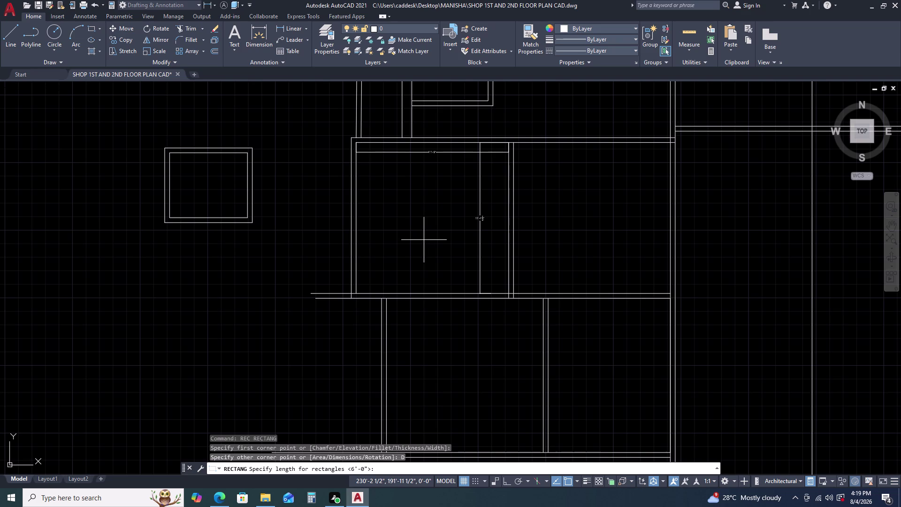
text(4')
key(3)
key(Return)
key(5)
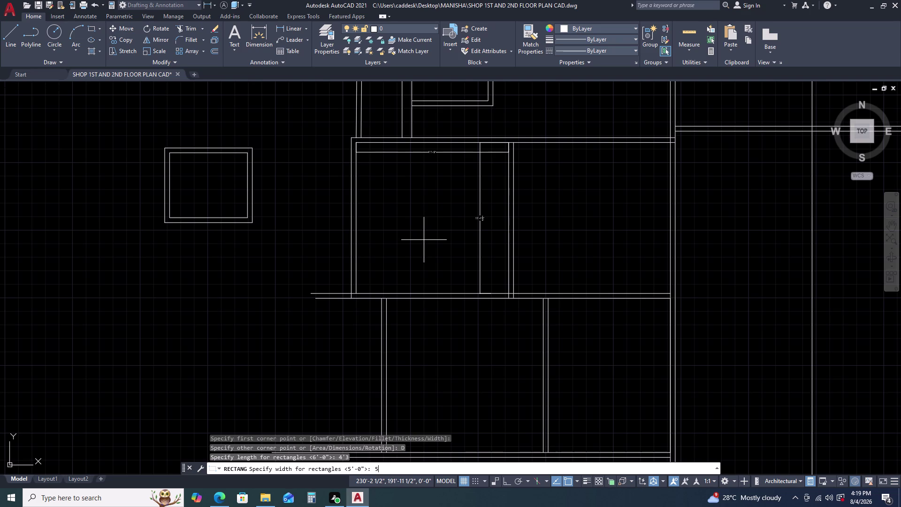
key(apostrophe)
key(Return)
click(424, 240)
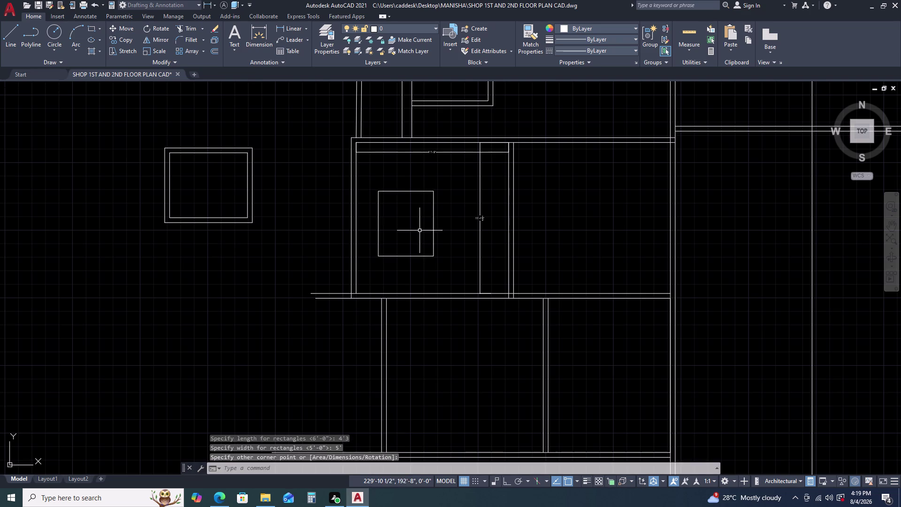
Offset the rectangle 4.5 inches outward to make a double wall.
click(454, 232)
click(429, 210)
key(o)
key(space)
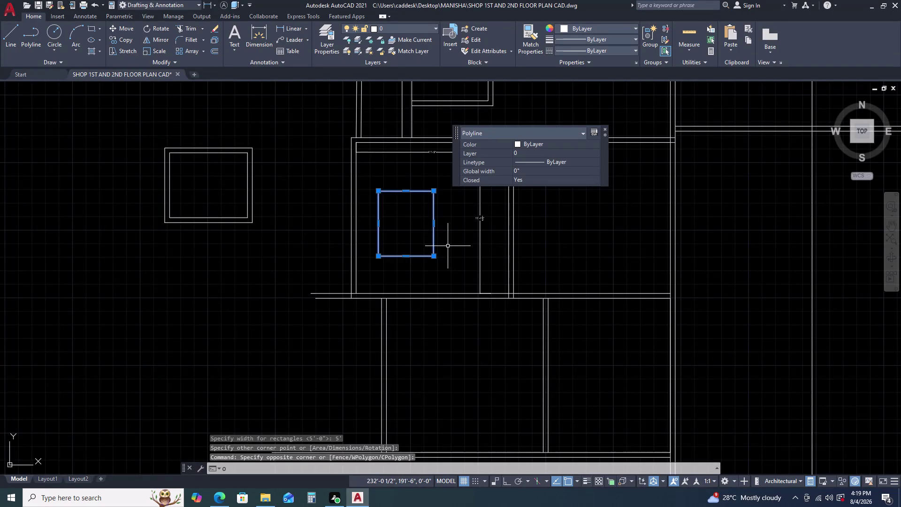
text(74.5)
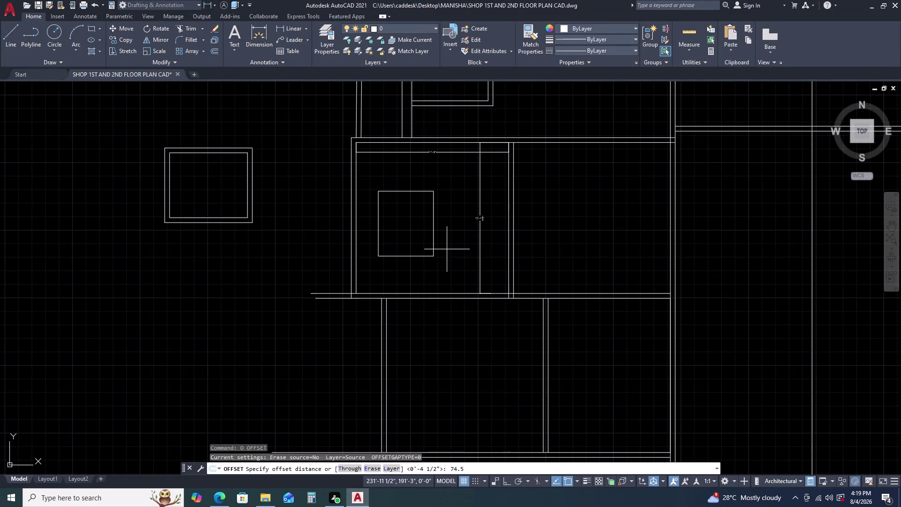
key(BackSpace)
key(BackSpace)
key(BackSpace)
key(BackSpace)
text(4.5)
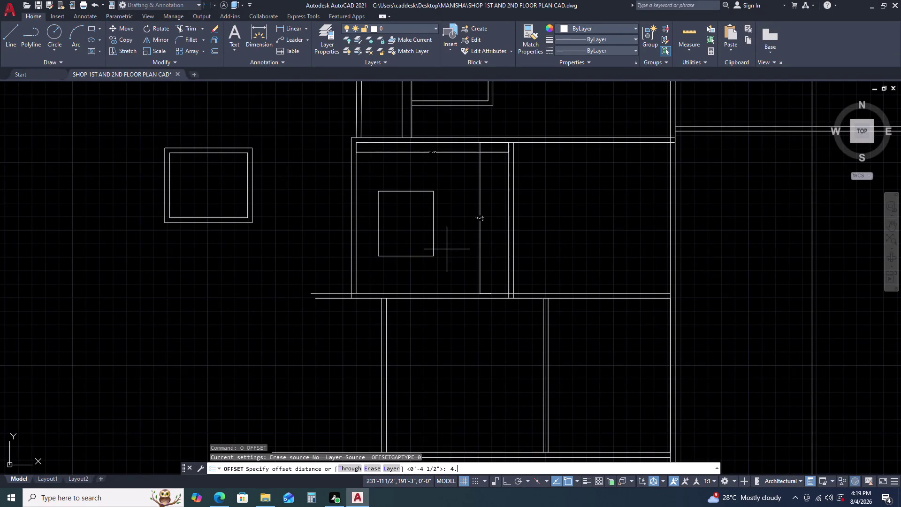
key(Return)
click(446, 249)
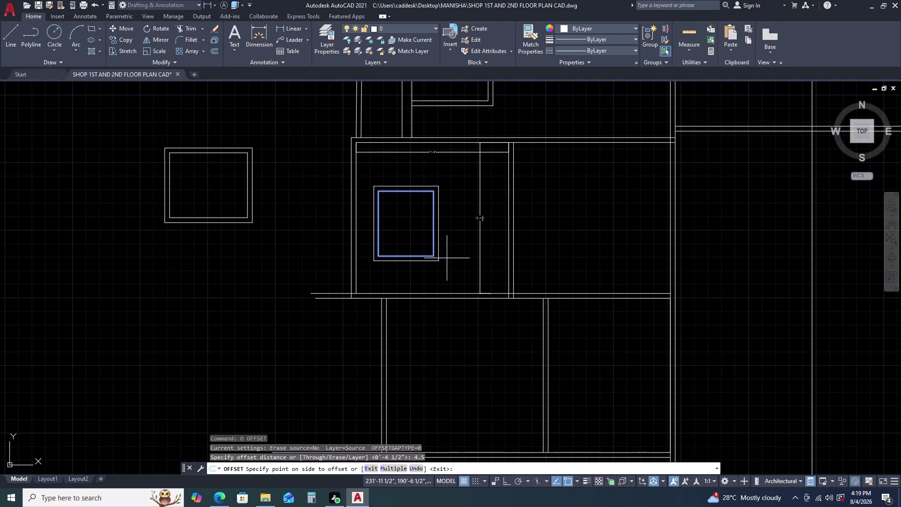
click(448, 268)
key(Escape)
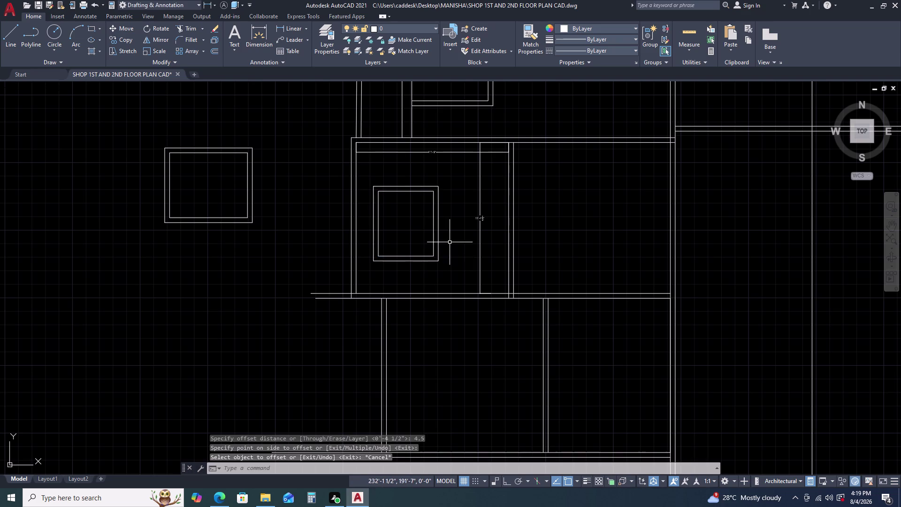
Move the double-walled square by its corner into the room's inner corner.
click(449, 242)
click(417, 203)
text(M)
key(space)
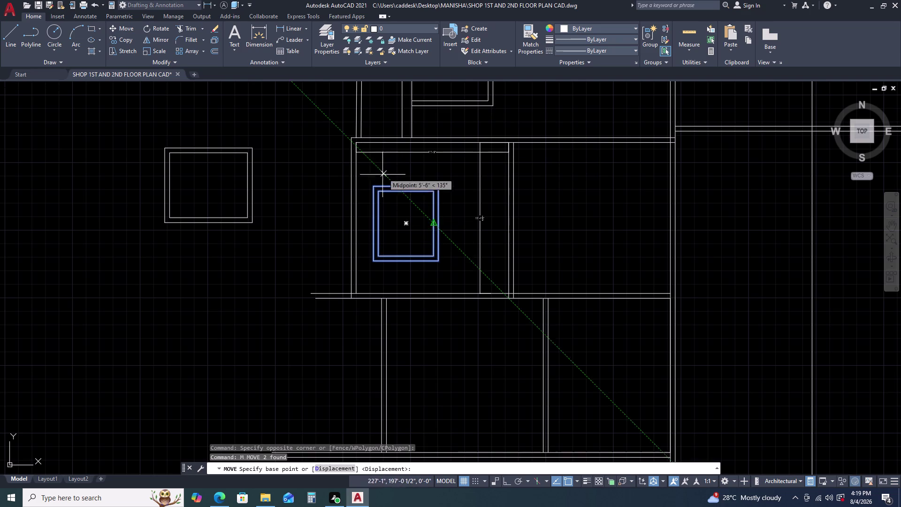
click(375, 186)
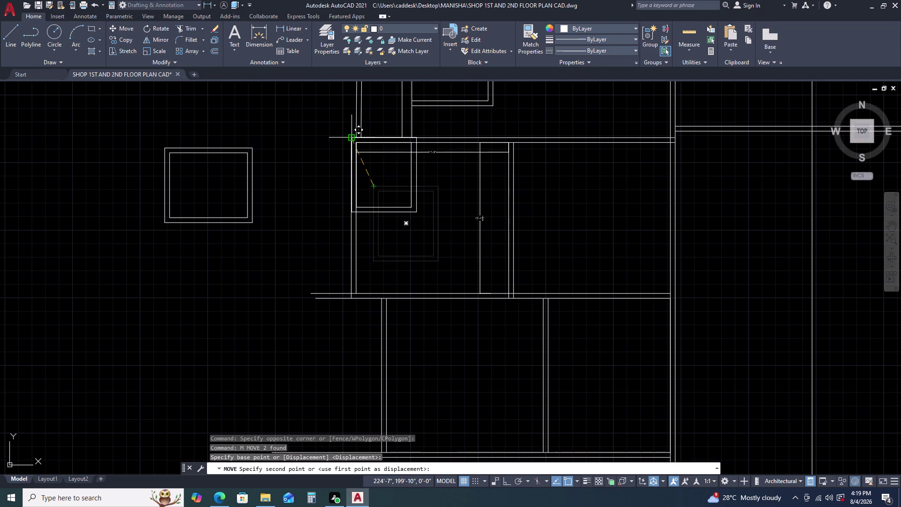
scroll(up, 3)
click(351, 137)
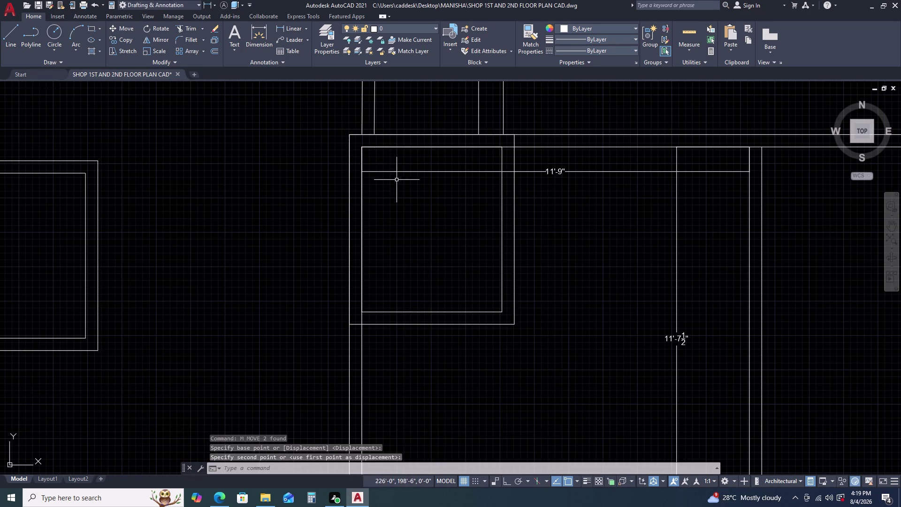
scroll(down, 3)
key(Escape)
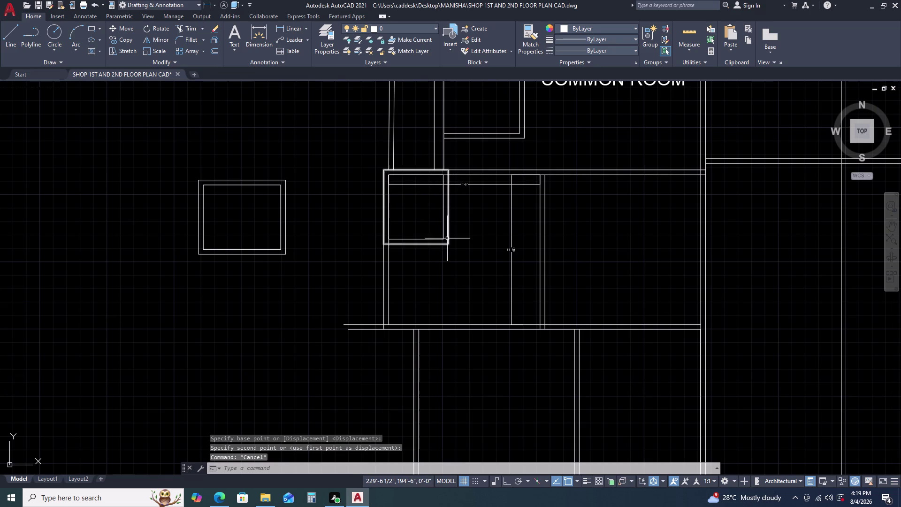
scroll(down, 3)
middle_drag(432, 188, 428, 172)
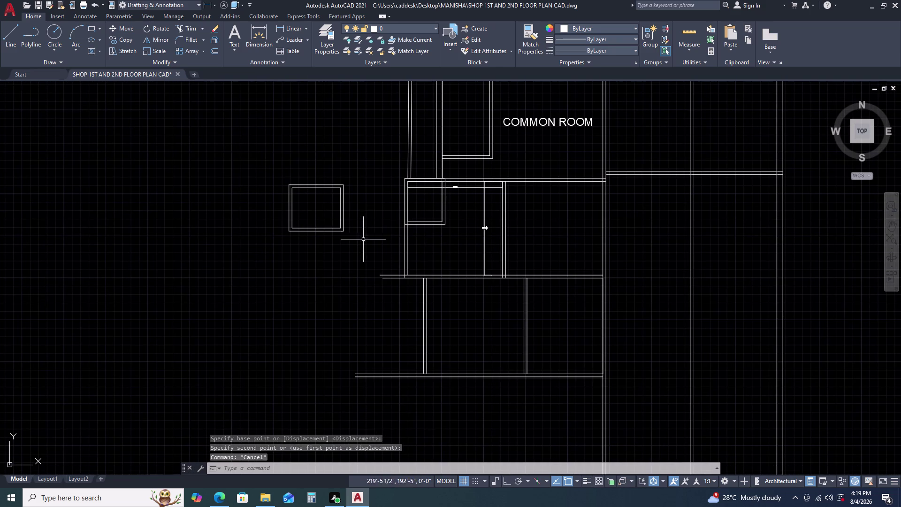
middle_drag(397, 295, 397, 249)
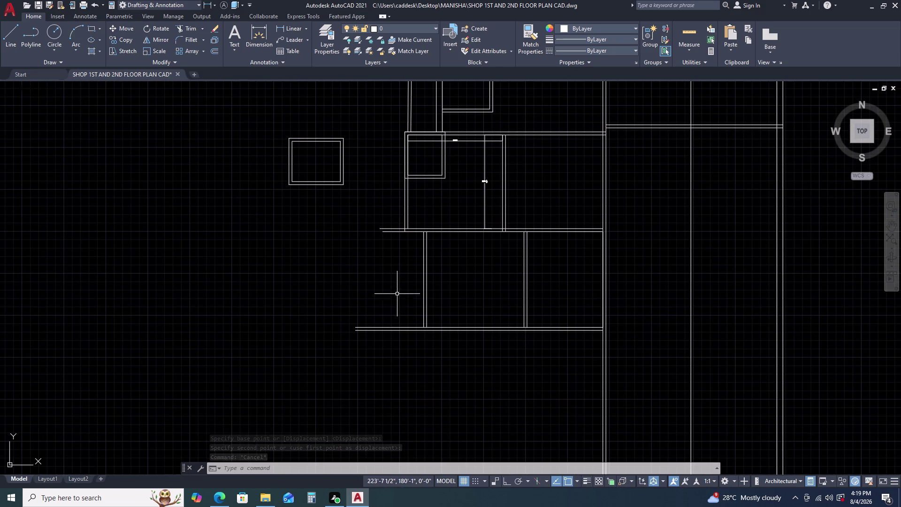
middle_drag(419, 306, 415, 261)
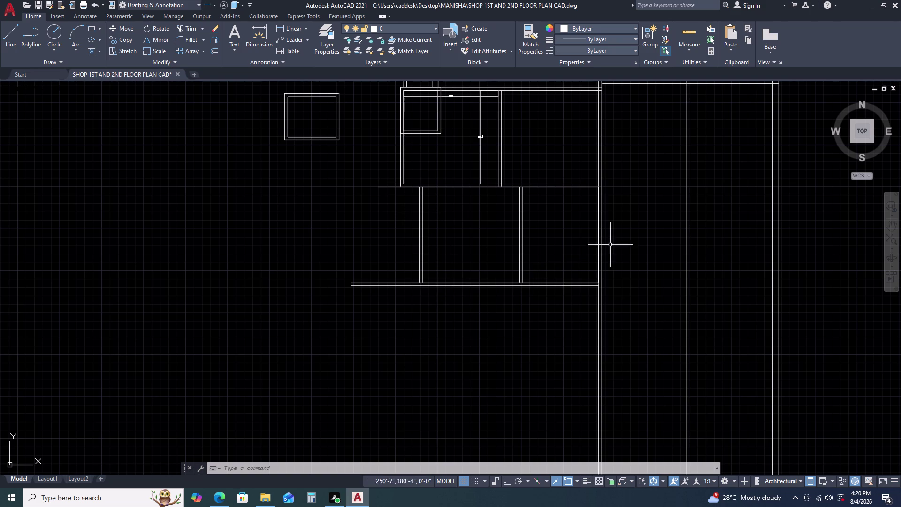
Erase the stray wall line beside the lower room.
click(598, 243)
key(Delete)
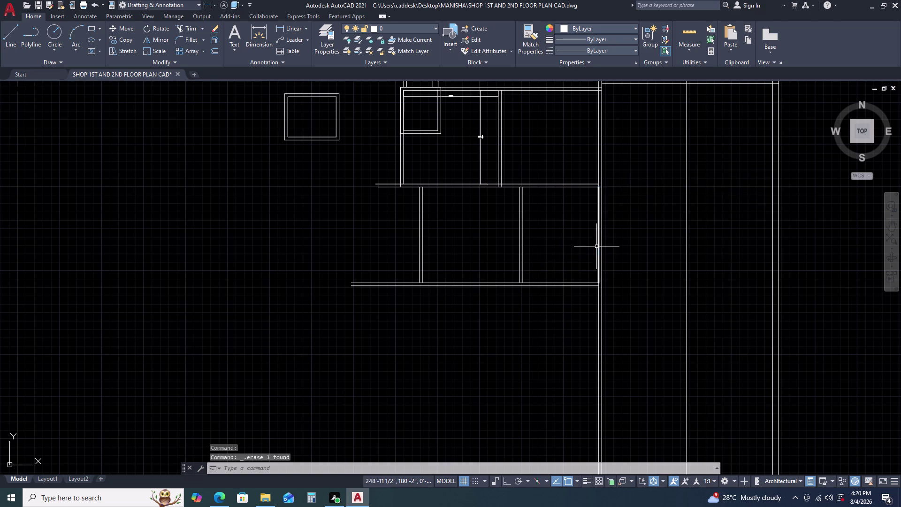
scroll(down, 3)
middle_drag(567, 234, 549, 202)
scroll(up, 3)
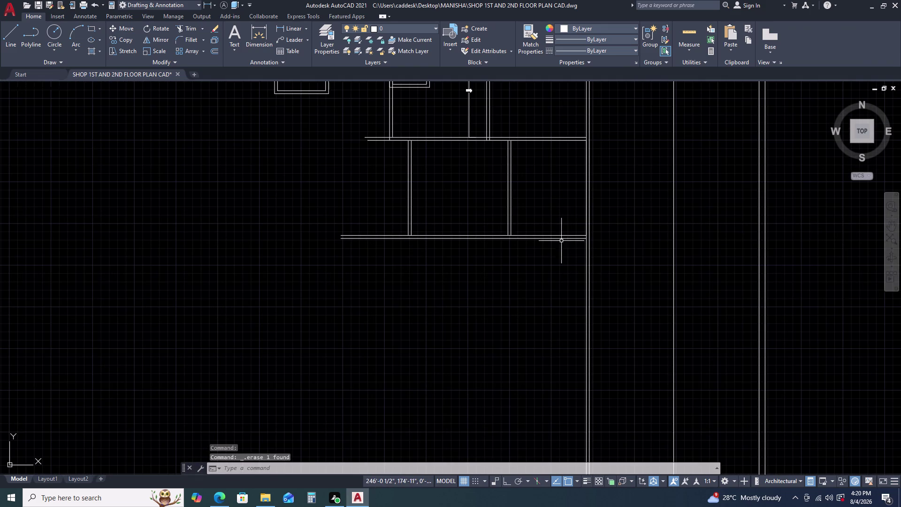
middle_drag(562, 240, 538, 198)
Draw an 11'-10 1/2" vertical wall down from the room corner, then a base line leftward.
key(l)
key(space)
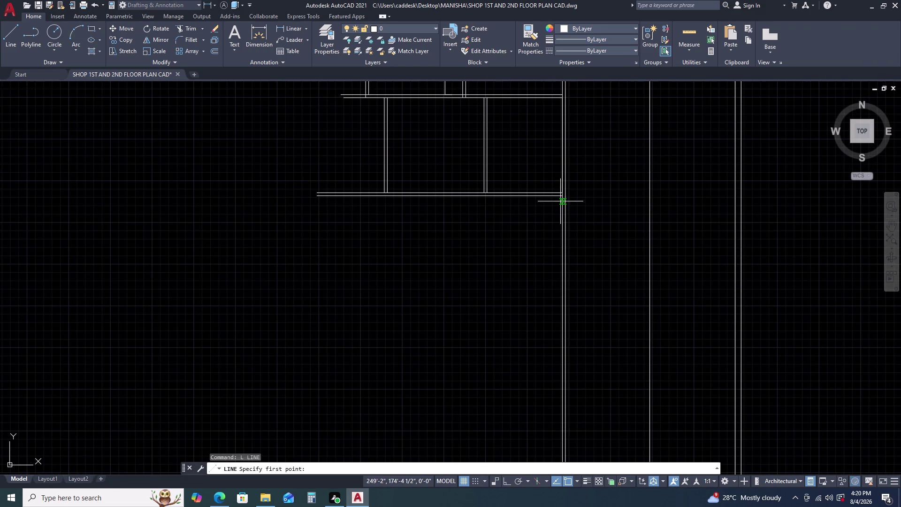
click(562, 197)
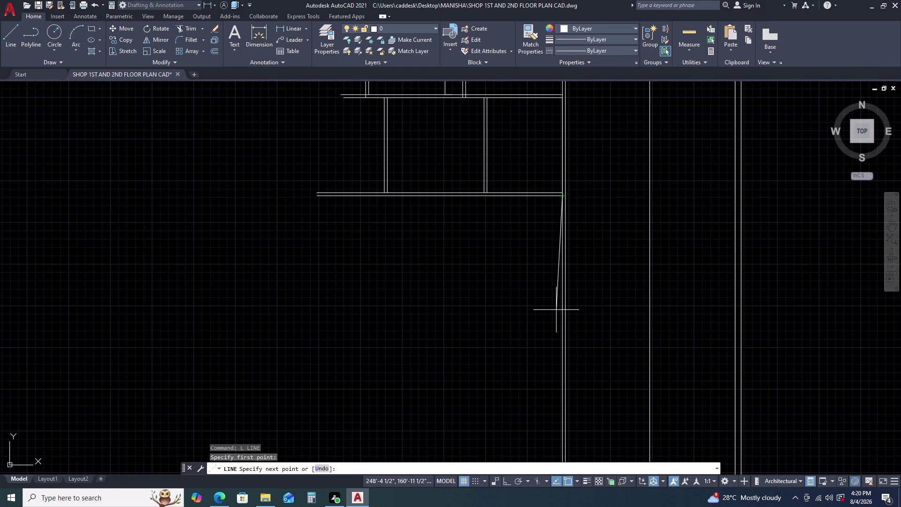
key(F8)
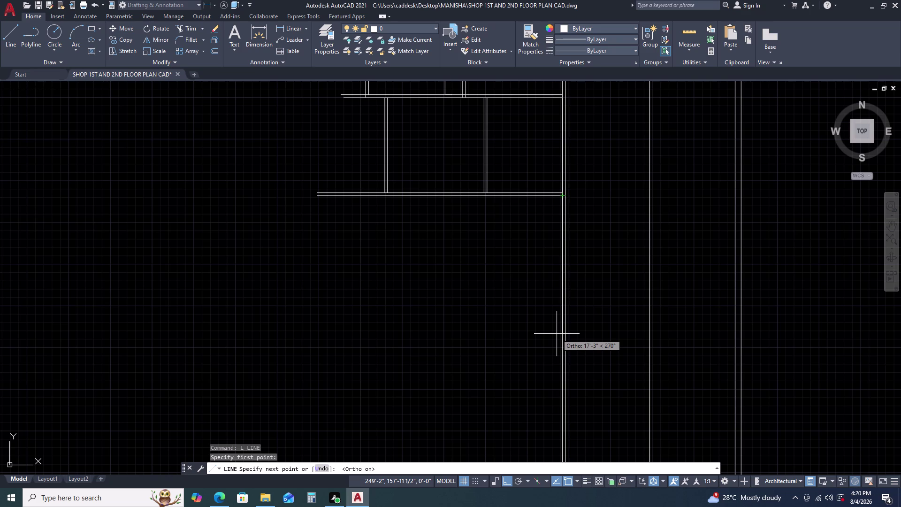
text(11)
text(')
text(10.)
text(5)
key(Return)
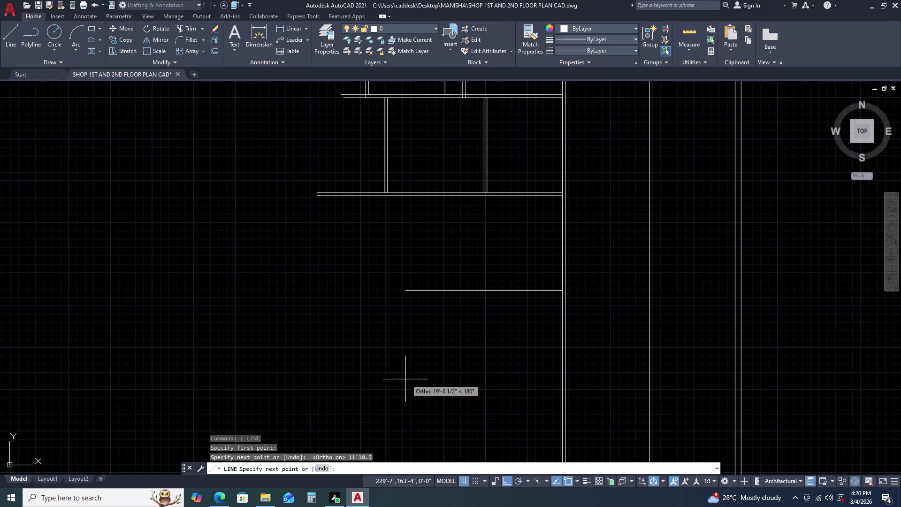
click(287, 322)
key(Escape)
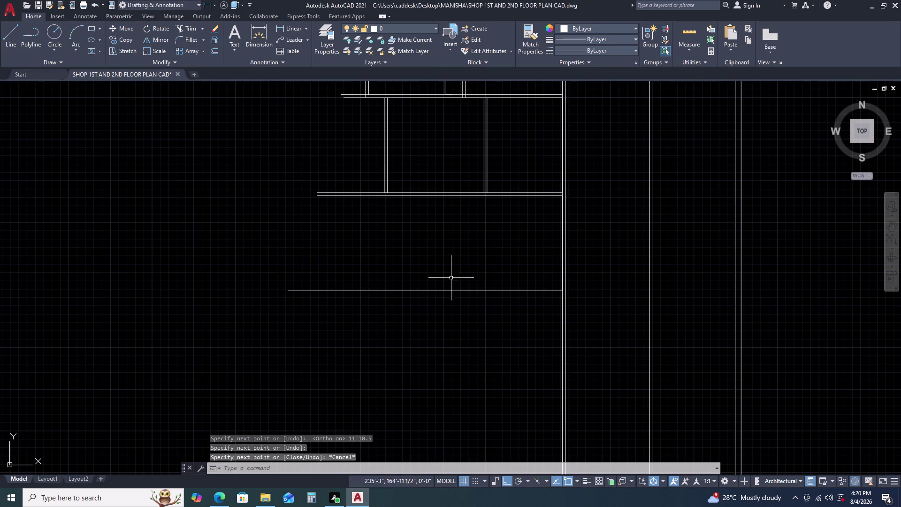
Offset the vertical wall line 14'-6 1/2" to the left.
click(562, 254)
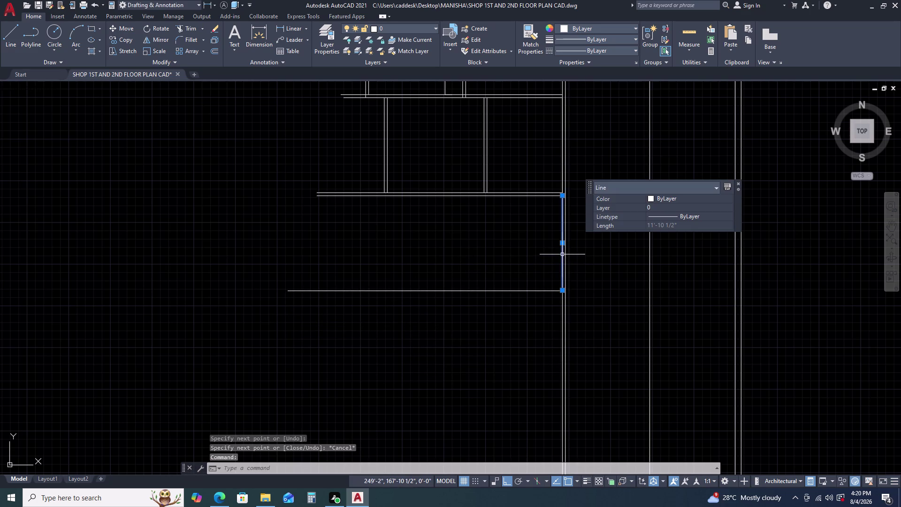
key(o)
key(space)
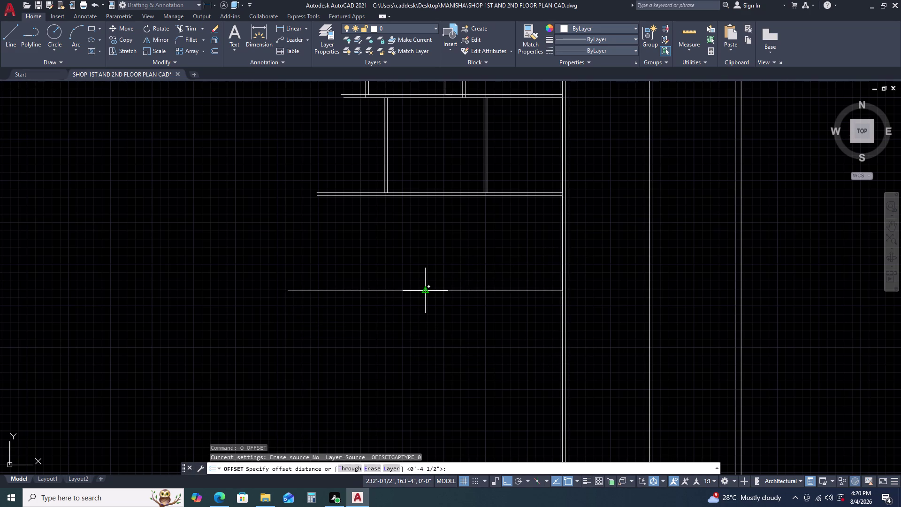
text(14)
key(apostrophe)
text(6.5)
key(Return)
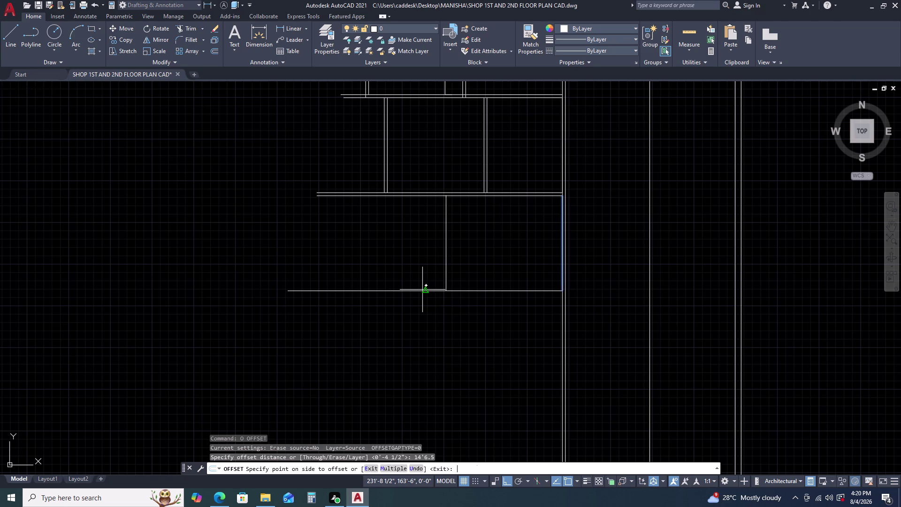
click(420, 291)
key(Escape)
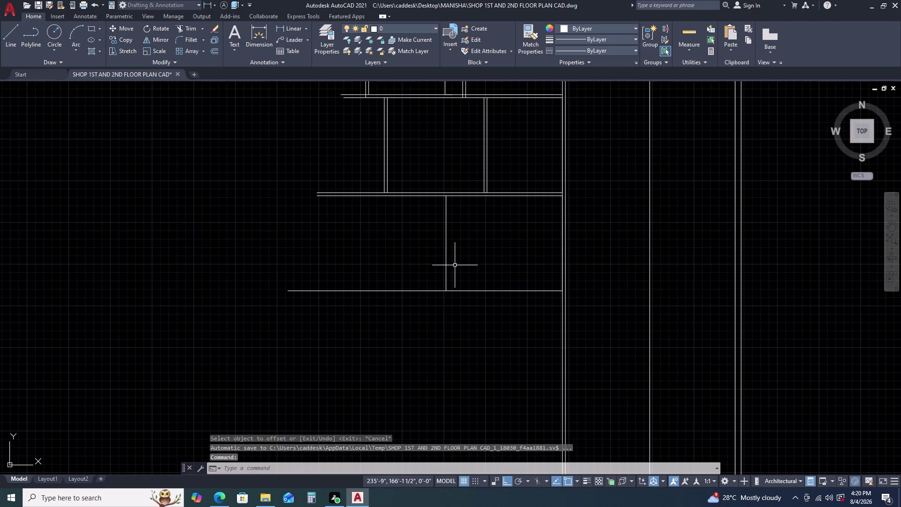
click(434, 257)
click(452, 244)
click(433, 250)
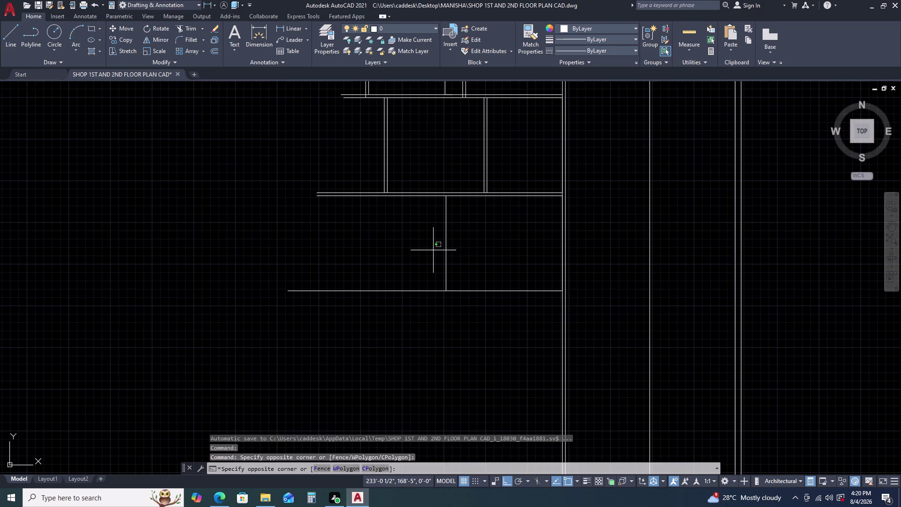
click(443, 243)
click(445, 239)
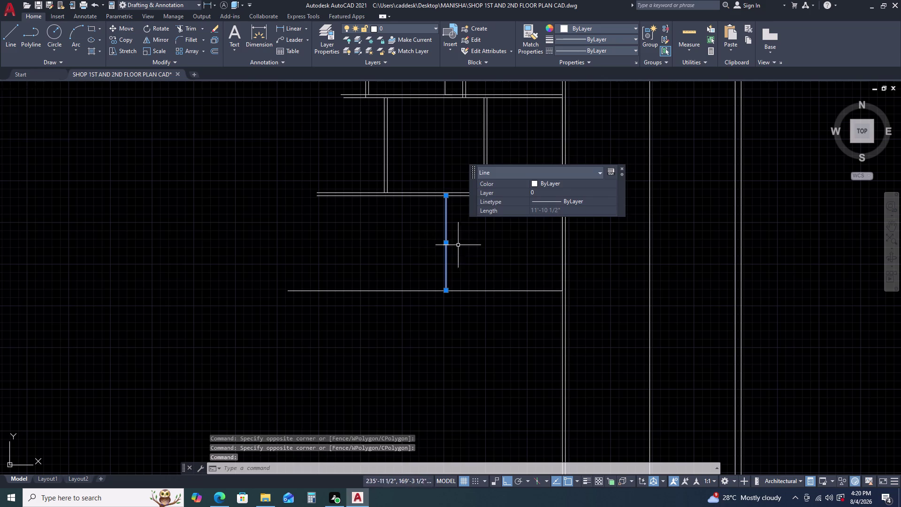
key(o)
key(space)
text(4)
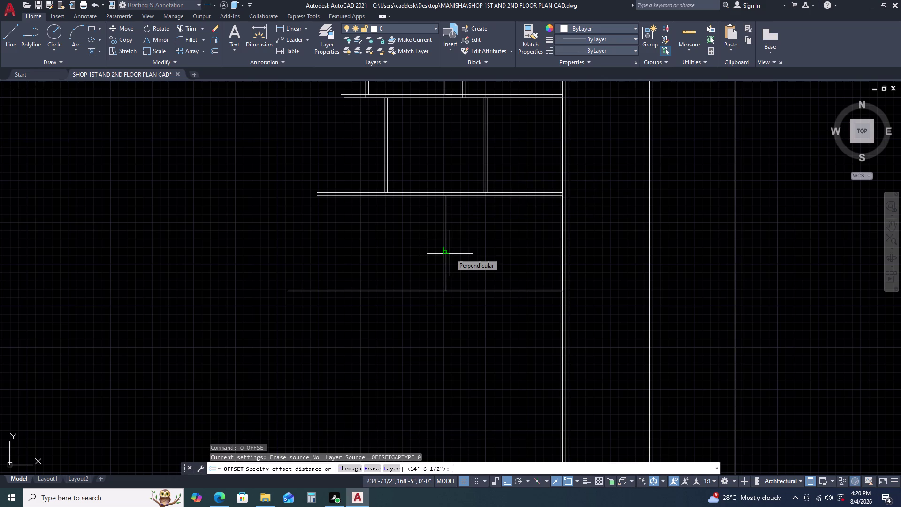
text(.5)
key(Return)
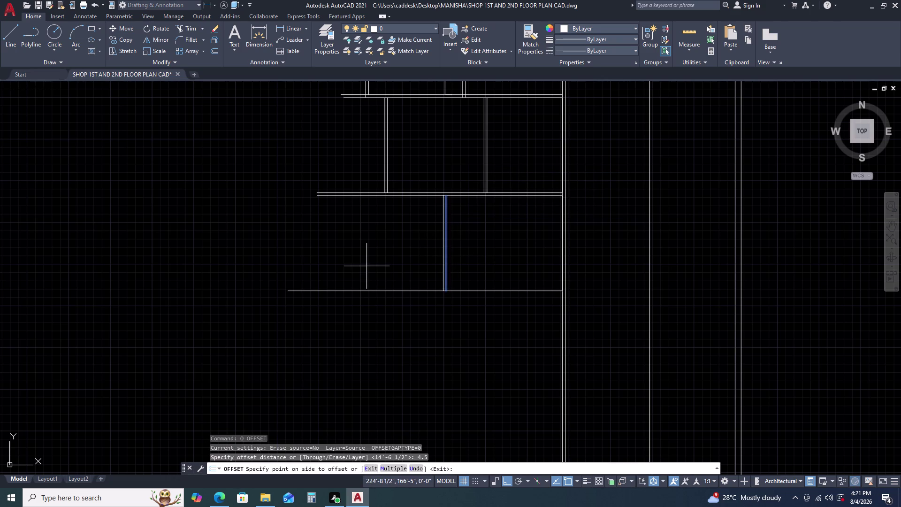
click(367, 266)
key(Escape)
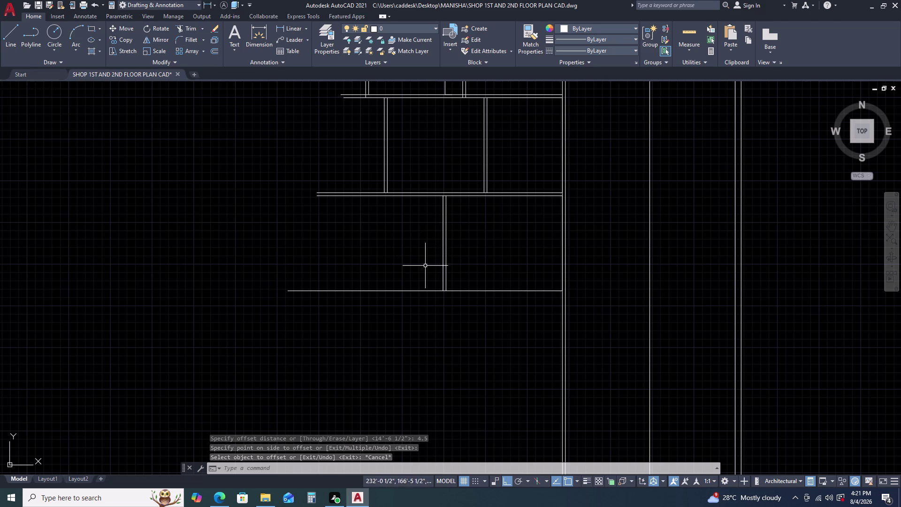
middle_drag(427, 259, 443, 248)
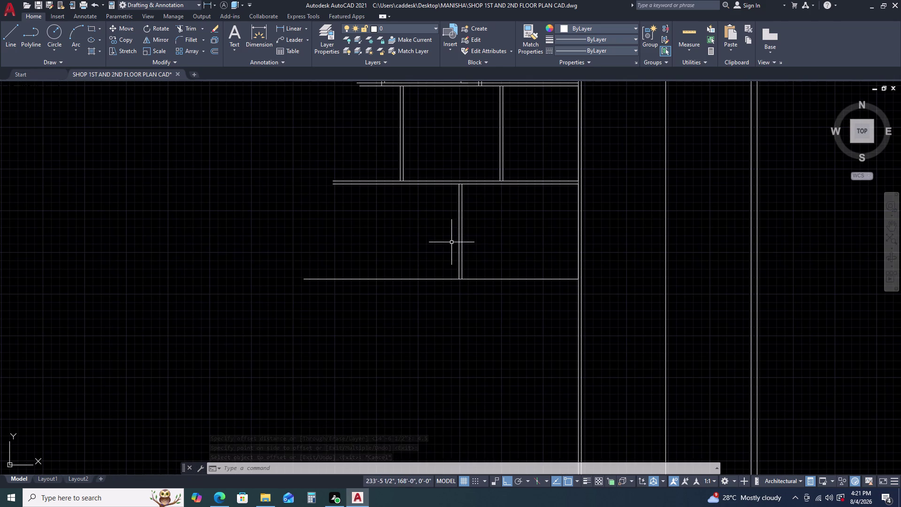
click(458, 242)
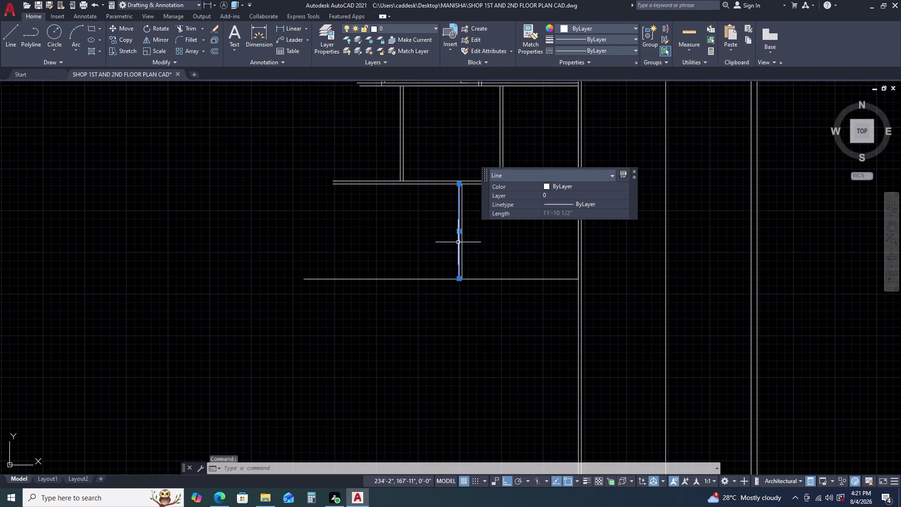
text(O)
key(space)
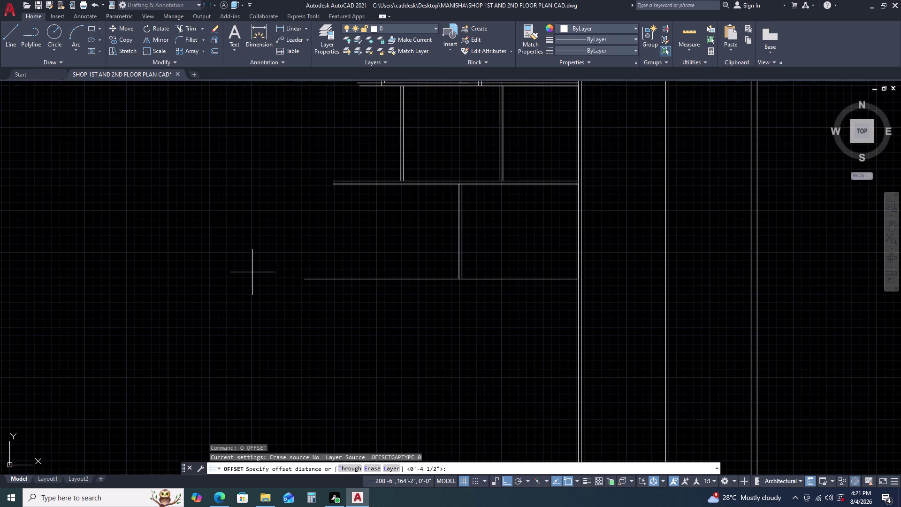
text(7')
key(Return)
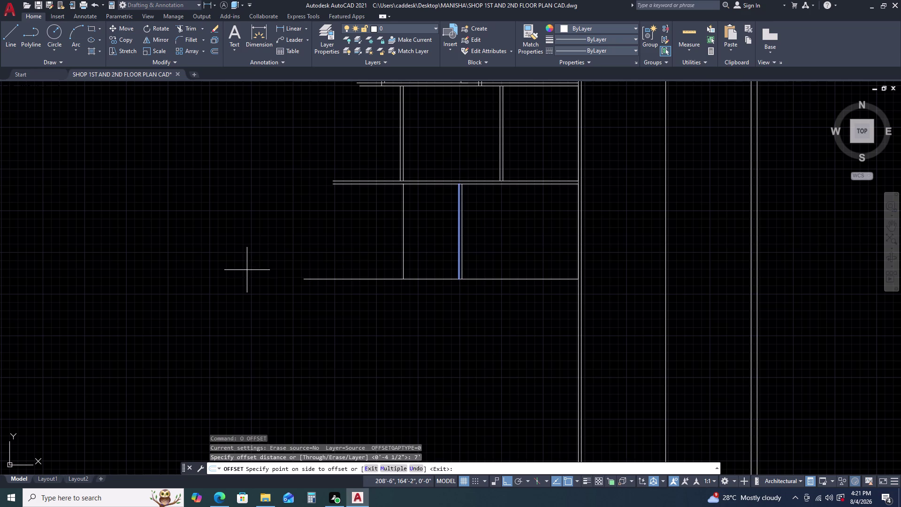
click(247, 269)
key(Escape)
click(401, 224)
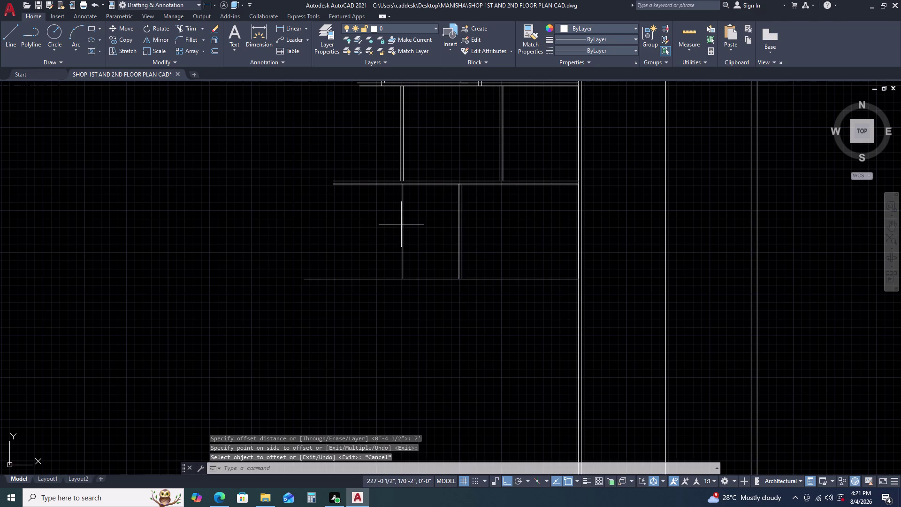
click(408, 219)
click(408, 214)
click(391, 222)
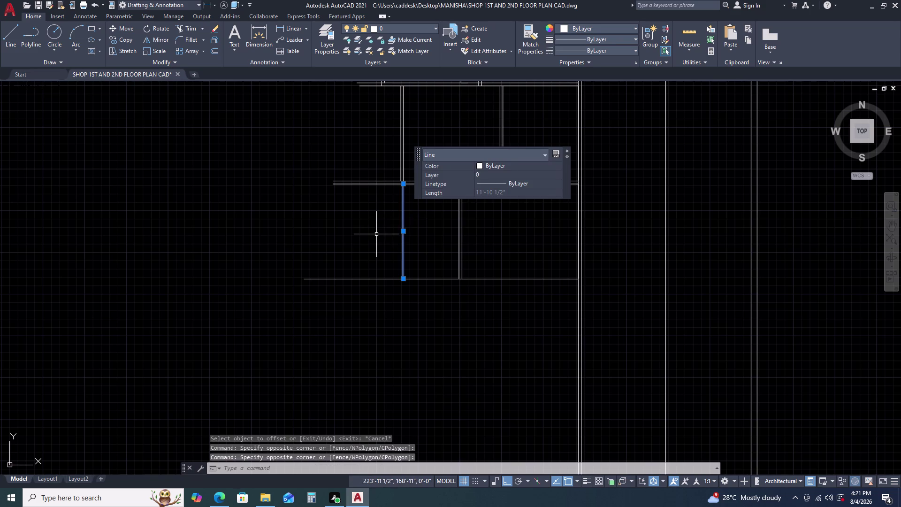
text(O)
key(space)
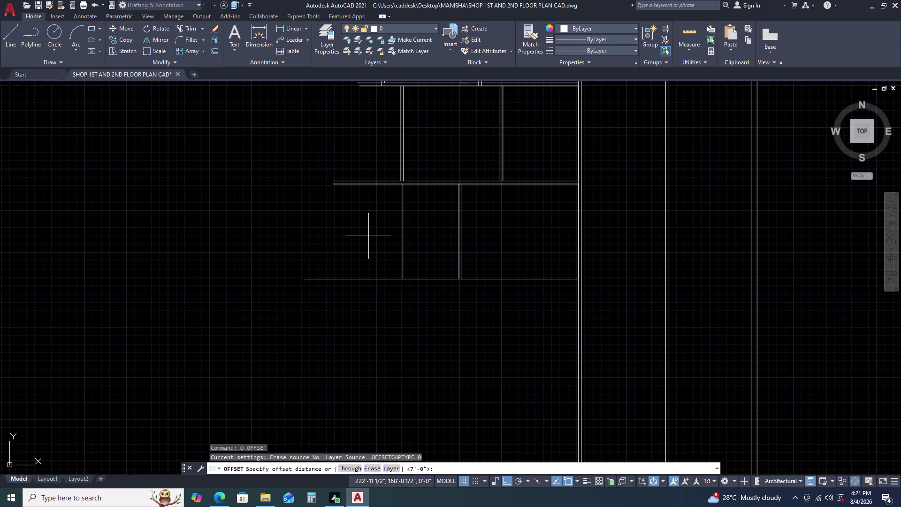
text(4.5)
key(Return)
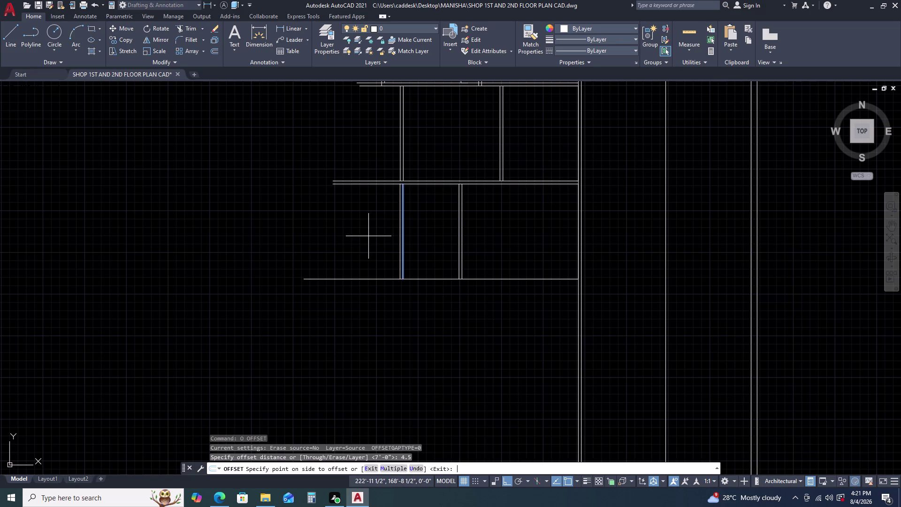
click(369, 236)
click(356, 221)
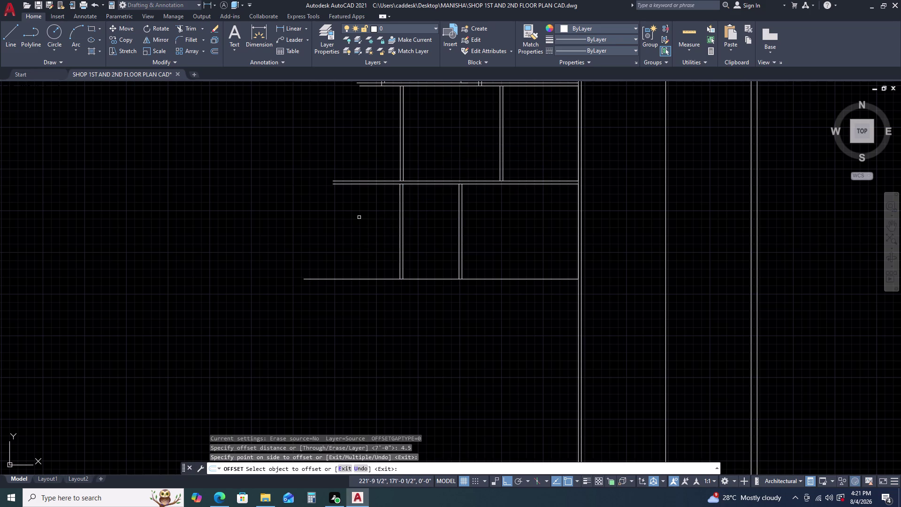
key(Escape)
scroll(up, 3)
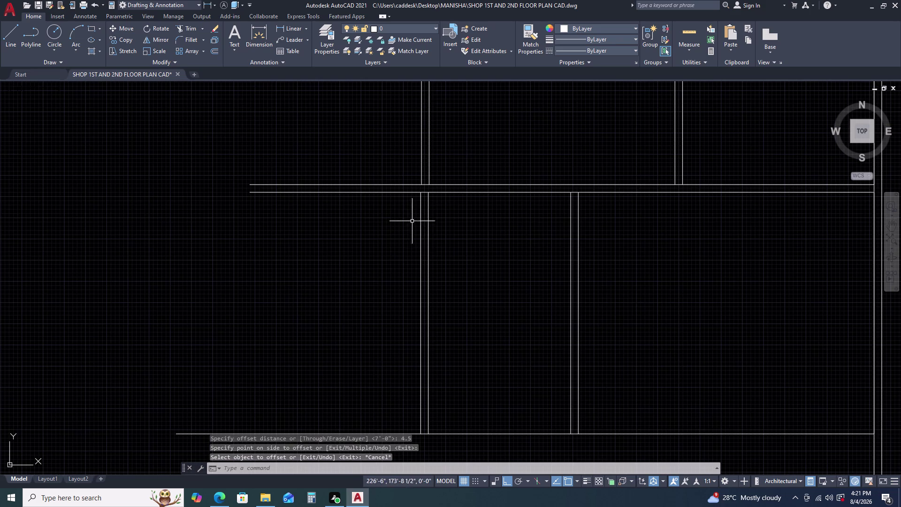
key(l)
key(space)
key(Escape)
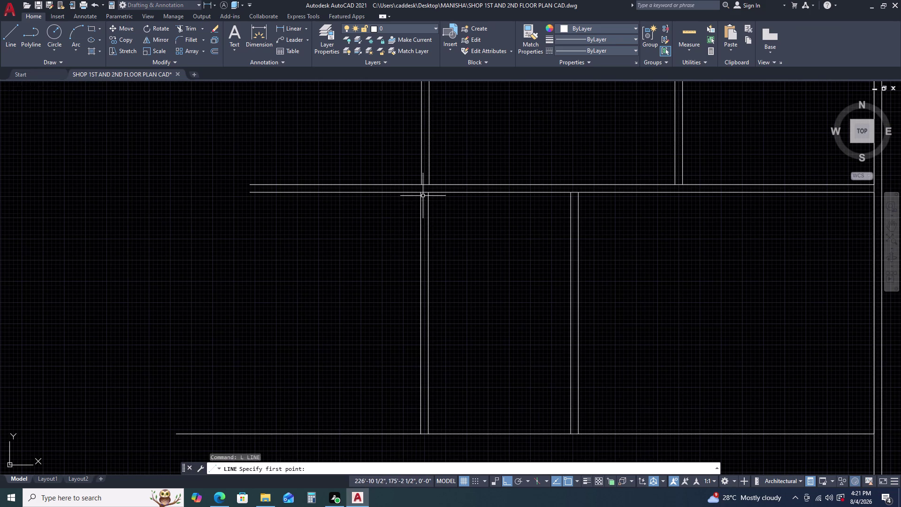
click(419, 204)
click(421, 217)
click(420, 203)
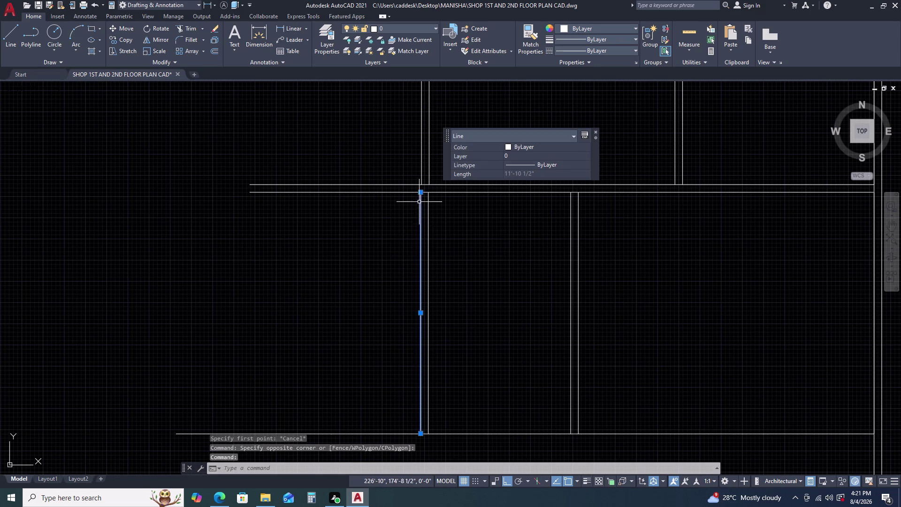
click(420, 194)
click(422, 183)
key(Escape)
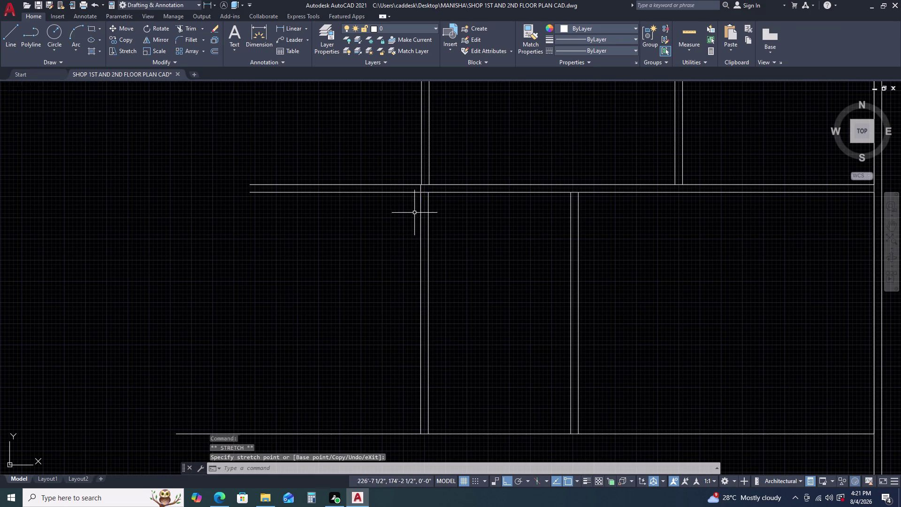
scroll(up, 3)
scroll(down, 3)
Quick-measure the lower rooms, reading 30'-8½" and 34'-4" widths, 11'-10½" and 12'-3" heights.
middle_drag(526, 224, 524, 231)
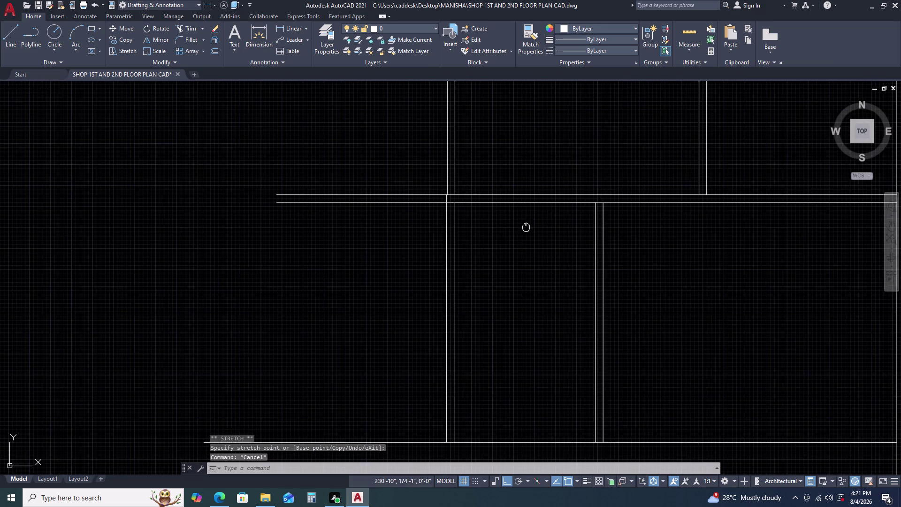
middle_drag(524, 231, 451, 235)
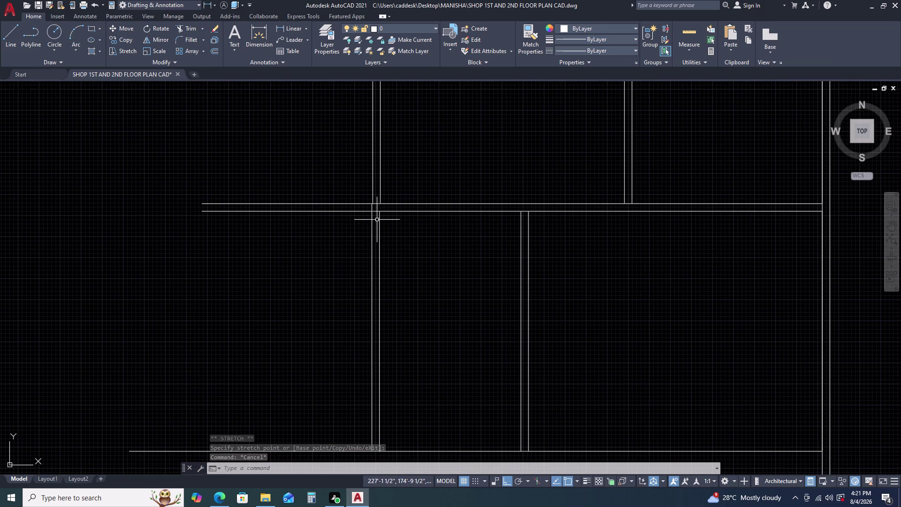
scroll(down, 3)
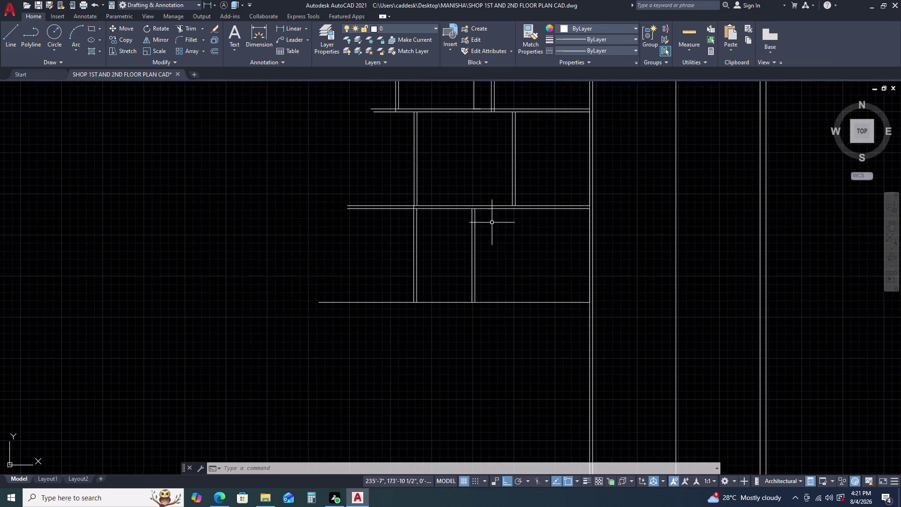
scroll(up, 3)
scroll(up, 3)
scroll(up, 3)
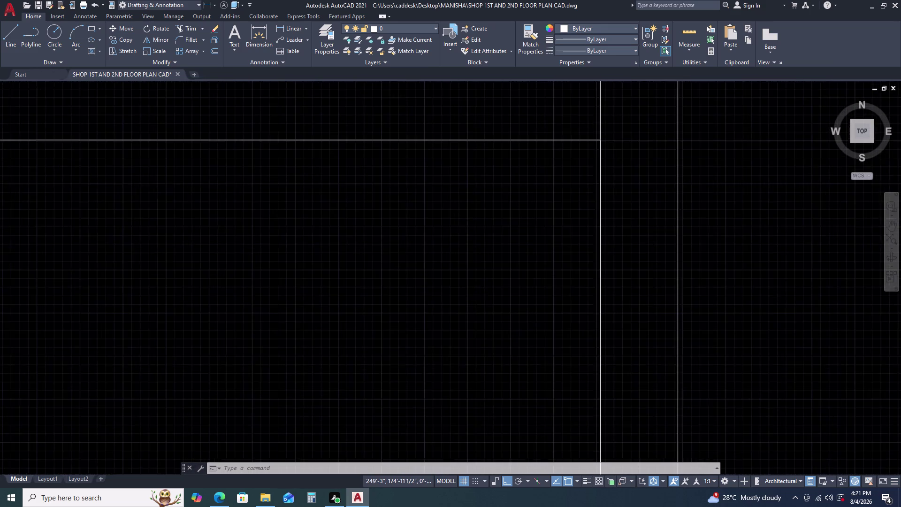
scroll(down, 3)
scroll(down, 3)
scroll(down, 3)
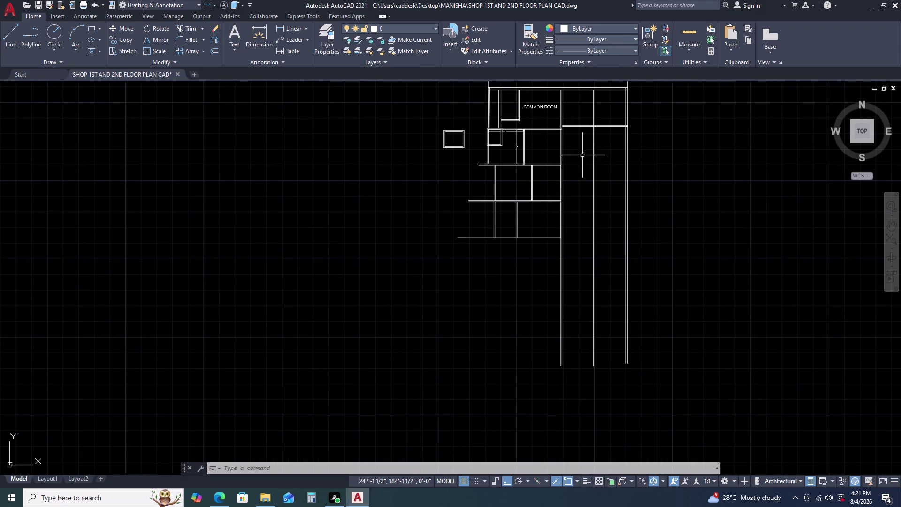
click(692, 51)
click(693, 66)
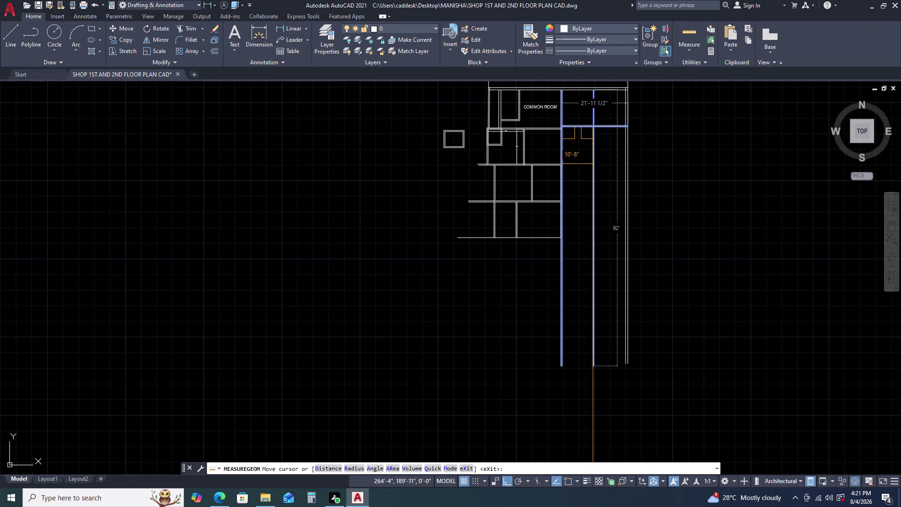
scroll(up, 3)
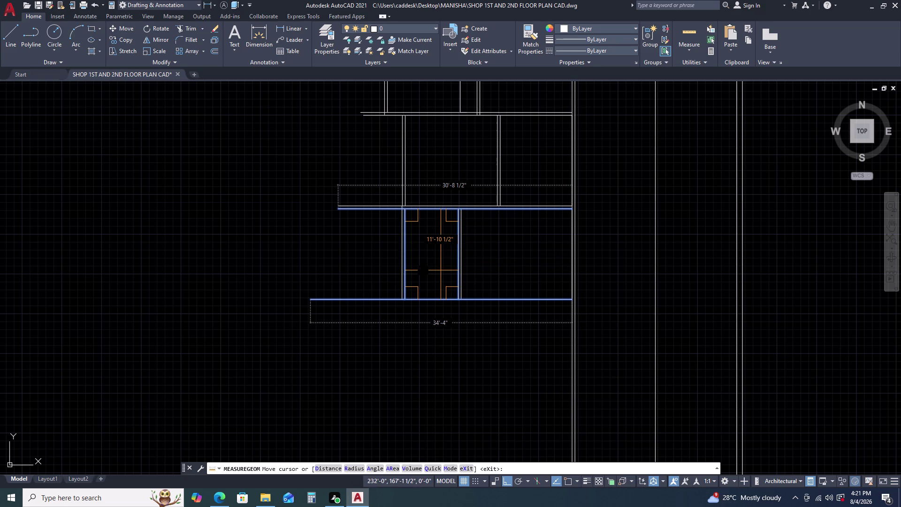
scroll(up, 3)
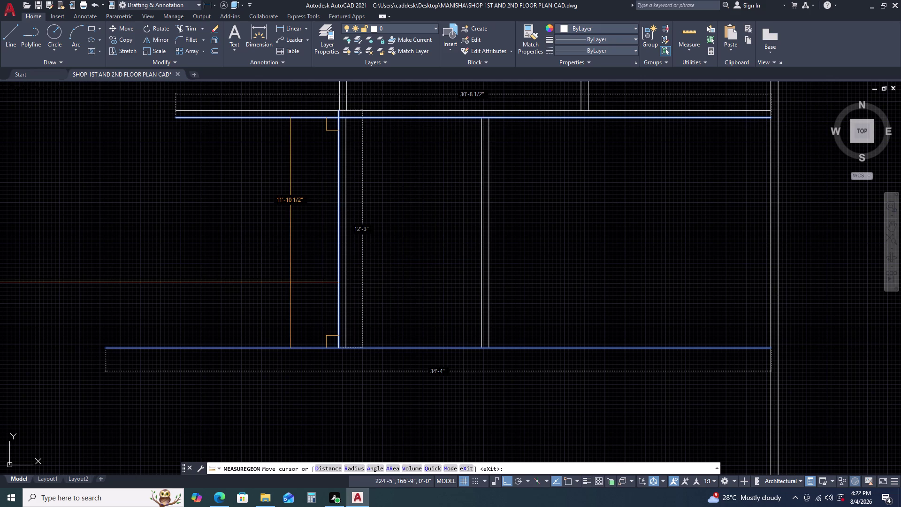
End the measurement and delete the longer partition line running past the wall.
key(Escape)
scroll(down, 3)
middle_click(315, 251)
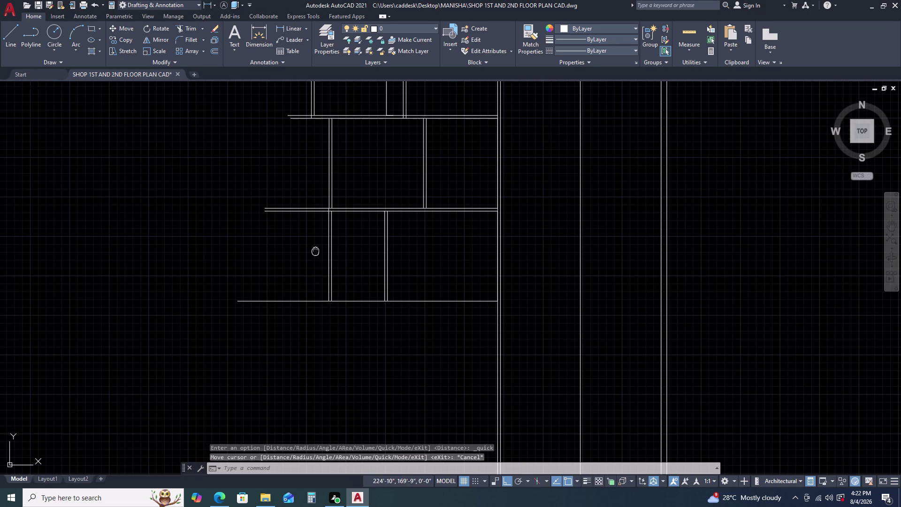
scroll(up, 3)
scroll(down, 3)
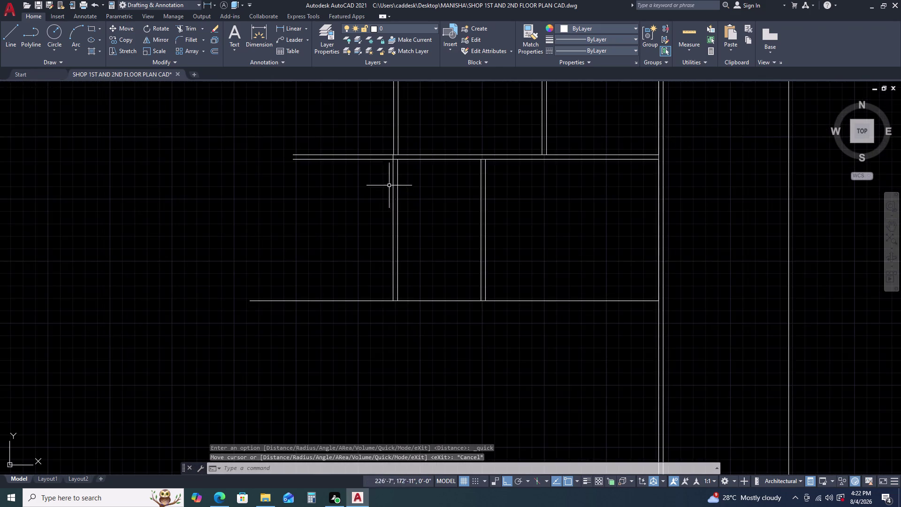
scroll(up, 3)
middle_drag(380, 162, 409, 166)
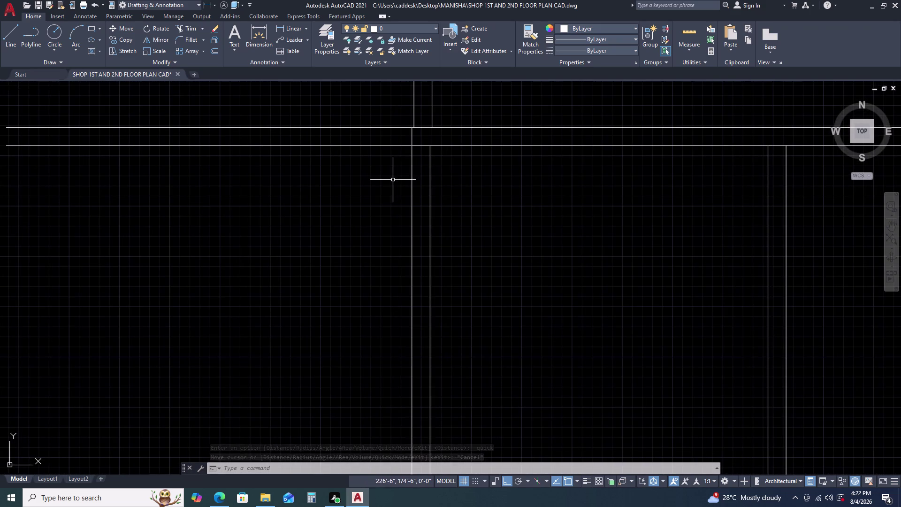
click(415, 160)
click(389, 175)
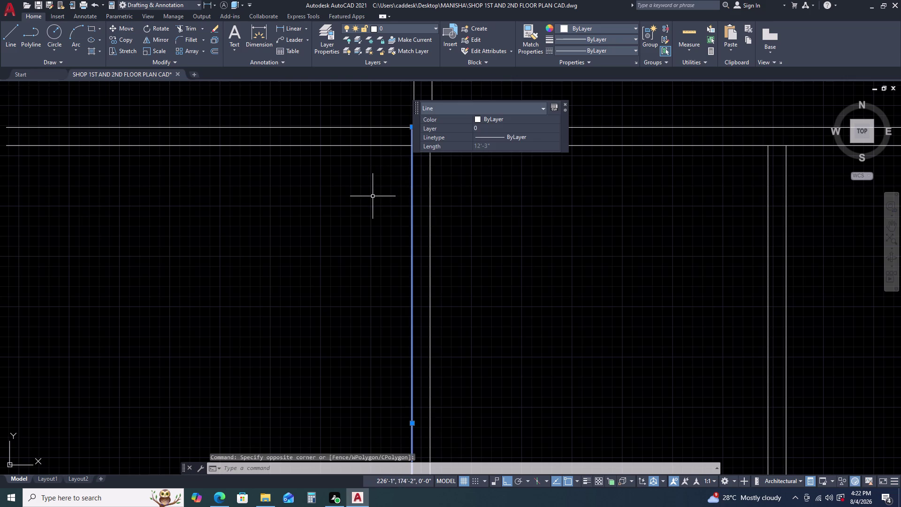
key(Delete)
Select the remaining partition line, cancelling an accidental stretch of its top end.
drag(454, 209, 448, 210)
click(397, 239)
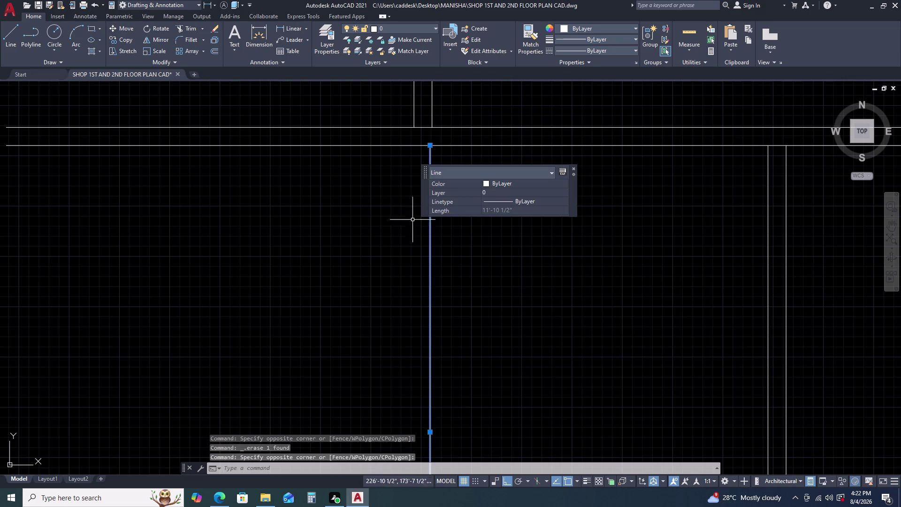
click(429, 148)
key(Escape)
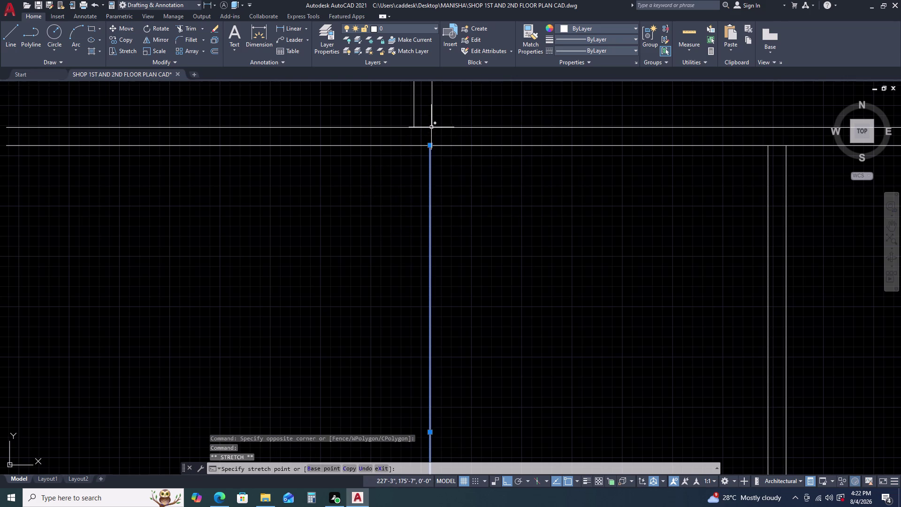
scroll(down, 3)
key(Escape)
scroll(down, 3)
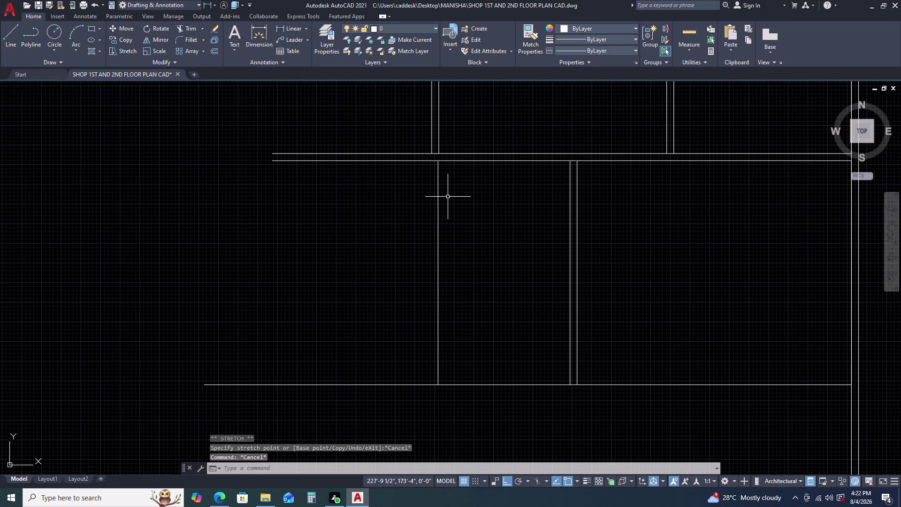
middle_drag(470, 193, 476, 202)
middle_click(483, 206)
middle_drag(485, 207, 516, 206)
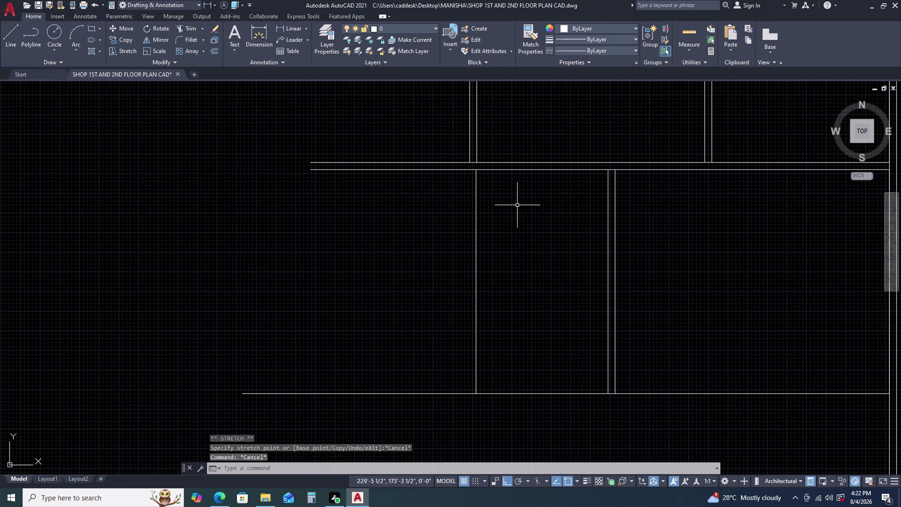
scroll(down, 3)
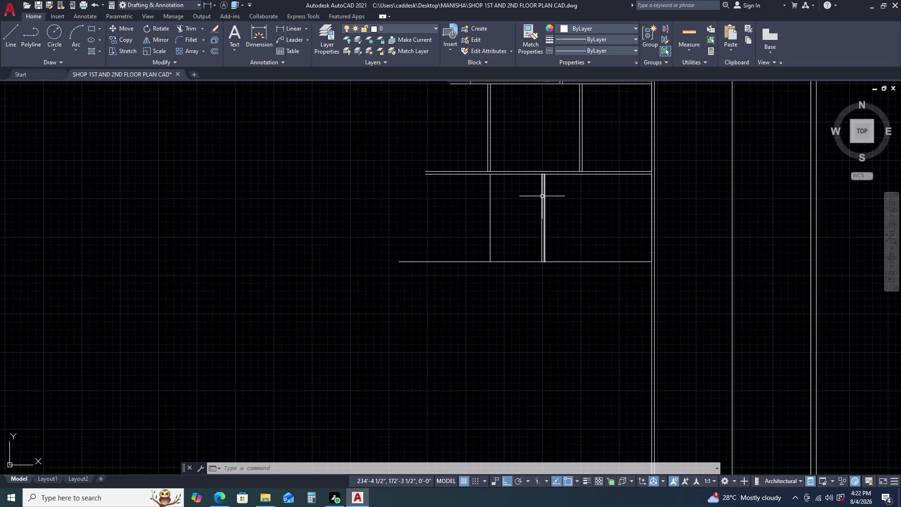
scroll(up, 3)
drag(428, 204, 424, 205)
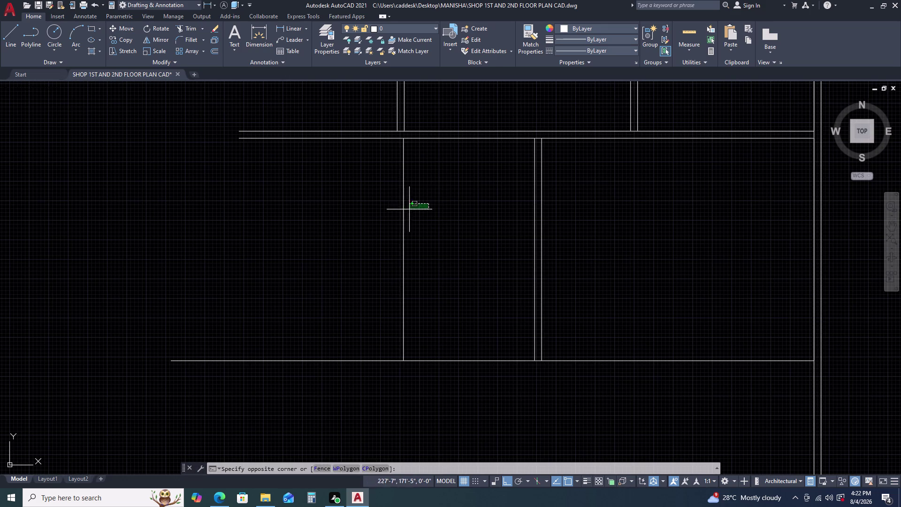
click(392, 216)
Offset the remaining partition line 4.5 inches to its left.
key(o)
key(space)
text(4)
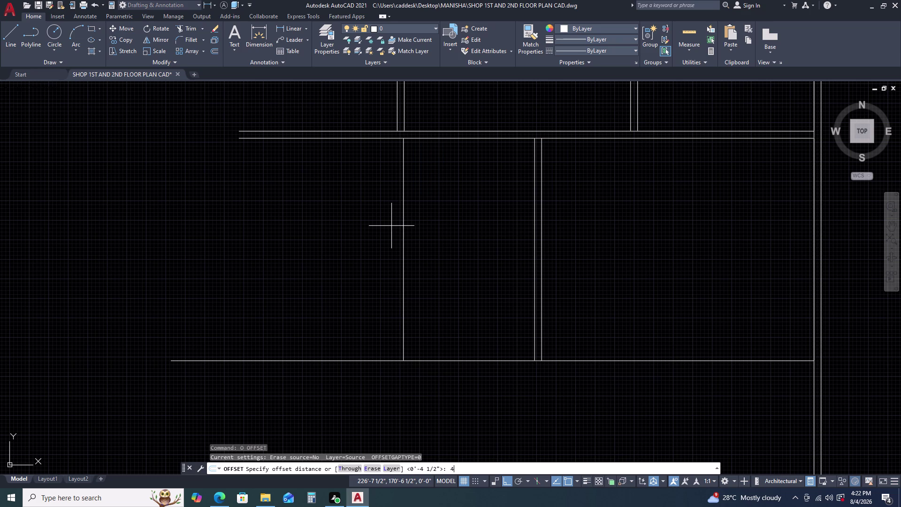
text(.5)
key(Return)
double_click(398, 221)
key(Escape)
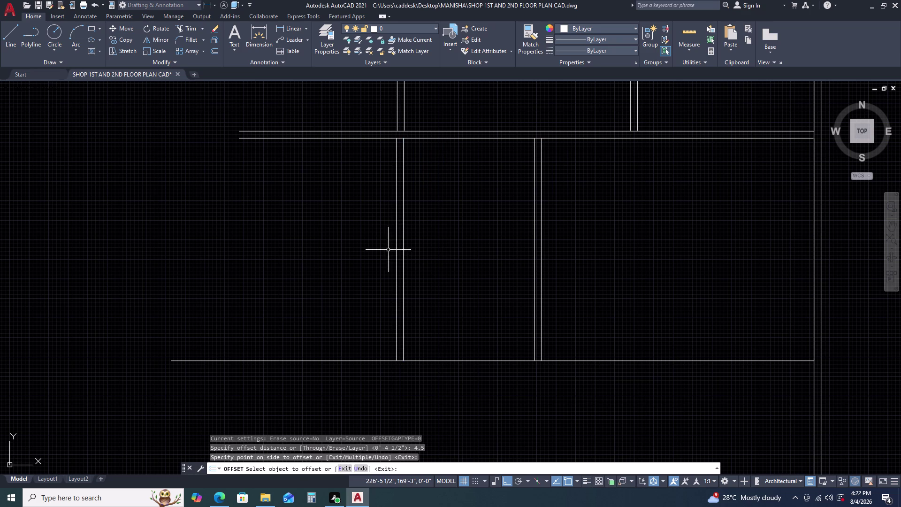
middle_drag(393, 239, 454, 257)
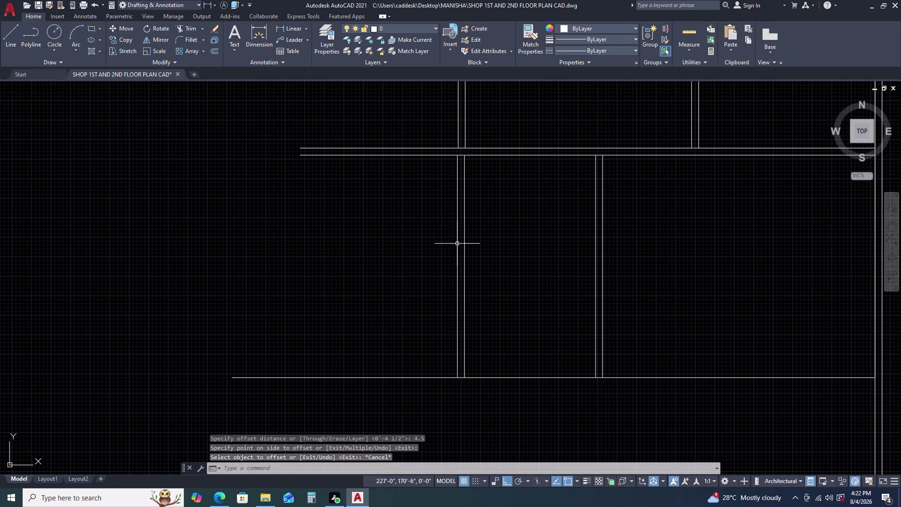
middle_drag(477, 243, 480, 251)
middle_click(480, 251)
Fence-trim the horizontal wall stub jutting past the left wall below COMMON ROOM.
scroll(down, 3)
middle_drag(455, 186, 455, 237)
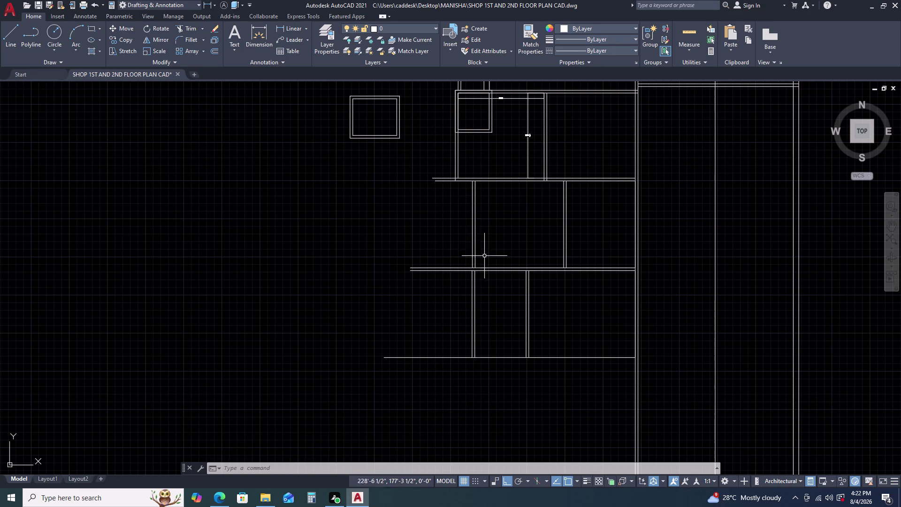
scroll(down, 3)
middle_drag(489, 256, 431, 252)
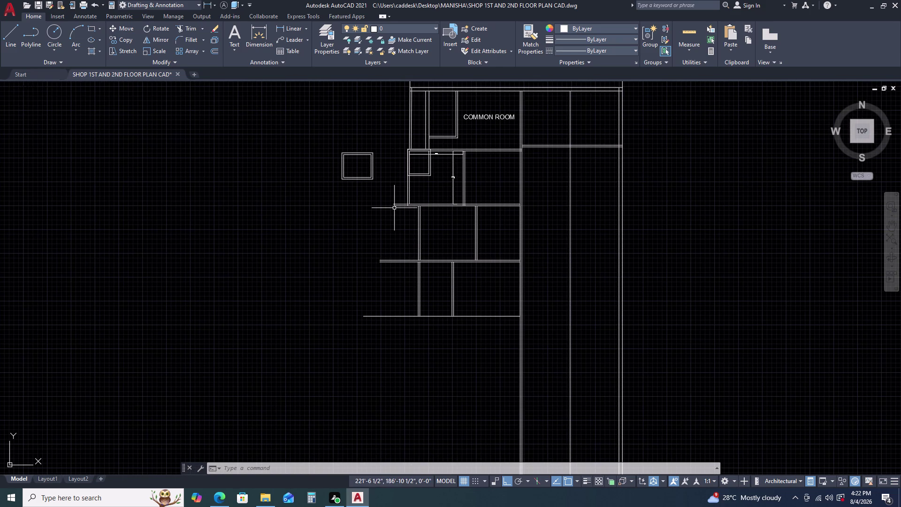
middle_drag(432, 227, 428, 219)
middle_click(428, 219)
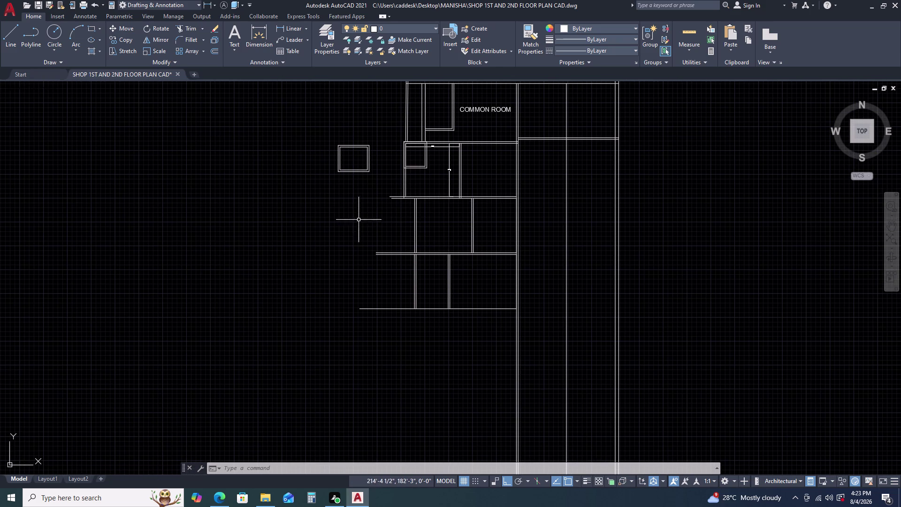
scroll(up, 3)
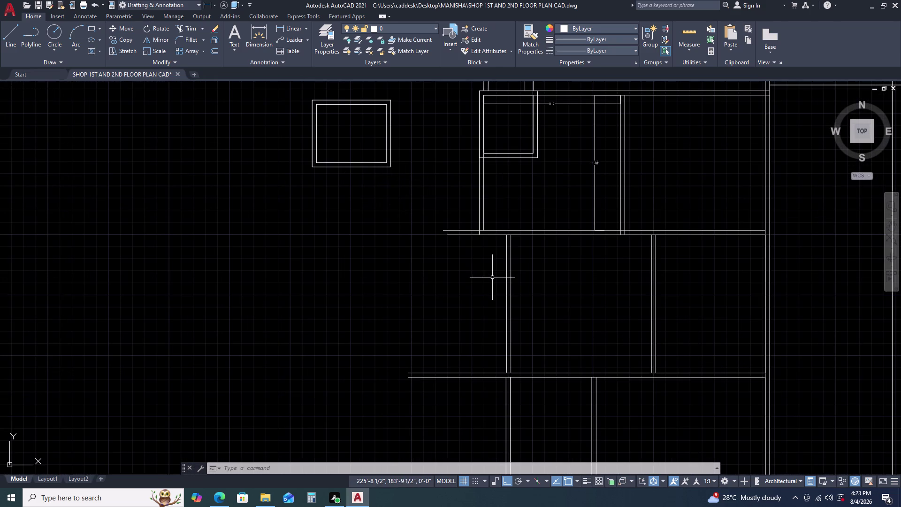
middle_drag(491, 276, 454, 212)
text(TR)
key(space)
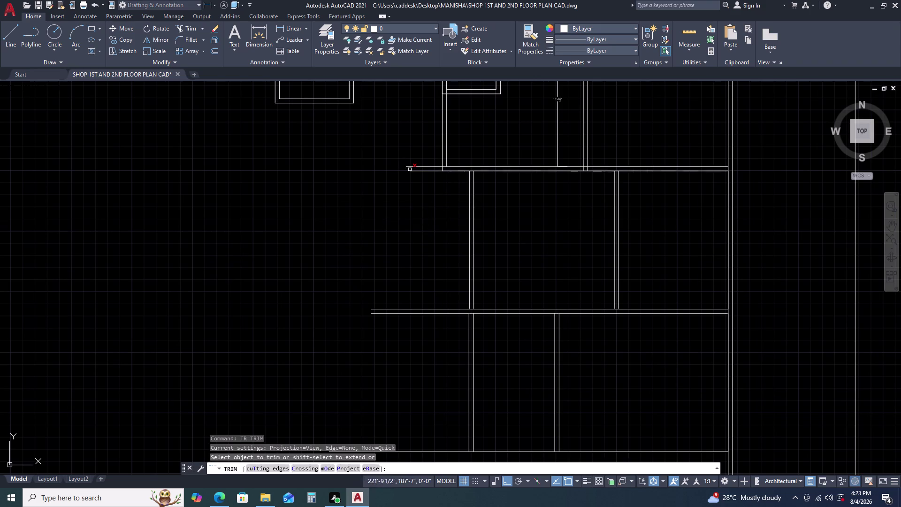
click(417, 172)
click(418, 164)
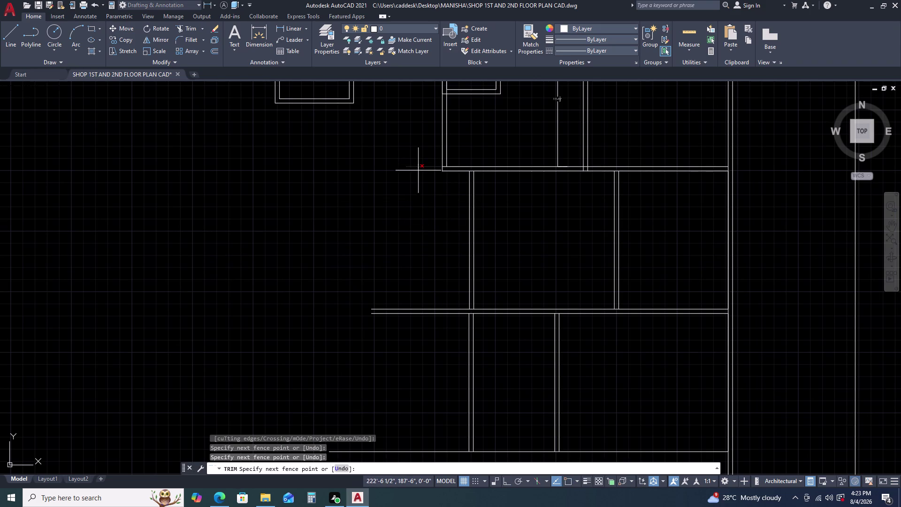
click(419, 170)
scroll(down, 3)
middle_drag(453, 227, 444, 178)
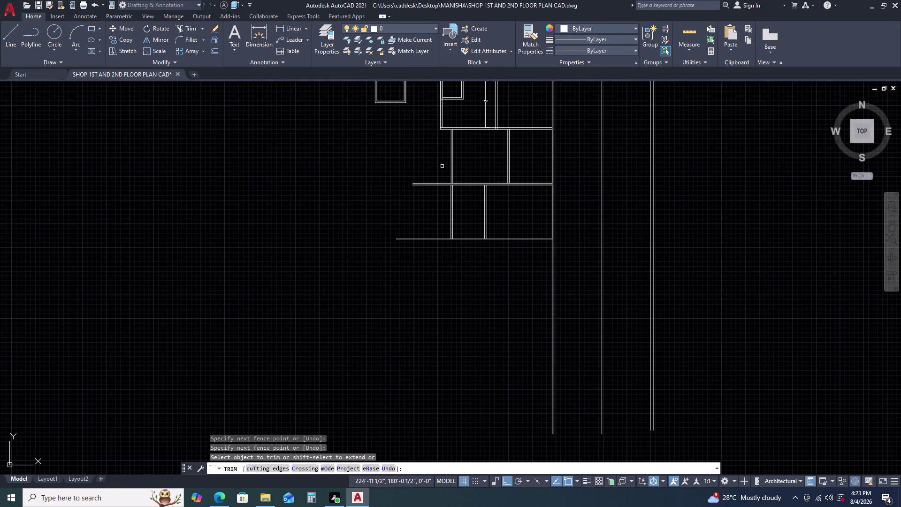
key(Escape)
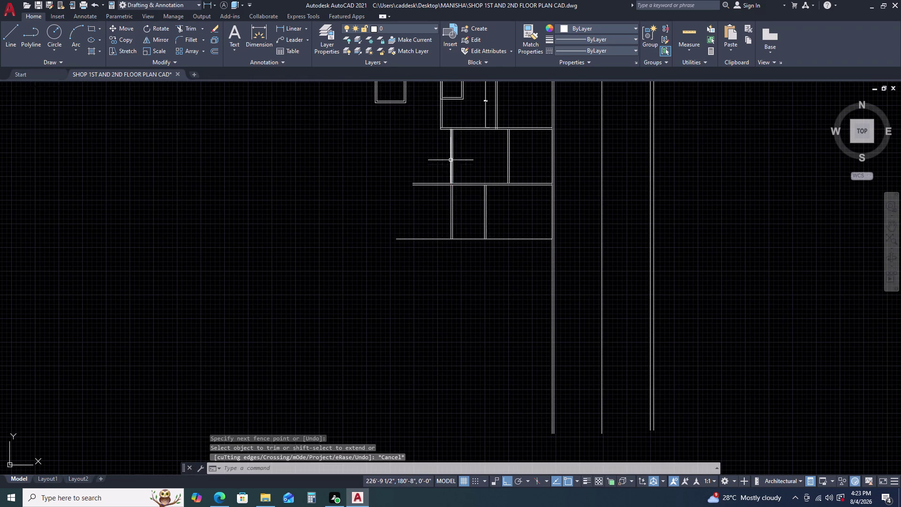
Bring the partition rooms into view and start selecting the small double square.
middle_click(454, 187)
scroll(up, 3)
middle_drag(446, 135, 454, 221)
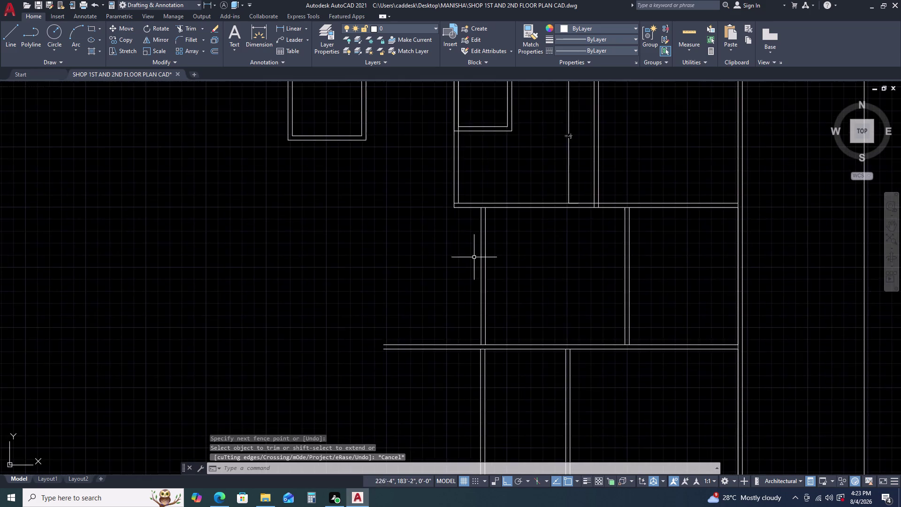
scroll(down, 3)
click(433, 213)
Move both square outlines from their top-left corner onto the wall corner.
drag(413, 171, 411, 162)
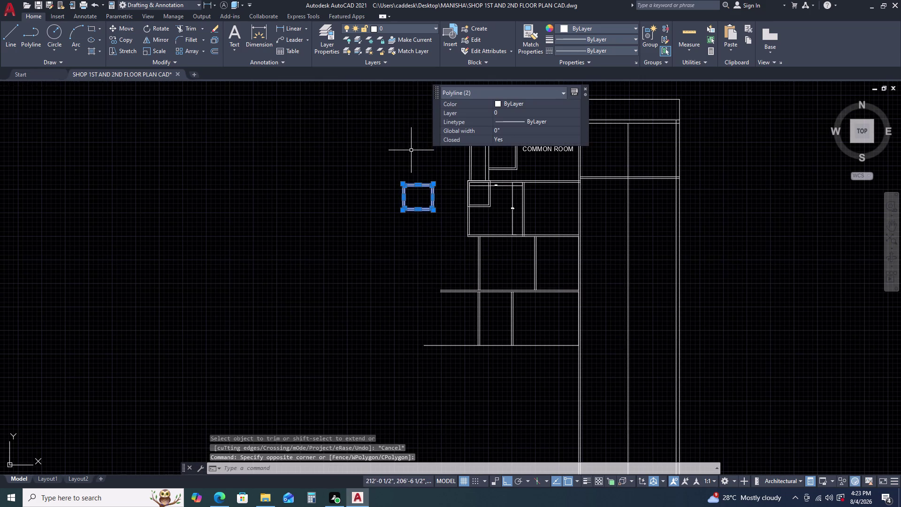
key(m)
key(space)
scroll(up, 3)
click(400, 181)
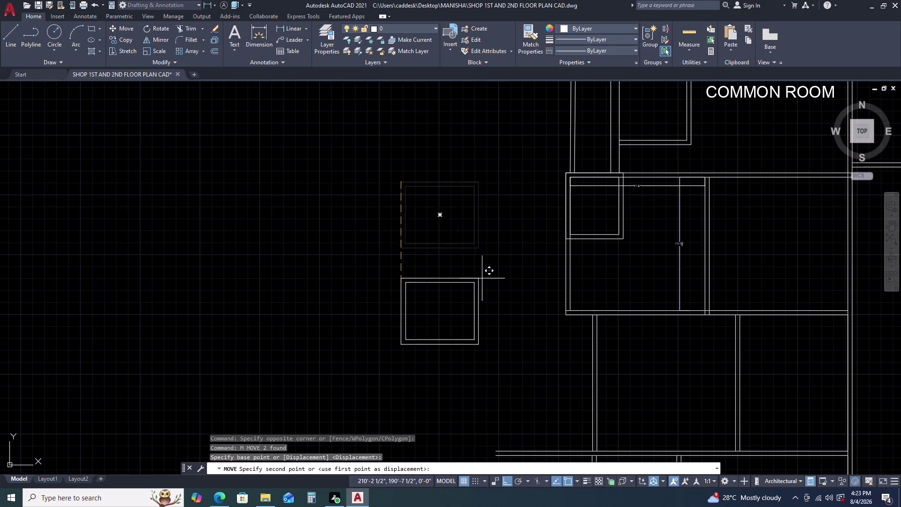
key(F8)
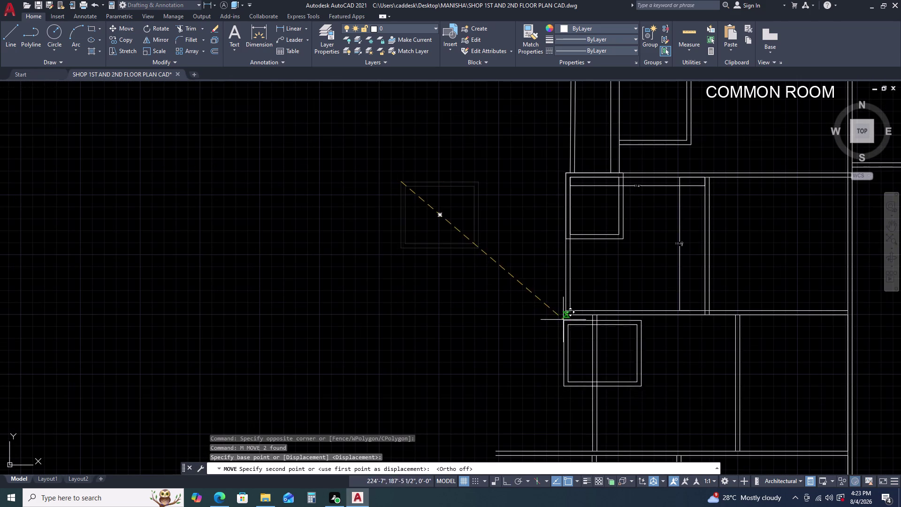
scroll(up, 3)
click(556, 309)
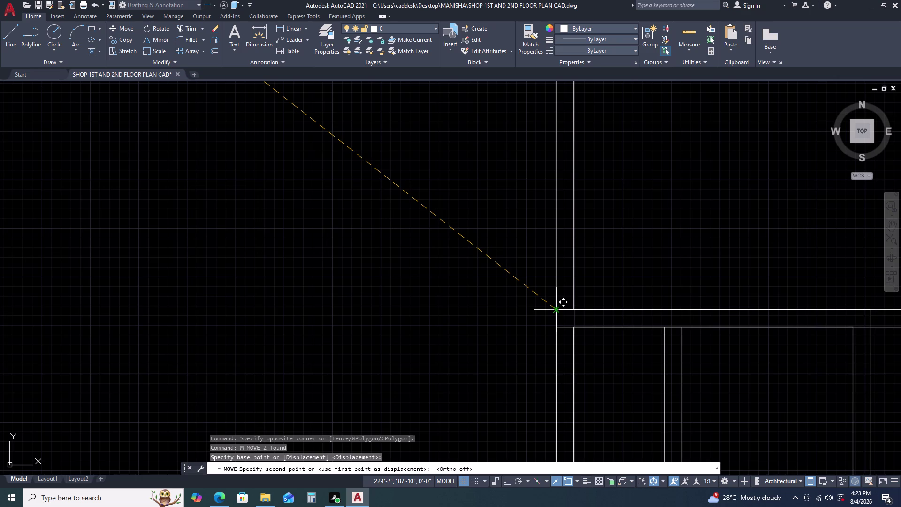
scroll(down, 3)
middle_drag(593, 335, 547, 279)
key(Escape)
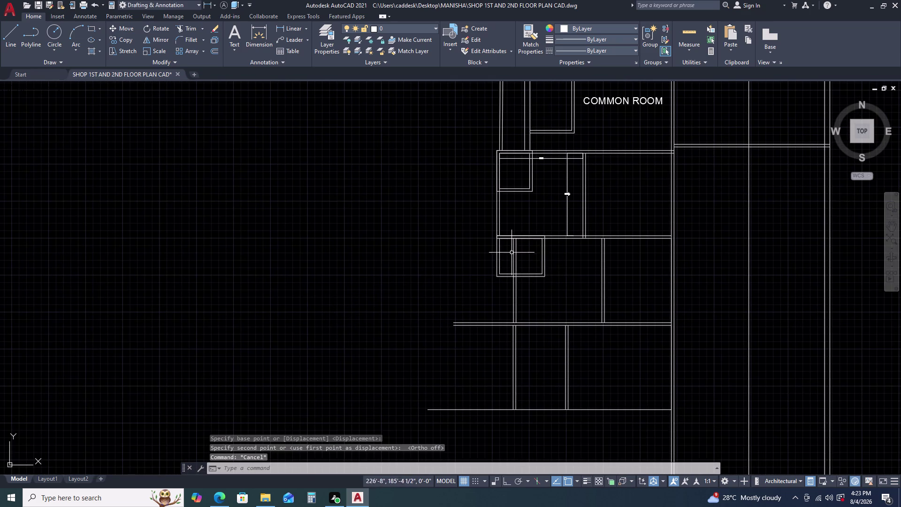
Trim away the two wall lines crossing inside the placed square.
scroll(up, 3)
middle_drag(556, 285, 511, 252)
middle_drag(519, 261, 491, 239)
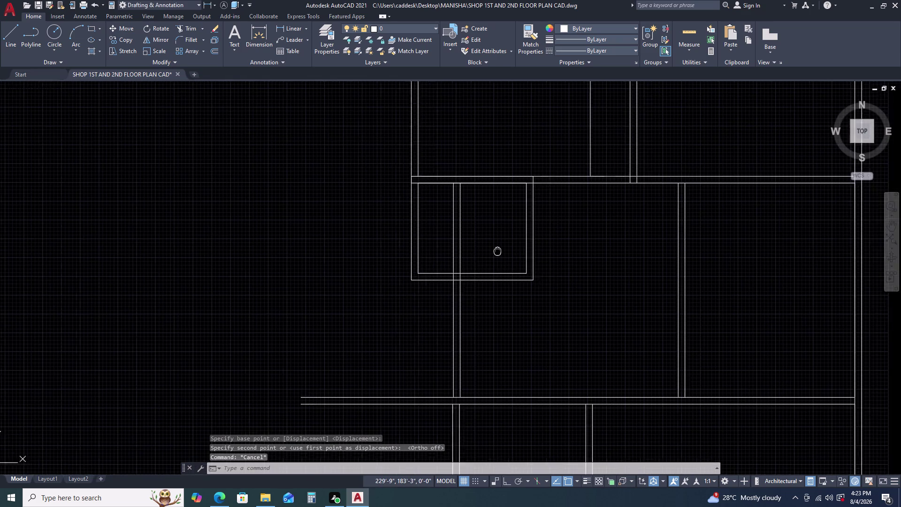
middle_drag(491, 239, 489, 235)
scroll(down, 3)
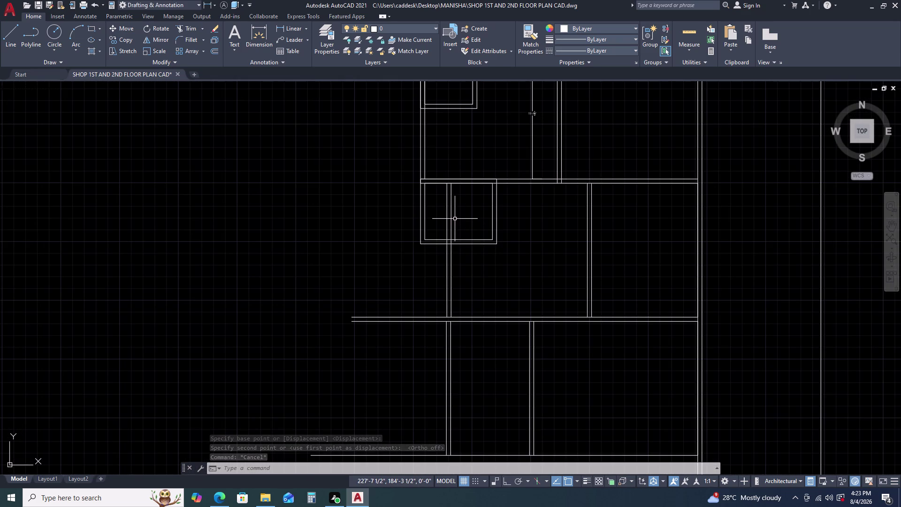
text(TR)
key(space)
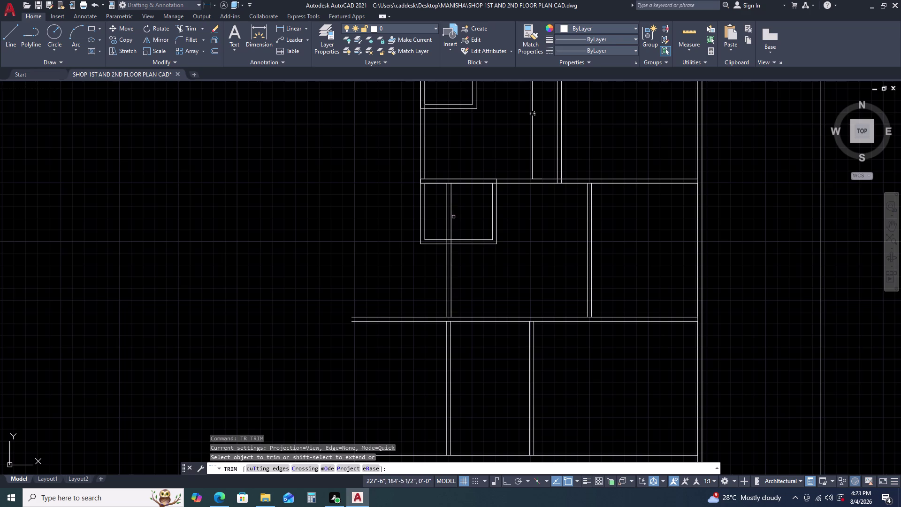
click(450, 218)
click(447, 216)
key(Escape)
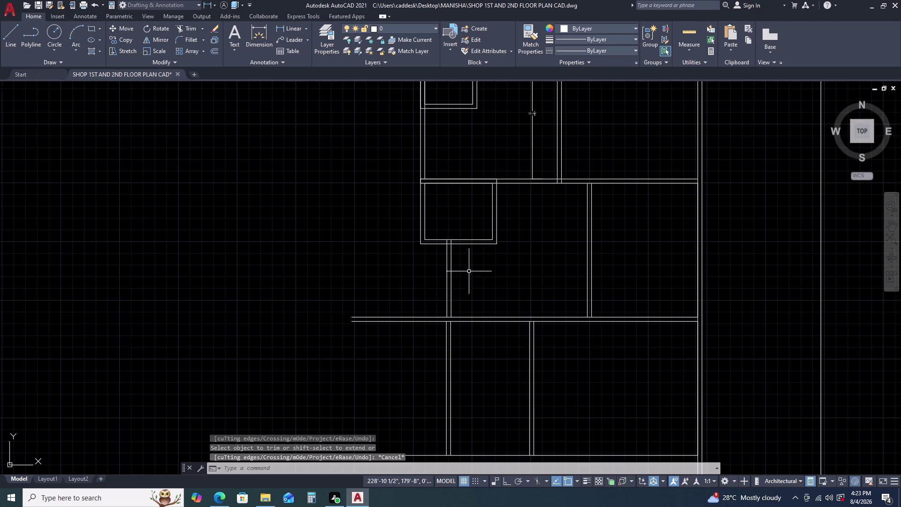
Draw a short vertical line at the lower wall junction.
middle_drag(470, 272, 470, 227)
scroll(up, 3)
middle_drag(440, 261, 447, 240)
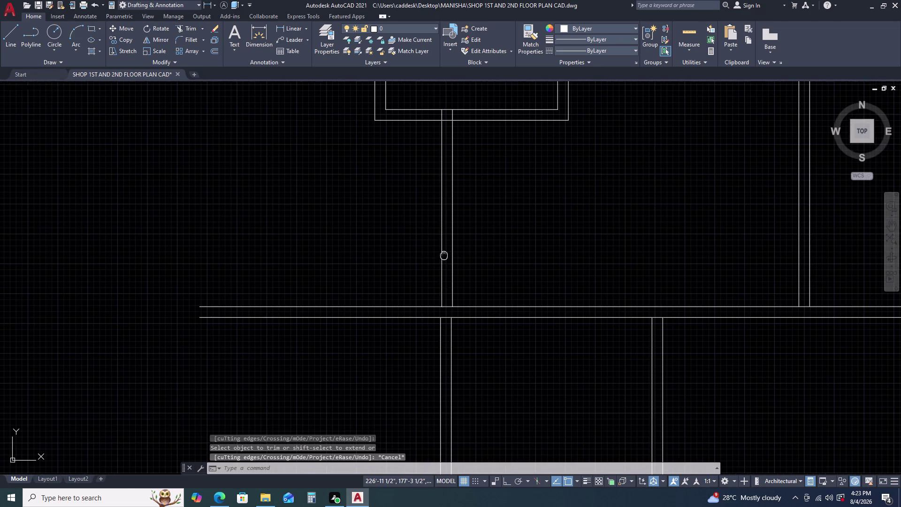
middle_drag(447, 240, 448, 206)
key(l)
key(space)
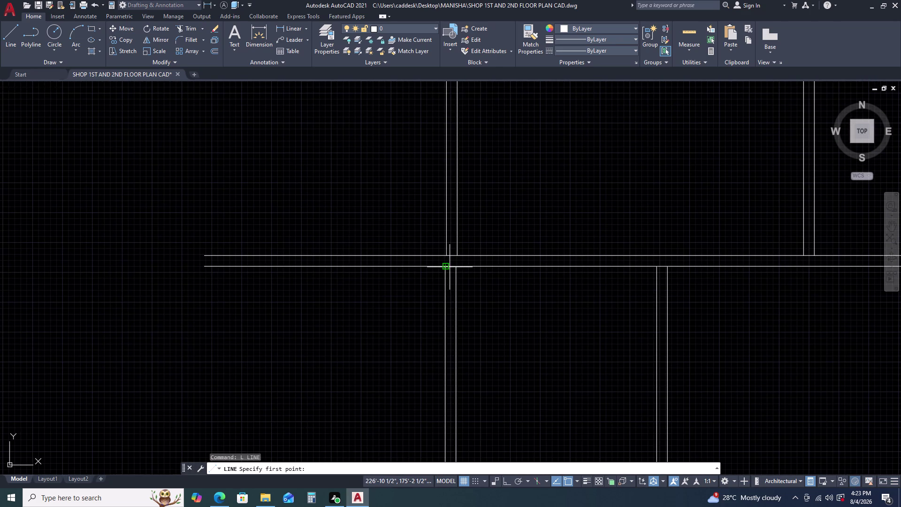
click(448, 267)
click(447, 250)
key(Escape)
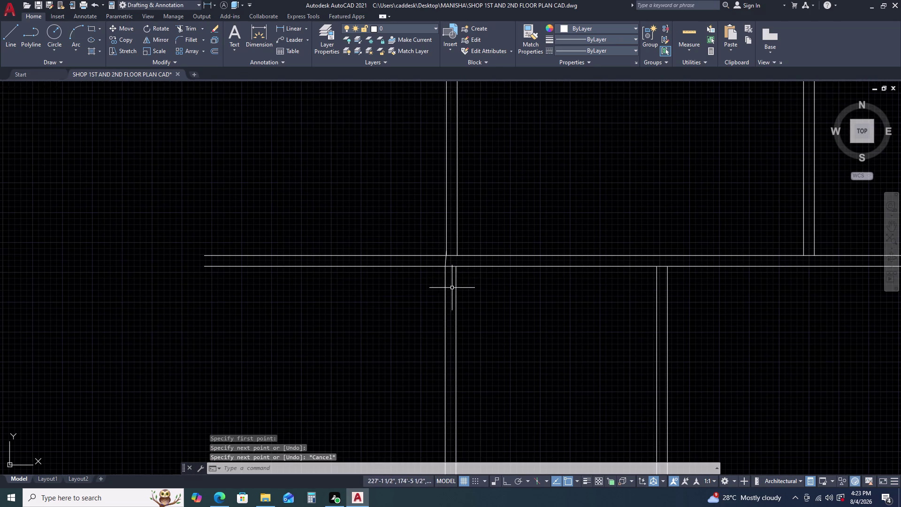
Delete the short line just drawn at the junction.
scroll(up, 3)
key(Escape)
click(441, 259)
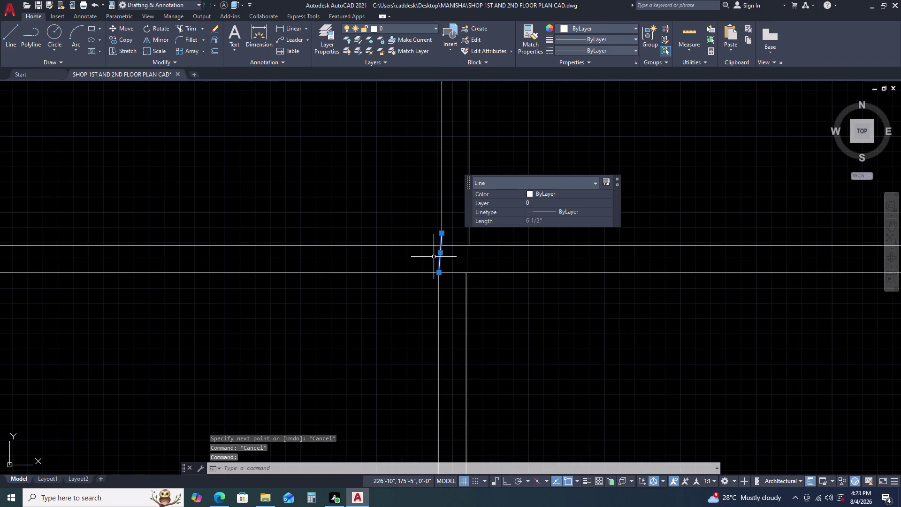
key(Delete)
Stretch the vertical wall line's top end up to the upper wall.
click(446, 287)
click(419, 293)
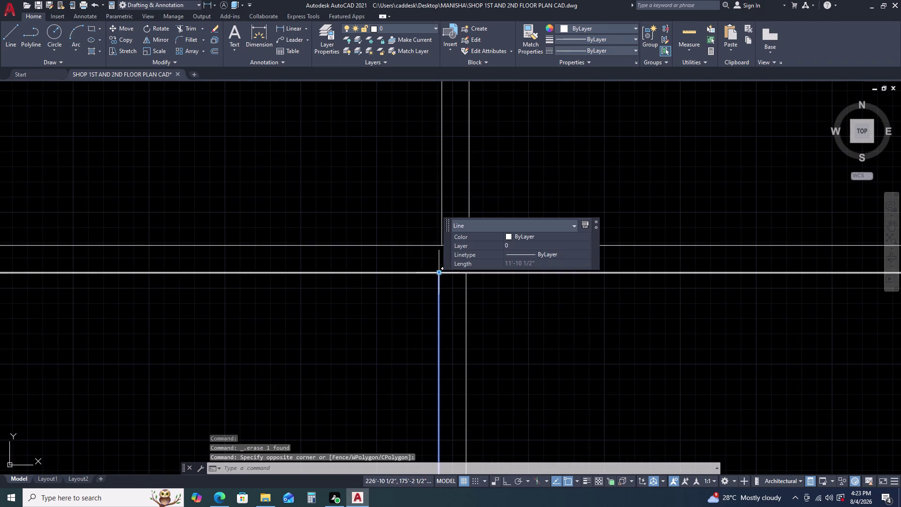
click(440, 275)
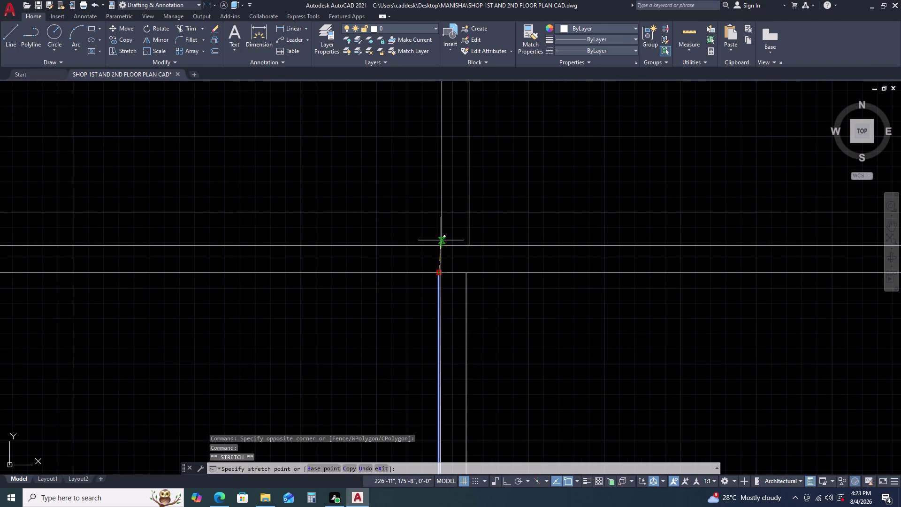
click(439, 236)
key(Escape)
Trim the two overlapping wall ends at the junction.
scroll(down, 3)
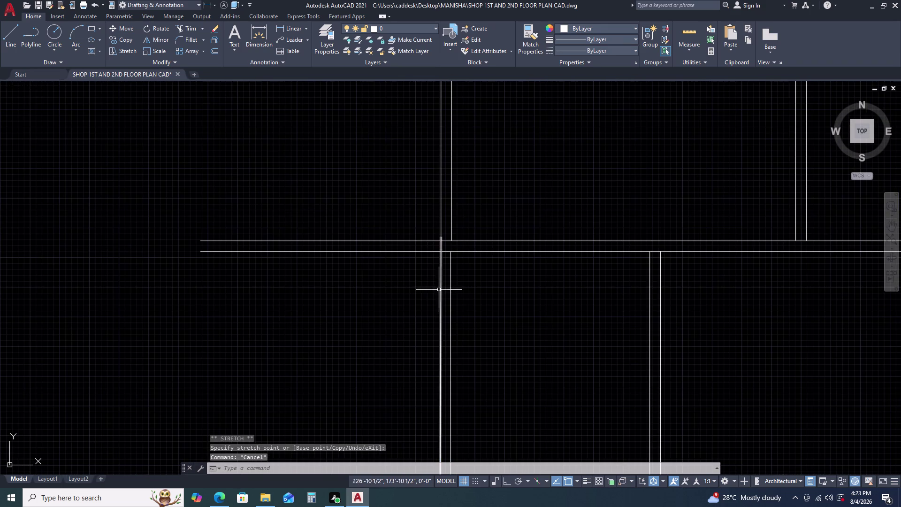
middle_drag(438, 271, 439, 266)
middle_drag(440, 265, 440, 229)
scroll(down, 3)
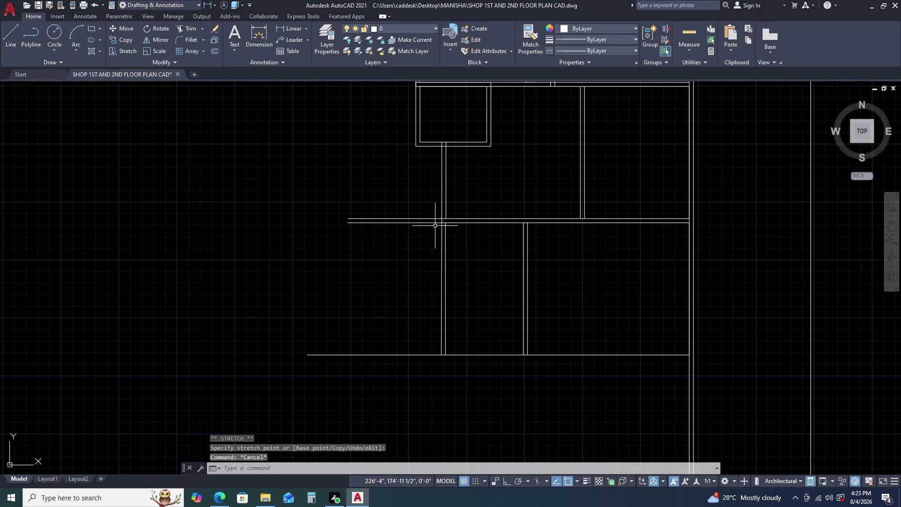
scroll(up, 3)
key(t)
key(r)
key(space)
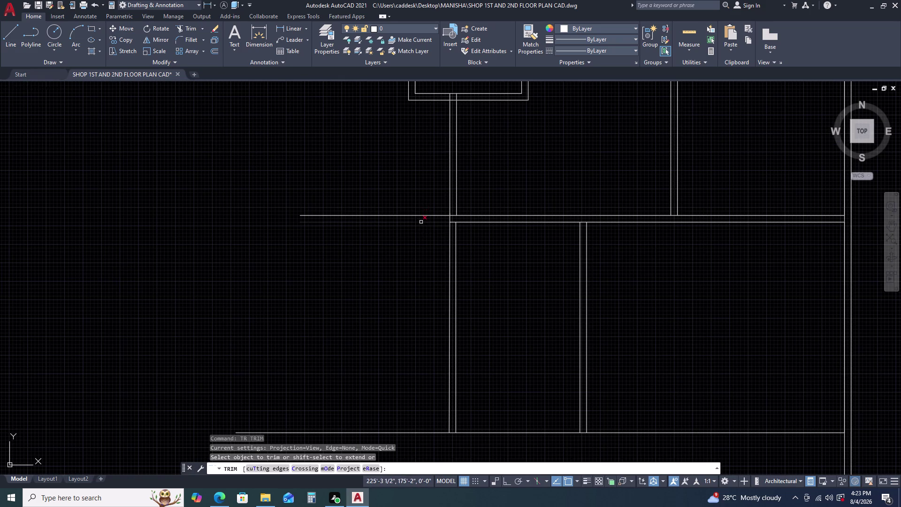
click(423, 209)
click(409, 240)
scroll(down, 3)
key(Escape)
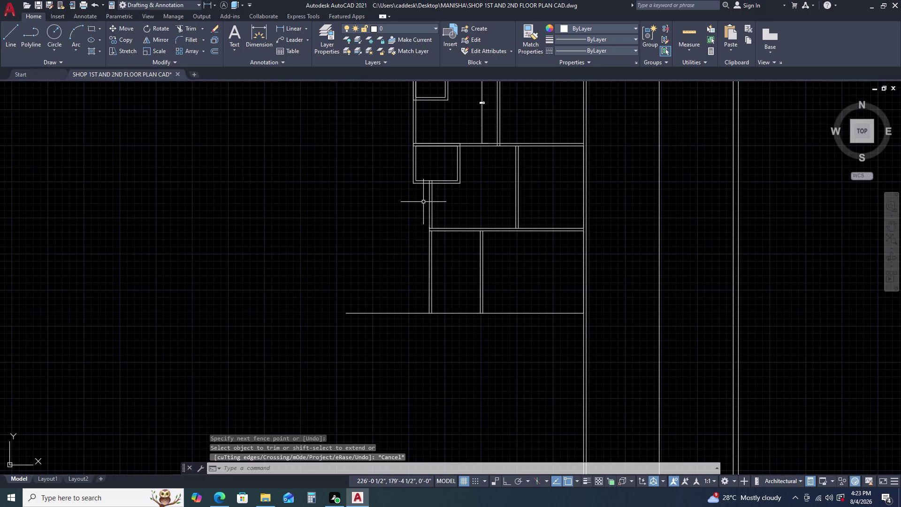
scroll(up, 3)
middle_click(454, 212)
scroll(down, 3)
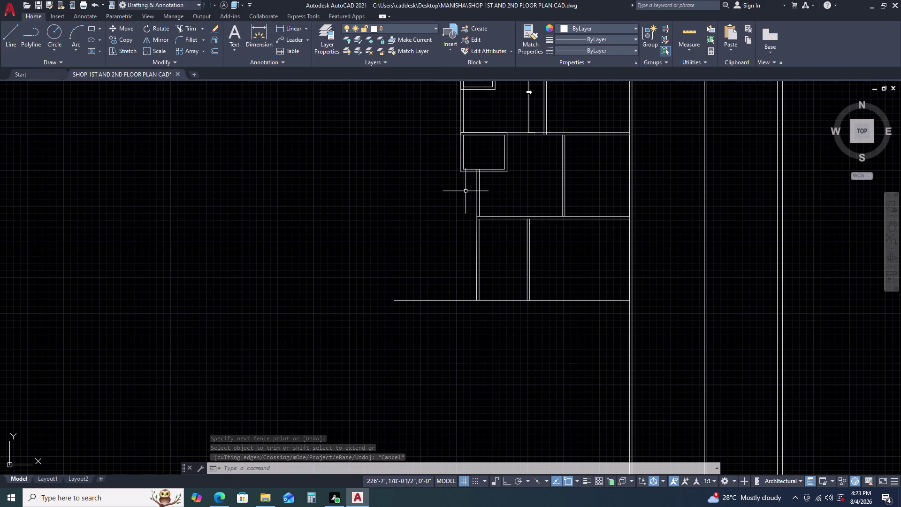
key(d)
key(l)
key(i)
key(space)
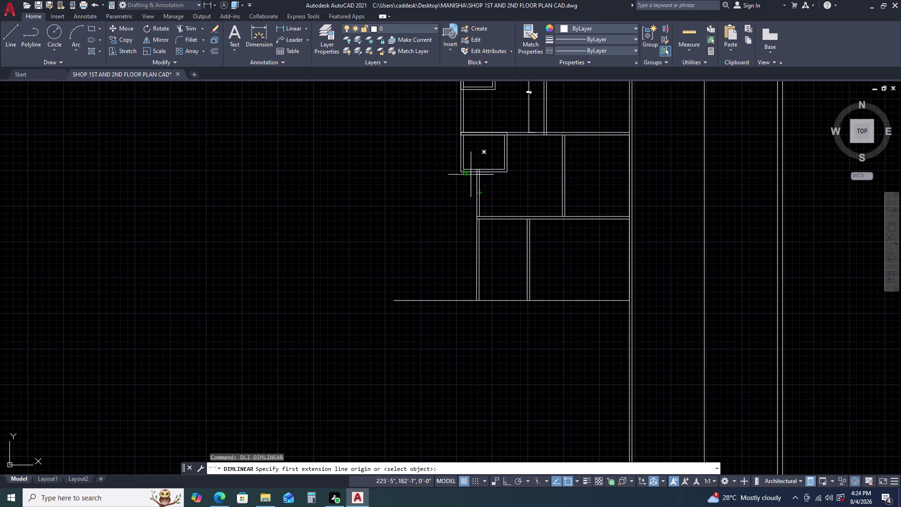
scroll(up, 3)
drag(498, 178, 491, 179)
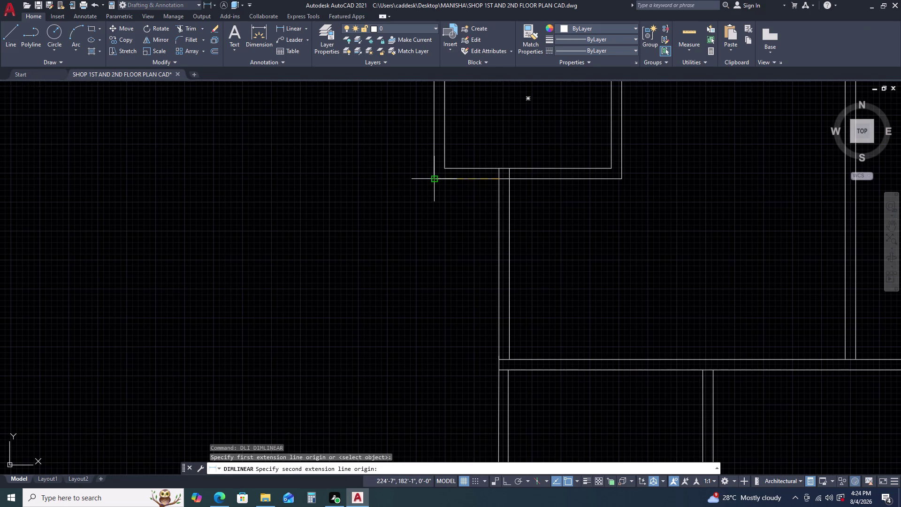
click(434, 177)
key(Escape)
scroll(down, 3)
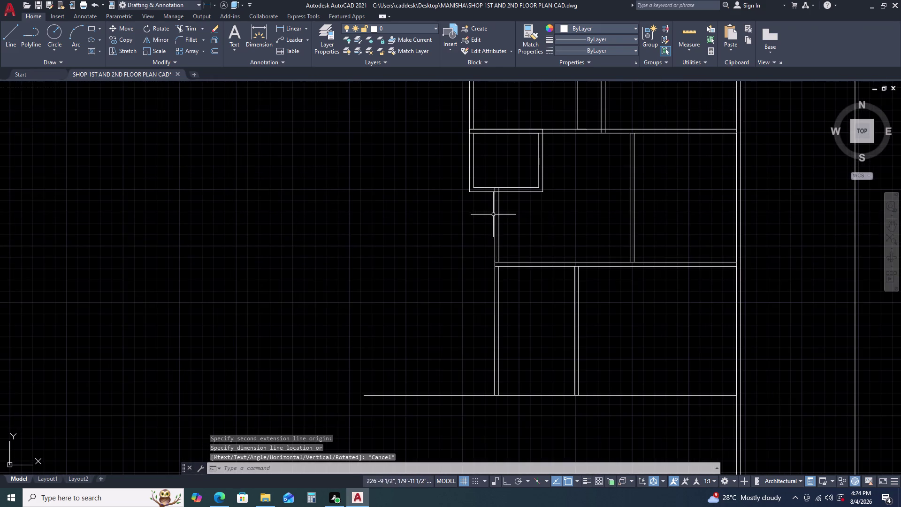
middle_drag(498, 211, 517, 179)
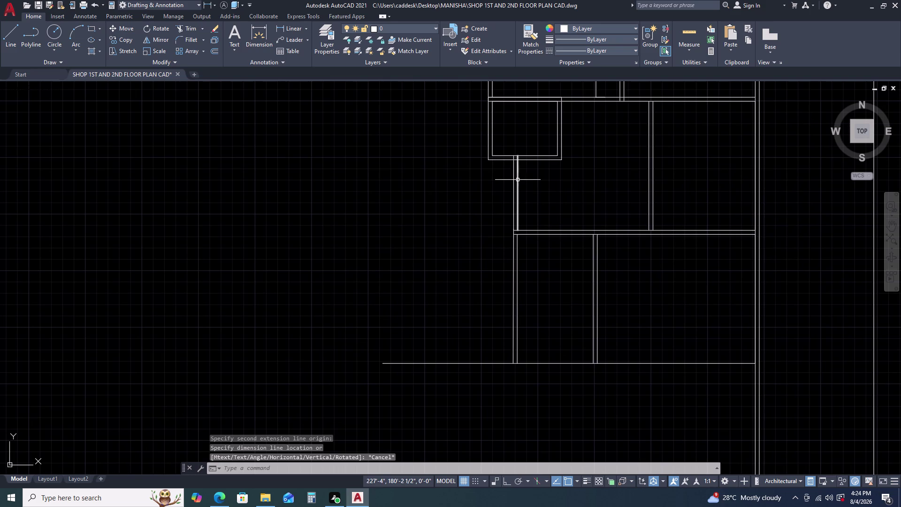
middle_drag(558, 190, 462, 220)
scroll(down, 3)
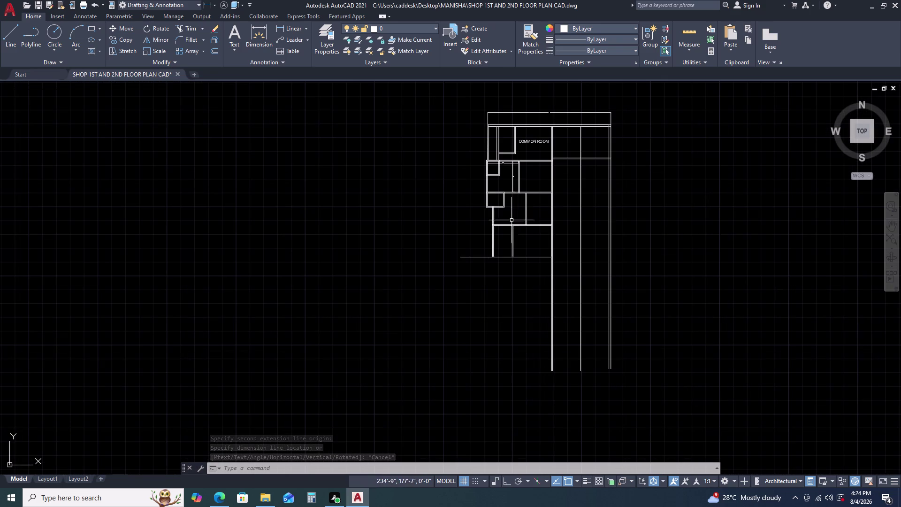
middle_click(501, 228)
middle_drag(503, 227, 515, 196)
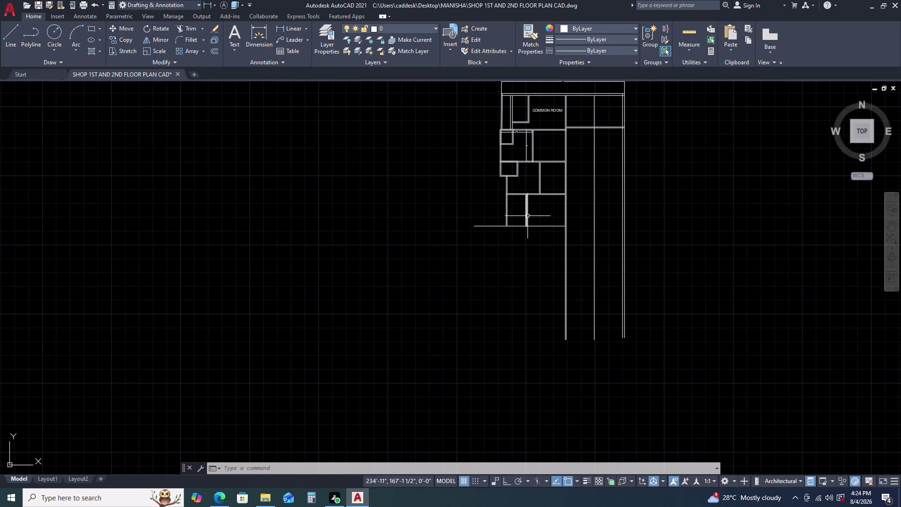
key(d)
key(l)
key(i)
key(space)
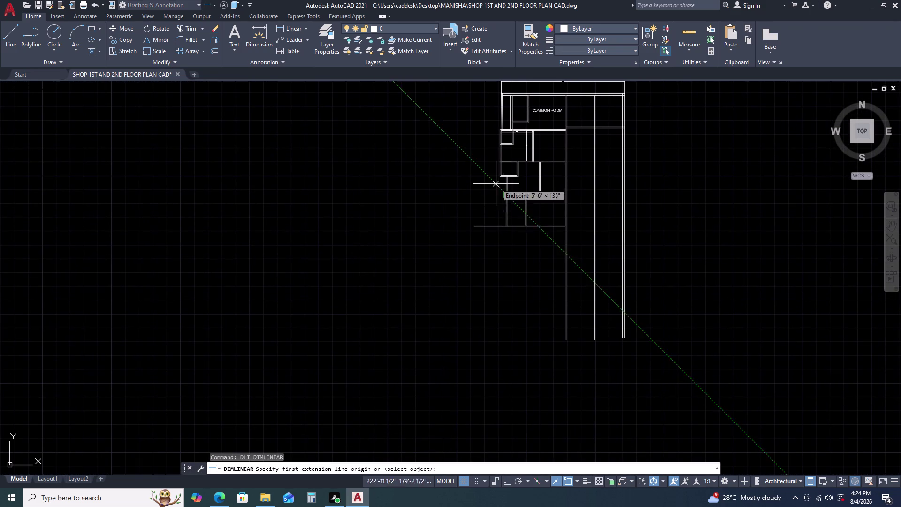
scroll(up, 3)
scroll(up, 3)
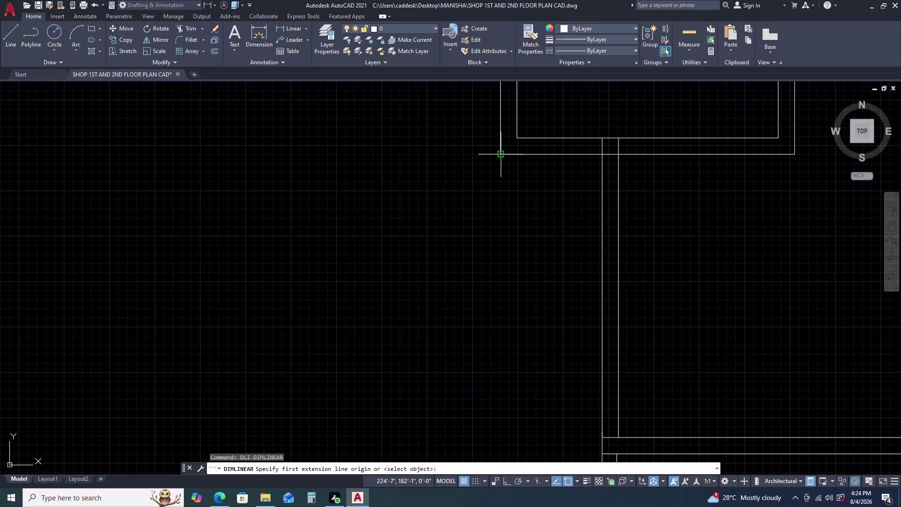
click(499, 151)
click(600, 155)
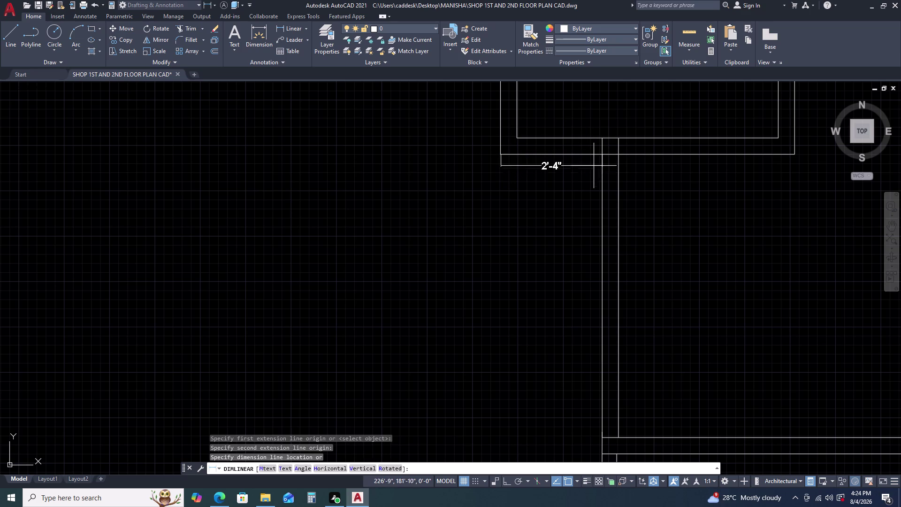
key(Escape)
scroll(down, 3)
middle_drag(648, 168, 555, 220)
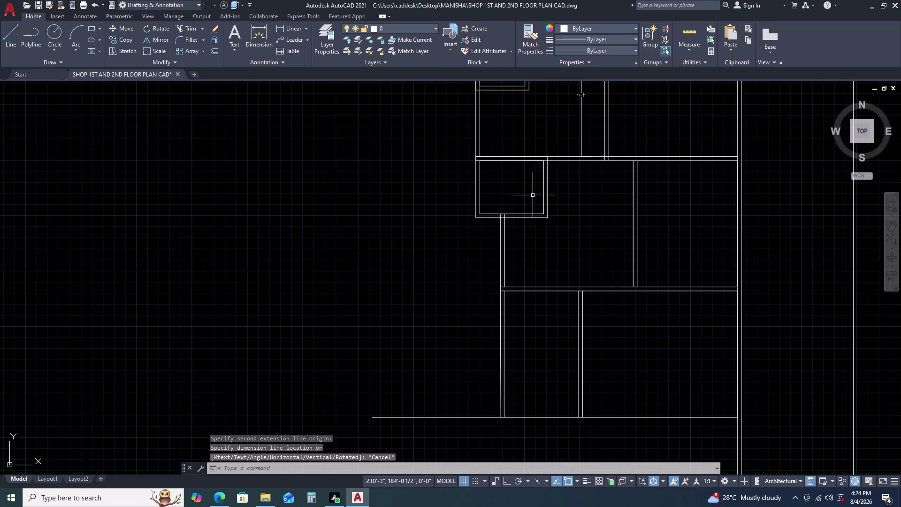
scroll(down, 3)
scroll(up, 3)
drag(591, 207, 583, 205)
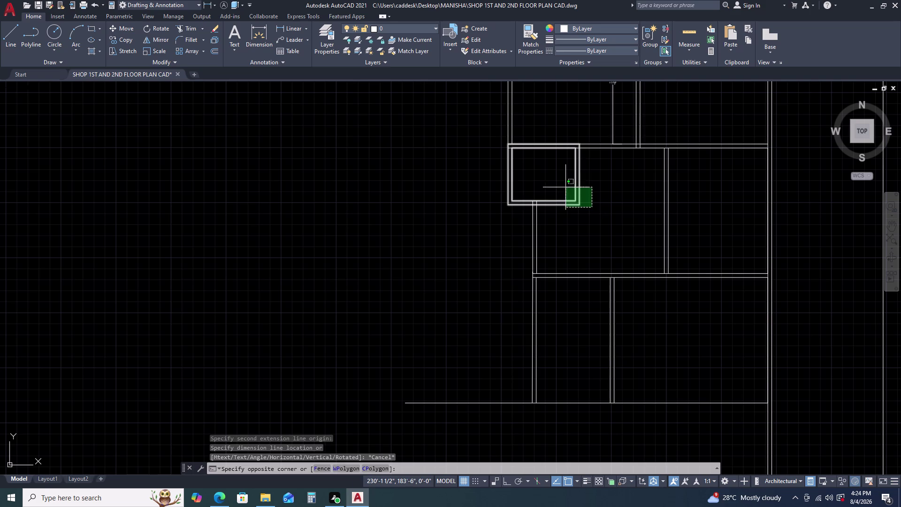
Move the double-walled square into the next room below the top wall.
click(563, 180)
key(m)
key(space)
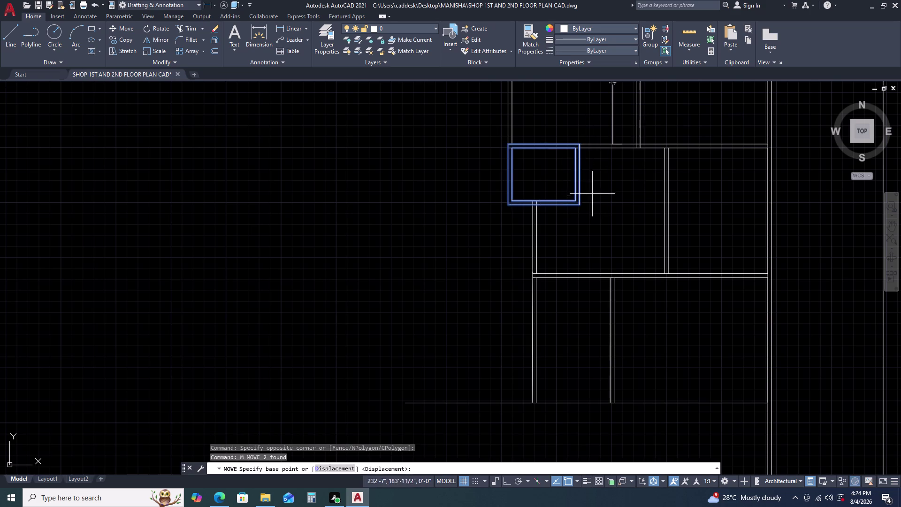
click(594, 193)
click(662, 201)
key(Escape)
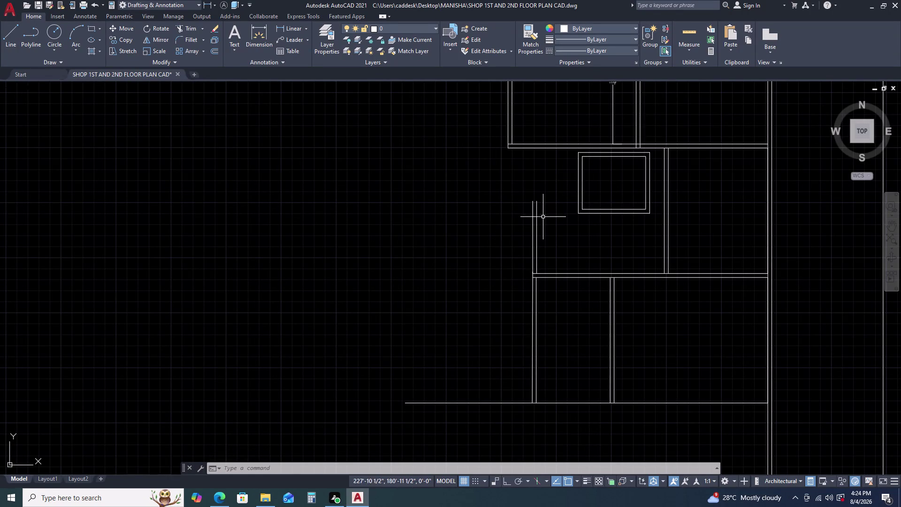
Extend the room's left wall line up to the top wall and pan out over the layout.
text(EX)
key(space)
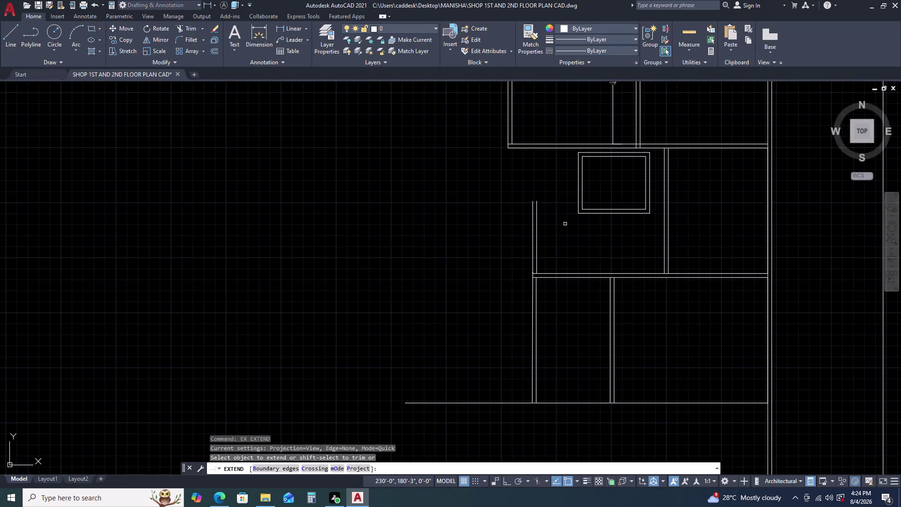
drag(547, 217, 540, 218)
click(513, 218)
key(Escape)
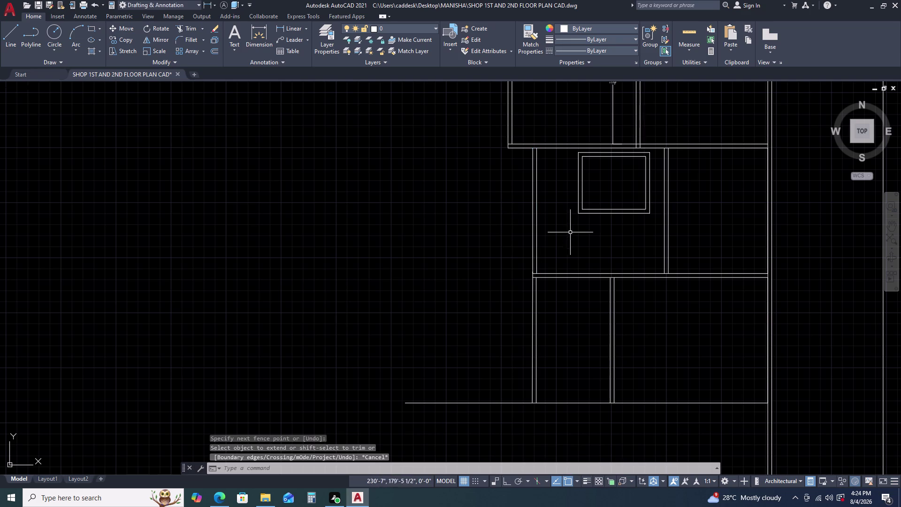
middle_drag(545, 253, 532, 221)
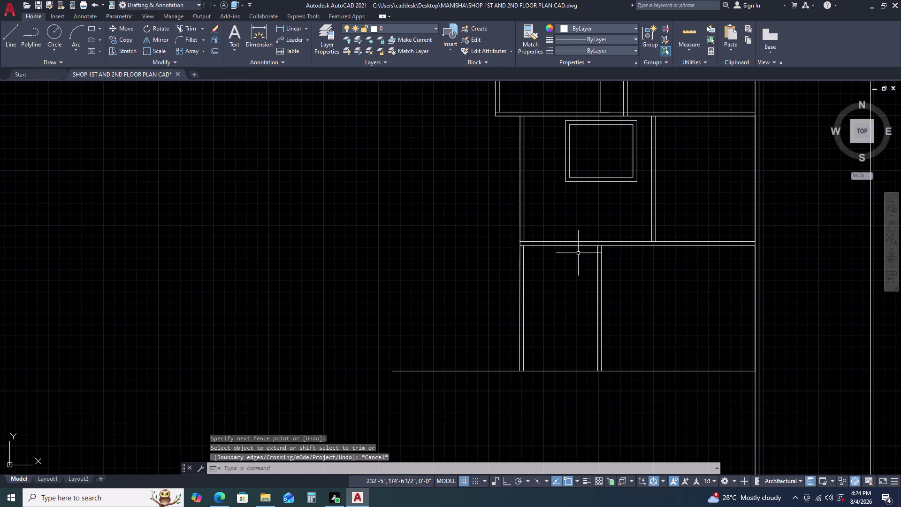
middle_drag(575, 261, 549, 217)
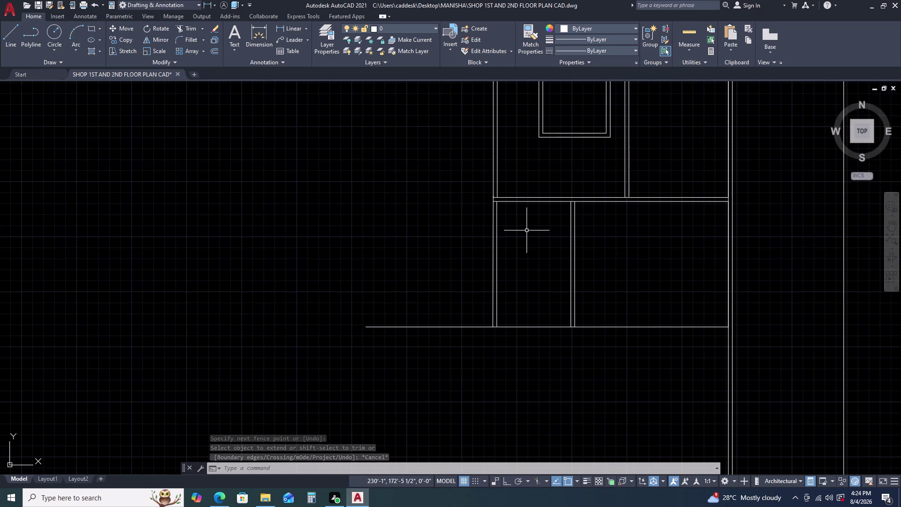
scroll(down, 3)
middle_drag(539, 266, 519, 217)
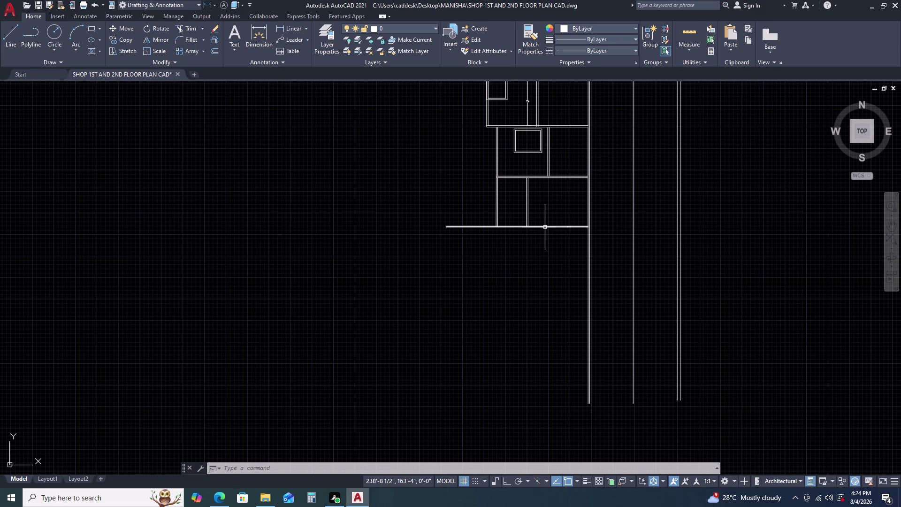
Offset the bottom wall line 4.5 downward to double it.
scroll(up, 3)
drag(557, 225, 553, 234)
click(550, 242)
text(O)
key(space)
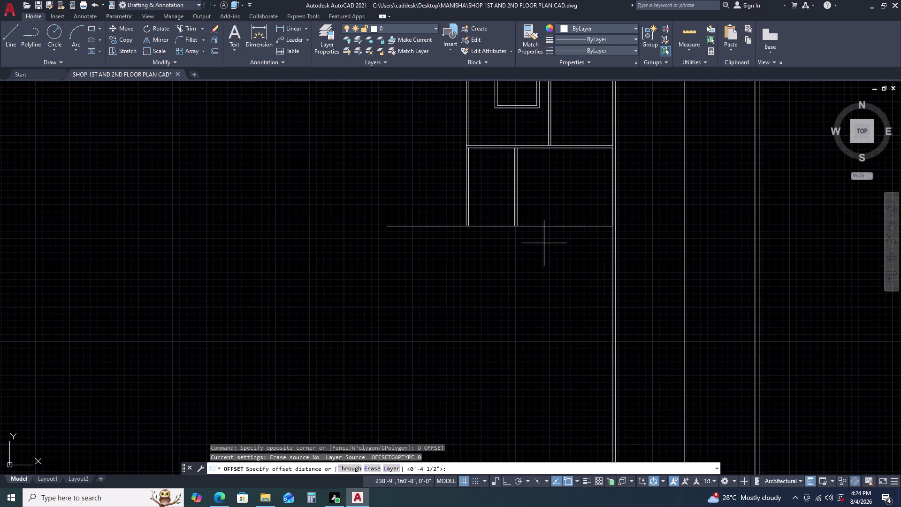
key(4)
text(.5)
key(Return)
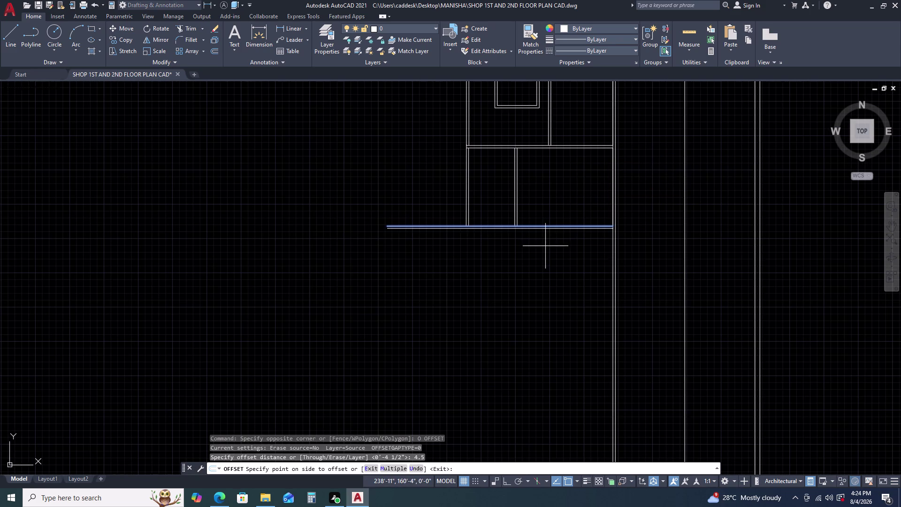
click(545, 248)
key(Escape)
Trim the two overhanging line ends at the wall corner.
middle_drag(477, 174, 477, 202)
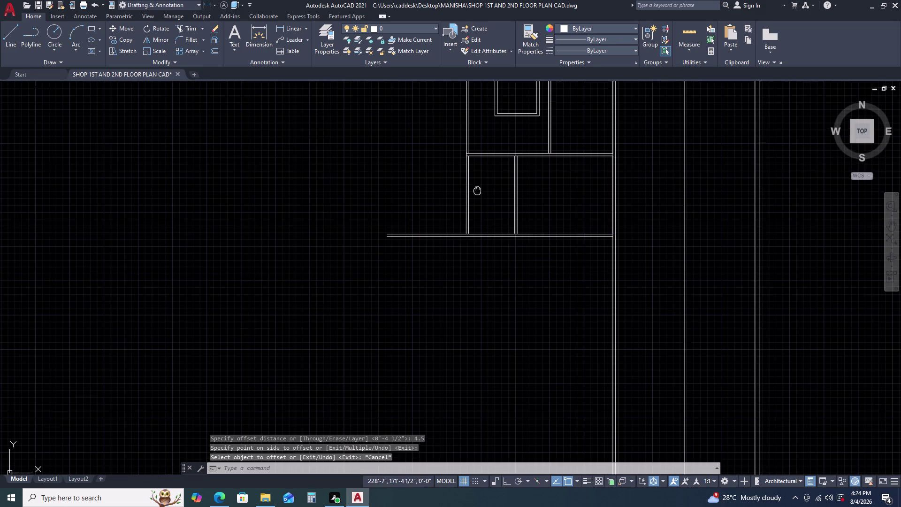
middle_drag(477, 202, 477, 203)
scroll(up, 3)
middle_drag(484, 170, 481, 202)
scroll(up, 3)
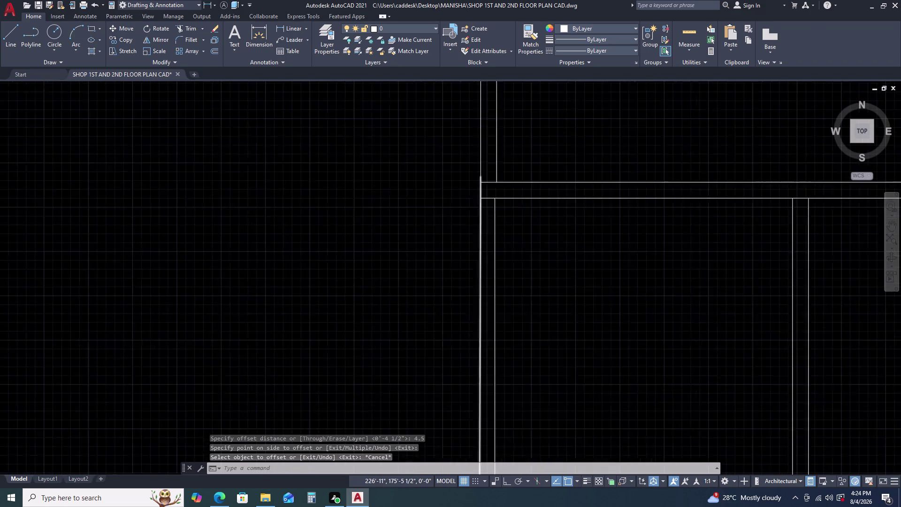
scroll(up, 3)
text(TR)
key(space)
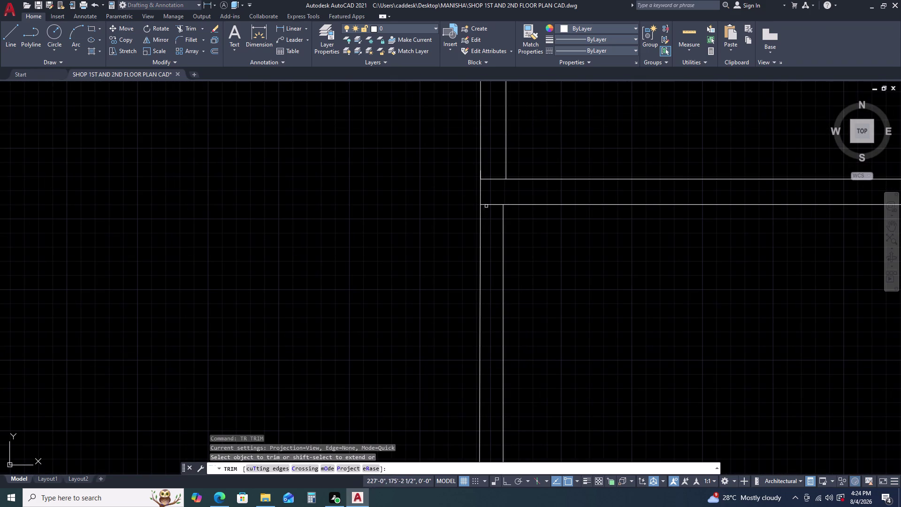
click(488, 205)
click(493, 181)
key(Escape)
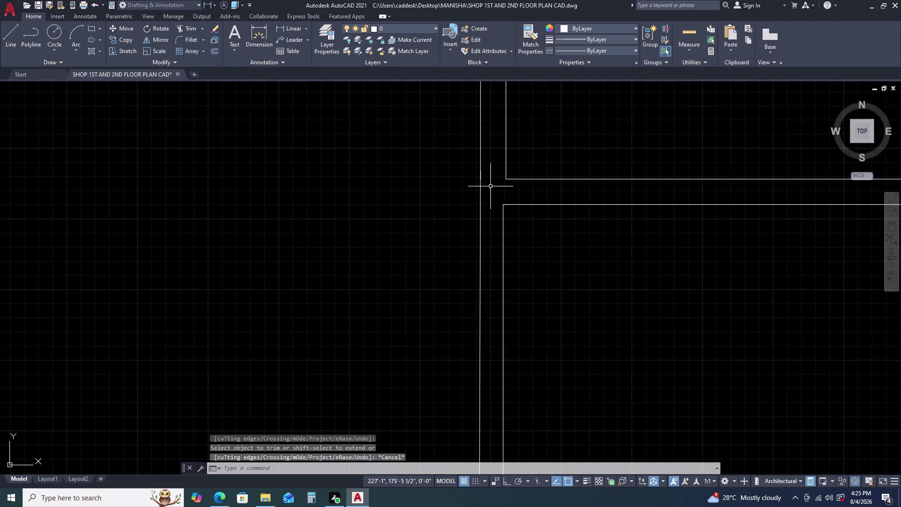
Cancel a stray selection near the corner and recentre on the square's room.
scroll(down, 3)
scroll(up, 3)
click(493, 179)
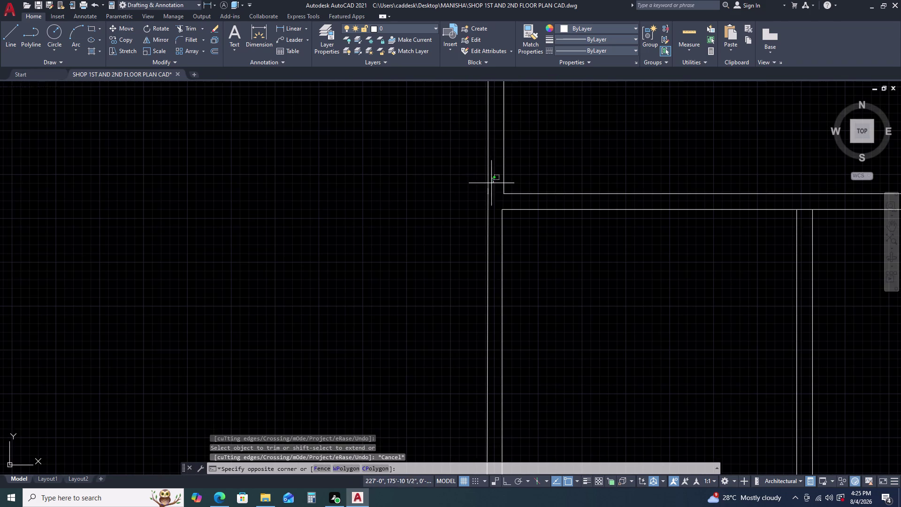
click(468, 215)
scroll(down, 3)
key(Escape)
key(Escape)
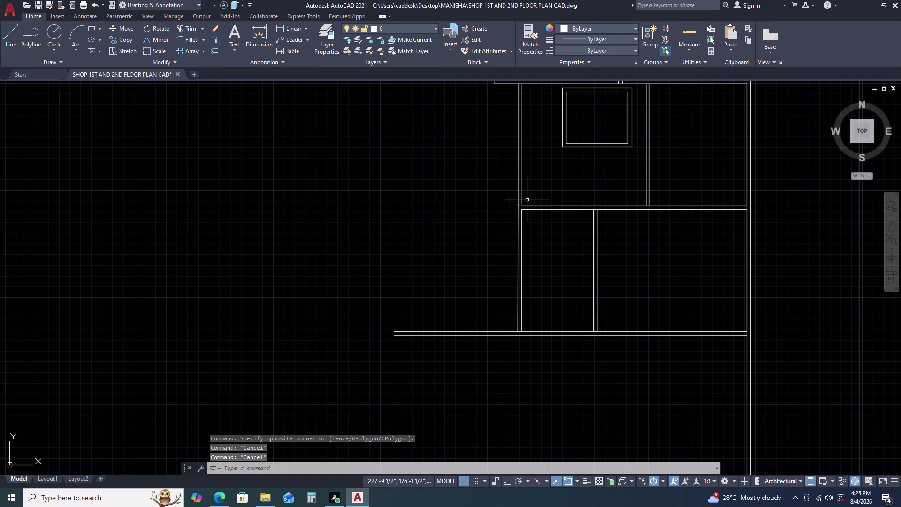
middle_drag(597, 199, 558, 257)
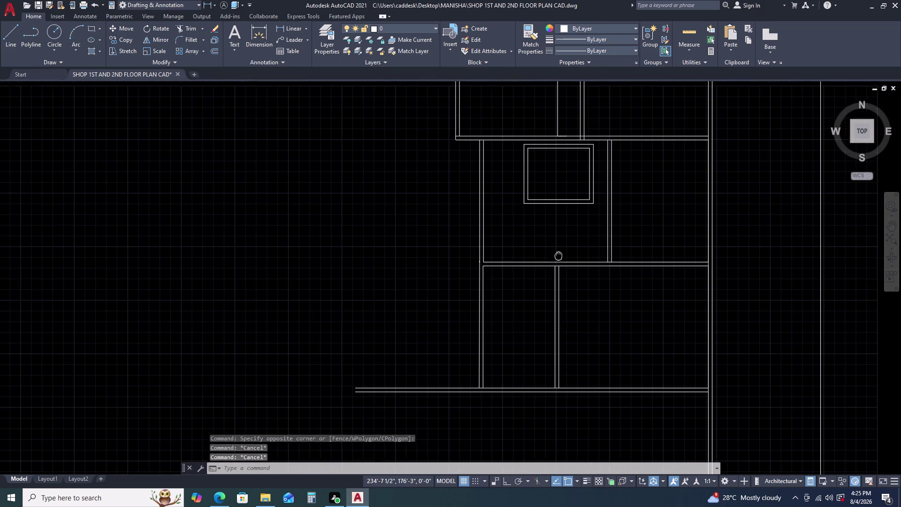
middle_drag(536, 265, 530, 268)
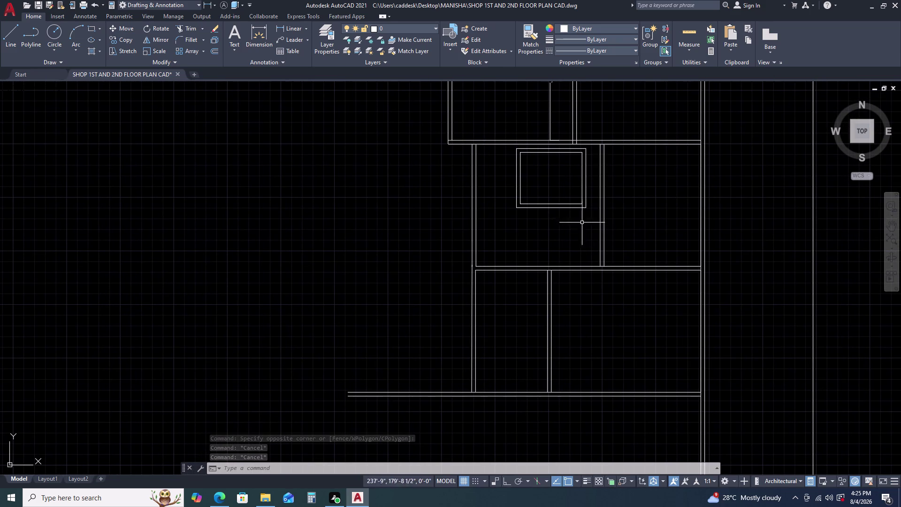
middle_drag(531, 213, 515, 250)
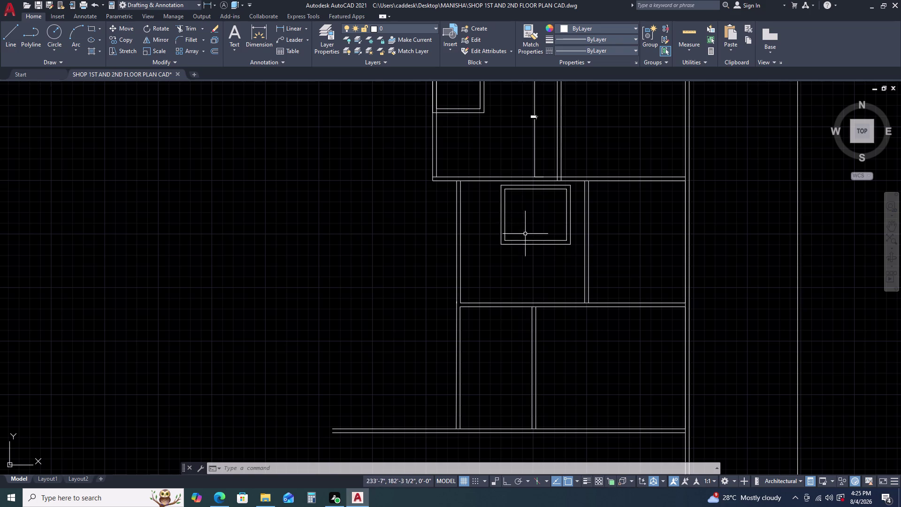
Move both square outlines so the square straddles the room's left wall.
click(536, 259)
click(525, 230)
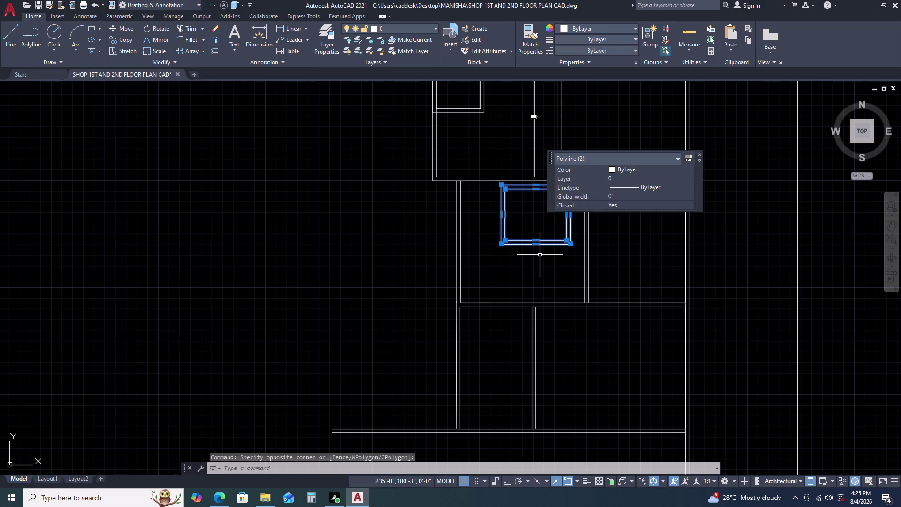
text(M)
key(space)
click(537, 243)
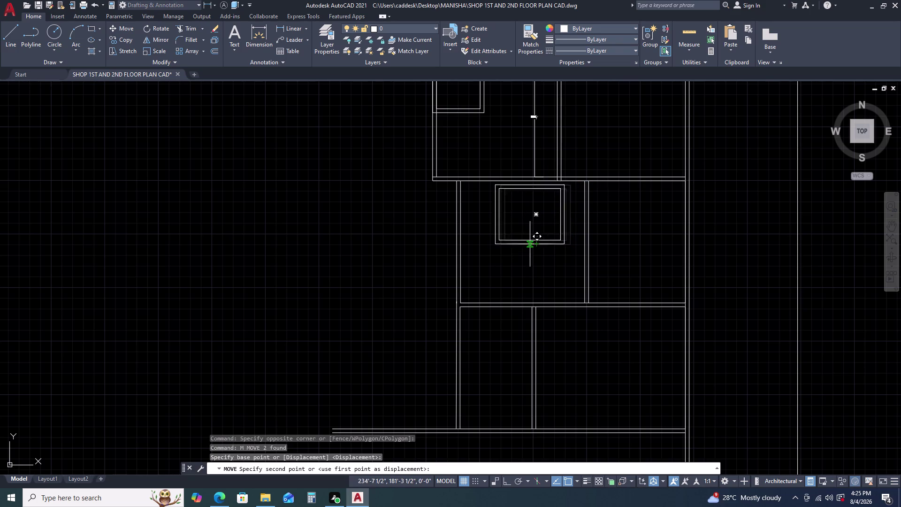
scroll(up, 3)
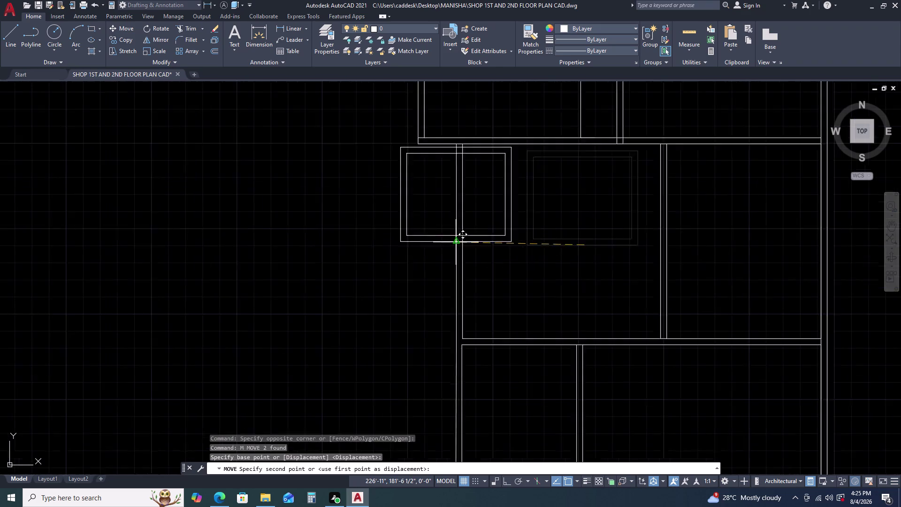
scroll(up, 3)
click(454, 236)
scroll(down, 3)
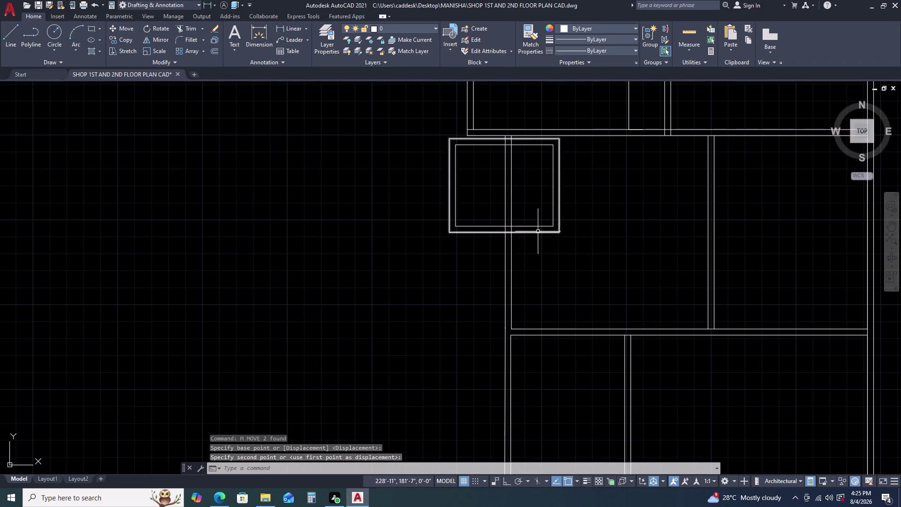
scroll(up, 3)
Reselect the square and start moving it from its top corner, then cancel.
drag(556, 266, 552, 257)
click(542, 228)
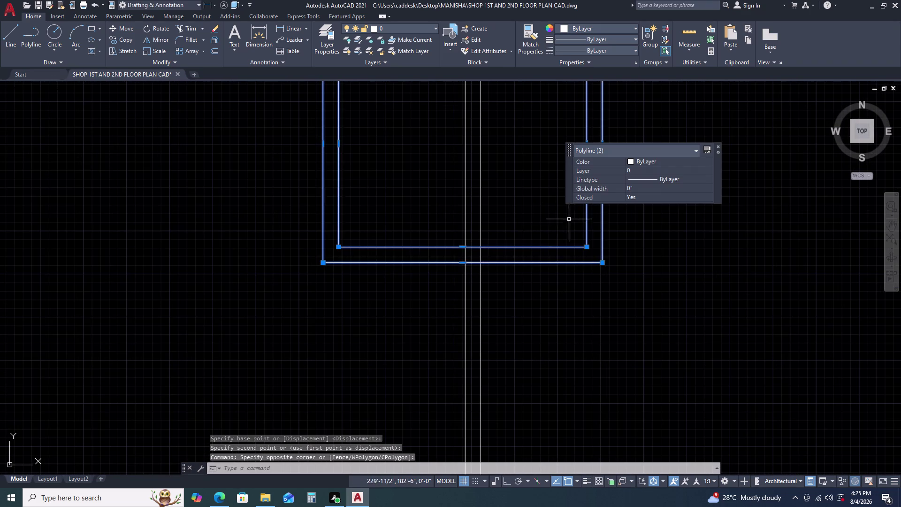
scroll(down, 3)
middle_drag(567, 218, 551, 262)
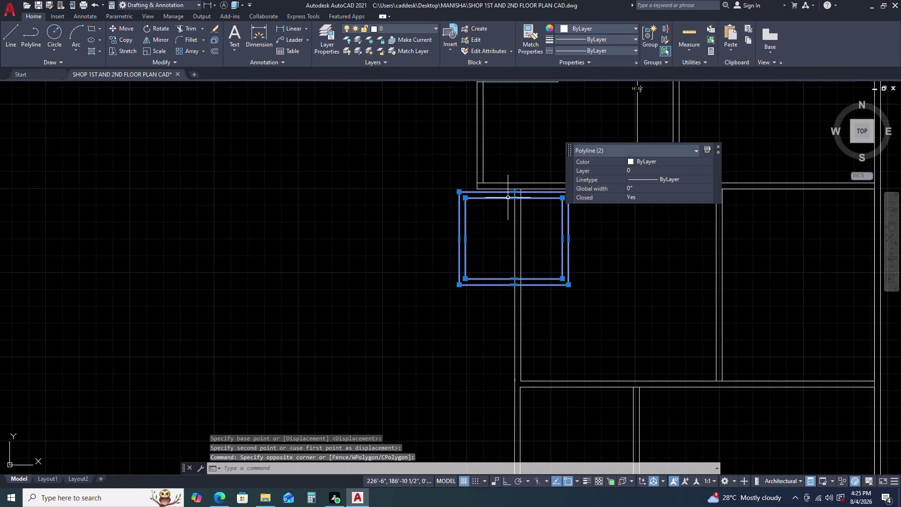
scroll(up, 3)
middle_drag(514, 200, 443, 221)
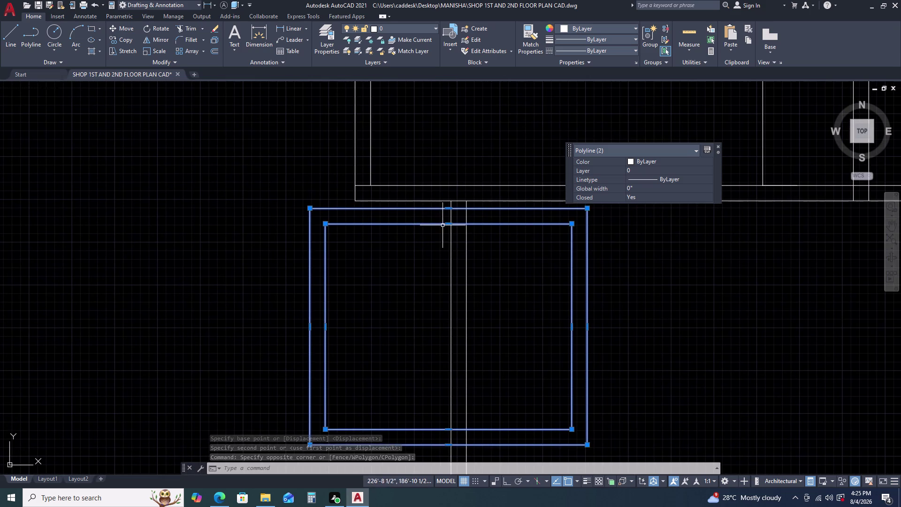
text(M)
key(space)
click(451, 210)
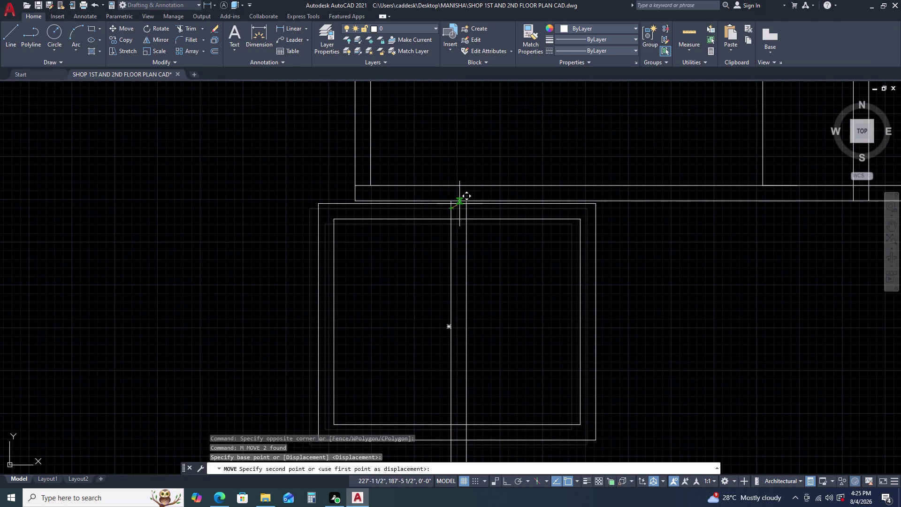
key(Escape)
Start and cancel another move, then begin a line command.
scroll(down, 3)
middle_drag(480, 247, 460, 200)
text(M)
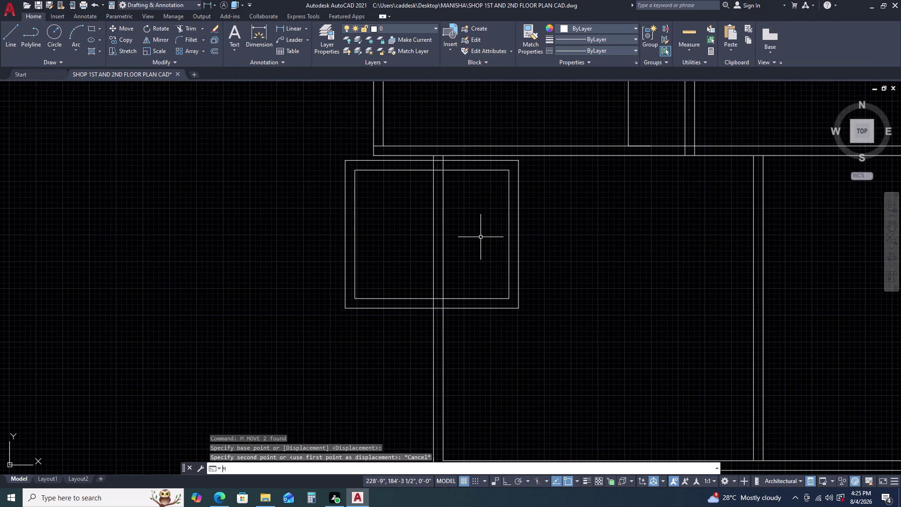
key(space)
key(Escape)
key(l)
key(space)
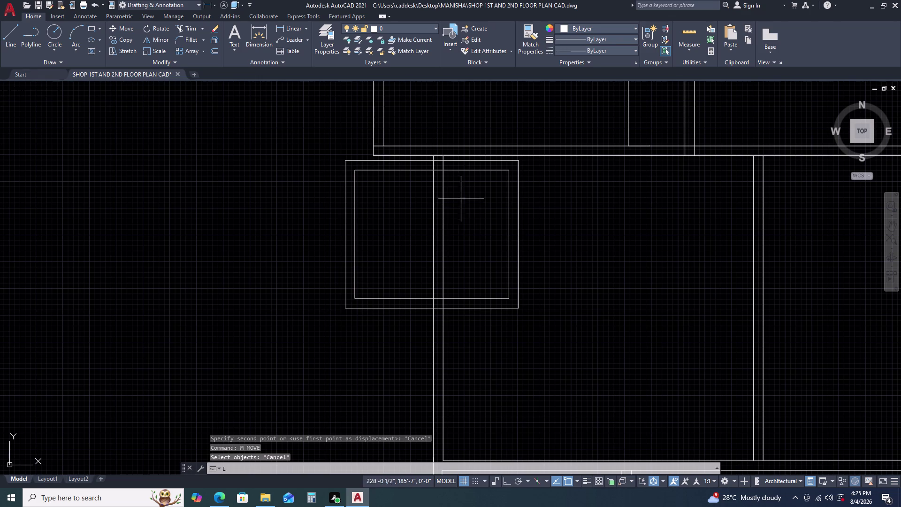
scroll(up, 3)
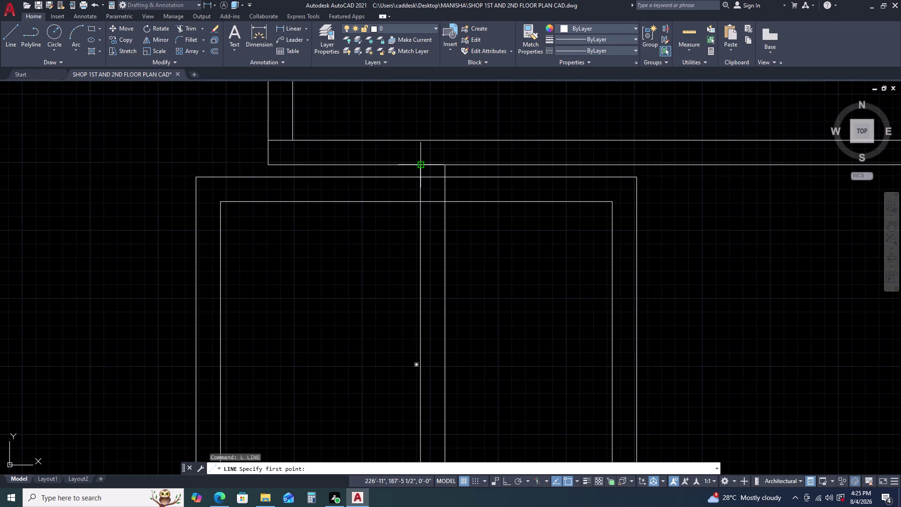
Cancel the pending line and delete the stray lines below the square at the wall junction.
scroll(down, 3)
middle_drag(482, 297, 478, 218)
key(Escape)
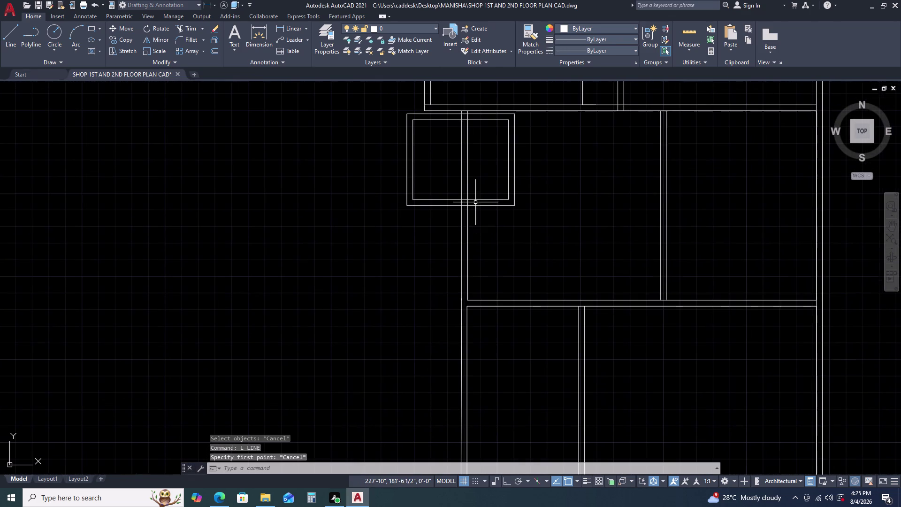
click(463, 246)
click(446, 255)
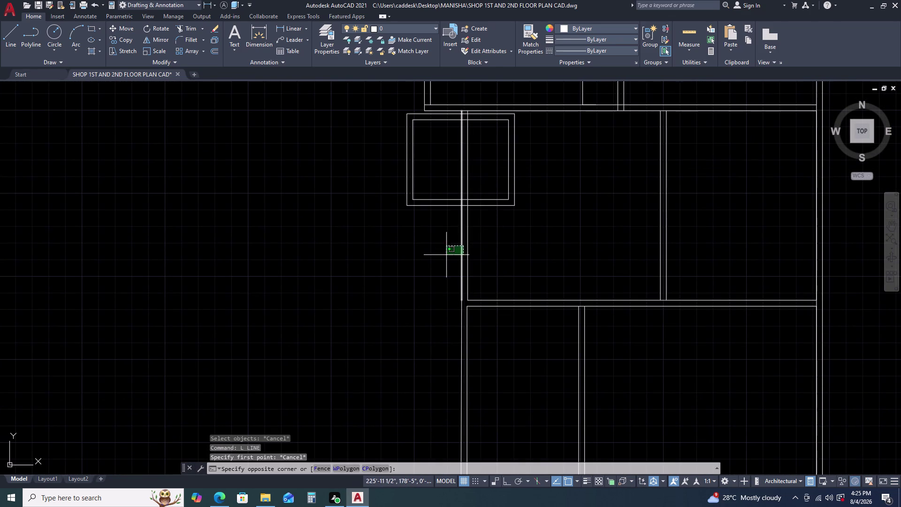
key(Delete)
scroll(down, 3)
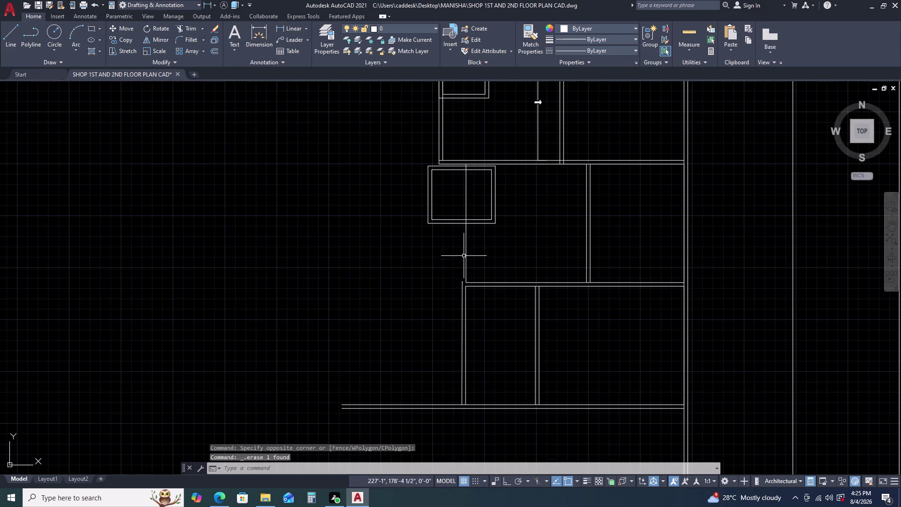
scroll(up, 3)
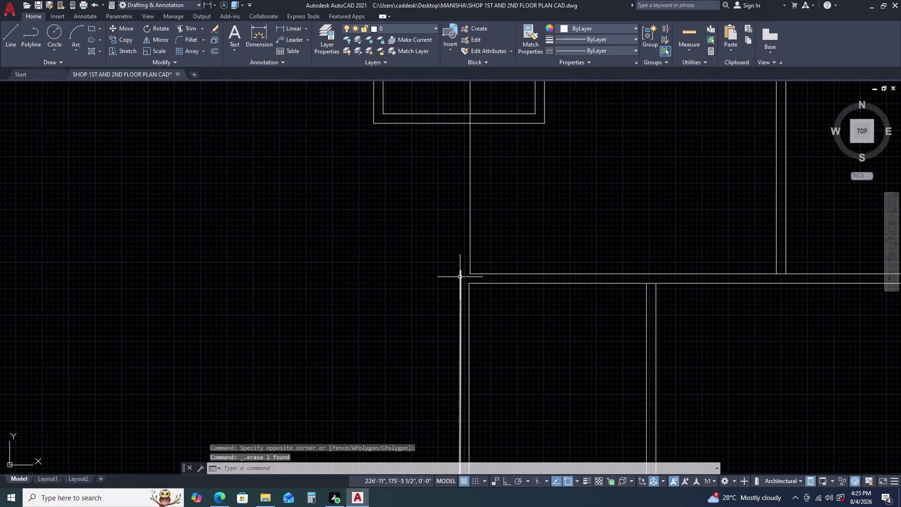
click(459, 277)
key(Delete)
Select and delete the short wall line.
scroll(down, 3)
scroll(up, 3)
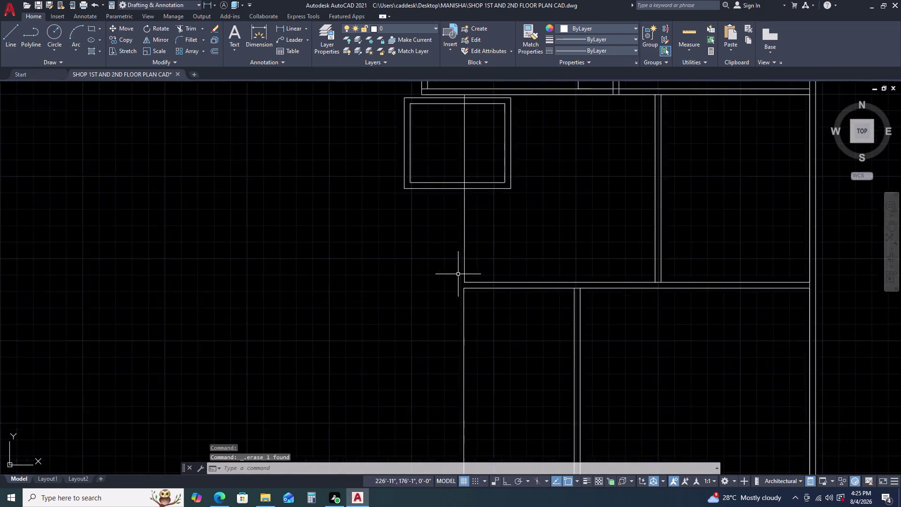
scroll(up, 3)
click(467, 290)
click(447, 305)
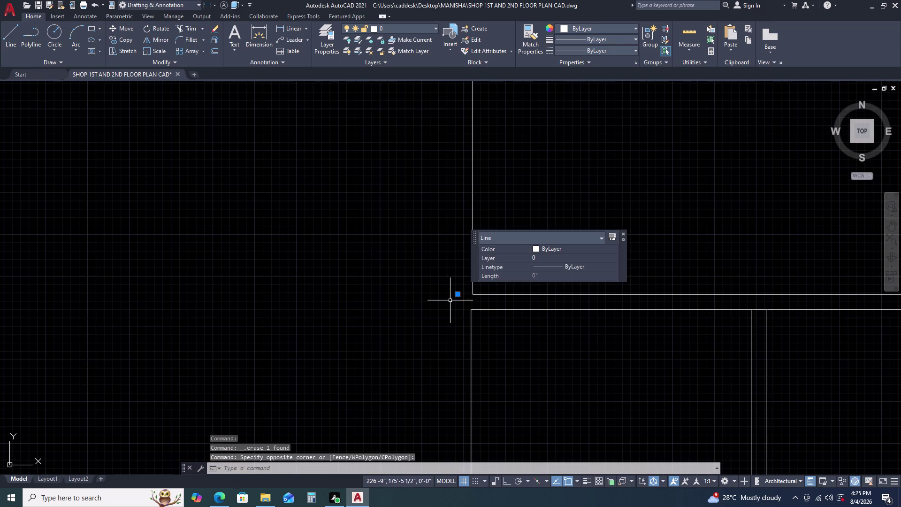
key(Delete)
scroll(down, 3)
Offset the first partition wall line 9 inches to form a double wall.
key(o)
key(space)
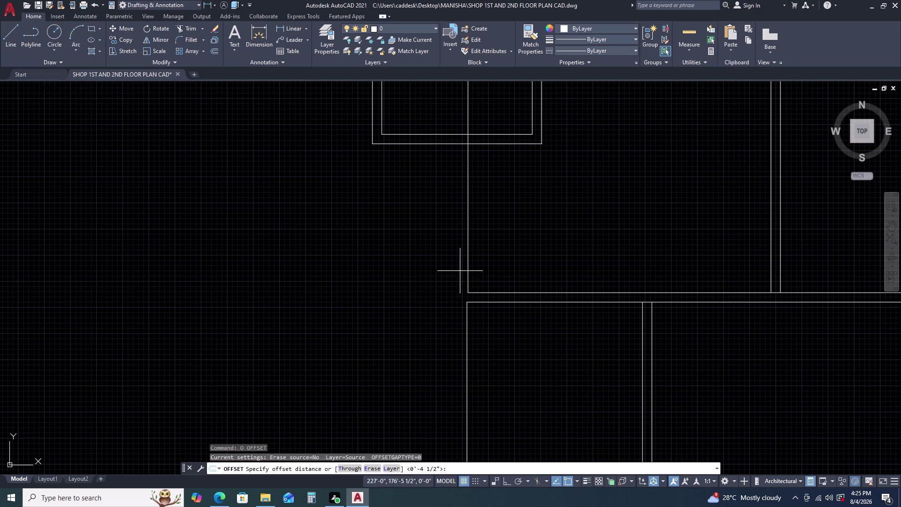
key(9)
key(Return)
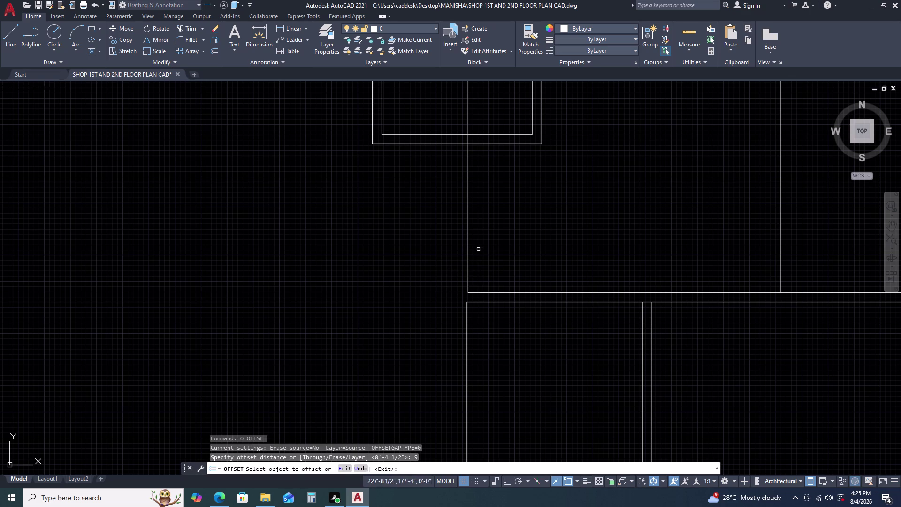
click(466, 244)
click(437, 254)
scroll(down, 3)
Offset a second wall line 9 inches on its chosen side.
middle_drag(472, 340, 468, 261)
scroll(up, 3)
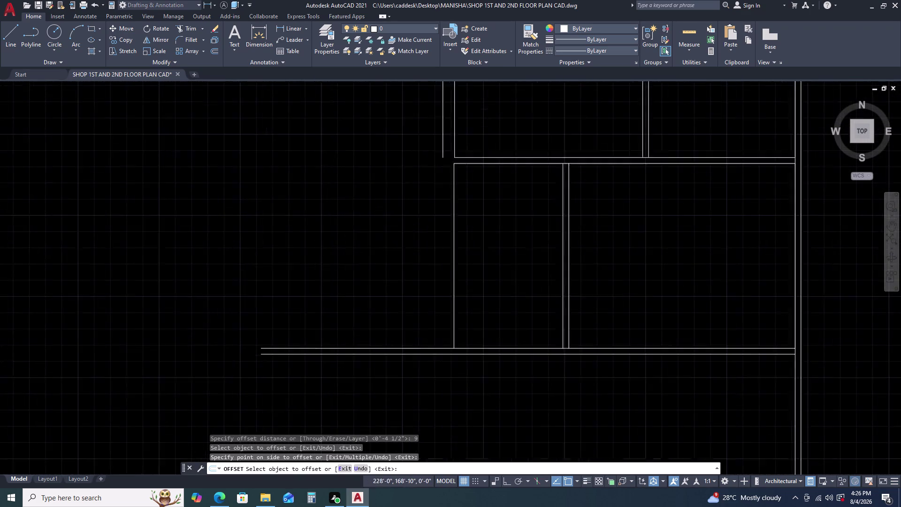
click(446, 241)
click(409, 262)
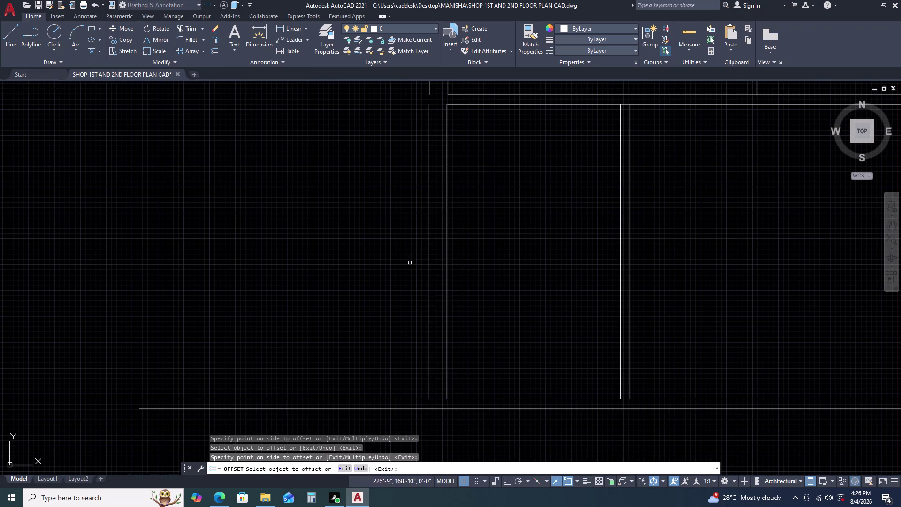
scroll(down, 3)
key(Escape)
scroll(up, 3)
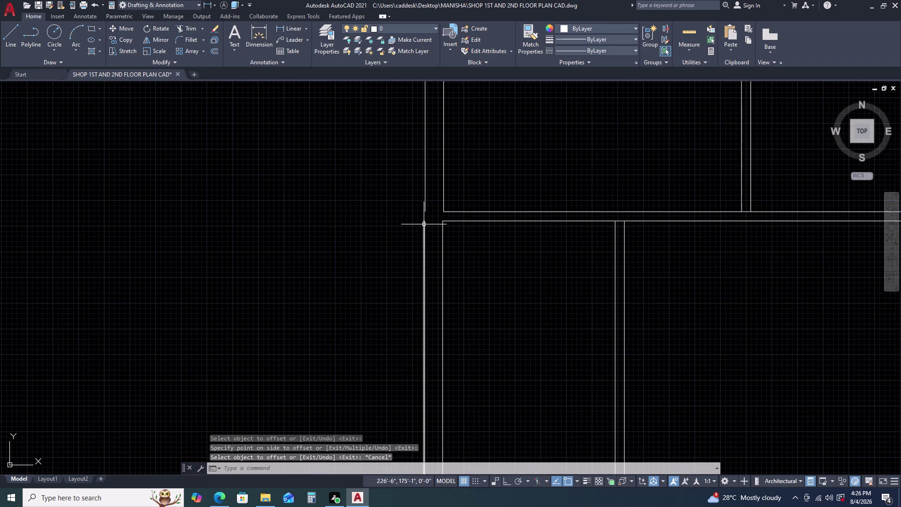
key(e)
key(x)
key(space)
Drag the vertical wall line's lower grip down onto the horizontal wall below.
scroll(up, 3)
click(423, 226)
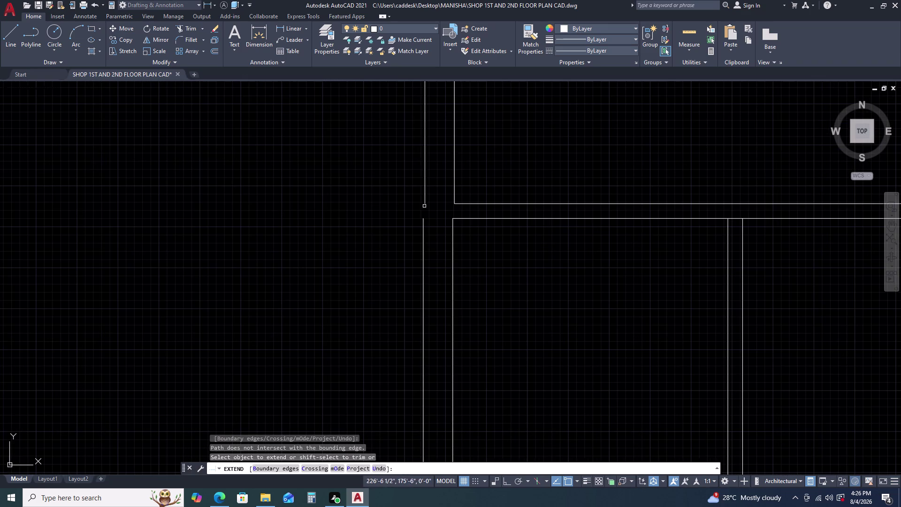
key(Escape)
click(427, 196)
click(403, 213)
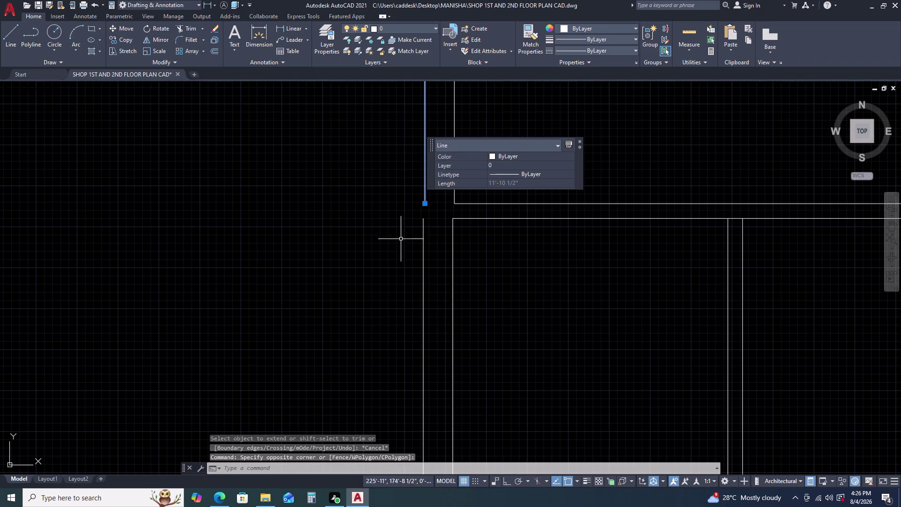
click(424, 200)
click(424, 205)
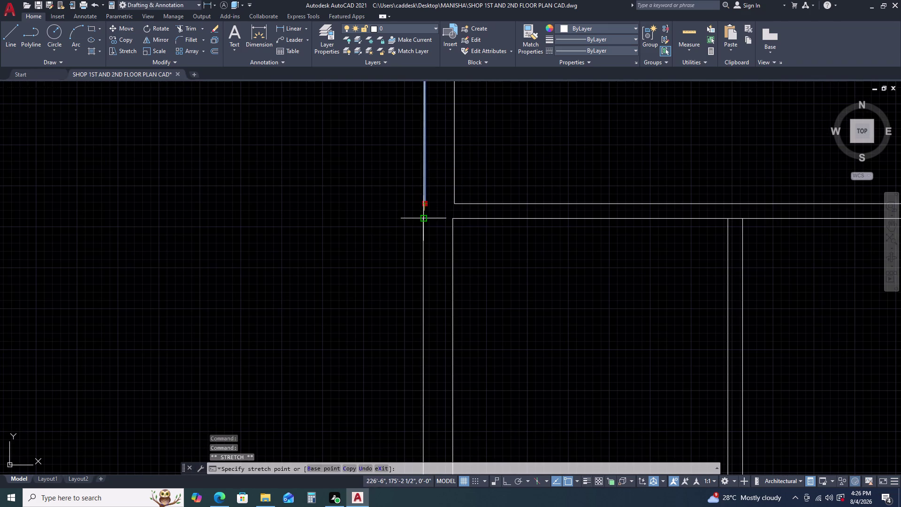
click(421, 222)
scroll(down, 3)
key(Escape)
Pan to centre the square room in view, cancelling an accidental selection.
scroll(down, 3)
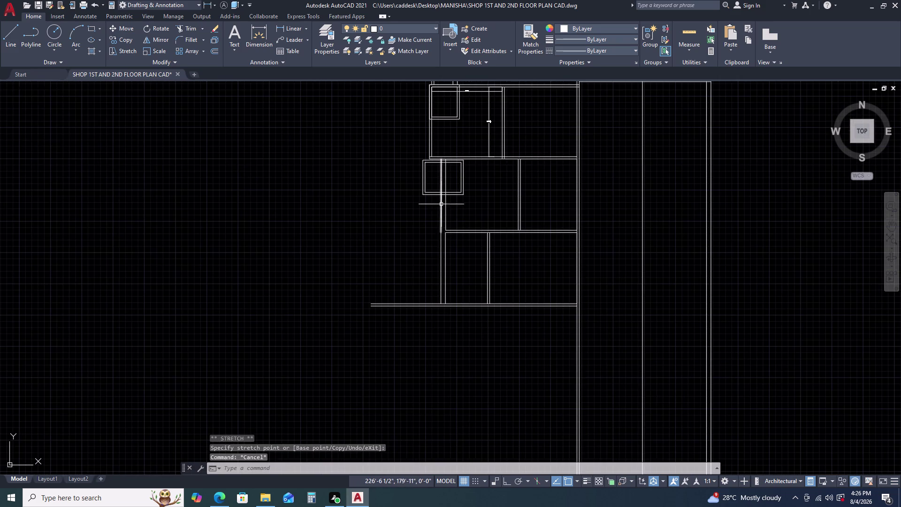
middle_drag(441, 204, 442, 210)
middle_drag(442, 219, 442, 225)
middle_drag(442, 242, 443, 247)
scroll(up, 3)
middle_drag(525, 202, 509, 251)
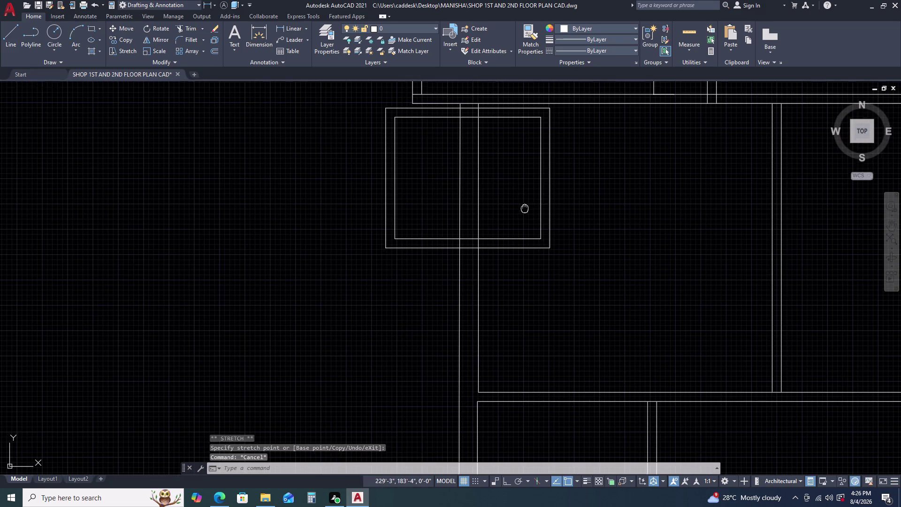
middle_drag(509, 251, 508, 255)
drag(539, 232, 533, 233)
click(525, 236)
key(Escape)
key(Escape)
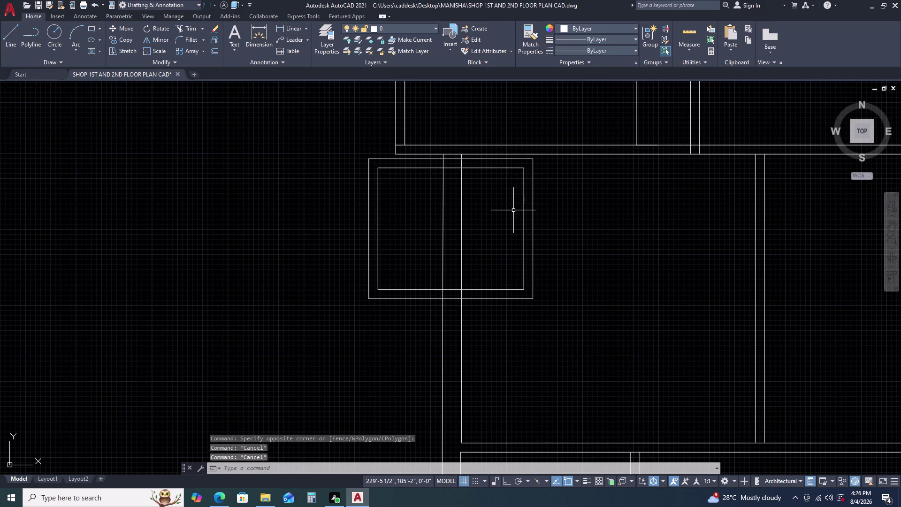
key(l)
key(space)
scroll(up, 3)
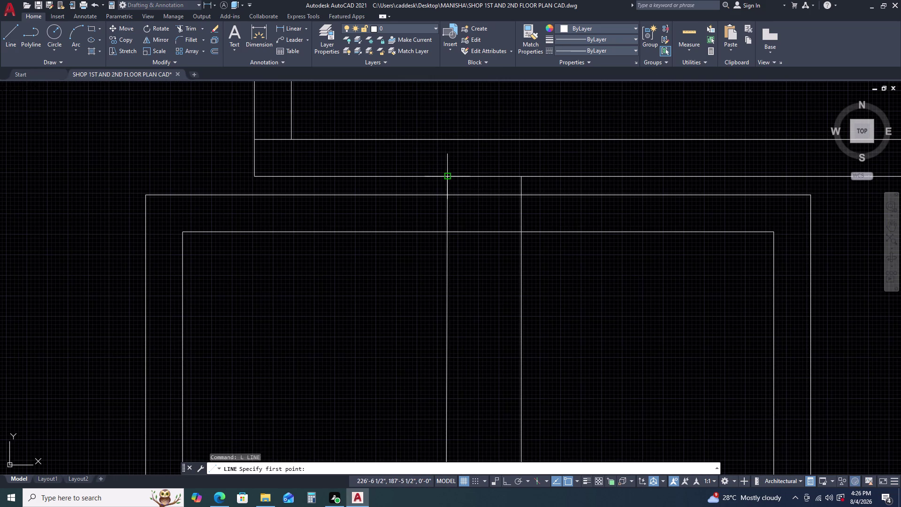
Select the inner and outer square outlines after abandoning a trial line.
click(447, 175)
click(522, 176)
key(Escape)
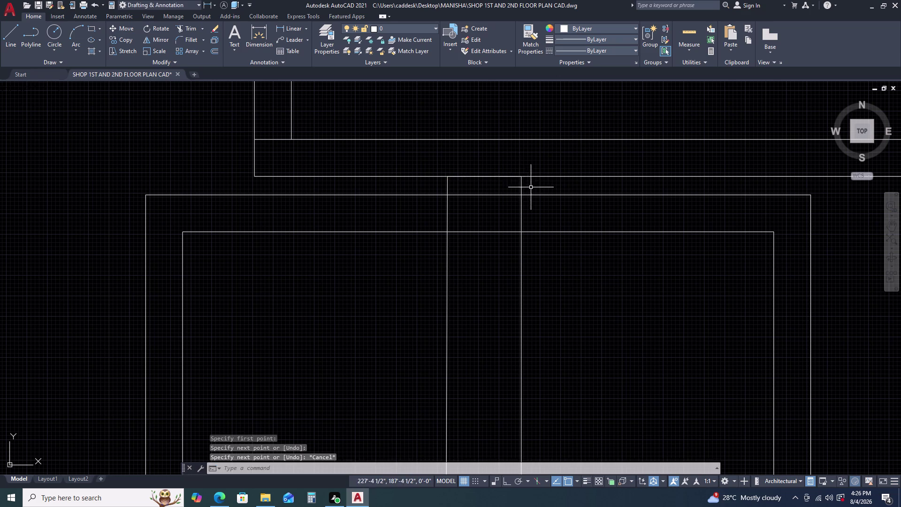
scroll(down, 3)
click(636, 217)
click(619, 223)
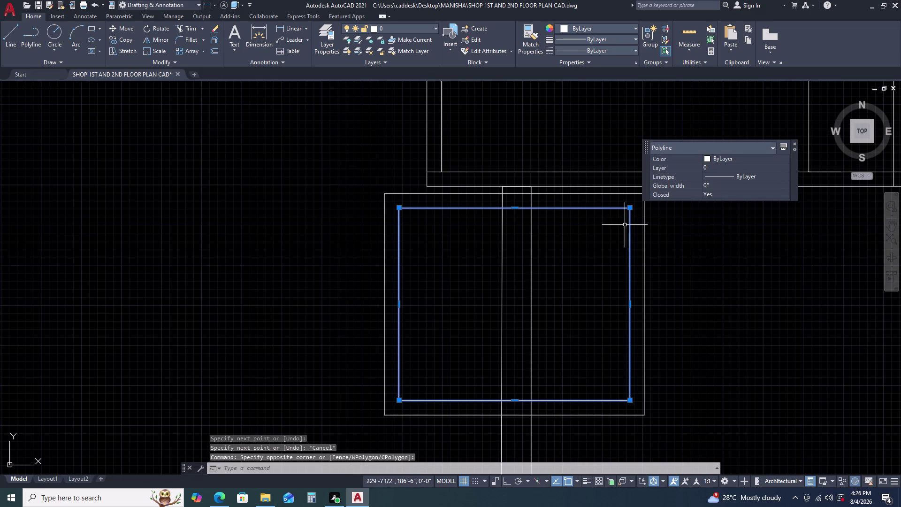
drag(653, 231, 648, 233)
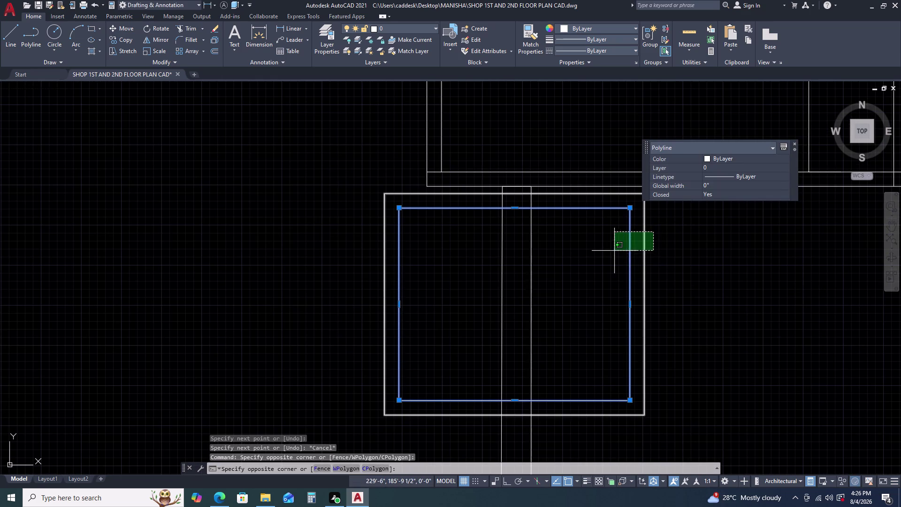
click(617, 264)
Move both squares from their top midpoint onto the wall line.
key(m)
key(space)
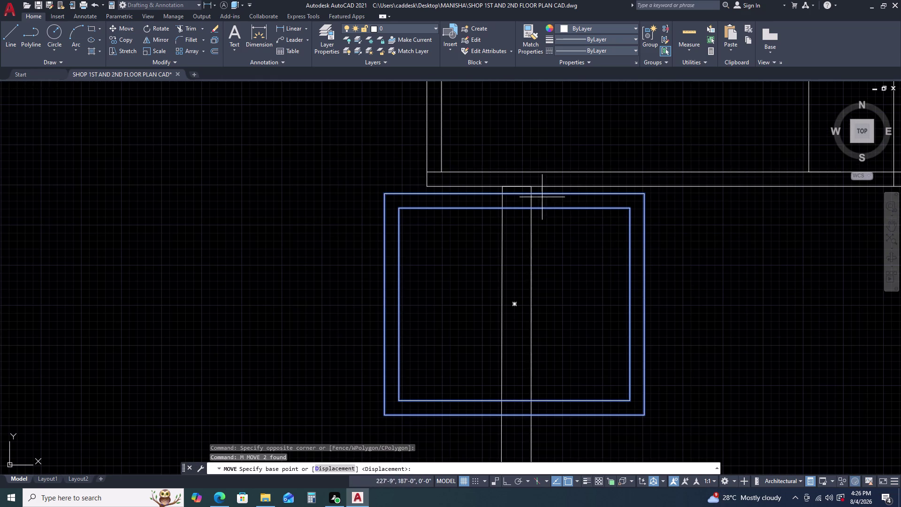
click(515, 194)
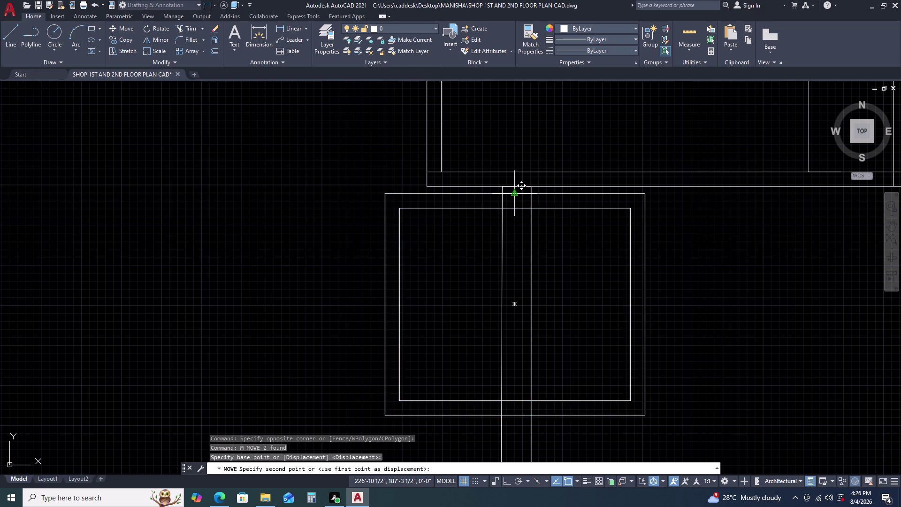
scroll(up, 3)
click(514, 190)
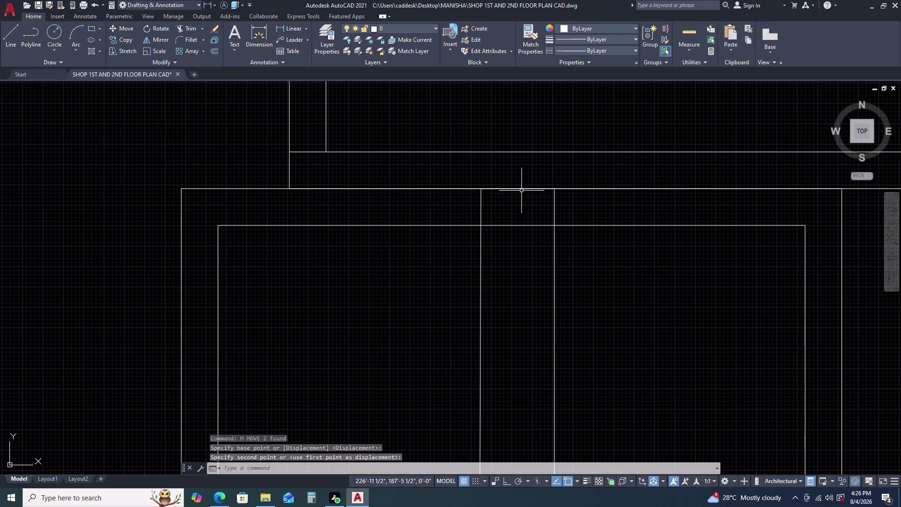
scroll(down, 3)
middle_drag(586, 238, 532, 181)
scroll(down, 3)
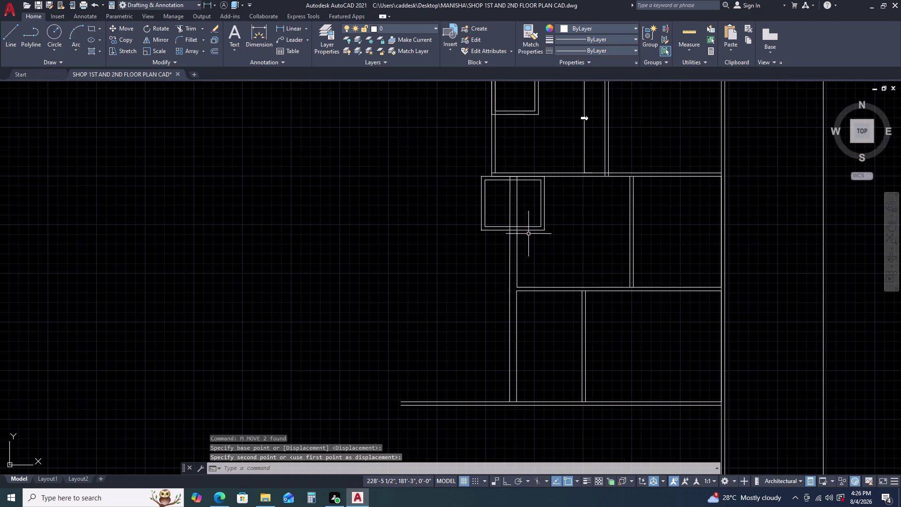
Fence-trim the wall lines crossing inside the square room.
key(t)
text(R)
key(space)
click(525, 203)
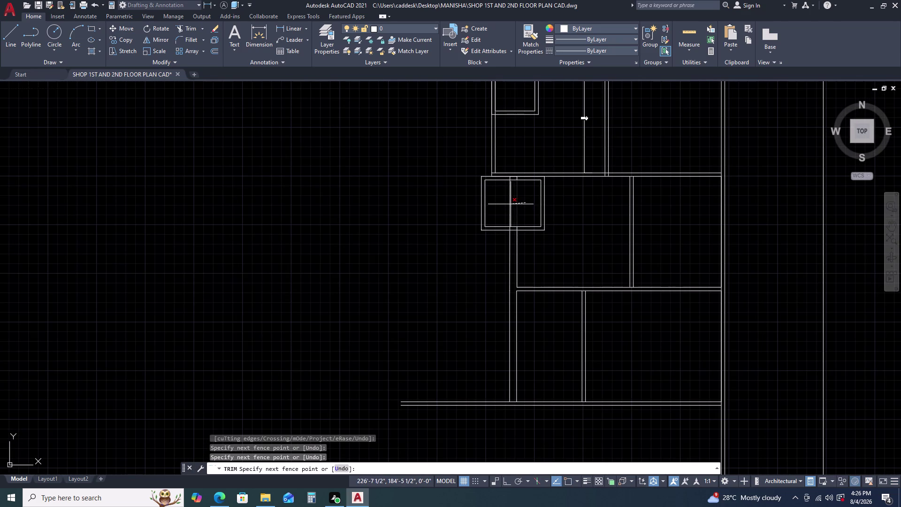
click(507, 204)
scroll(up, 3)
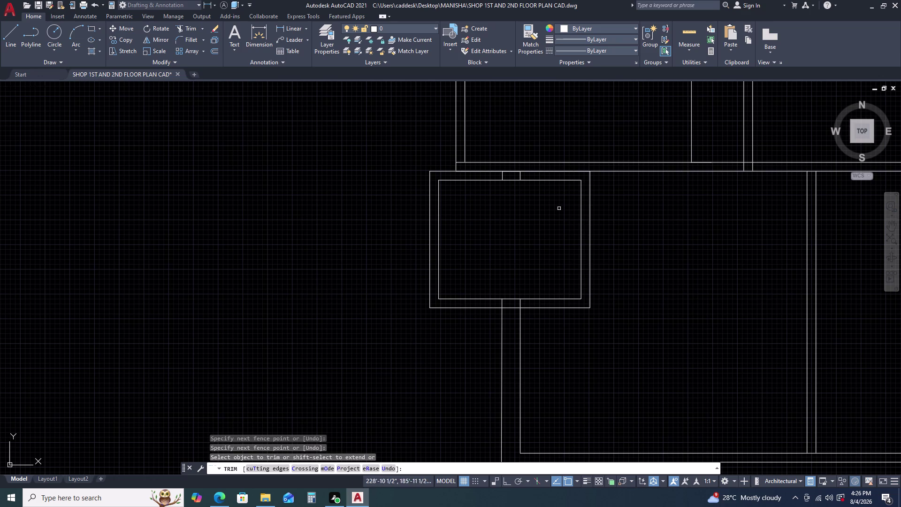
key(Escape)
drag(589, 213, 572, 214)
key(Escape)
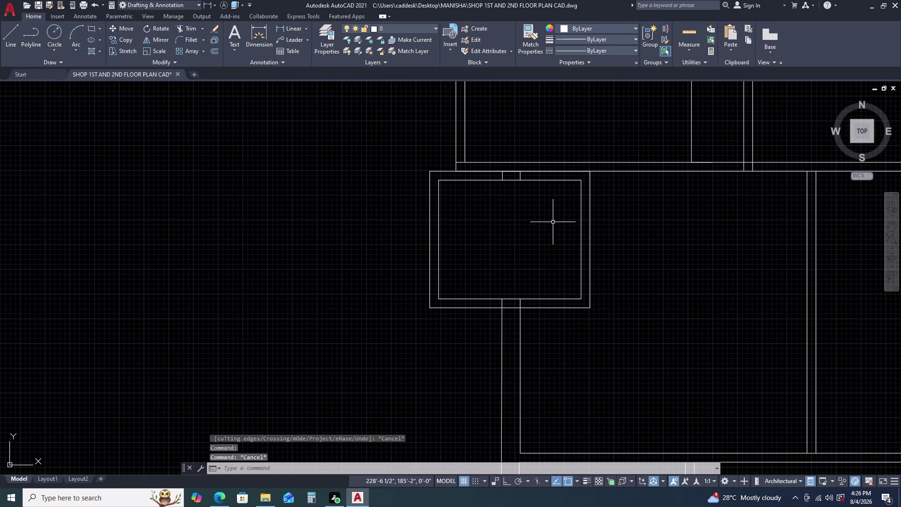
click(573, 181)
click(587, 188)
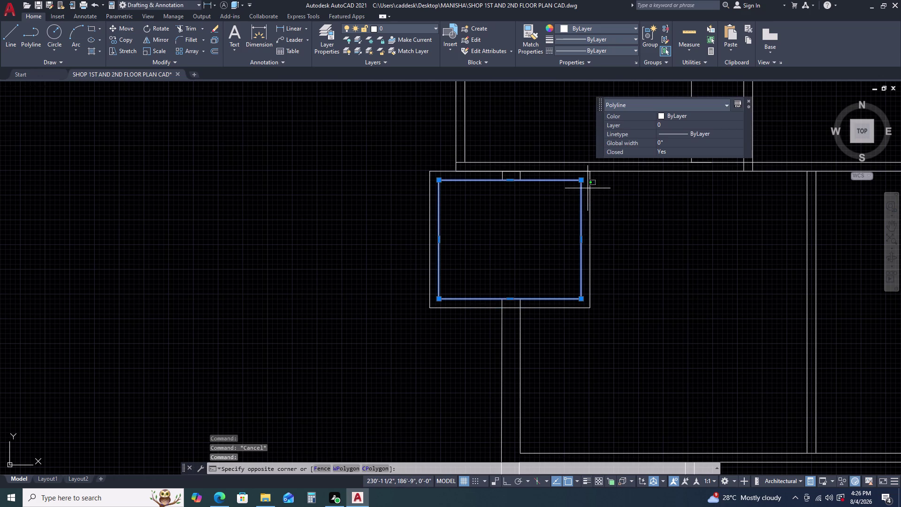
Move both squares straight up with Ortho onto the upper wall line.
click(589, 184)
click(589, 191)
key(m)
key(space)
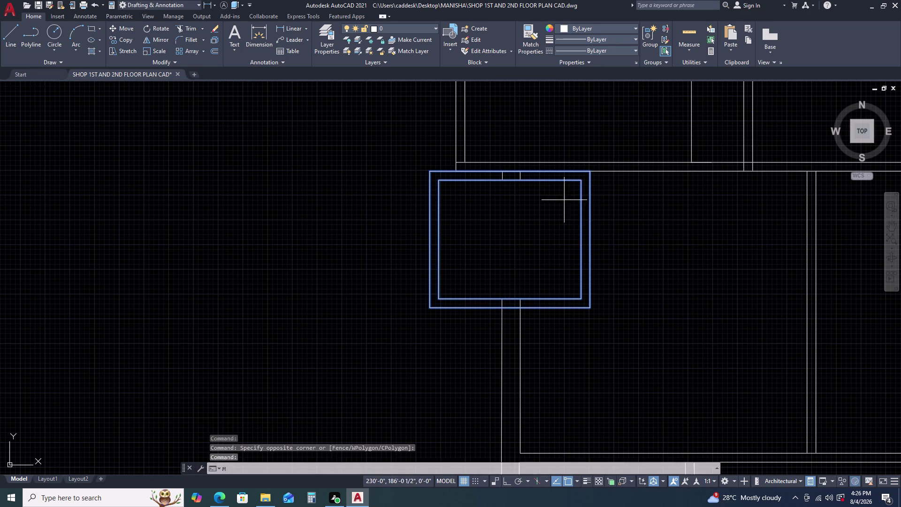
scroll(up, 3)
click(504, 176)
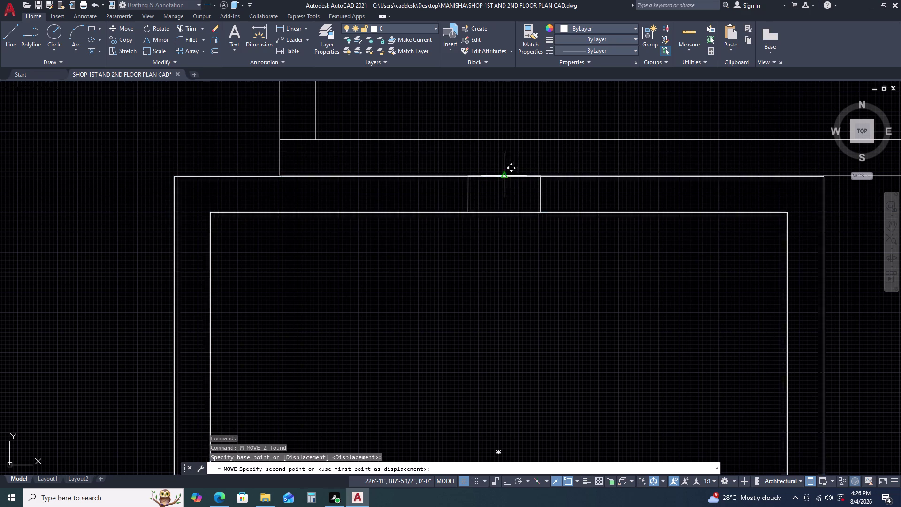
key(F8)
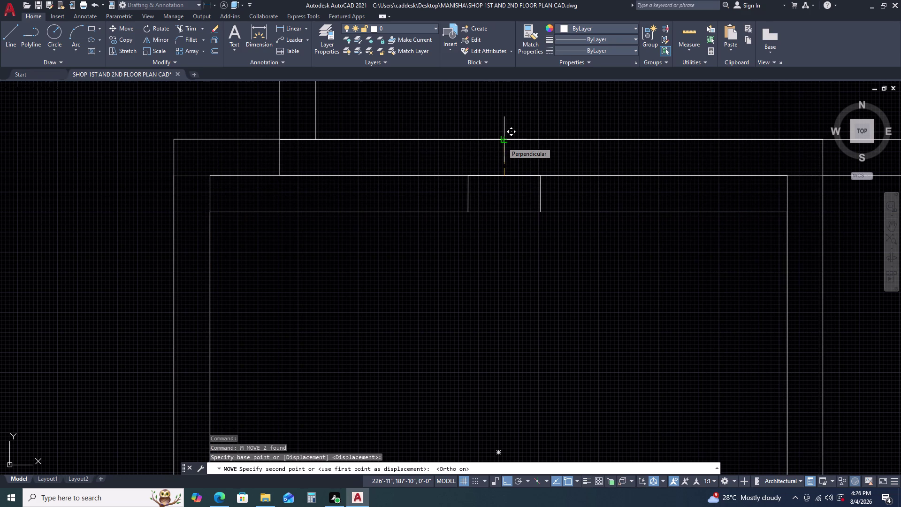
click(502, 142)
Zoom and pan out to check the moved squares against the plan.
scroll(down, 3)
scroll(up, 3)
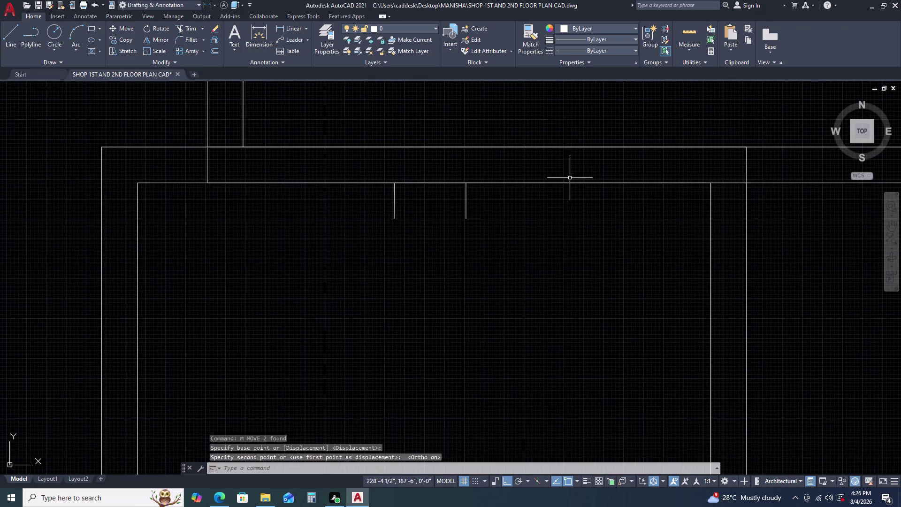
scroll(up, 3)
scroll(down, 3)
scroll(up, 3)
scroll(down, 3)
middle_drag(634, 223, 583, 205)
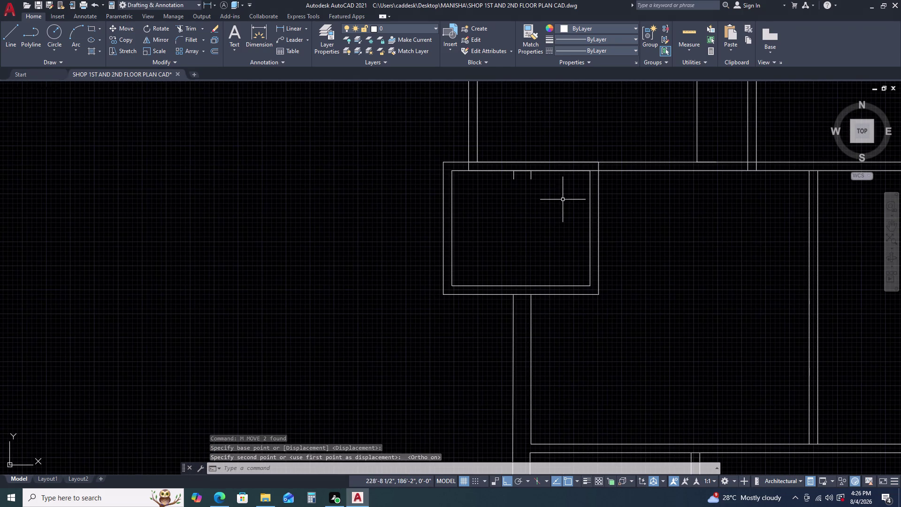
scroll(down, 3)
scroll(up, 3)
middle_drag(535, 181, 526, 218)
scroll(down, 3)
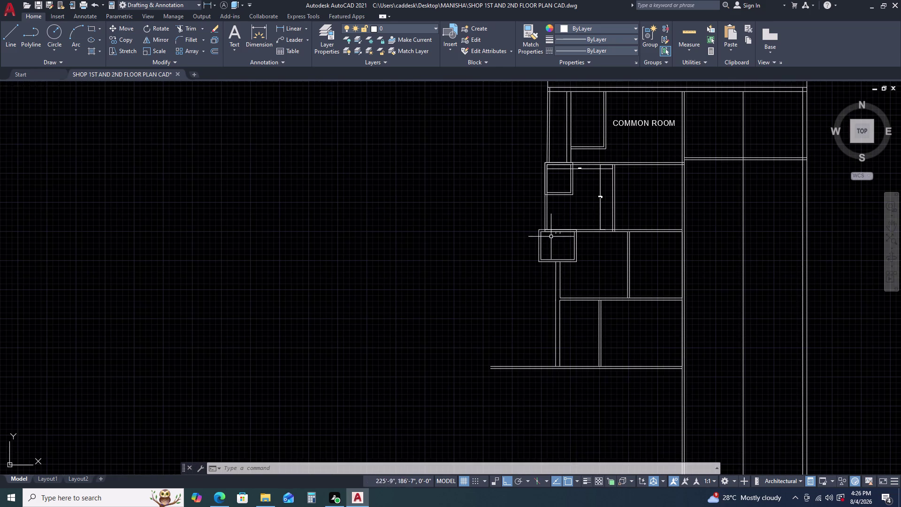
Trim the first two overlapping wall line pieces with TR.
scroll(up, 3)
text(TR)
key(space)
scroll(up, 3)
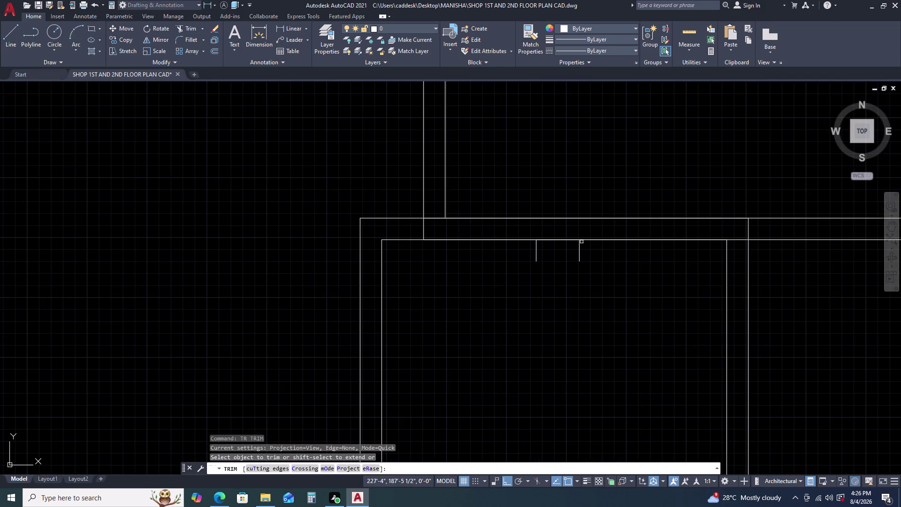
click(590, 248)
click(534, 252)
scroll(down, 3)
middle_drag(631, 281, 630, 281)
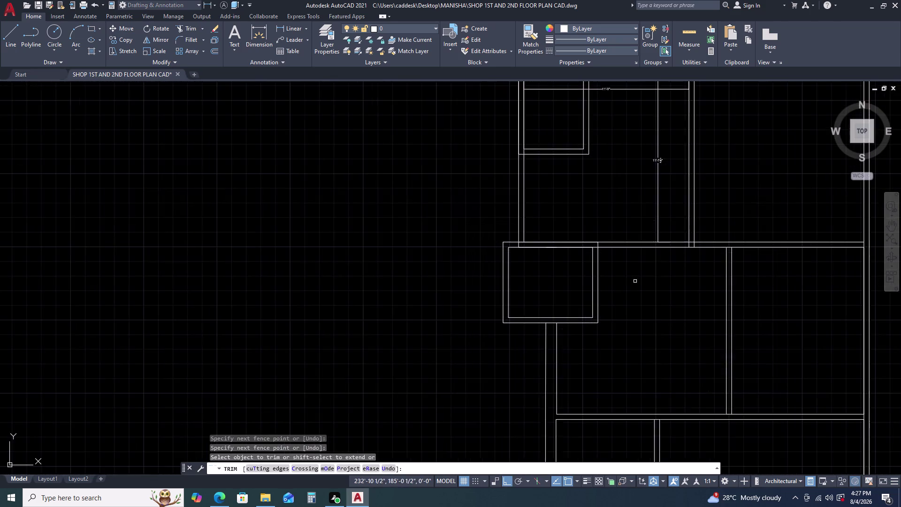
middle_drag(630, 281, 597, 245)
scroll(up, 3)
Trim the wall pieces at the room's corner, stubs and top edge.
click(547, 218)
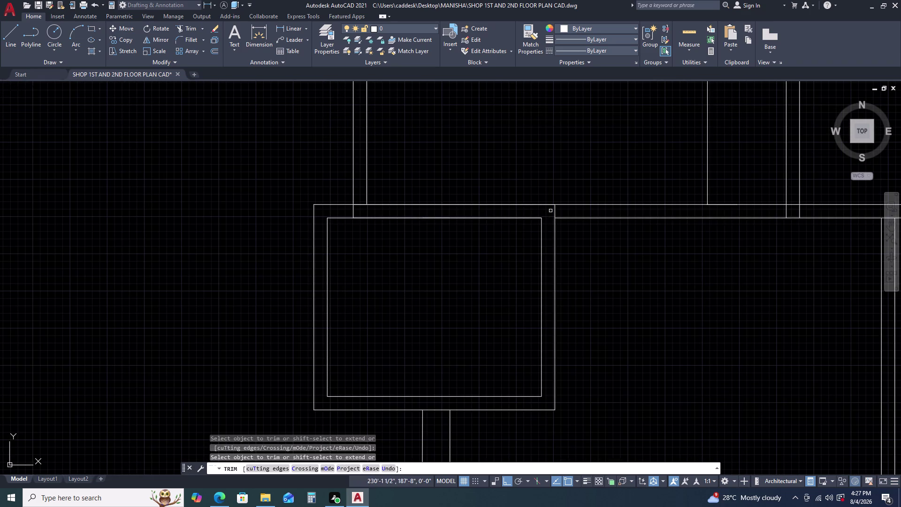
click(555, 210)
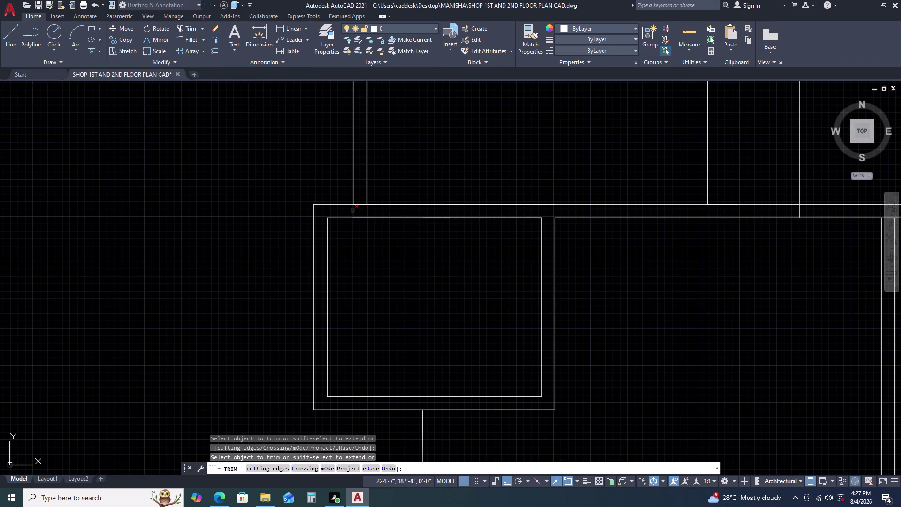
click(352, 211)
click(359, 203)
click(388, 206)
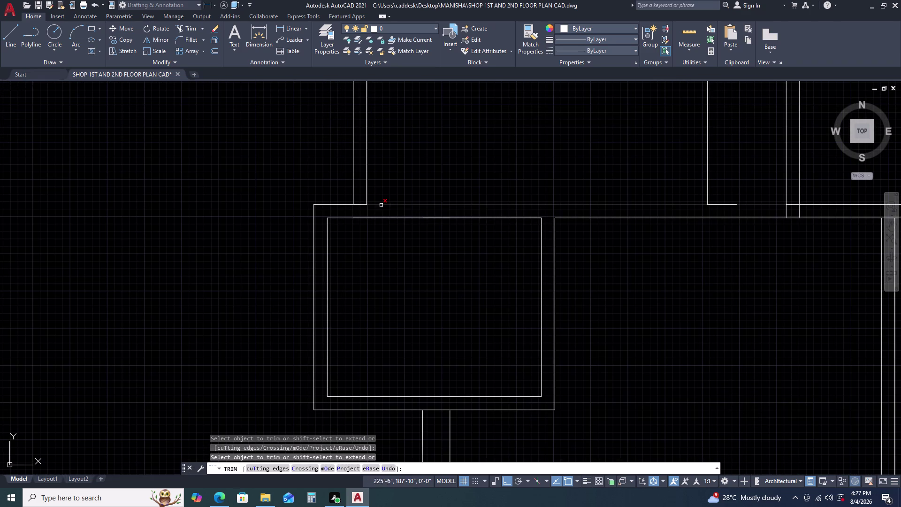
click(362, 205)
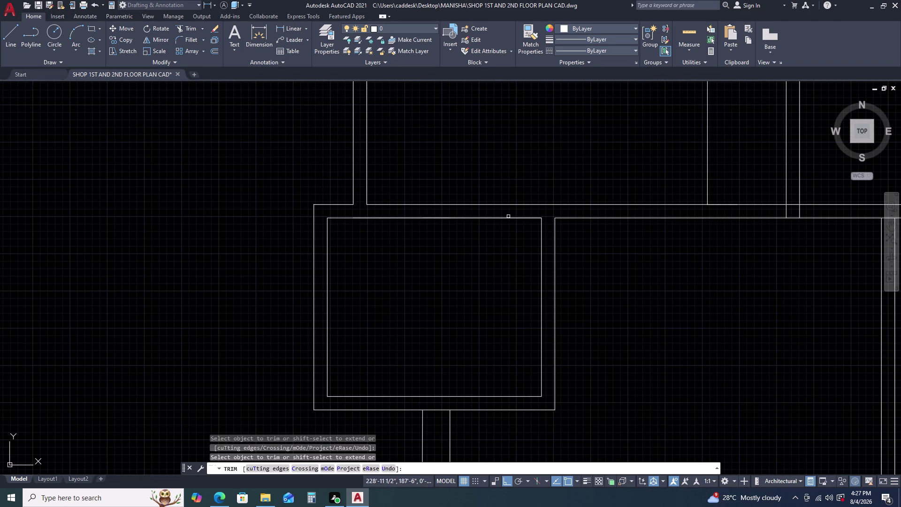
click(508, 217)
key(Escape)
key(Escape)
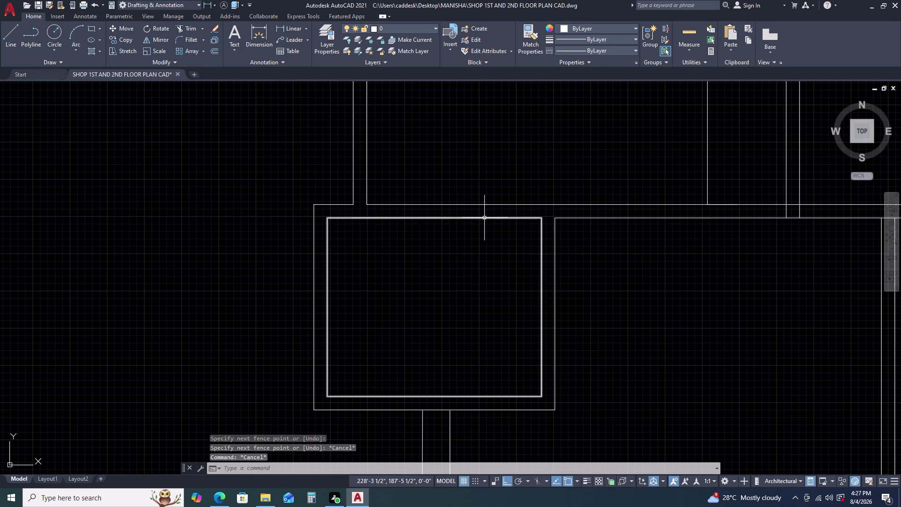
Restart TR and trim the remaining wall line above the room.
click(485, 218)
key(Escape)
click(453, 218)
key(Escape)
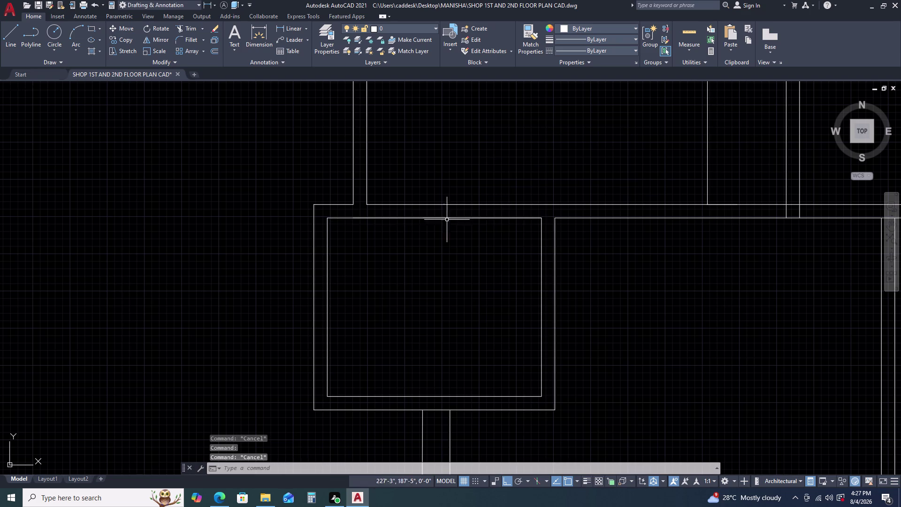
text(TR)
key(space)
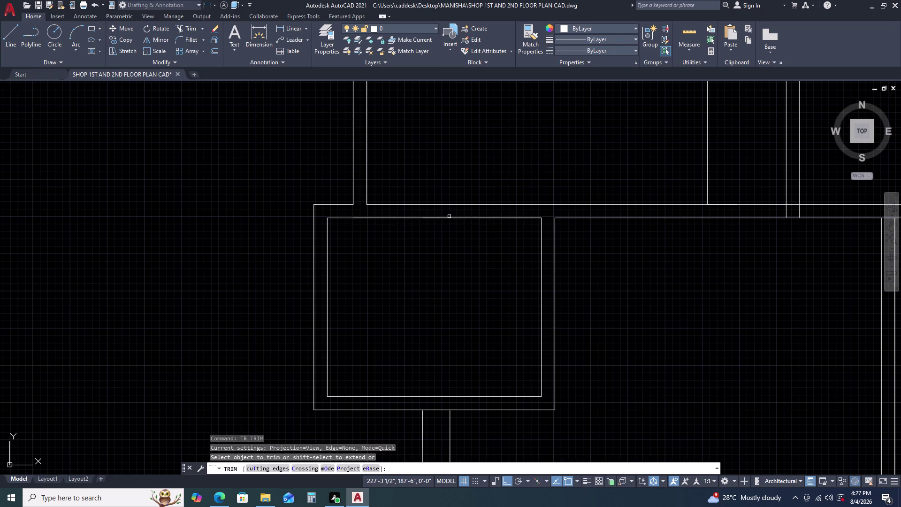
click(449, 216)
key(Escape)
key(space)
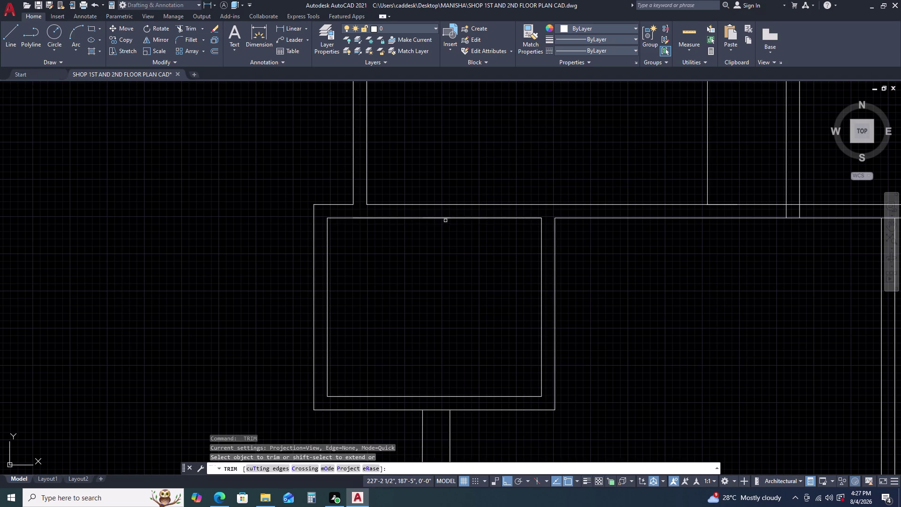